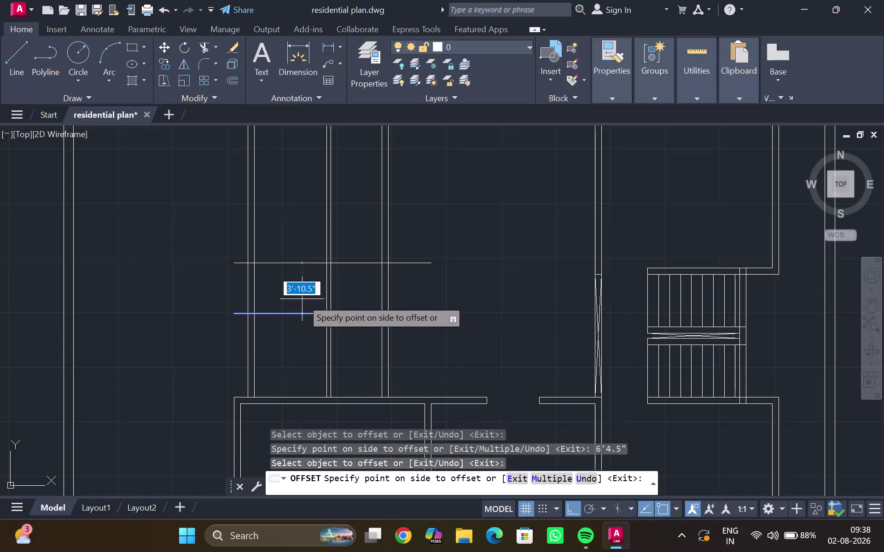
Create a copy of the horizontal line offset 4 inches across the wall, then begin TRIM.
text(4")
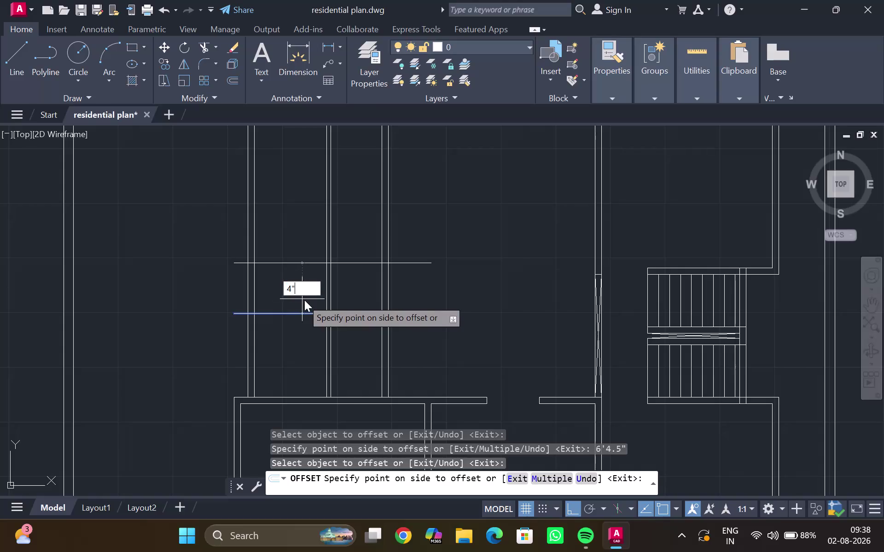
key(Return)
key(Escape)
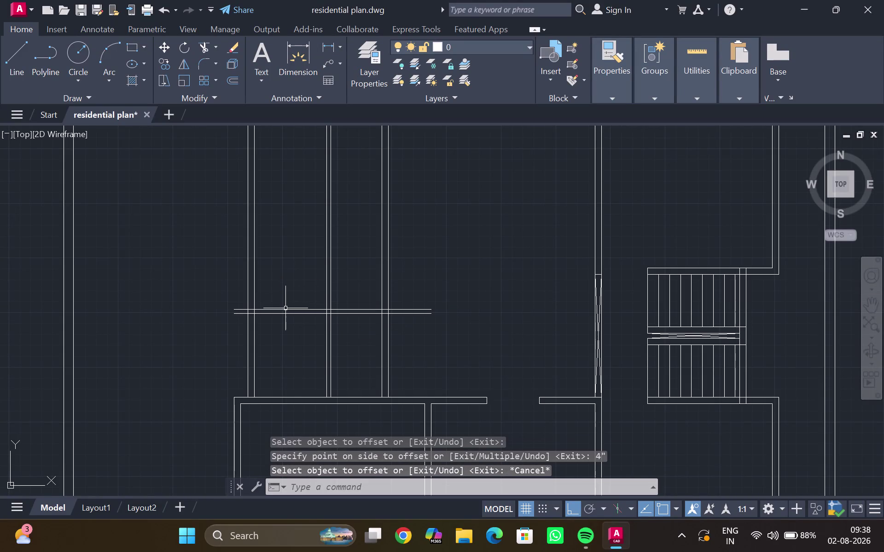
key(t)
key(r)
key(Return)
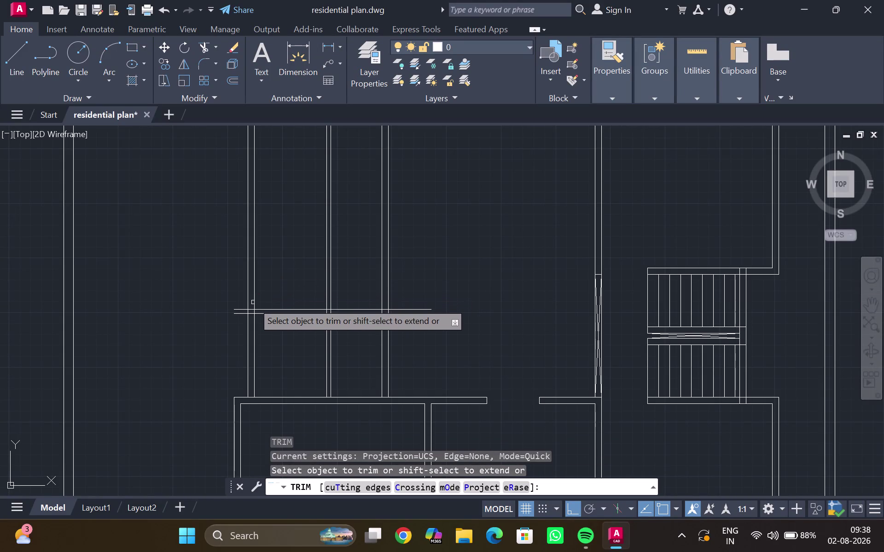
Fence-trim the overhanging ends of the 4-inch line pair back to the wall edges.
drag(243, 304, 237, 320)
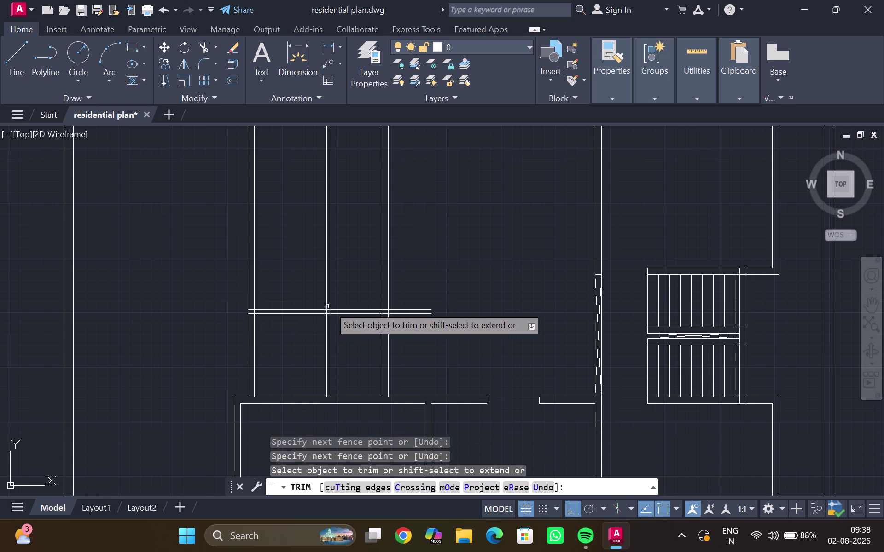
drag(403, 306, 403, 328)
scroll(up, 3)
middle_drag(396, 312, 394, 321)
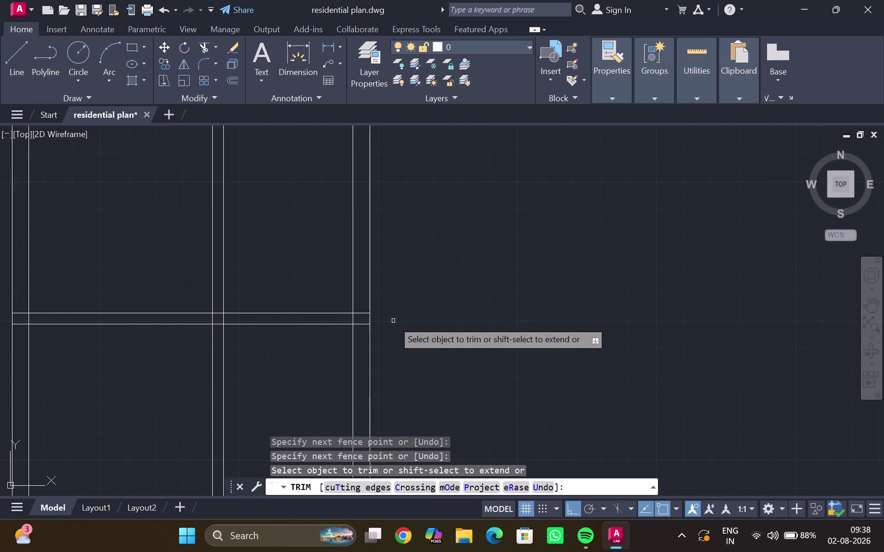
scroll(down, 3)
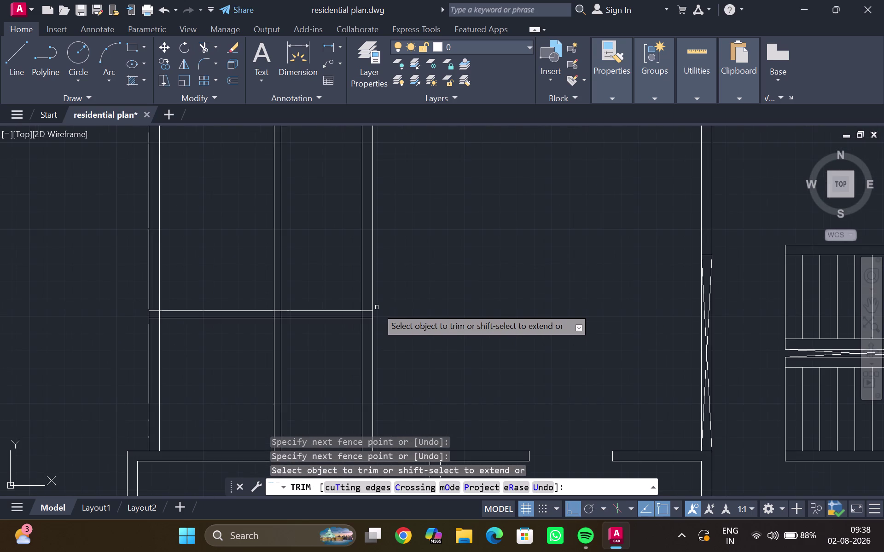
scroll(down, 3)
drag(335, 299, 332, 320)
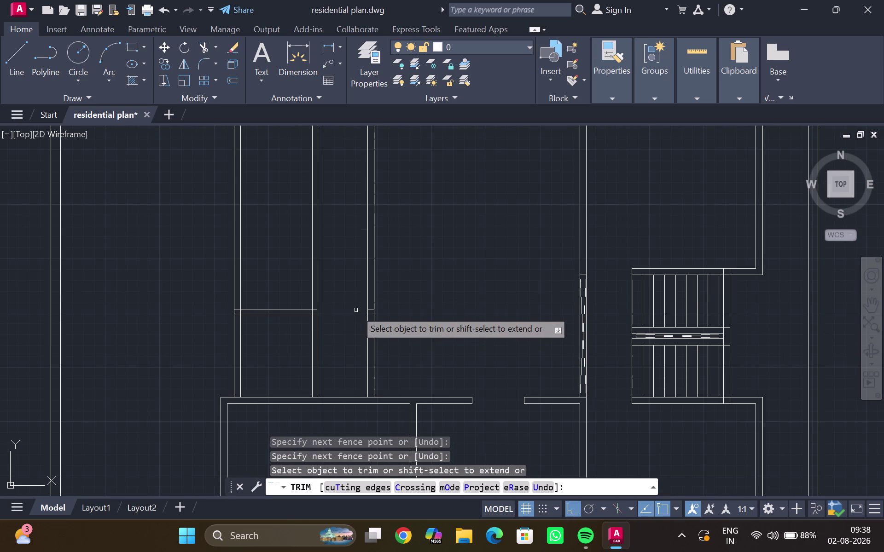
scroll(up, 3)
drag(375, 309, 375, 322)
Review the trimmed lines, undo the last two trims and exit the command.
middle_drag(326, 303, 335, 306)
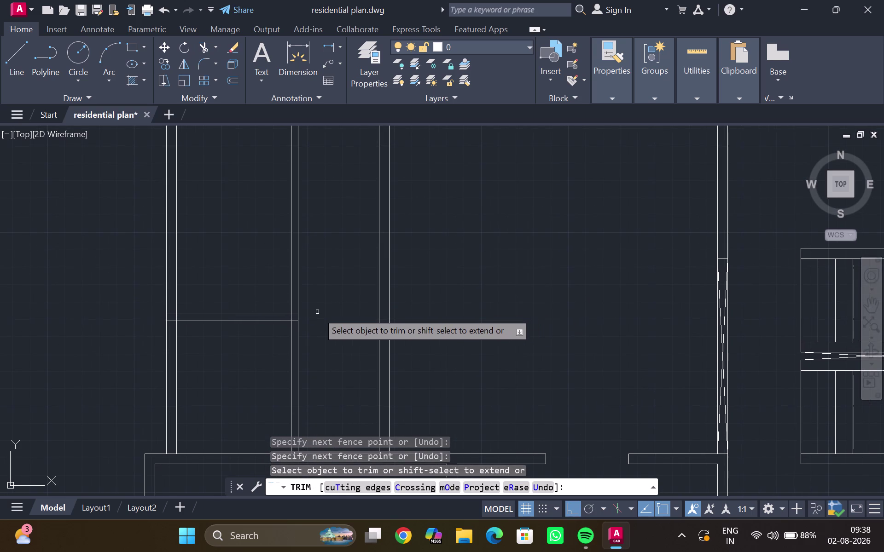
middle_drag(319, 315, 329, 322)
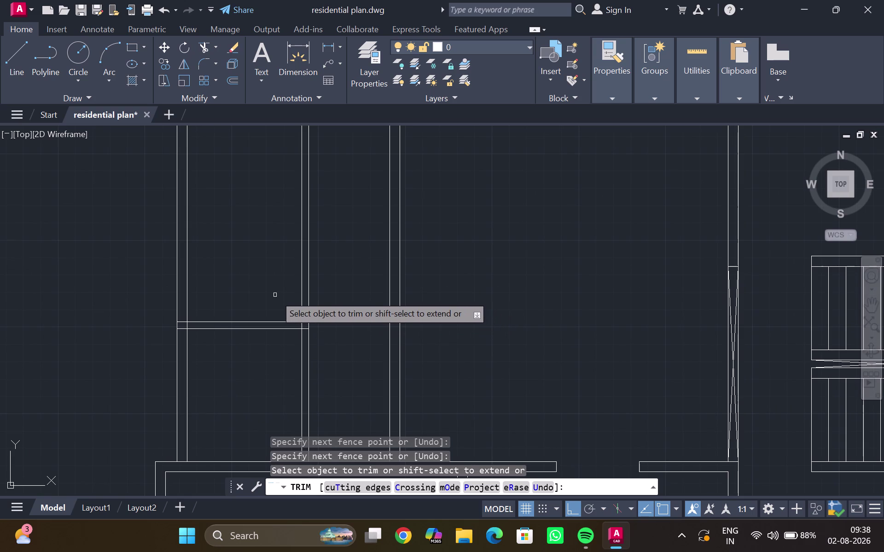
scroll(down, 3)
middle_drag(275, 296, 276, 304)
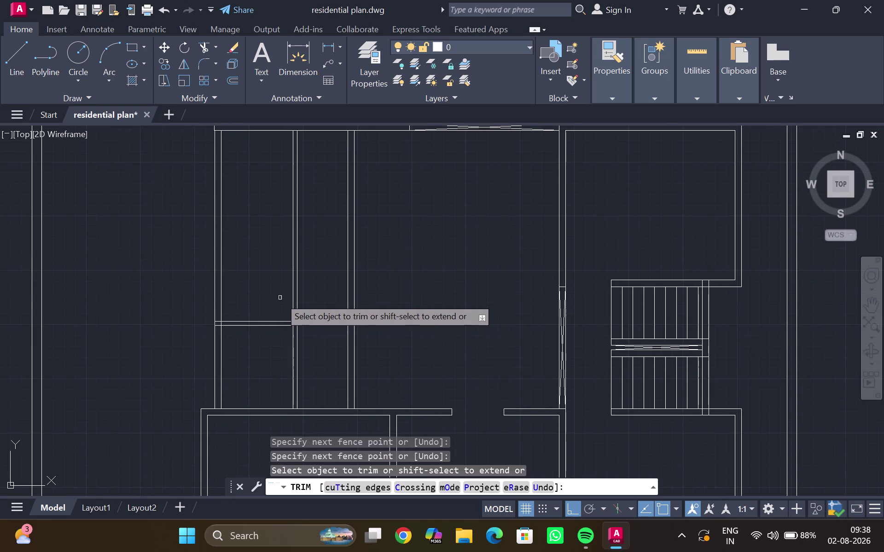
click(258, 320)
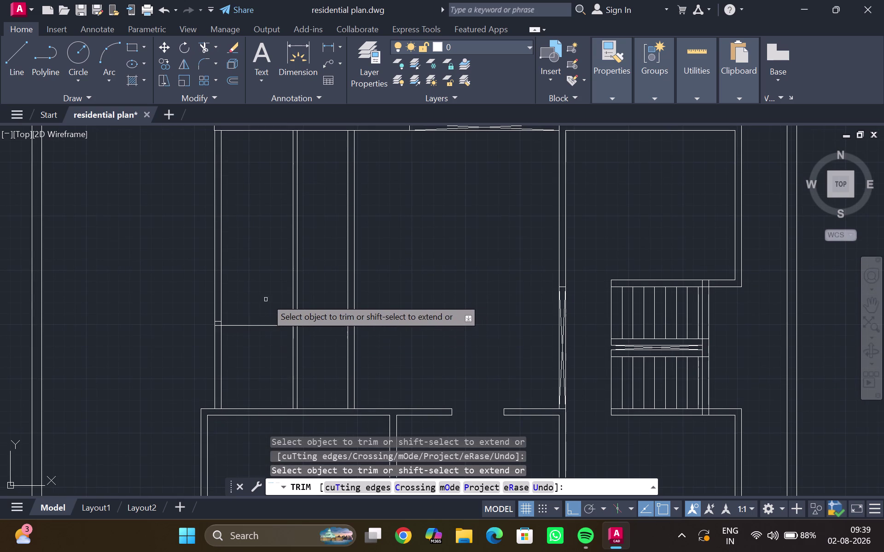
key(ctrl+z)
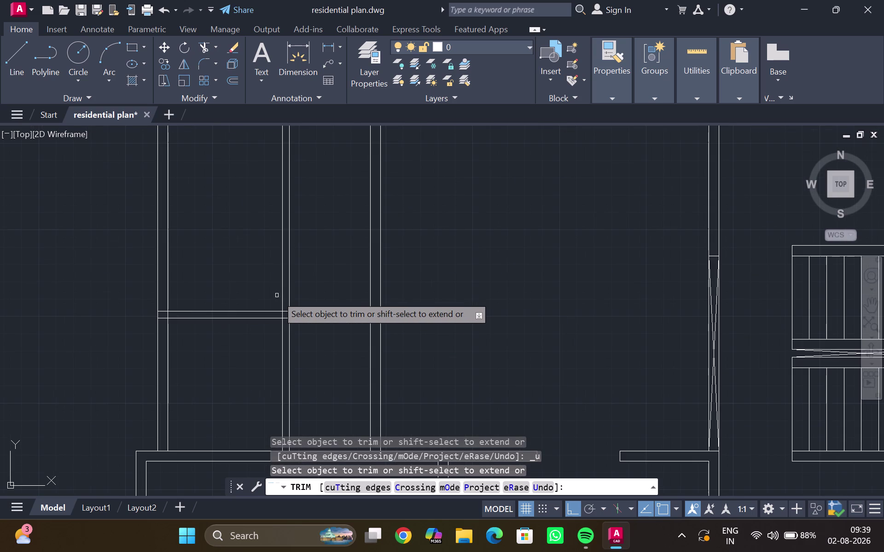
key(ctrl+z)
key(Escape)
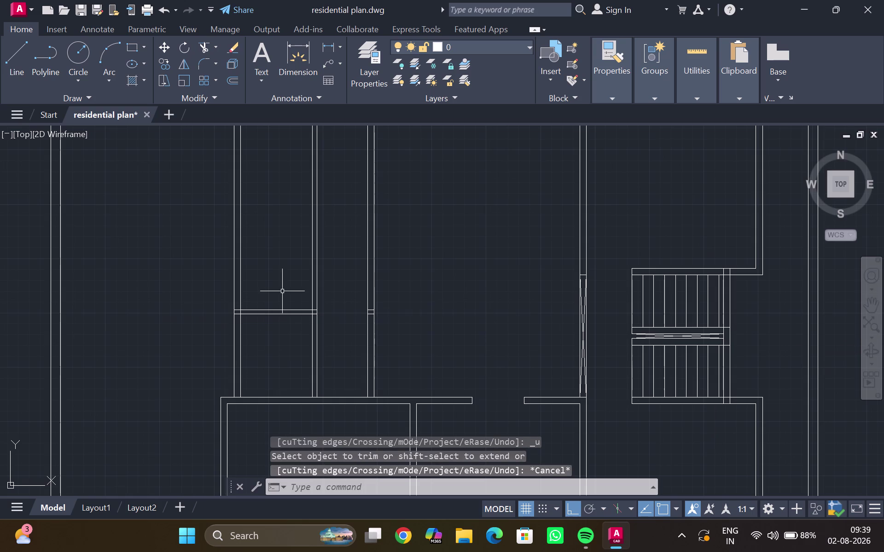
Trim the short line stub between the next pair of wall lines with a fence.
scroll(up, 3)
text(tr)
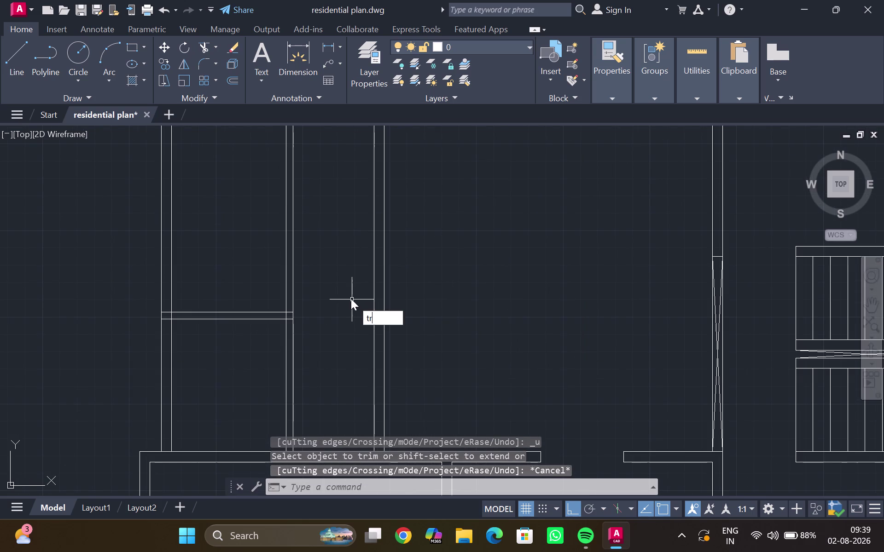
key(Return)
scroll(up, 3)
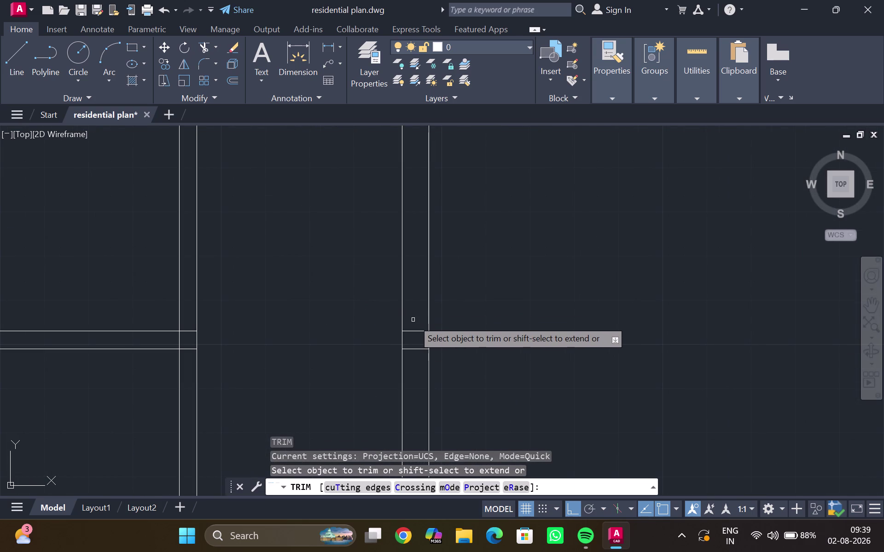
drag(413, 320, 413, 366)
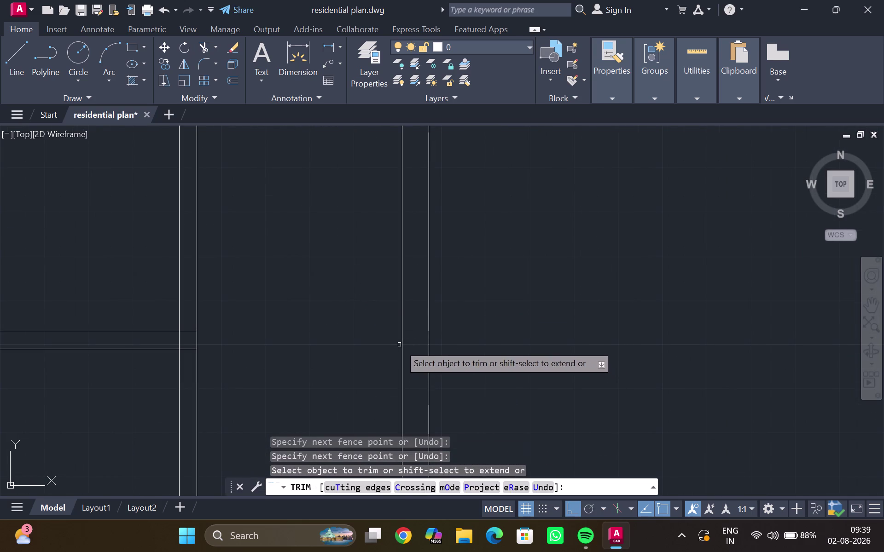
key(Escape)
Clear the accidental selection and start the OFFSET command.
scroll(down, 3)
click(204, 338)
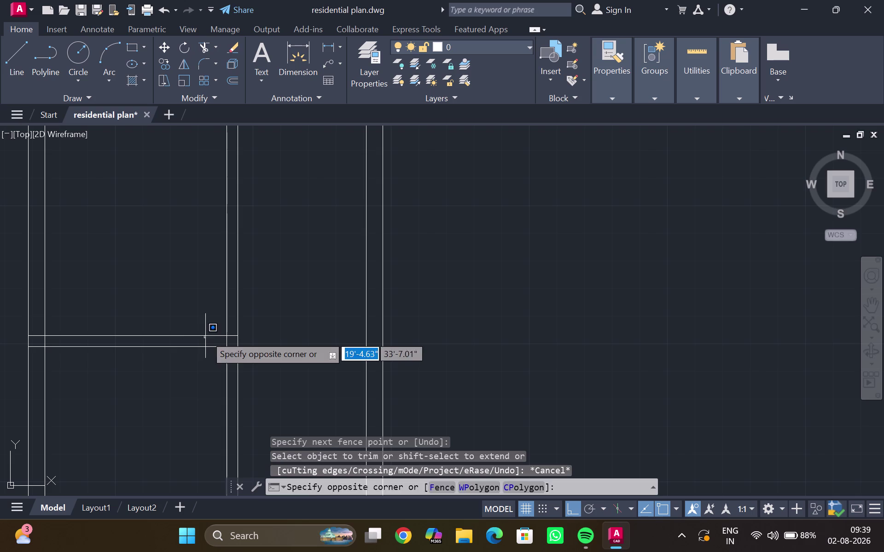
click(206, 334)
click(210, 336)
key(o)
key(Return)
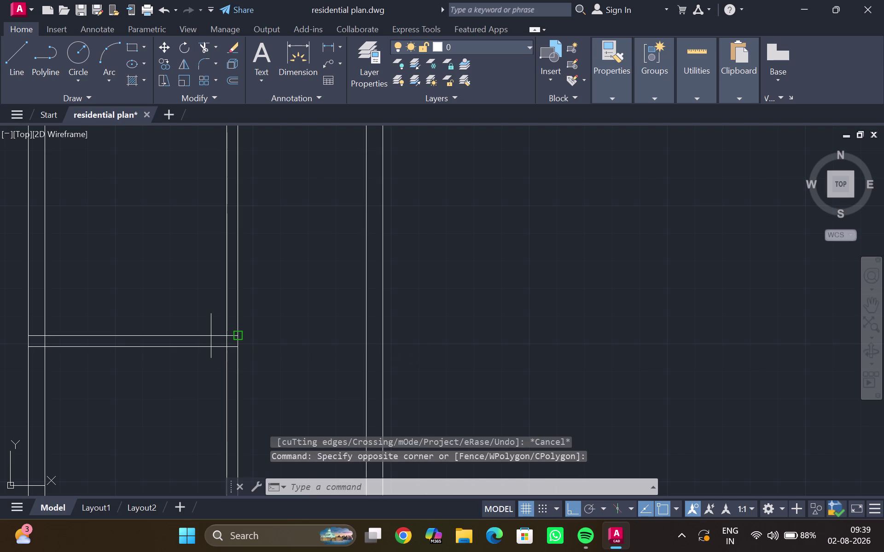
Offset the horizontal jamb line 3 feet upward.
key(3)
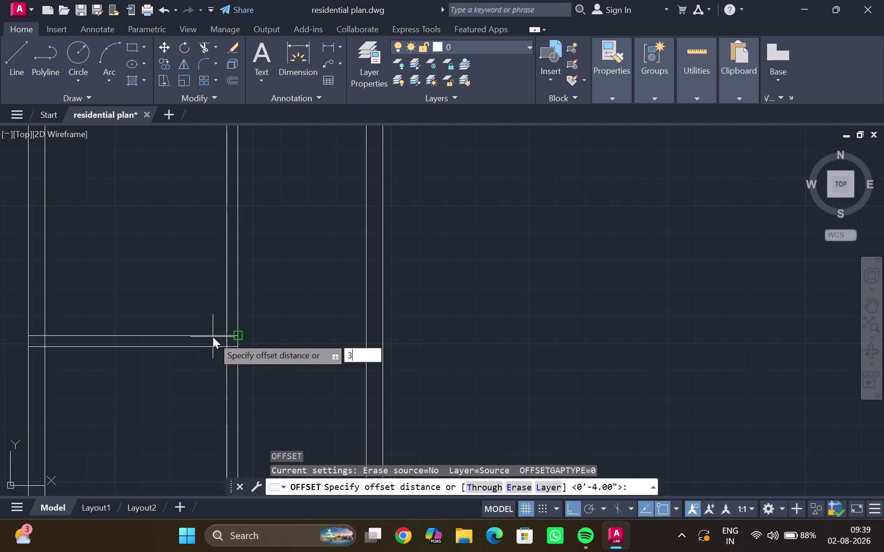
key(apostrophe)
key(Return)
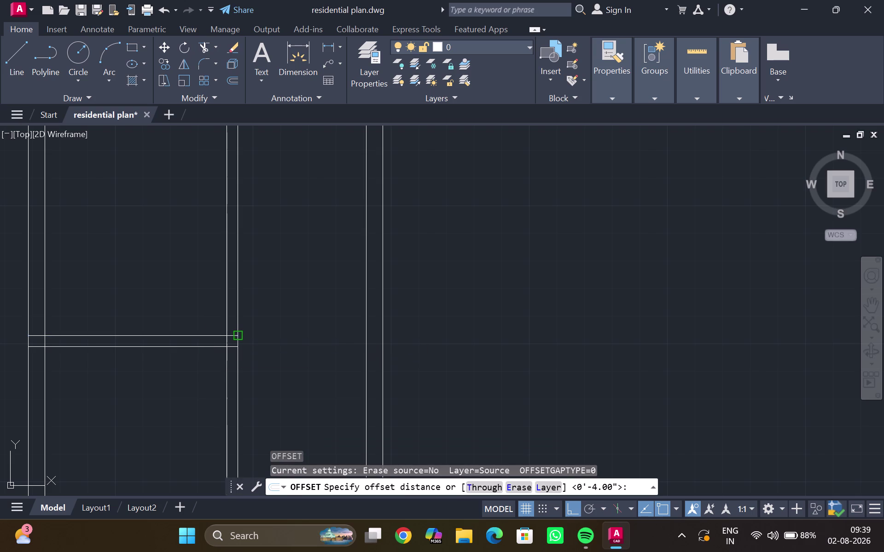
click(201, 227)
middle_drag(171, 266, 172, 307)
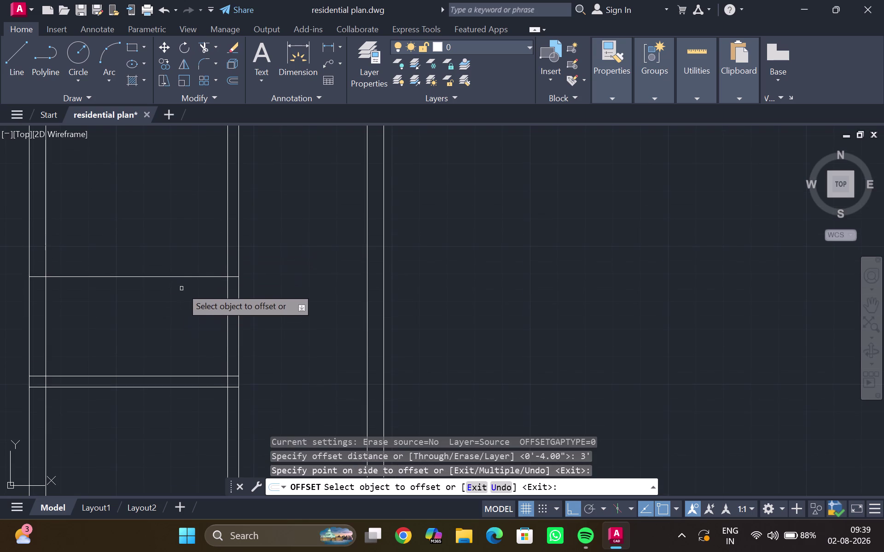
Offset the new line a further 6 inches upward and end OFFSET.
click(182, 277)
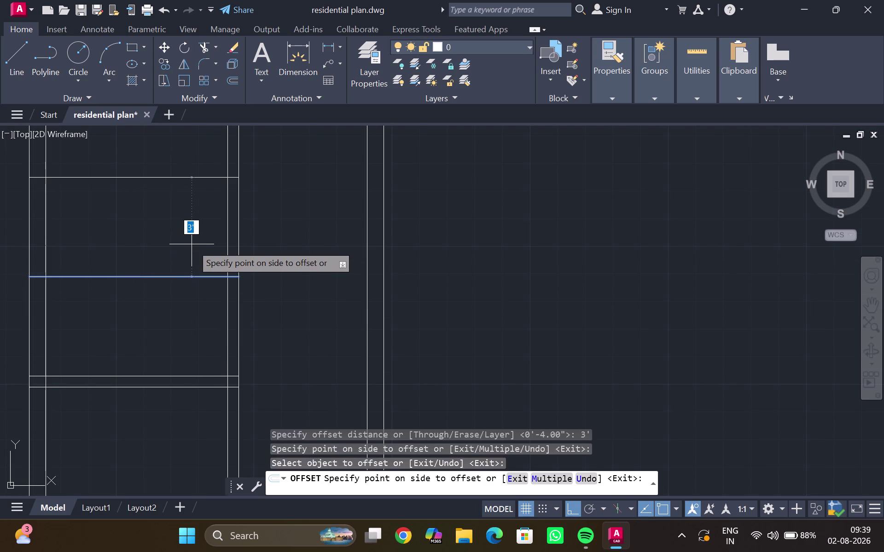
text(6")
key(Return)
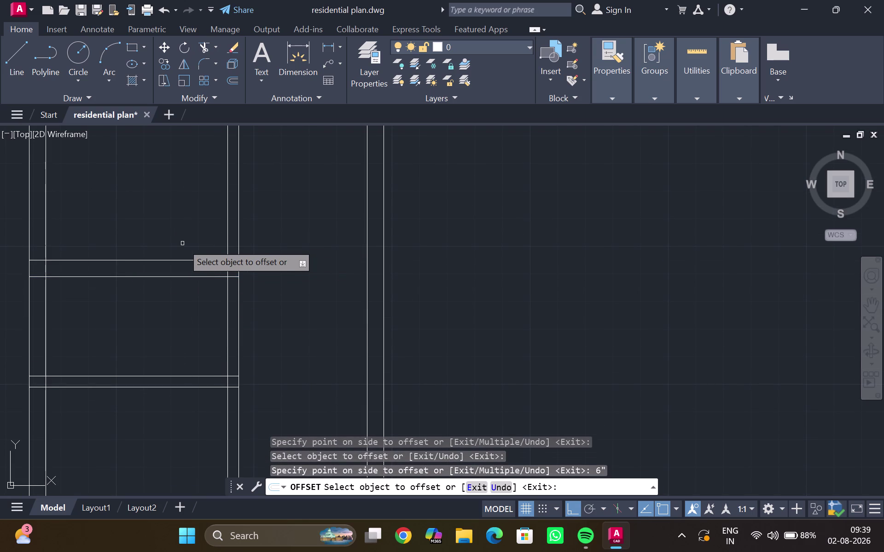
middle_drag(183, 244, 187, 269)
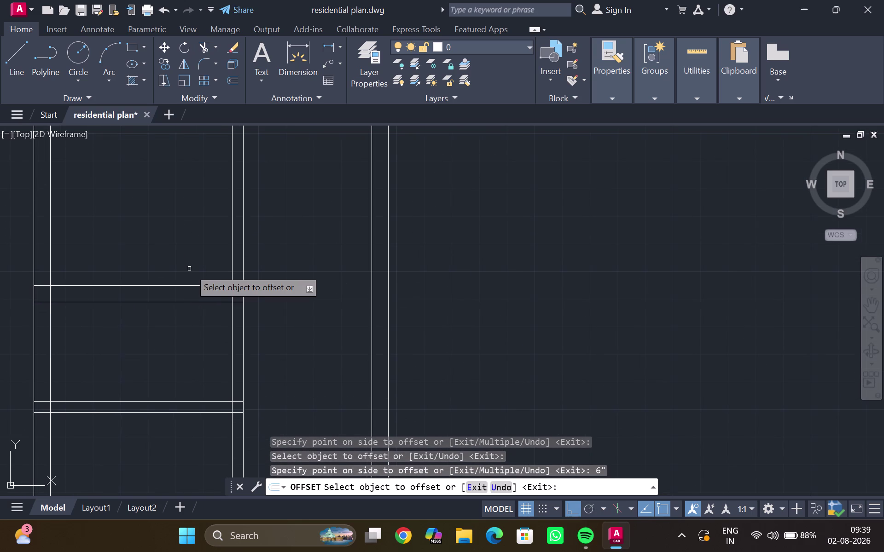
scroll(down, 3)
scroll(down, 3)
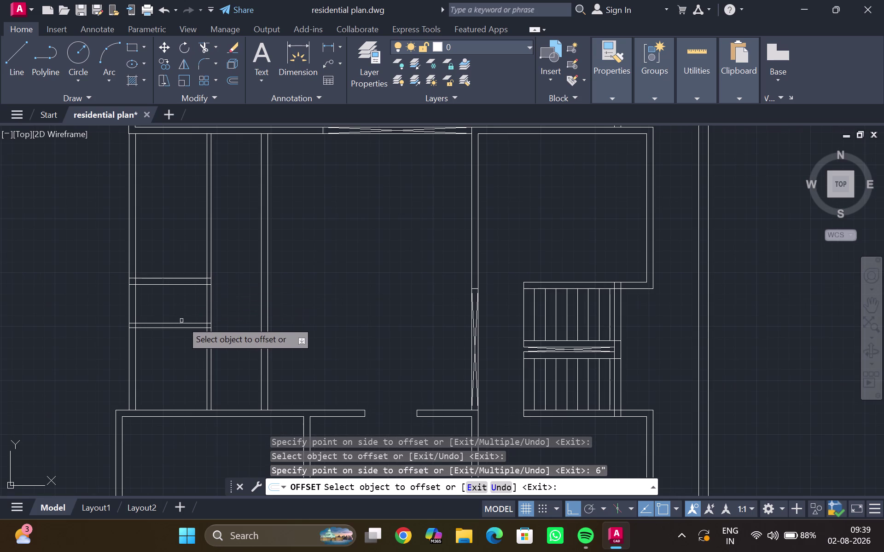
key(Escape)
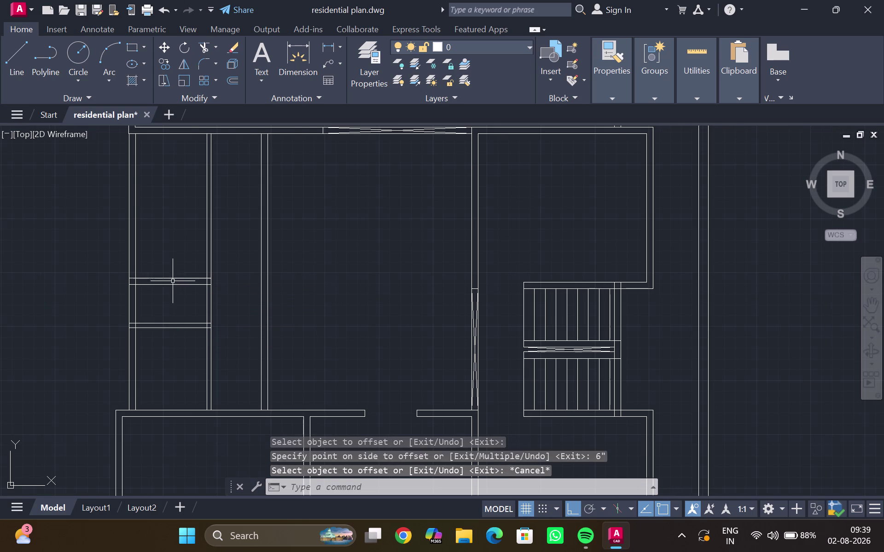
Place two horizontal construction lines through the door jambs with XLINE.
key(x)
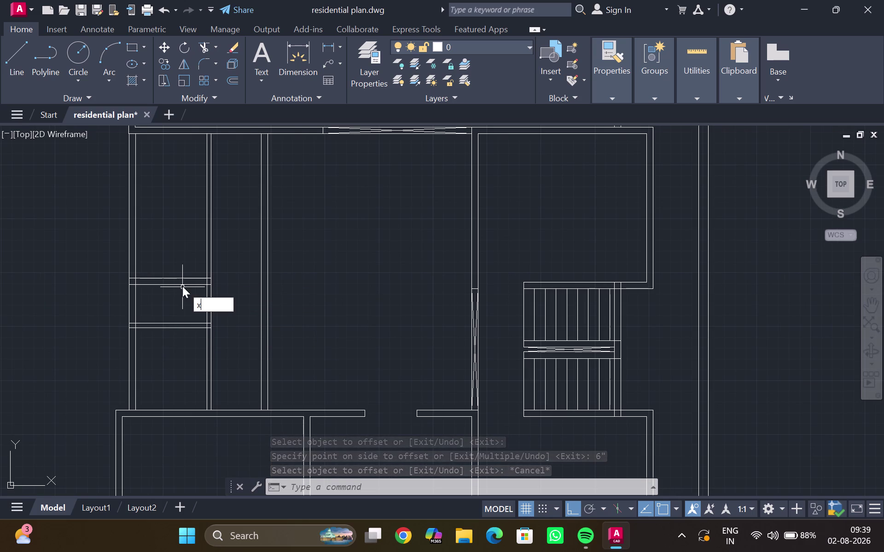
key(l)
key(Return)
scroll(up, 3)
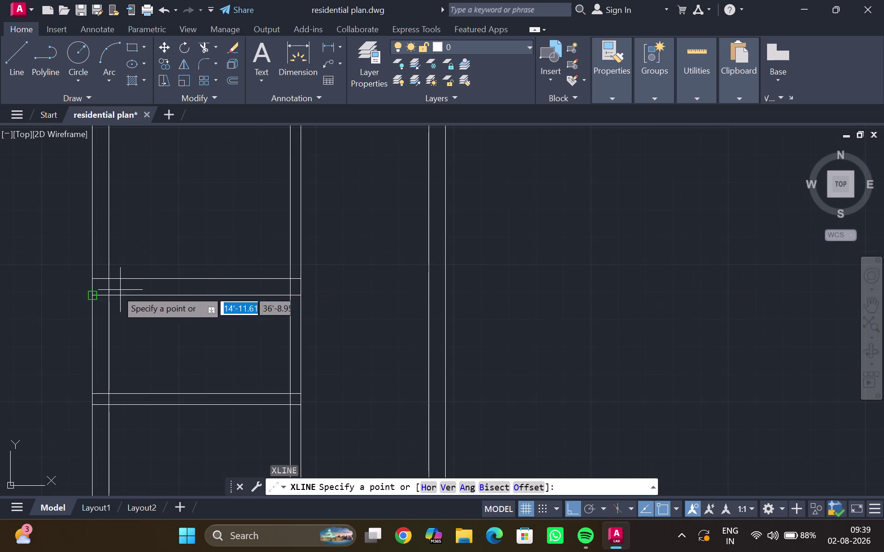
click(425, 484)
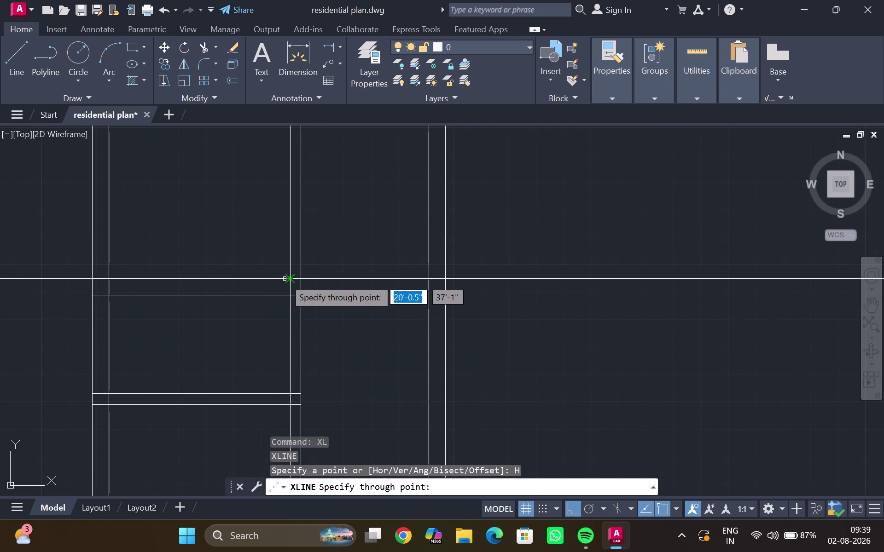
click(288, 279)
click(292, 294)
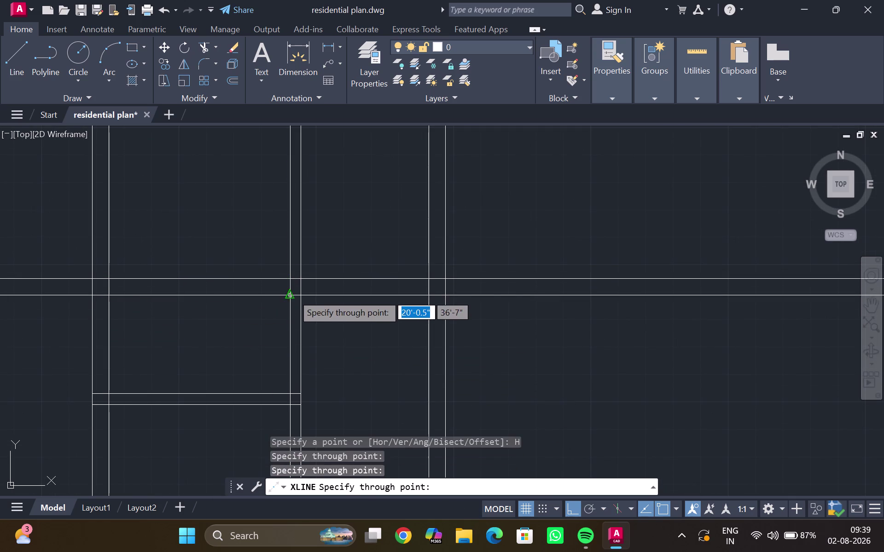
Undo the extra construction line, cancel XLINE and pan toward the left room walls.
scroll(down, 3)
key(super+p)
scroll(down, 3)
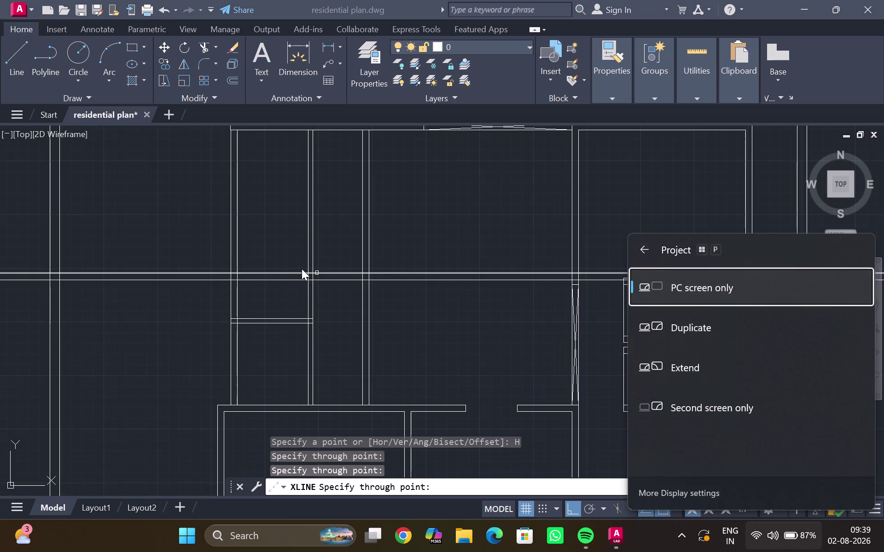
key(ctrl+z)
key(Escape)
key(ctrl+z)
scroll(up, 3)
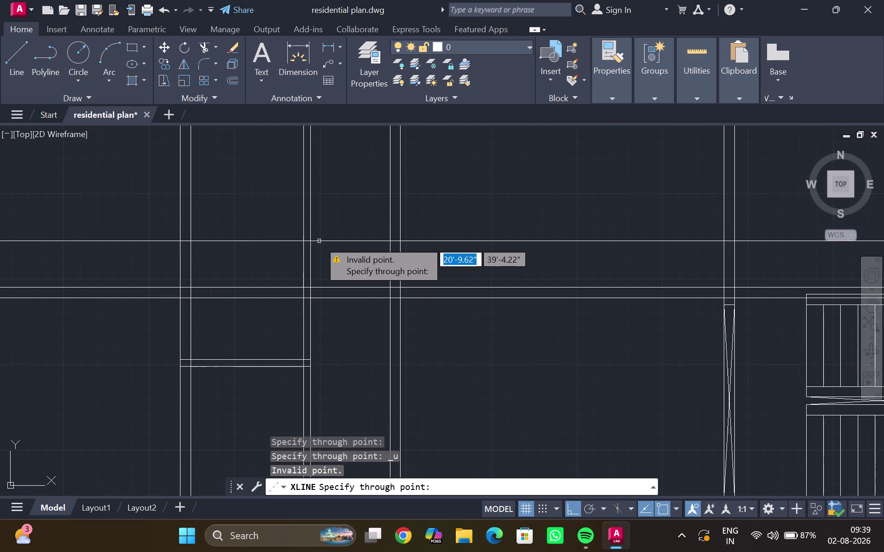
key(Escape)
scroll(down, 3)
middle_drag(319, 241, 334, 272)
scroll(up, 3)
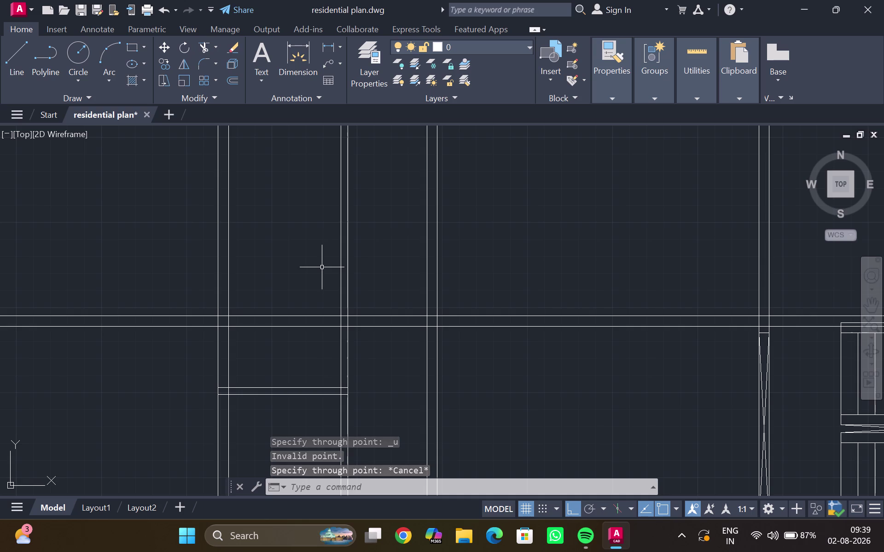
Fence-trim the wall line pieces above the construction lines and on the left wall.
text(tr)
key(Return)
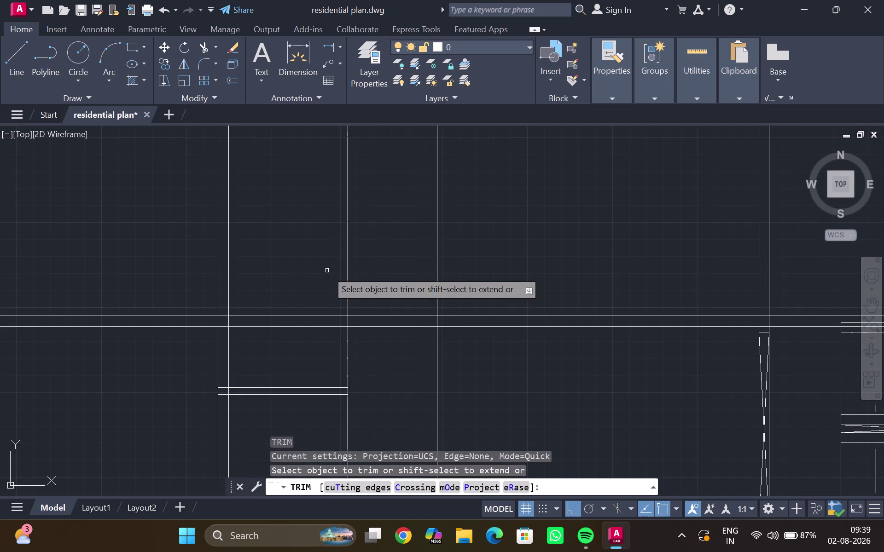
drag(311, 266, 197, 268)
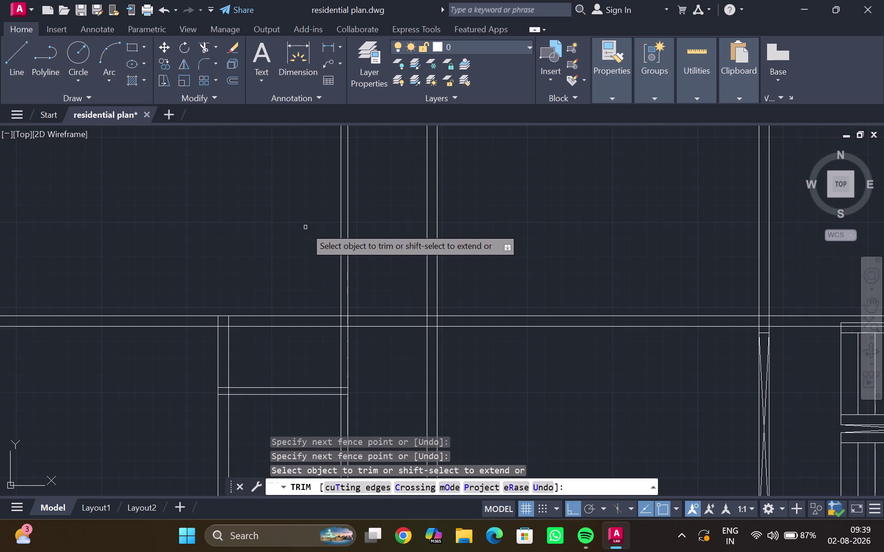
drag(306, 228, 307, 228)
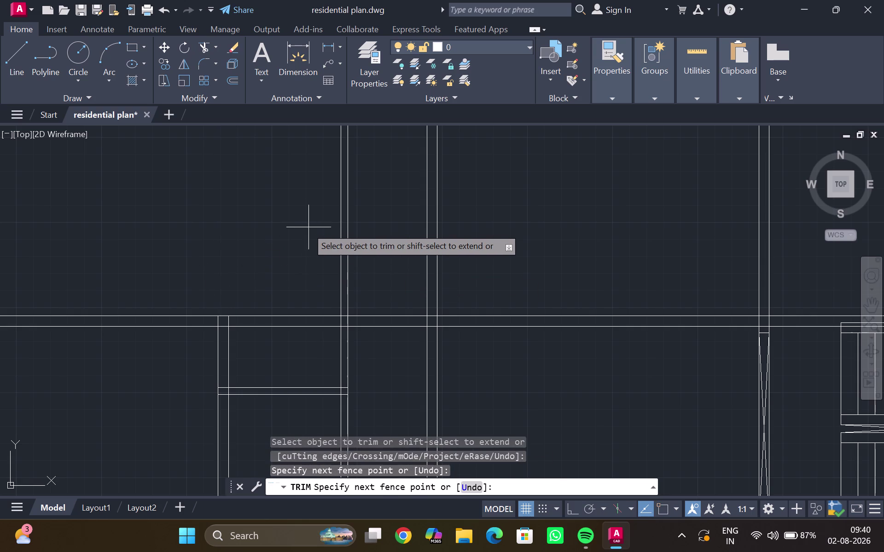
drag(307, 228, 356, 235)
scroll(down, 3)
middle_drag(325, 264, 328, 280)
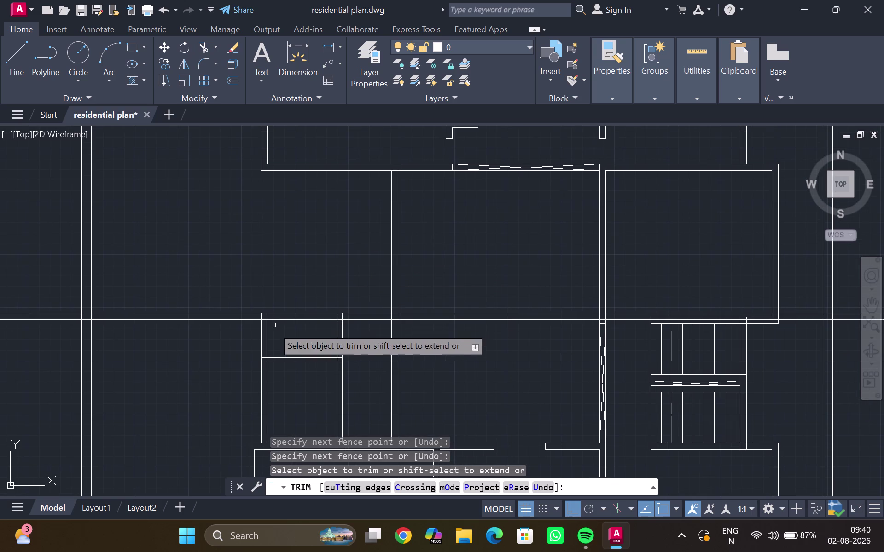
drag(245, 343, 360, 341)
Trim the remaining wall line pieces beyond the construction lines and finish trimming.
scroll(up, 3)
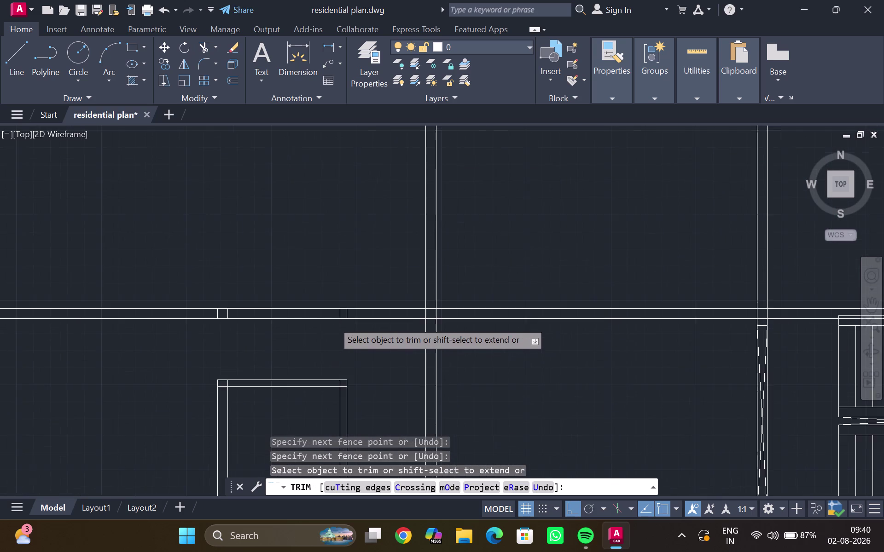
scroll(up, 3)
drag(373, 308, 318, 306)
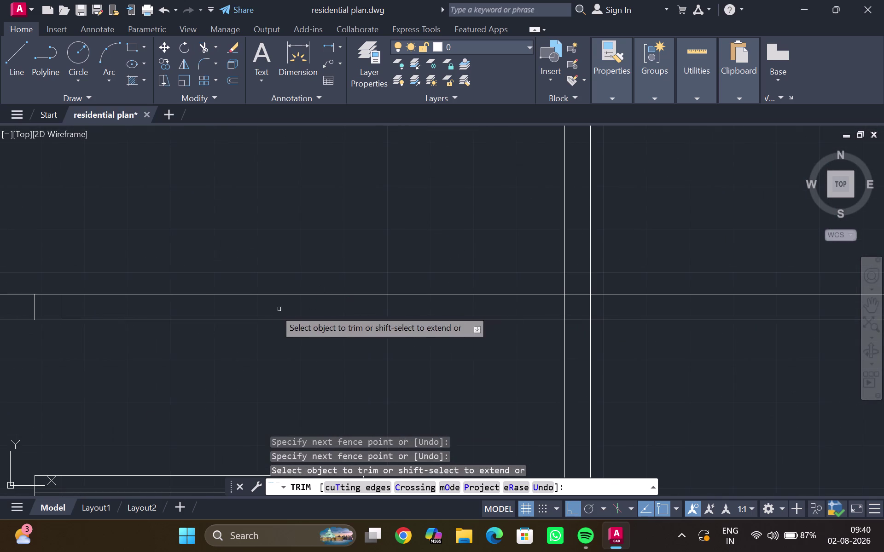
scroll(down, 3)
middle_drag(252, 308, 265, 314)
middle_drag(289, 316, 309, 318)
scroll(up, 3)
middle_drag(228, 314, 228, 314)
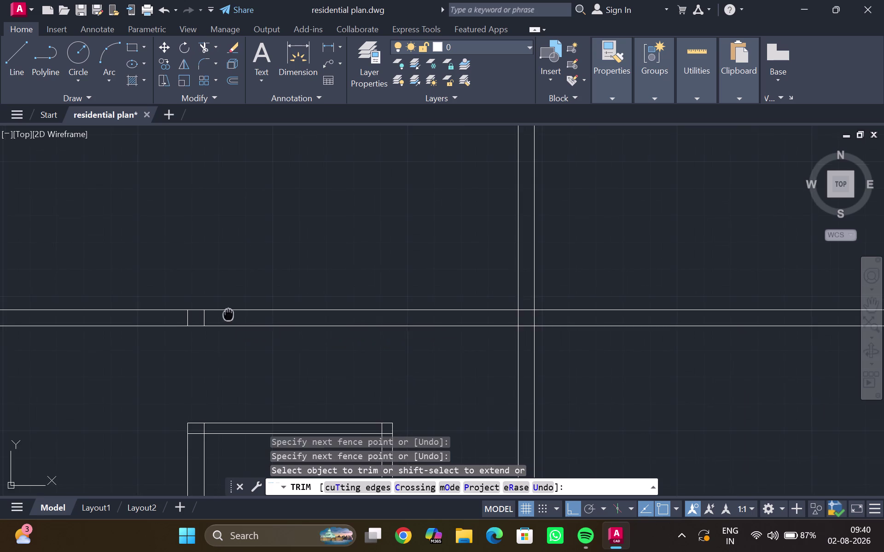
middle_drag(228, 314, 262, 344)
scroll(up, 3)
drag(237, 349, 190, 347)
scroll(down, 3)
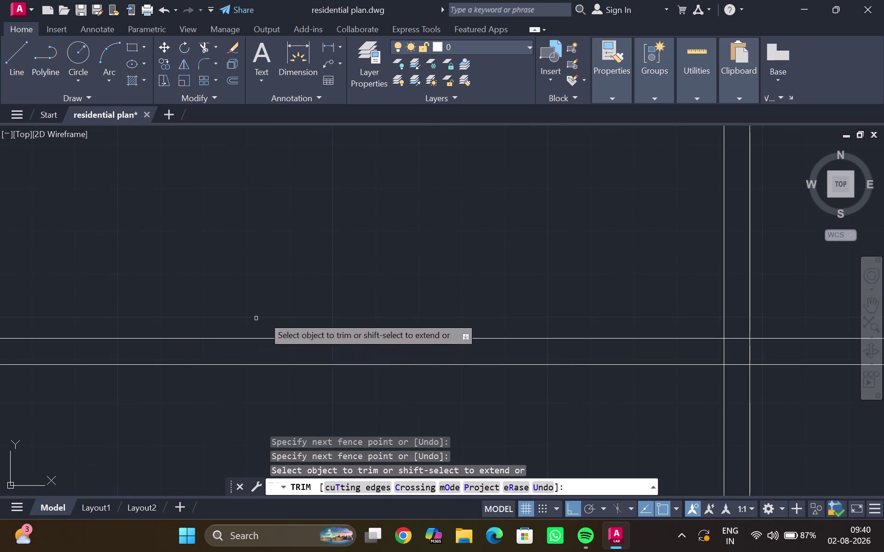
scroll(down, 3)
scroll(down, 3)
middle_drag(310, 295, 301, 314)
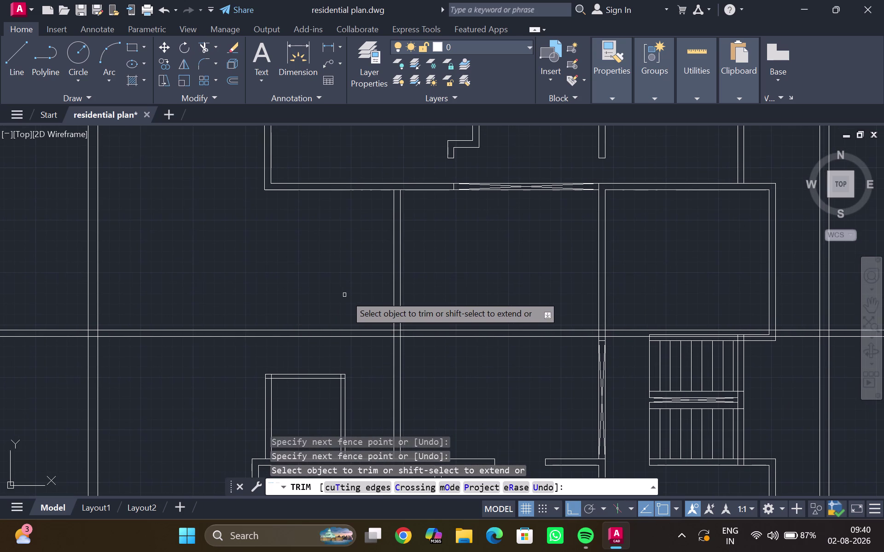
key(Escape)
Select the interior wall line and recover from a mistyped 12'3" command entry.
click(392, 290)
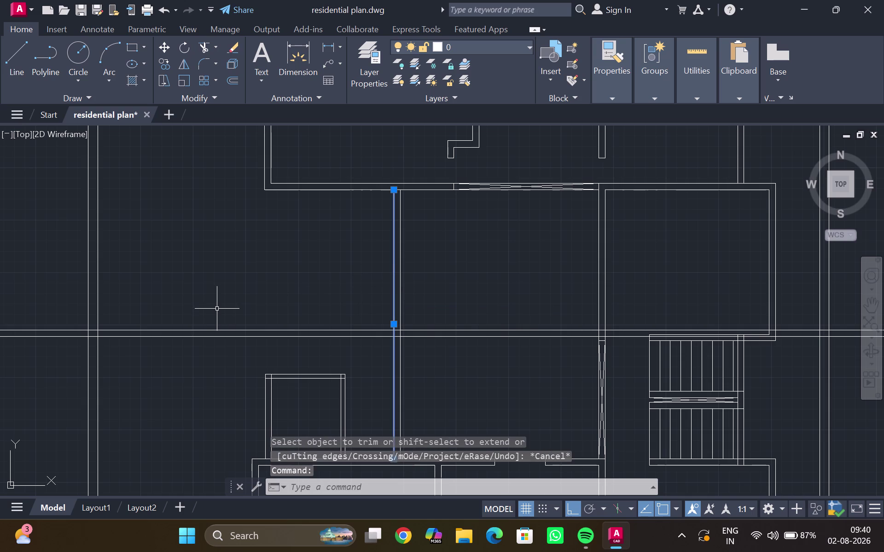
text(12)
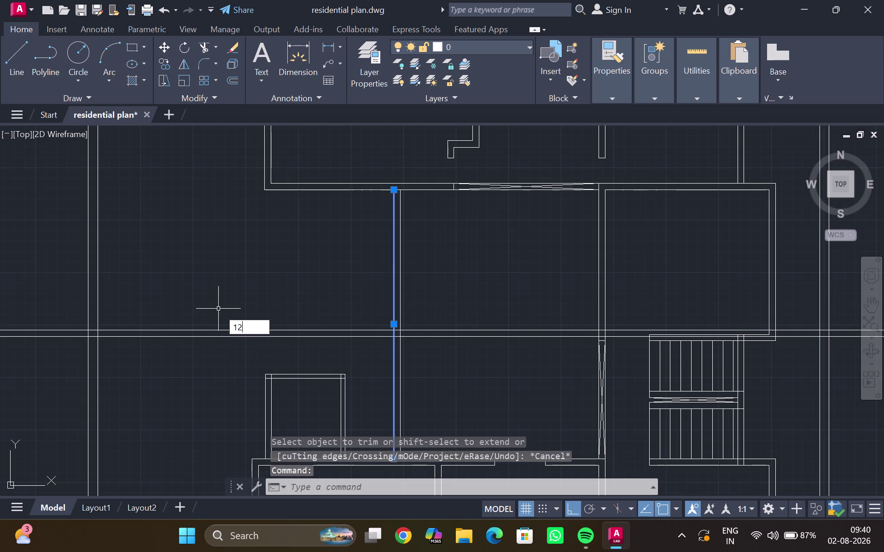
key(apostrophe)
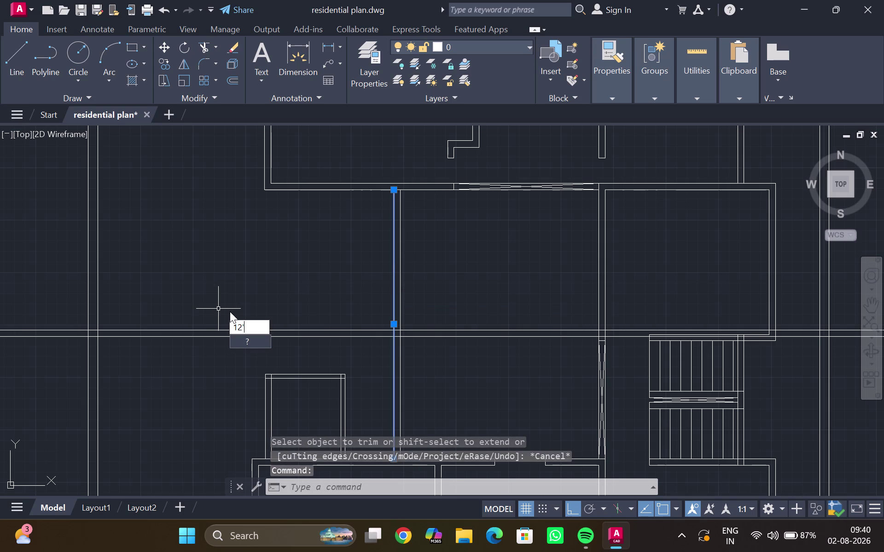
key(3)
key(shift+quotedbl)
key(Return)
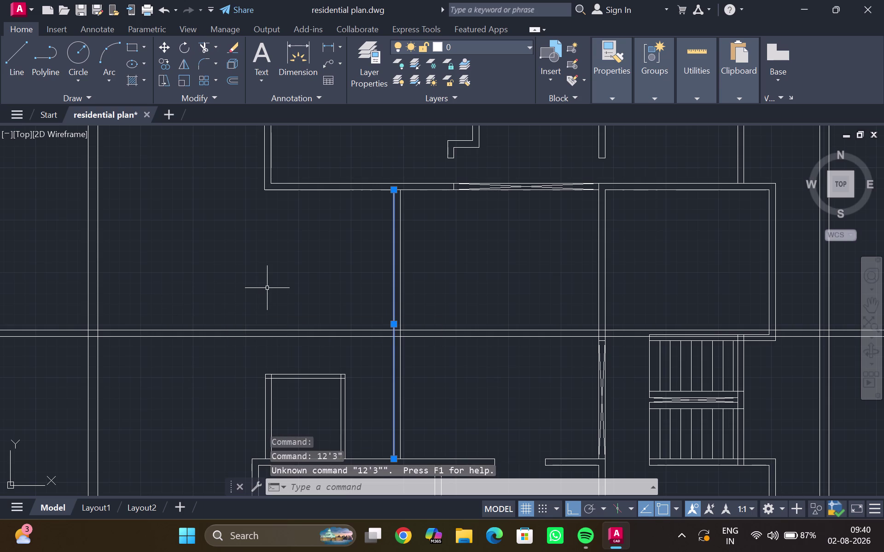
key(o)
key(Return)
Offset the interior wall line 12'3" to the left, then the new line 6" further left.
text(12)
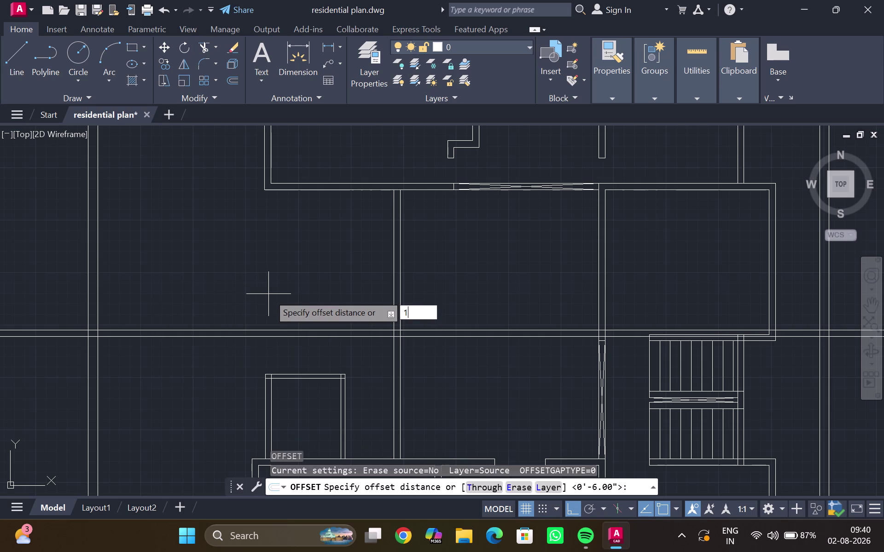
key(apostrophe)
key(3)
key(shift+quotedbl)
key(Return)
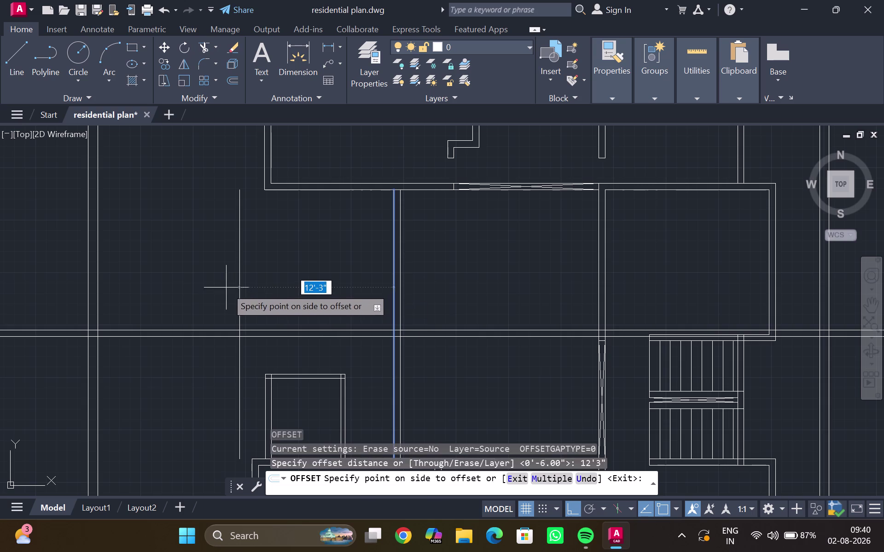
click(241, 292)
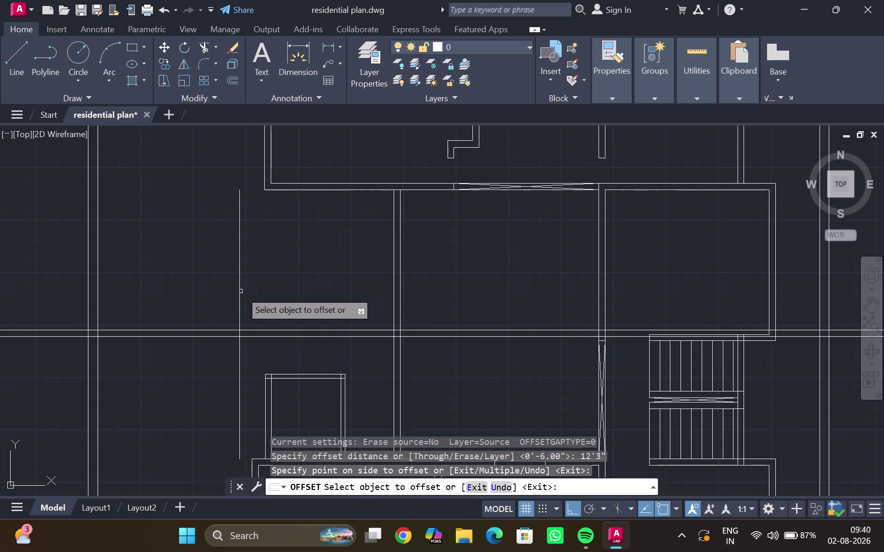
click(240, 290)
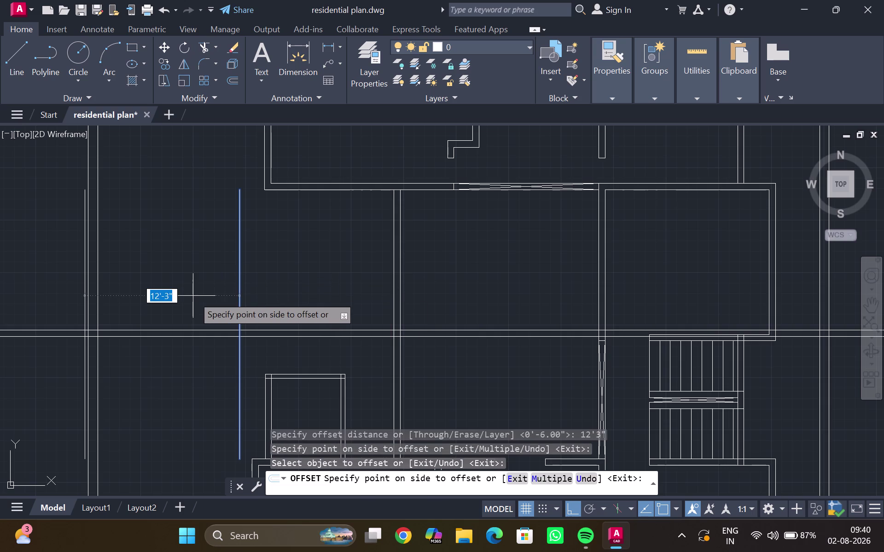
text(6")
key(Return)
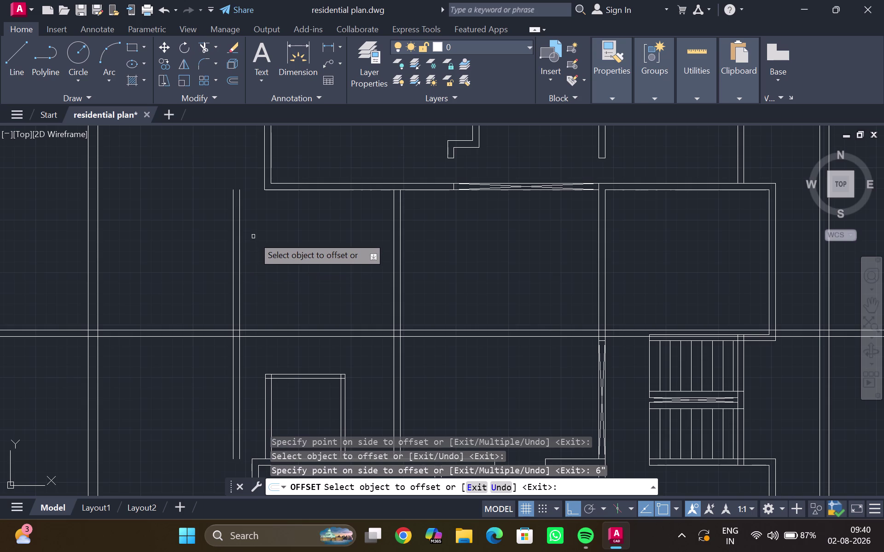
Pan along the new wall lines to the top wall and end OFFSET.
middle_drag(253, 236, 255, 281)
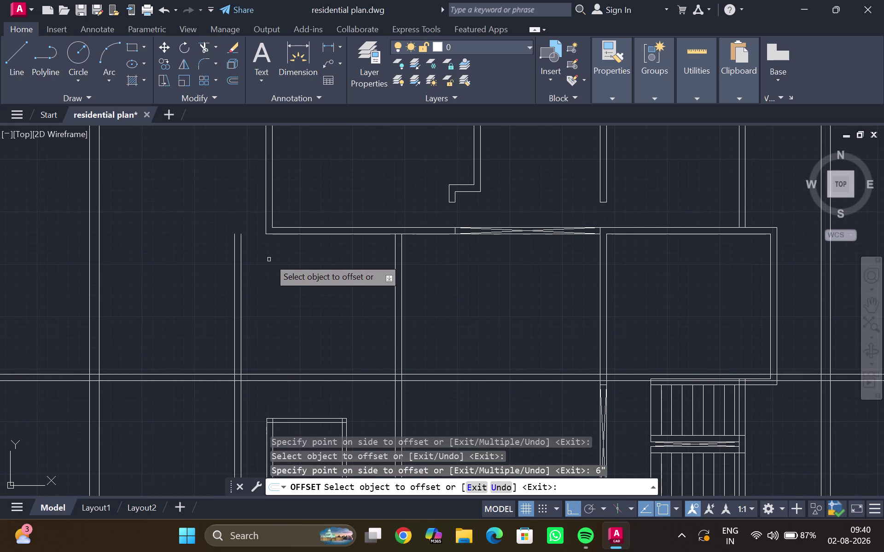
scroll(up, 3)
middle_drag(273, 258, 276, 286)
scroll(up, 3)
middle_drag(268, 272, 265, 292)
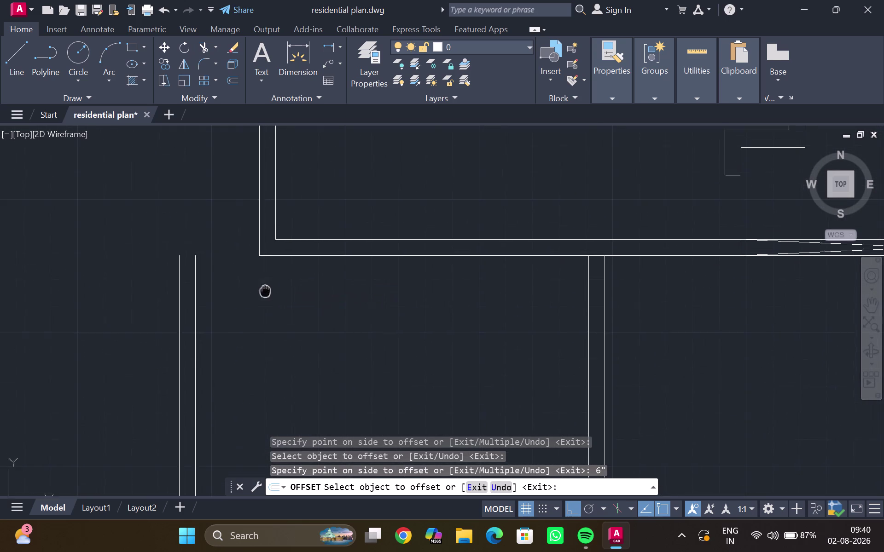
middle_drag(265, 292, 265, 293)
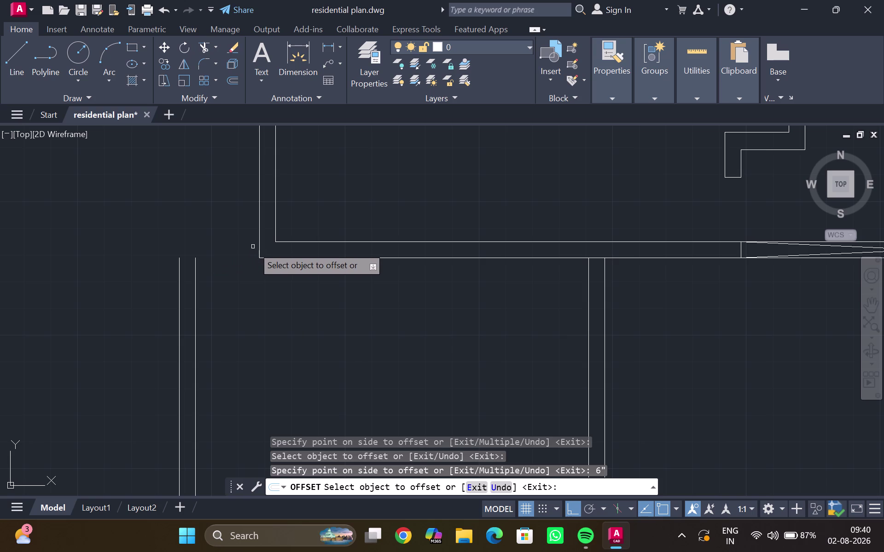
scroll(down, 3)
scroll(down, 3)
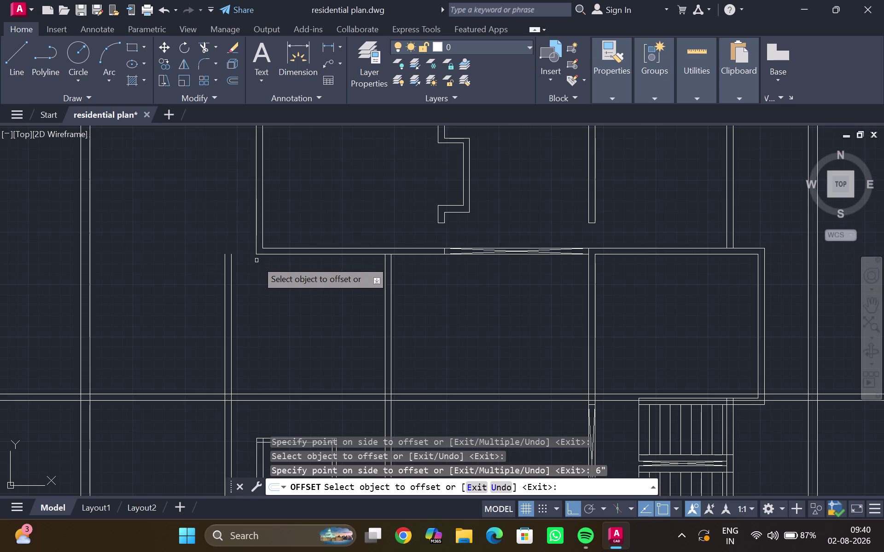
middle_drag(259, 296, 256, 293)
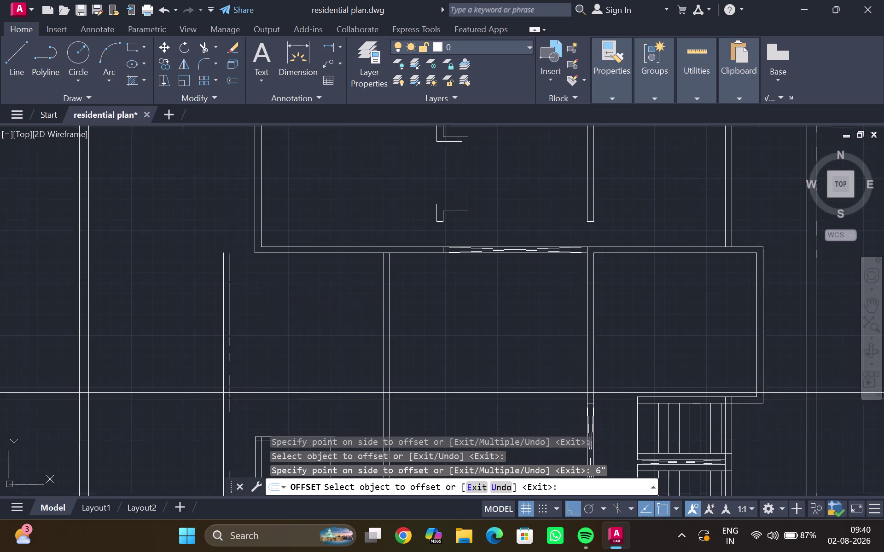
middle_drag(257, 293, 250, 276)
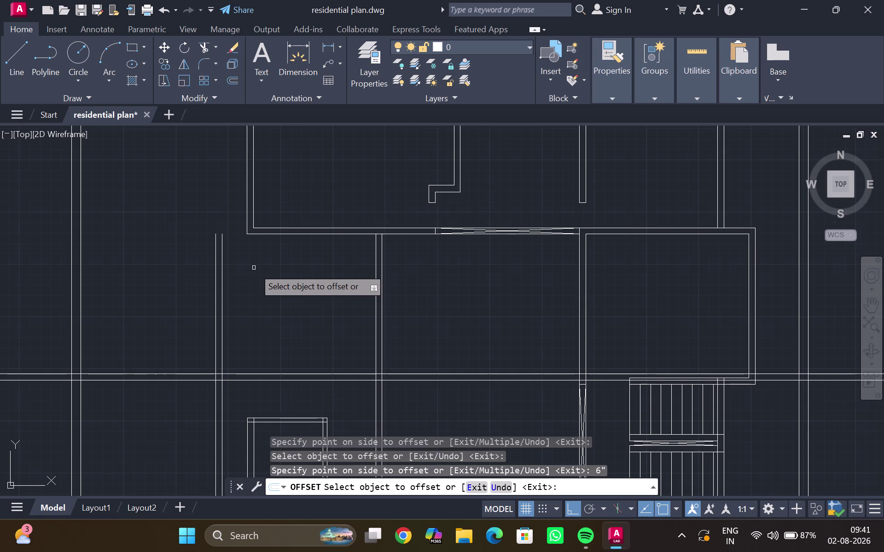
key(Escape)
scroll(up, 3)
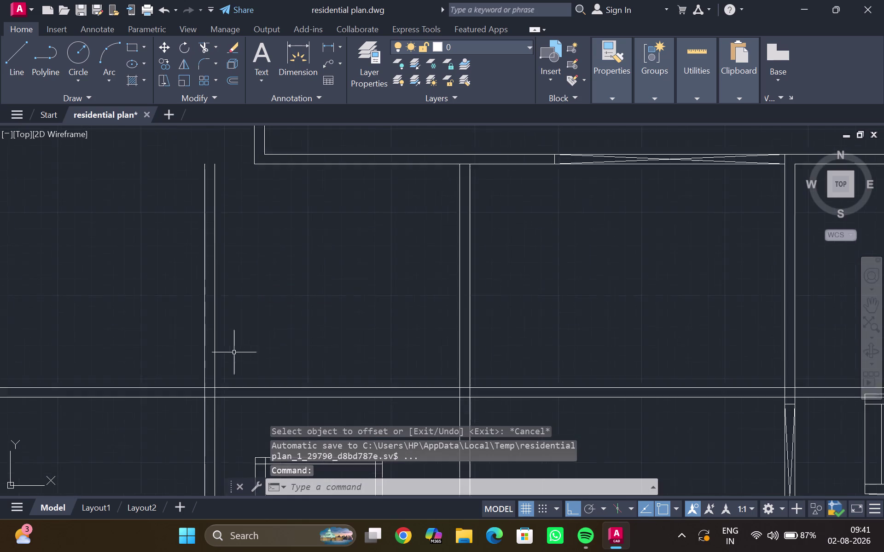
scroll(up, 3)
click(331, 49)
scroll(down, 3)
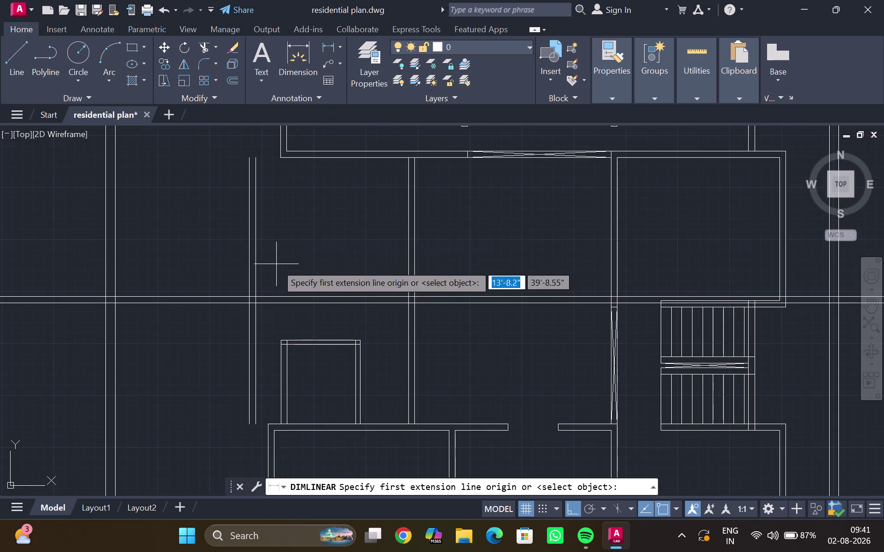
middle_drag(251, 212, 251, 221)
scroll(up, 3)
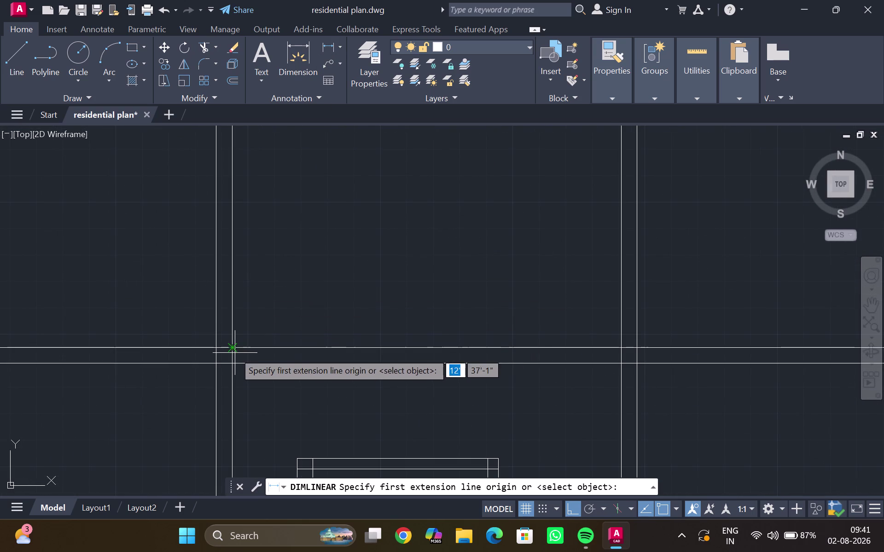
click(232, 345)
click(623, 344)
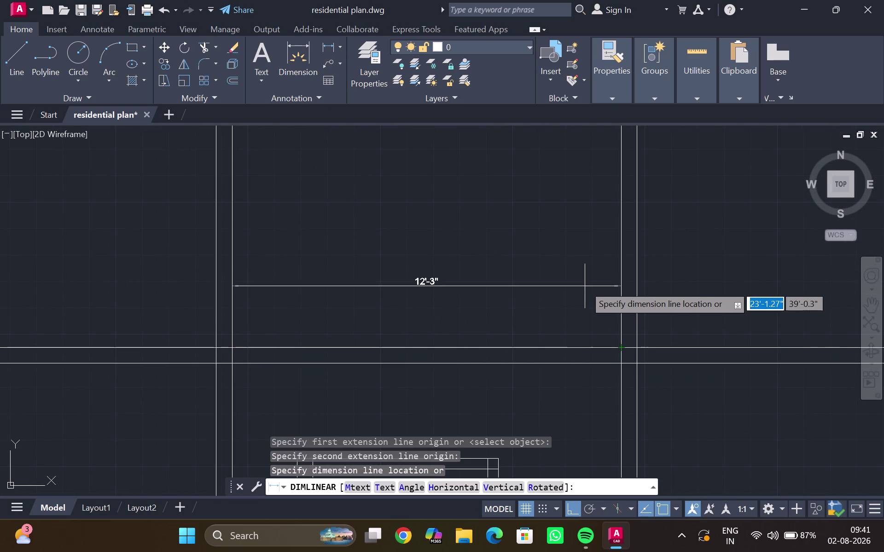
key(Escape)
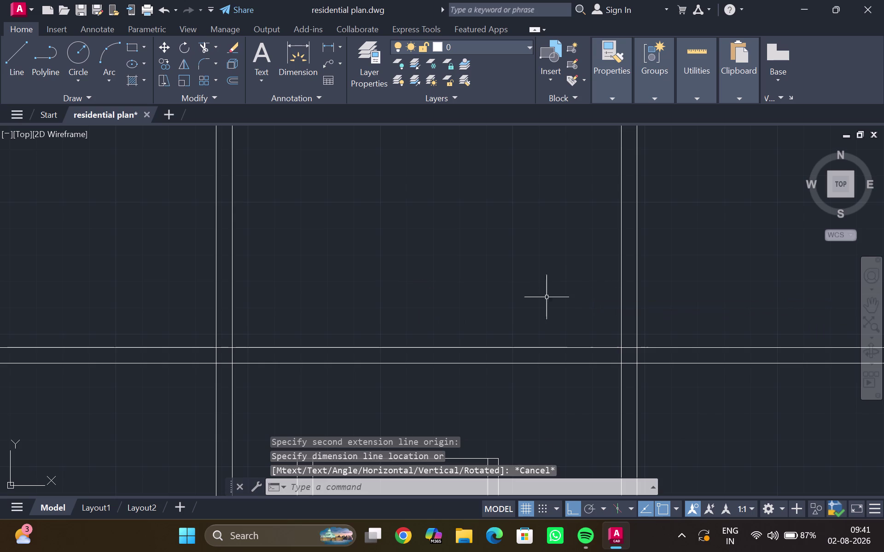
scroll(down, 3)
middle_drag(500, 294, 480, 346)
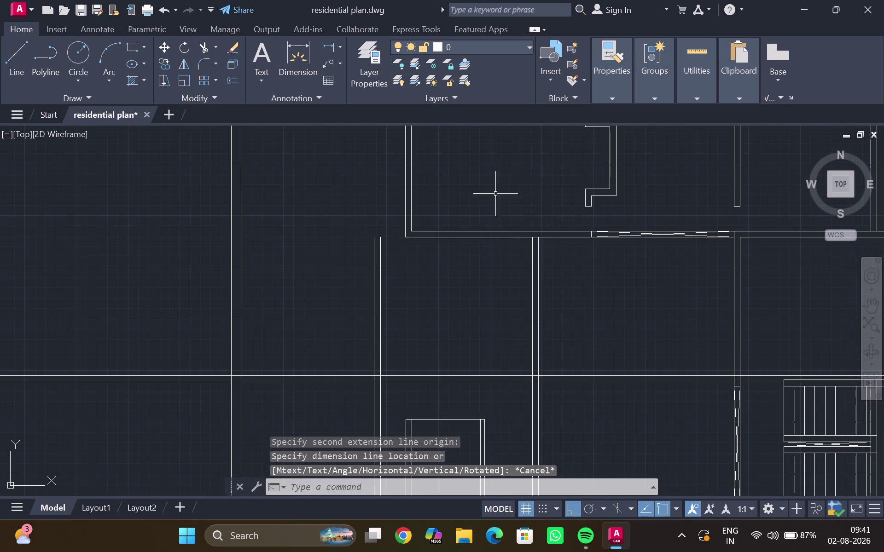
key(Return)
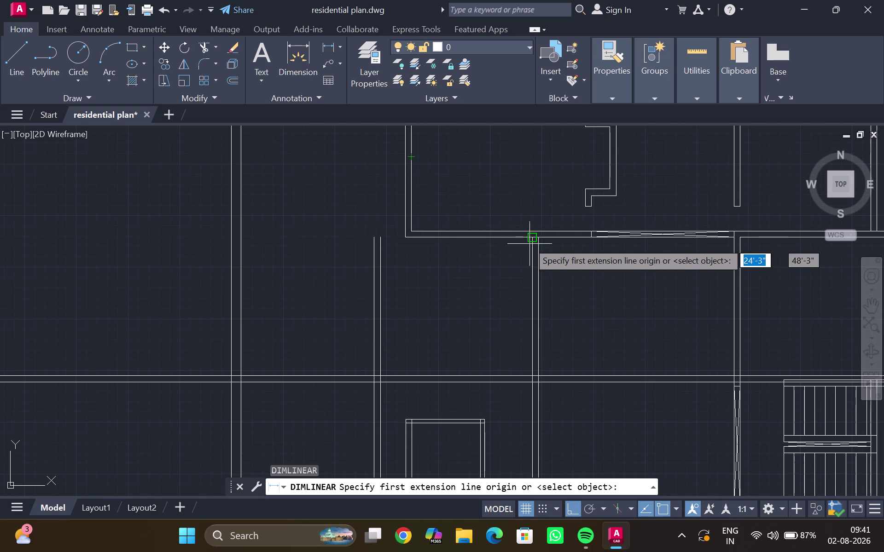
click(532, 238)
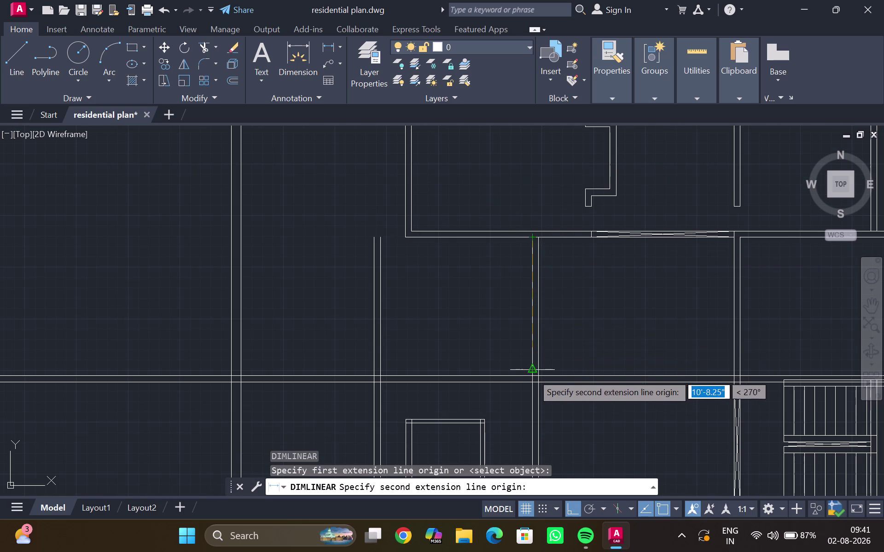
click(533, 378)
scroll(up, 3)
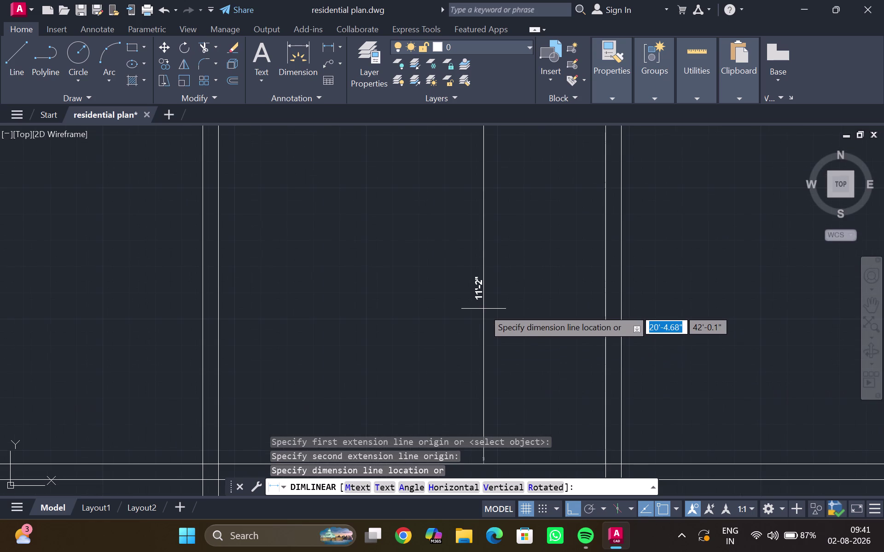
scroll(down, 3)
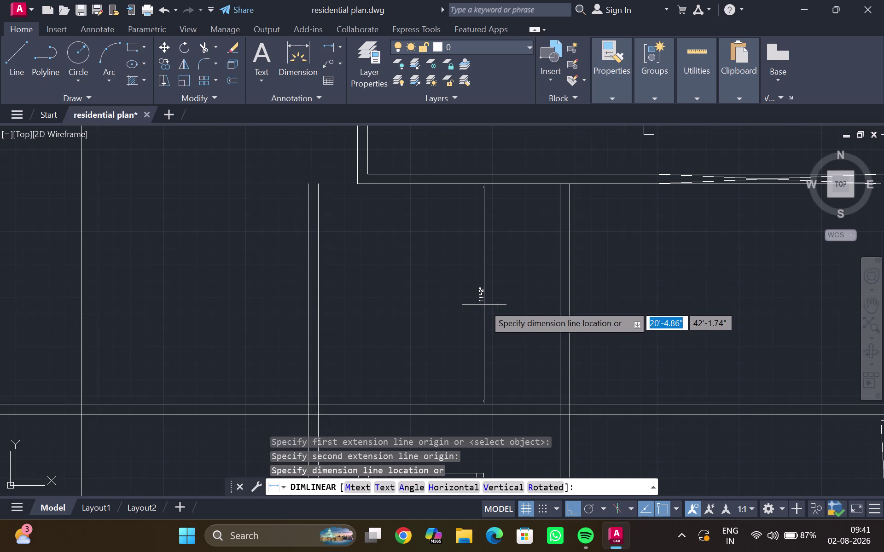
middle_click(484, 305)
scroll(down, 3)
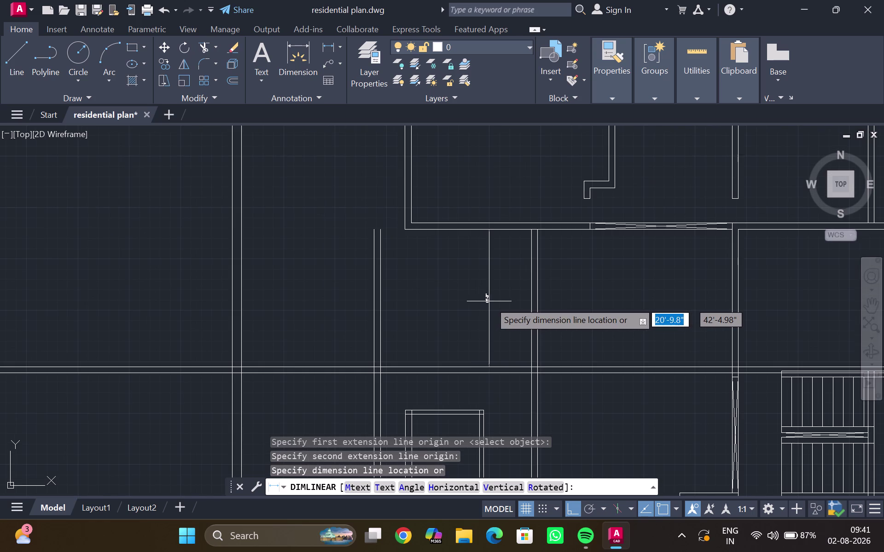
key(Escape)
scroll(down, 3)
scroll(up, 3)
middle_drag(432, 288, 429, 336)
scroll(up, 3)
scroll(down, 3)
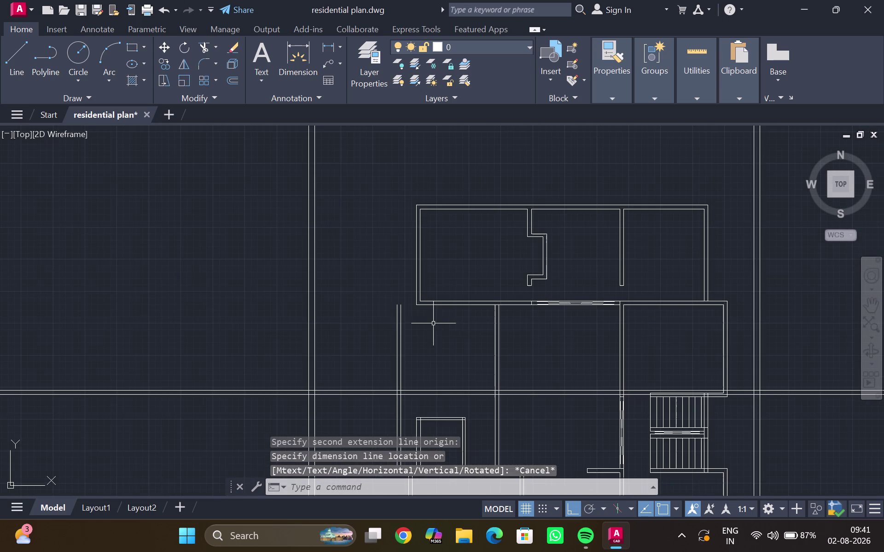
middle_drag(437, 335, 437, 285)
click(437, 285)
Trim the overhanging wall line ends at the upper wall intersections.
text(tr)
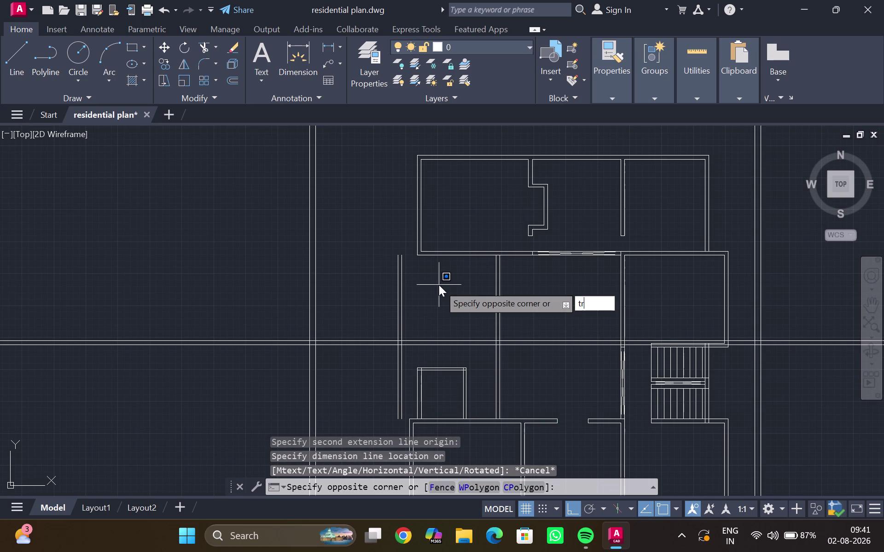
key(Return)
scroll(down, 3)
middle_drag(446, 292, 446, 279)
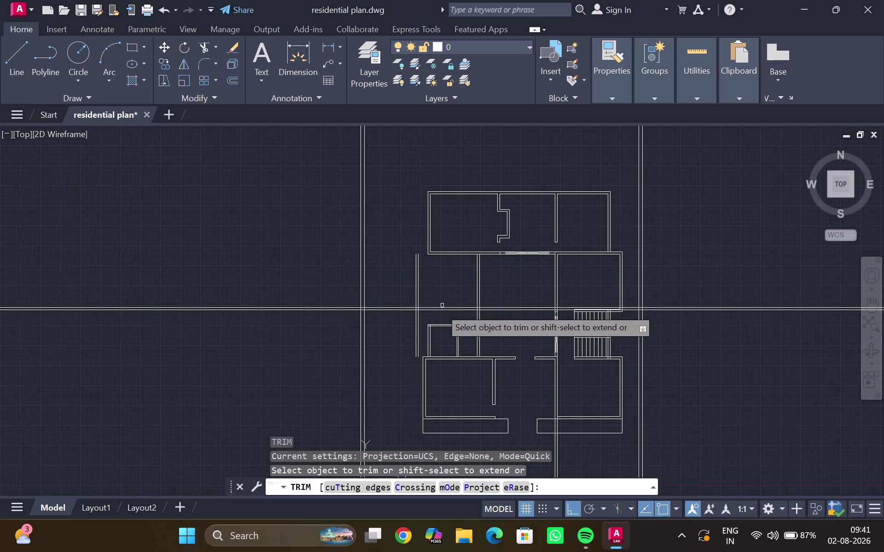
drag(425, 315, 403, 327)
scroll(up, 3)
middle_drag(413, 306, 411, 315)
drag(431, 317, 422, 317)
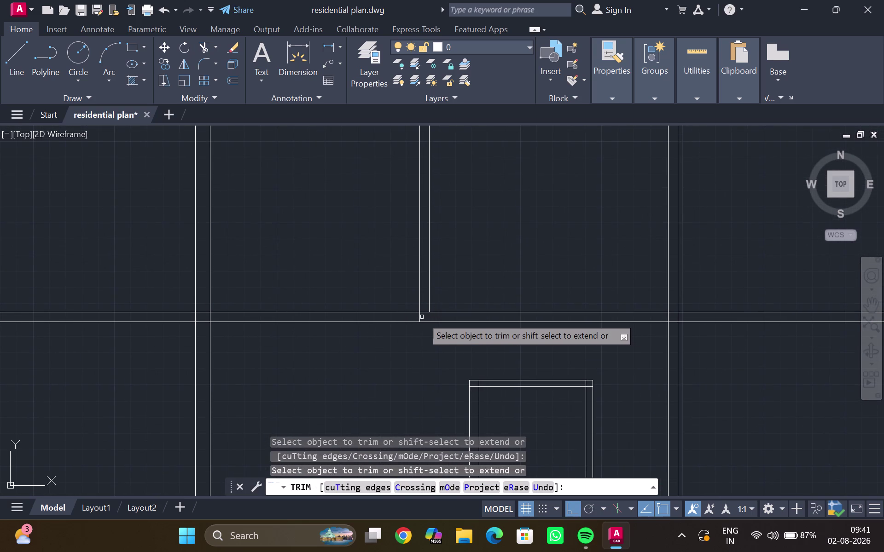
drag(422, 317, 412, 317)
drag(418, 319, 428, 319)
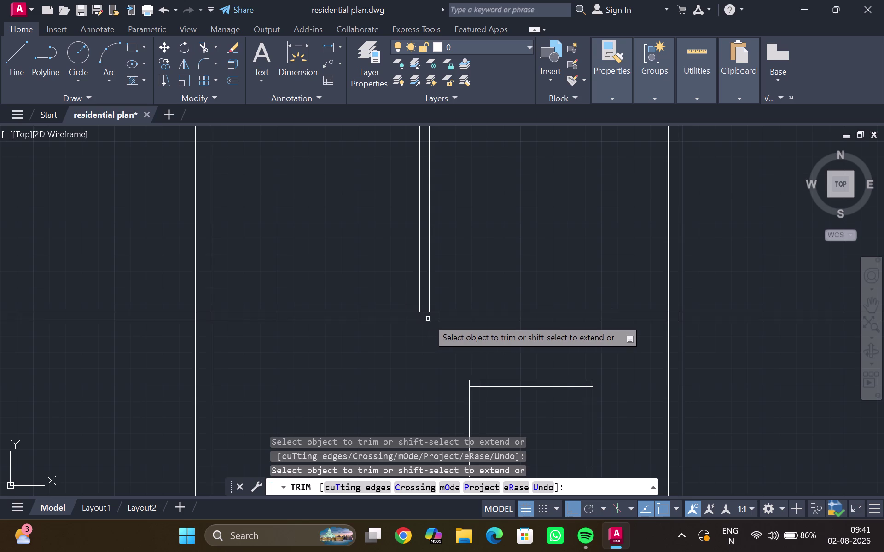
scroll(down, 3)
middle_drag(457, 282, 436, 353)
key(Escape)
Extend the horizontal wall lines to their boundary walls using fence selections.
key(e)
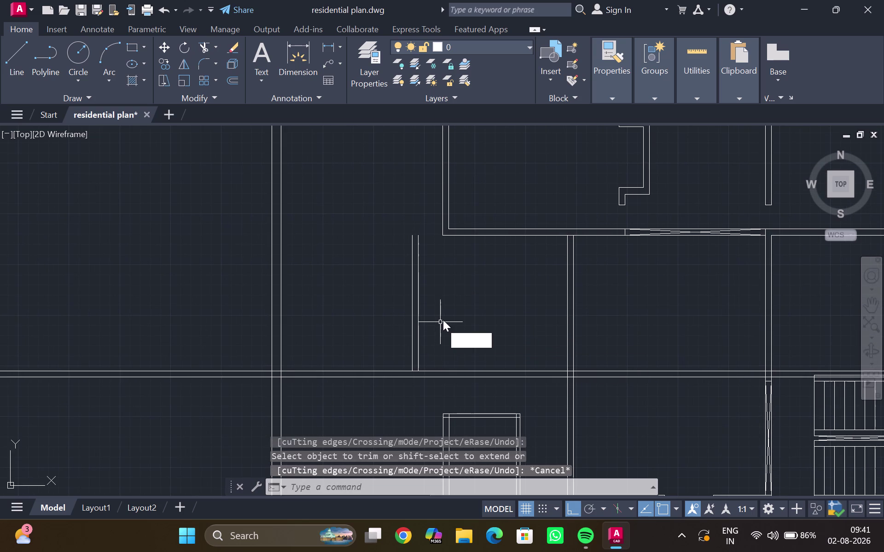
key(x)
key(Return)
click(464, 238)
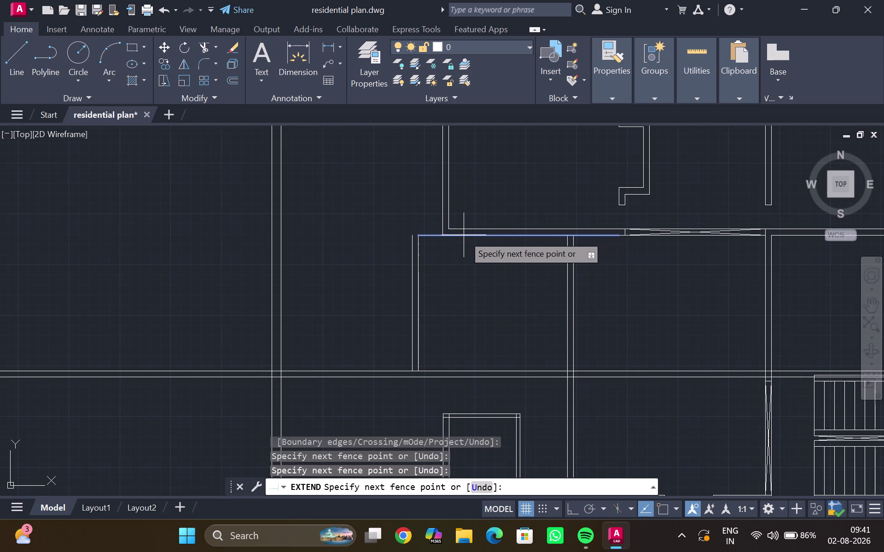
click(464, 236)
drag(468, 223, 472, 244)
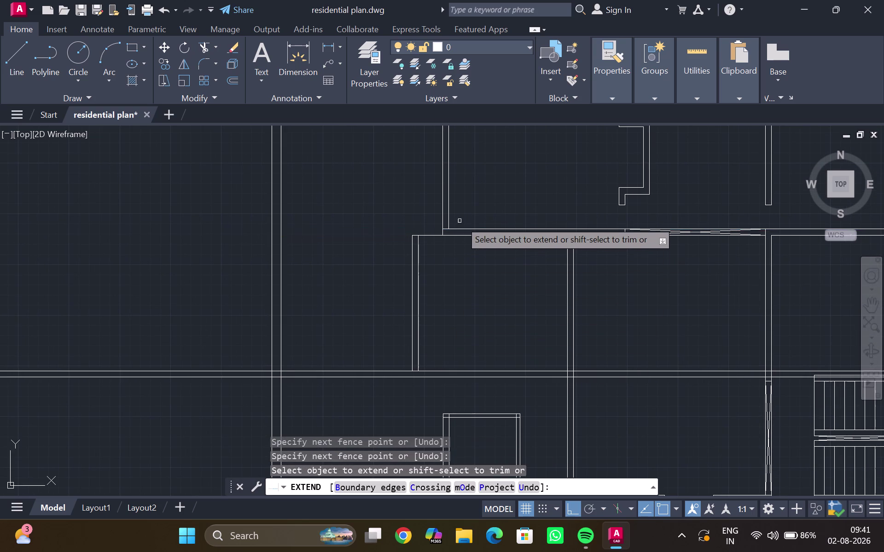
drag(461, 229, 463, 237)
drag(407, 264, 414, 267)
drag(414, 267, 422, 265)
key(Escape)
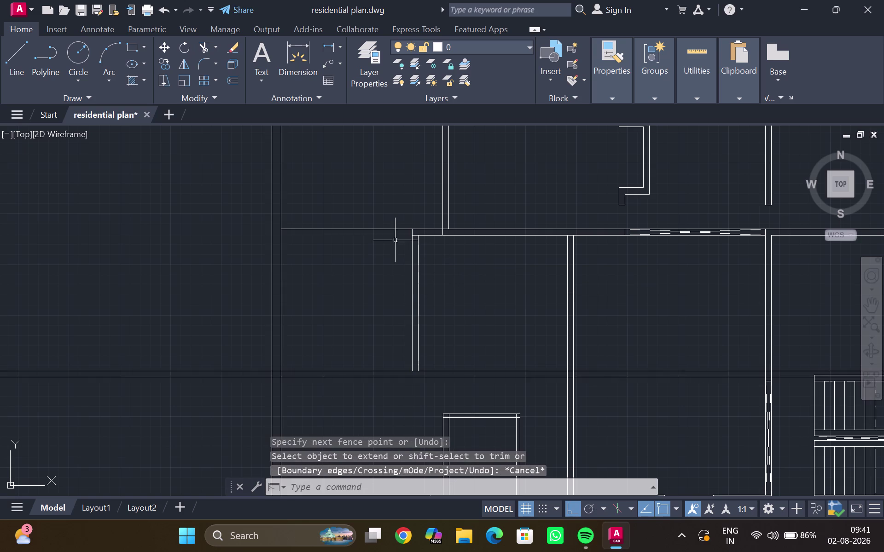
Trim the remaining corner overhangs and leftover line segments, then zoom out.
text(tr)
key(Return)
drag(361, 203, 364, 242)
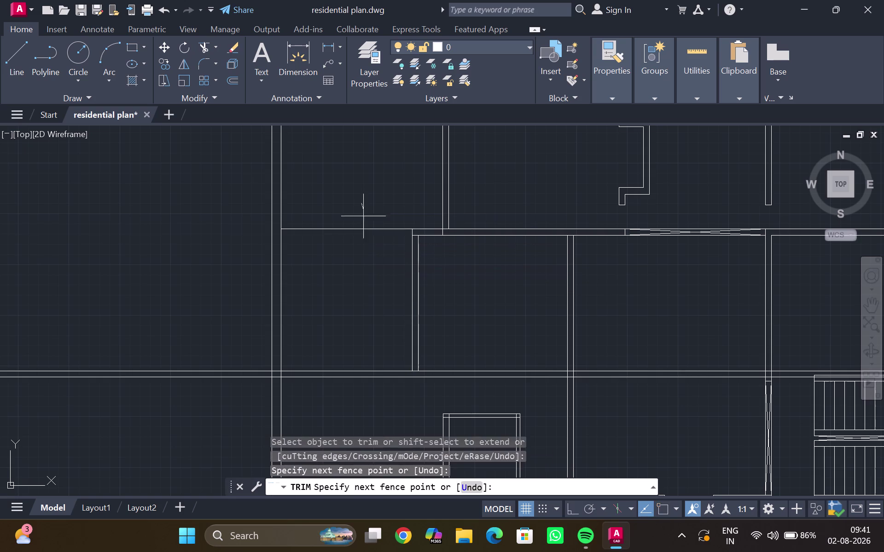
drag(365, 241, 366, 265)
scroll(up, 3)
drag(429, 231, 433, 243)
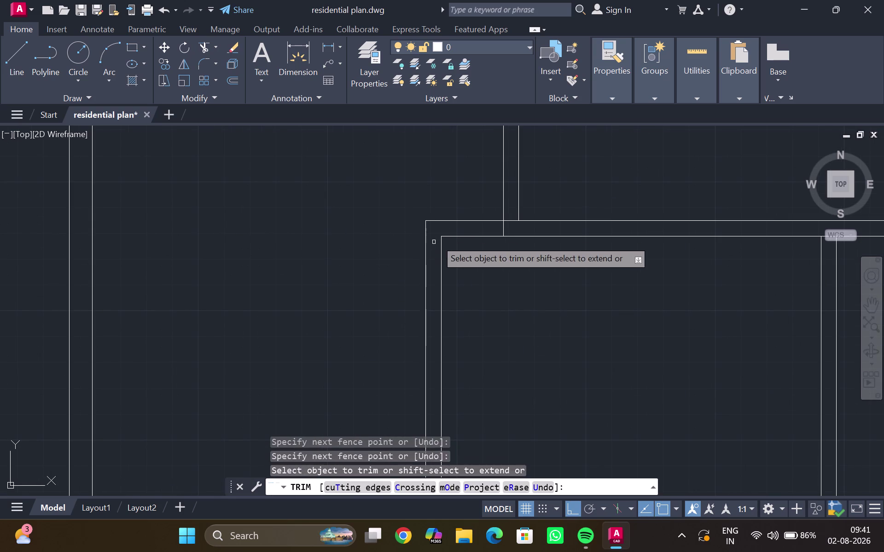
drag(479, 230, 512, 212)
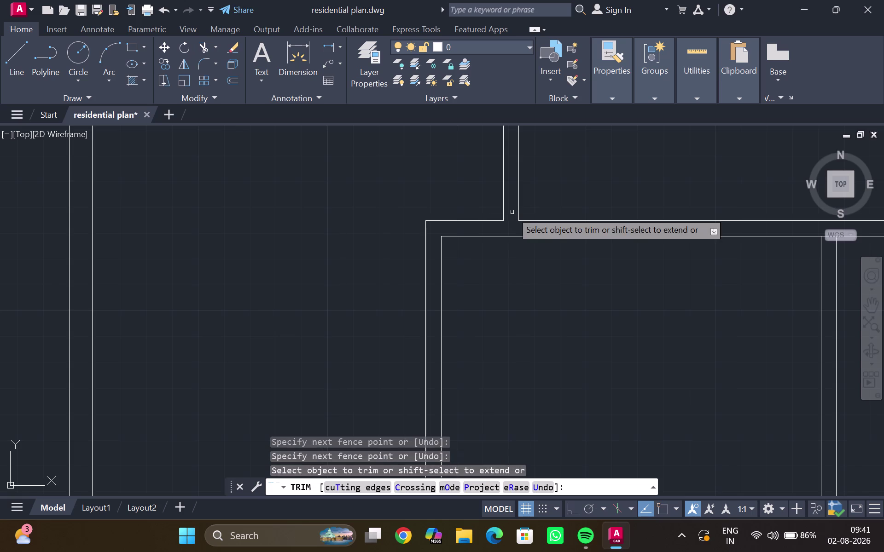
scroll(down, 3)
middle_drag(505, 258, 457, 241)
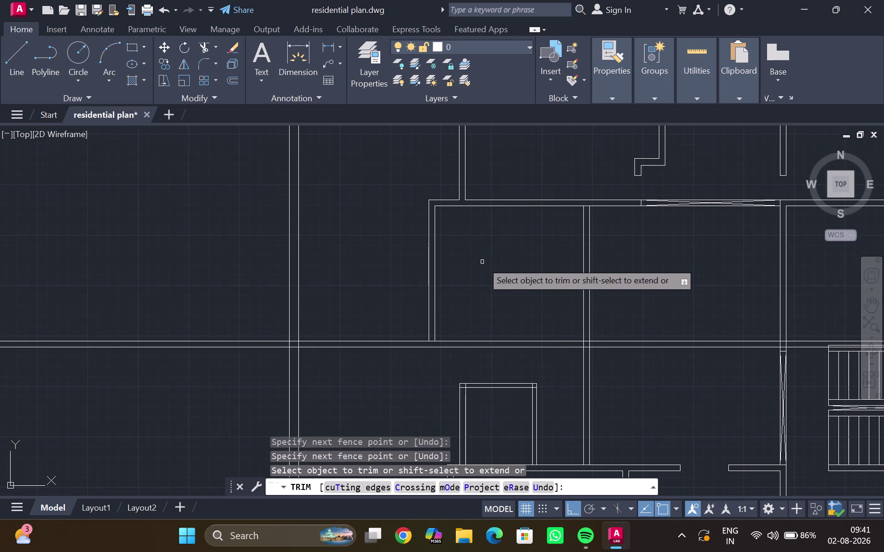
scroll(down, 3)
middle_drag(483, 272, 438, 238)
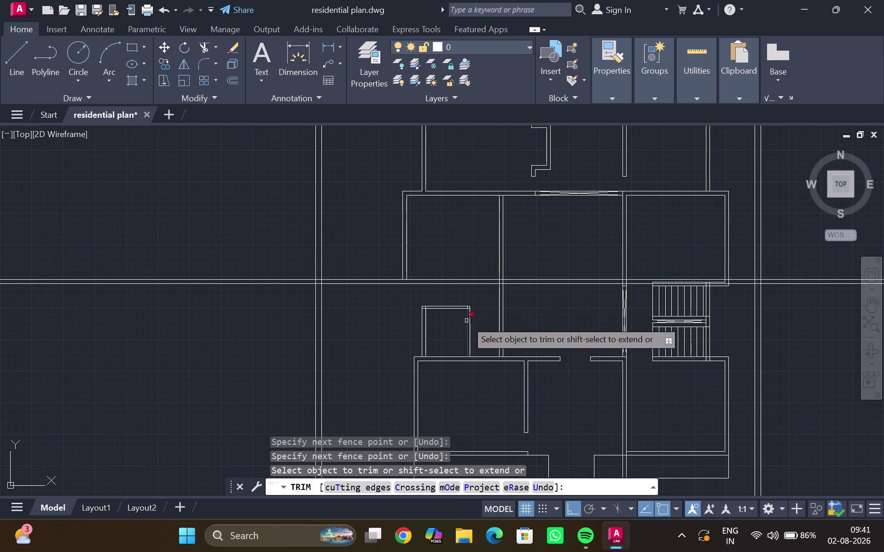
key(Escape)
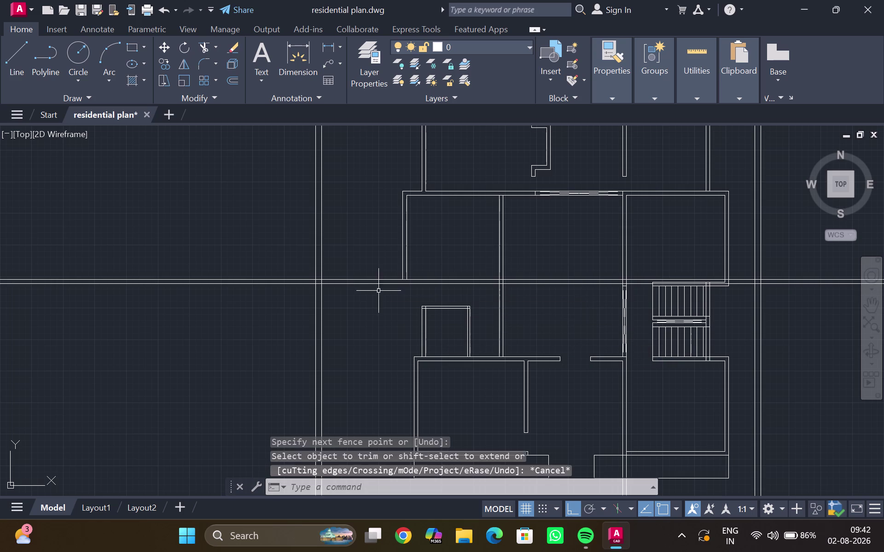
Delete the short stray wall lines.
drag(381, 287, 385, 264)
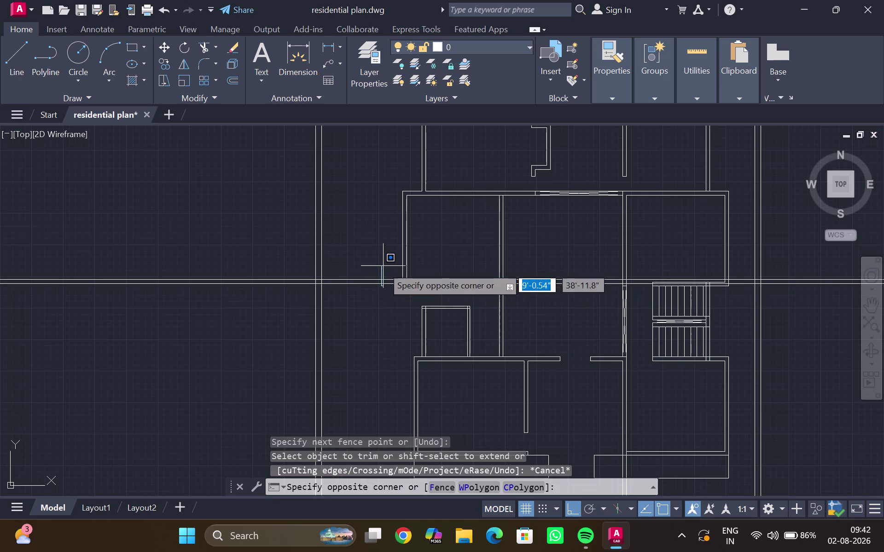
click(367, 272)
key(Delete)
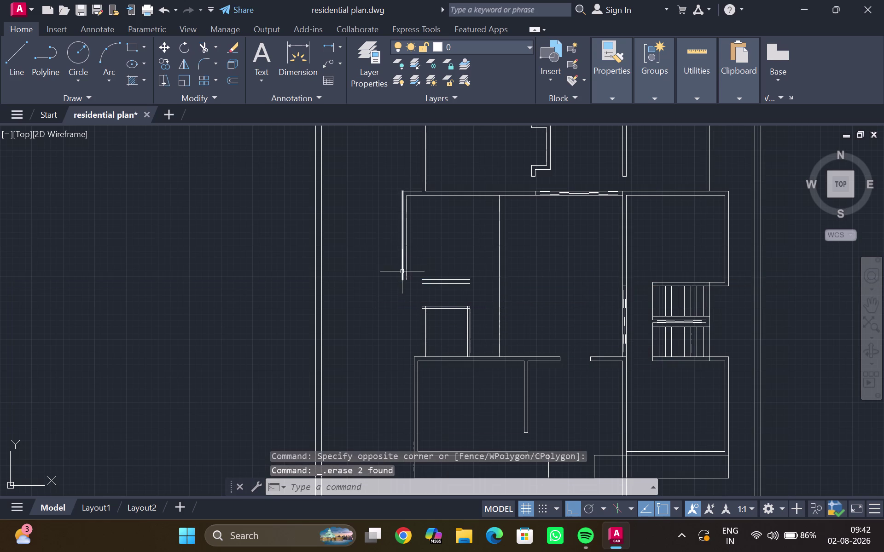
scroll(down, 3)
scroll(up, 3)
scroll(up, 3)
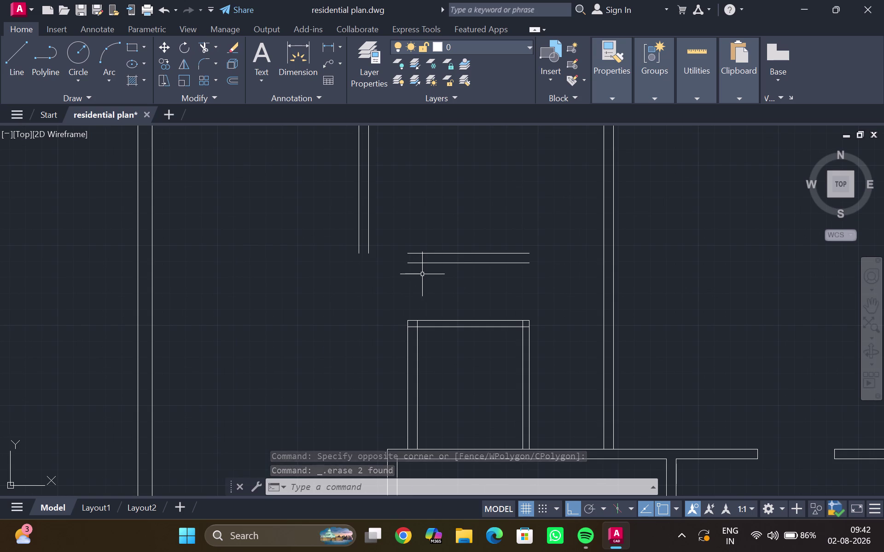
Extend the lower wall lines across to meet the walls.
text(ex)
key(Return)
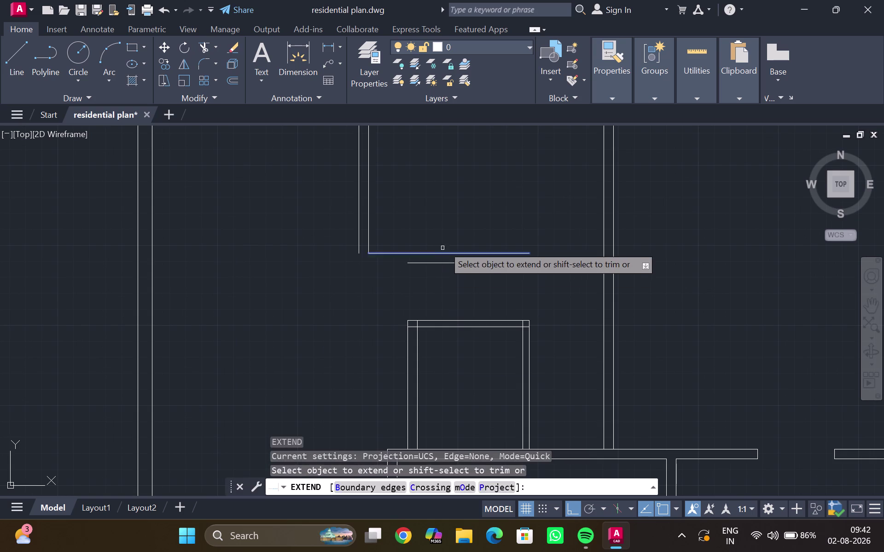
drag(444, 237, 420, 281)
drag(506, 221, 513, 280)
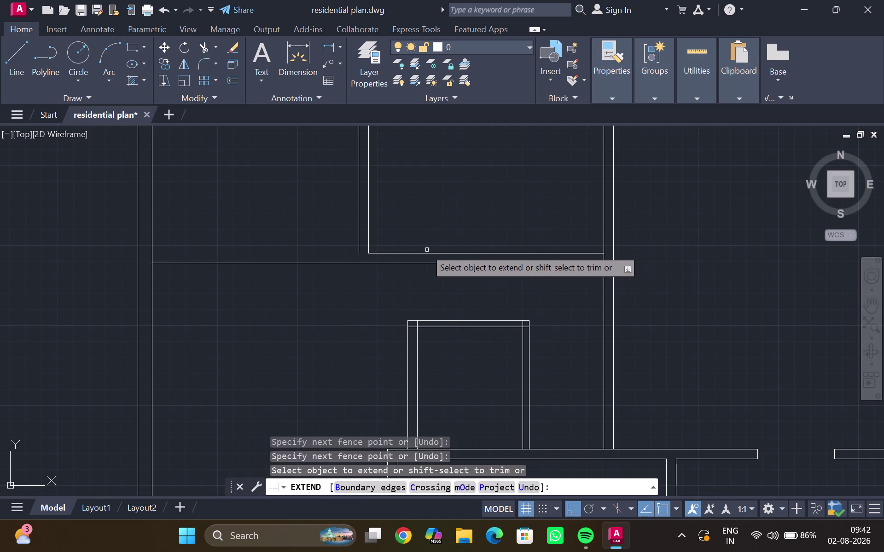
drag(347, 241, 381, 240)
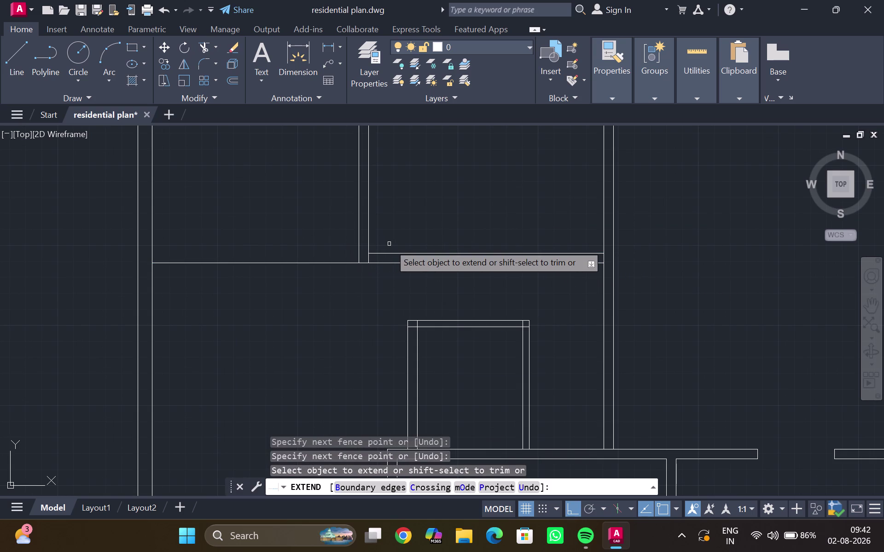
key(Escape)
Trim the line overhang and short overhanging segment past the wall.
scroll(down, 3)
text(tr)
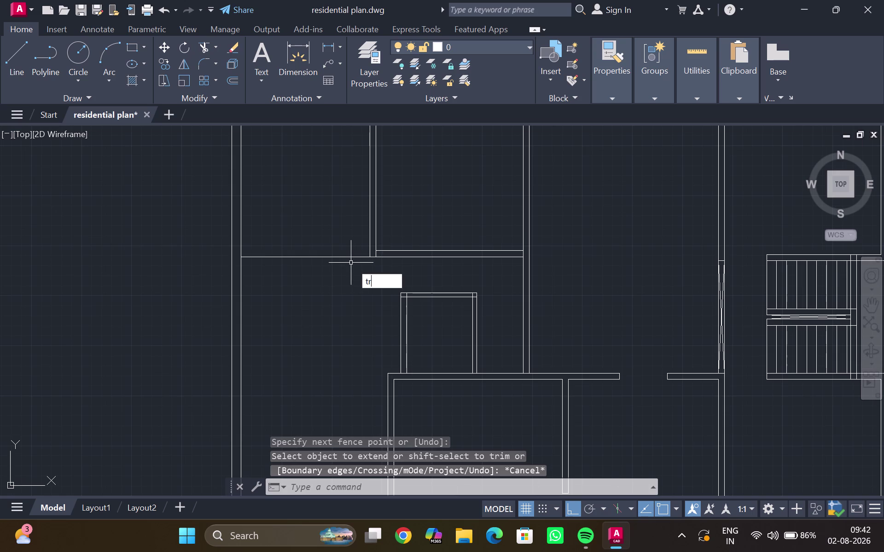
key(Return)
drag(333, 238, 343, 281)
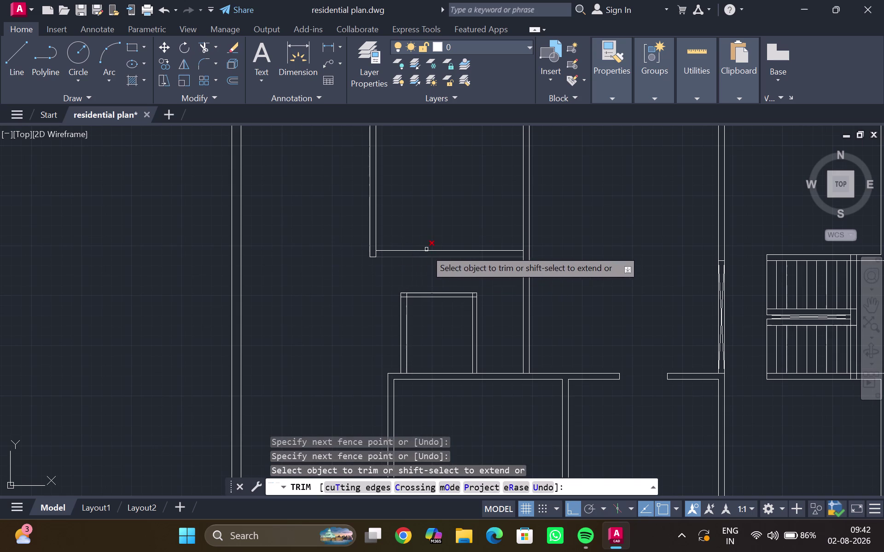
scroll(up, 3)
drag(367, 252, 377, 253)
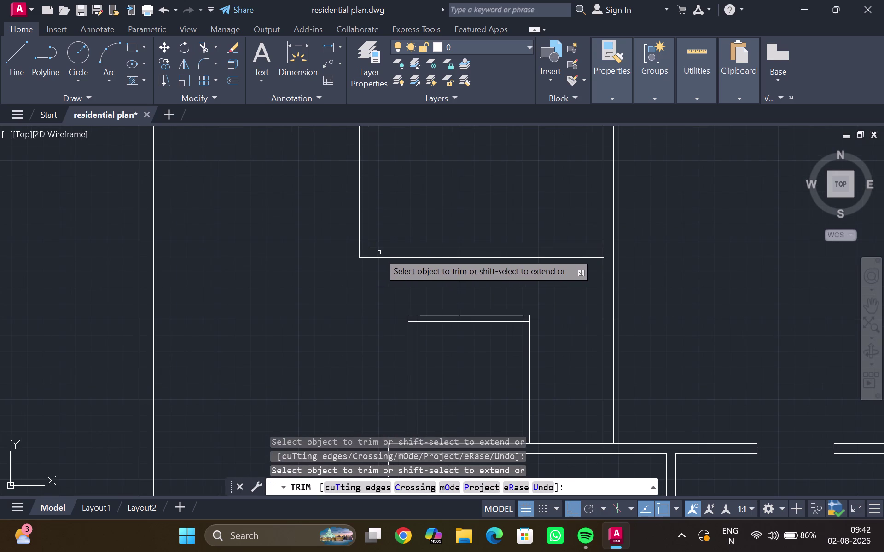
scroll(down, 3)
scroll(down, 3)
middle_drag(477, 266, 464, 269)
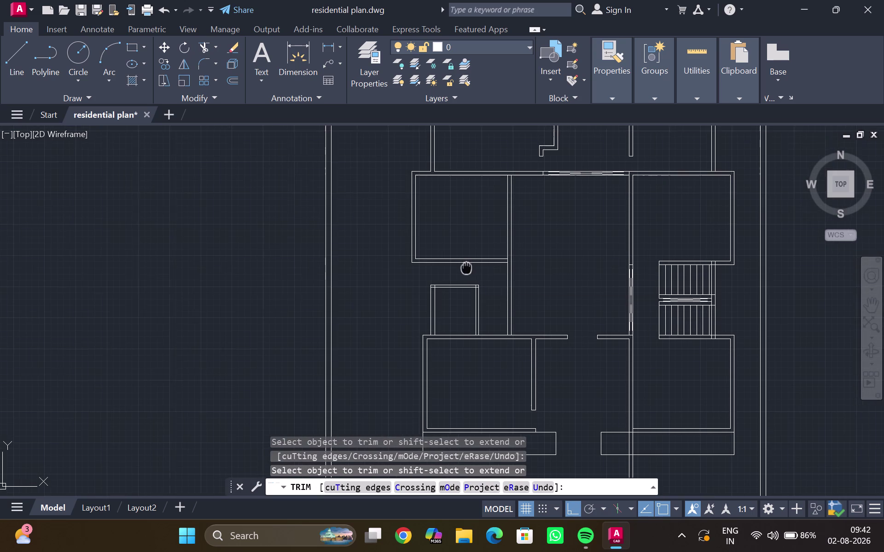
middle_drag(464, 269, 444, 276)
scroll(down, 3)
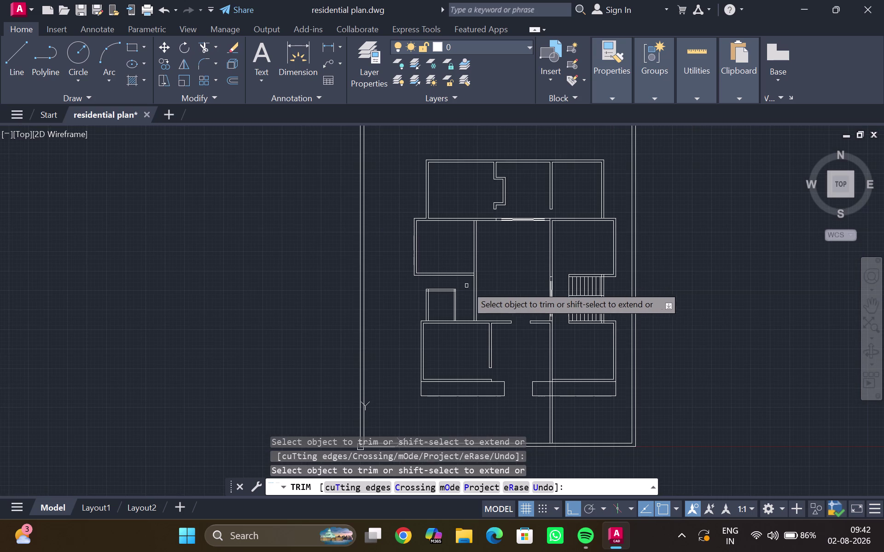
key(Escape)
Fence-trim the overlapping line ends at the small room's bottom and top corners.
scroll(down, 3)
middle_drag(495, 282, 438, 304)
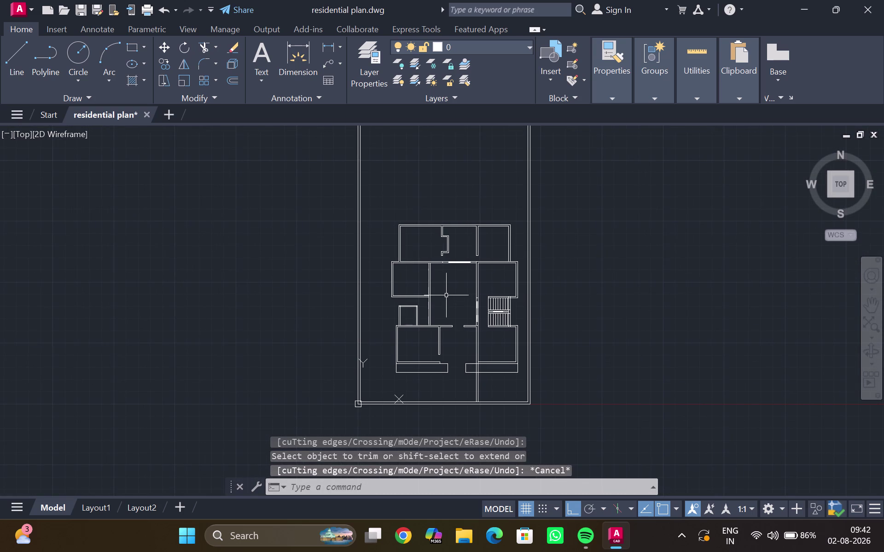
scroll(up, 3)
middle_drag(444, 290, 447, 299)
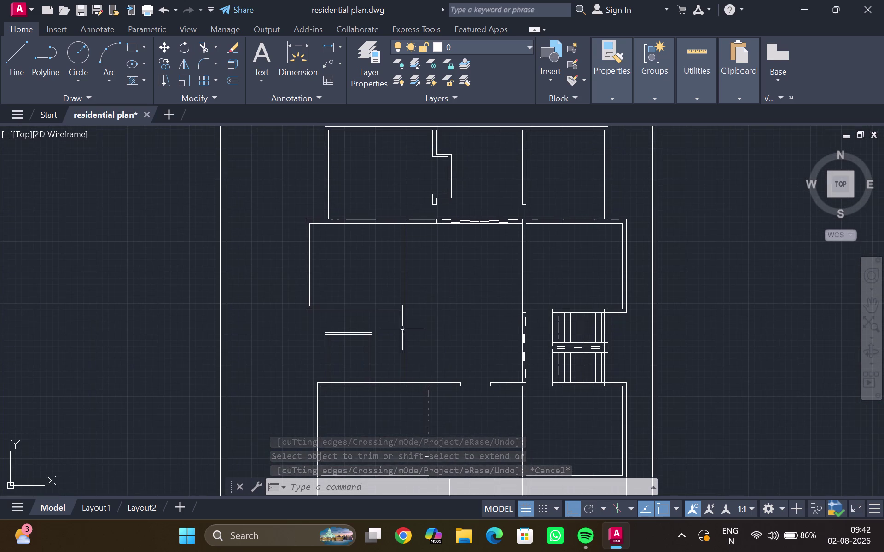
scroll(up, 3)
middle_drag(382, 326, 388, 333)
key(t)
key(r)
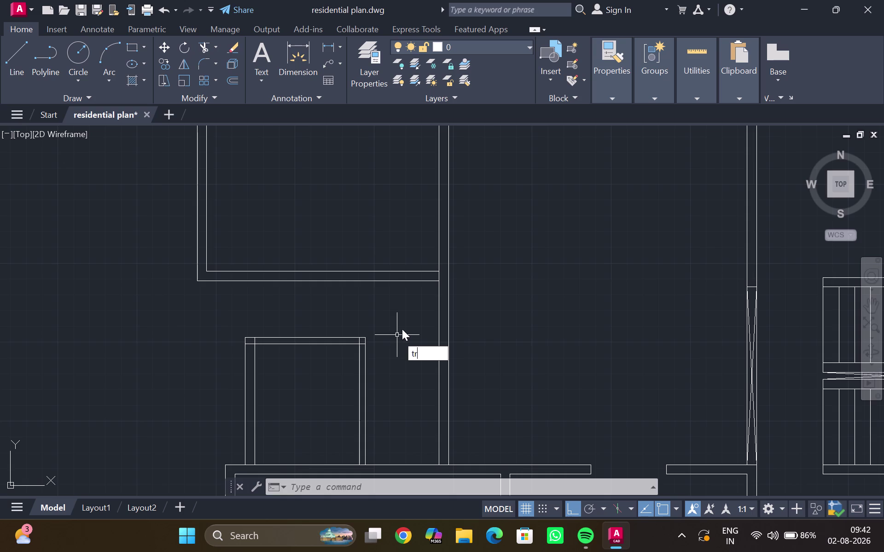
key(Return)
scroll(up, 3)
drag(326, 358, 325, 337)
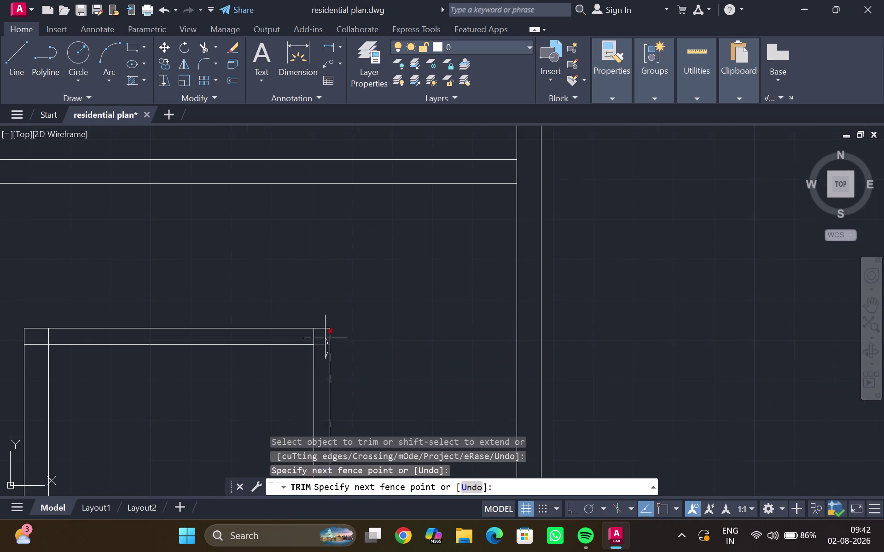
drag(325, 337, 294, 334)
scroll(down, 3)
middle_drag(294, 334, 454, 304)
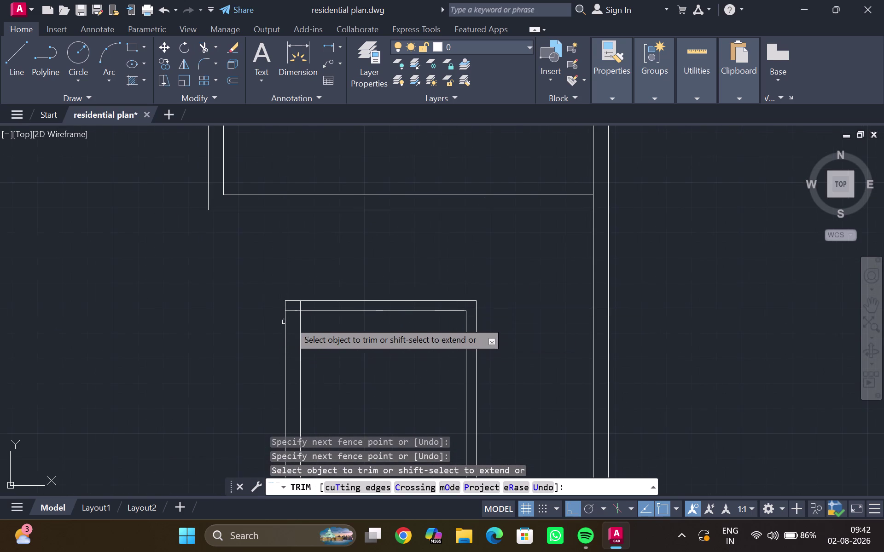
drag(291, 323, 306, 305)
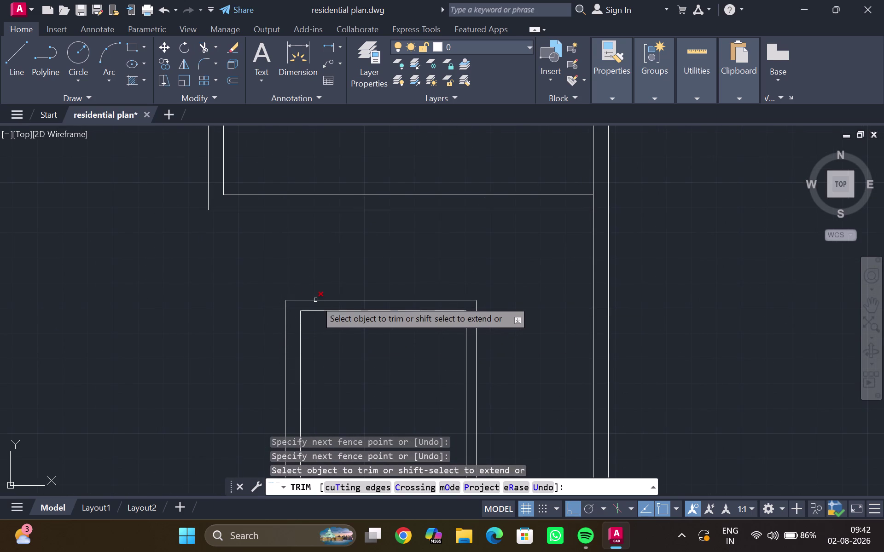
scroll(down, 3)
key(Escape)
Pan and zoom out to frame the whole floor plan.
scroll(down, 3)
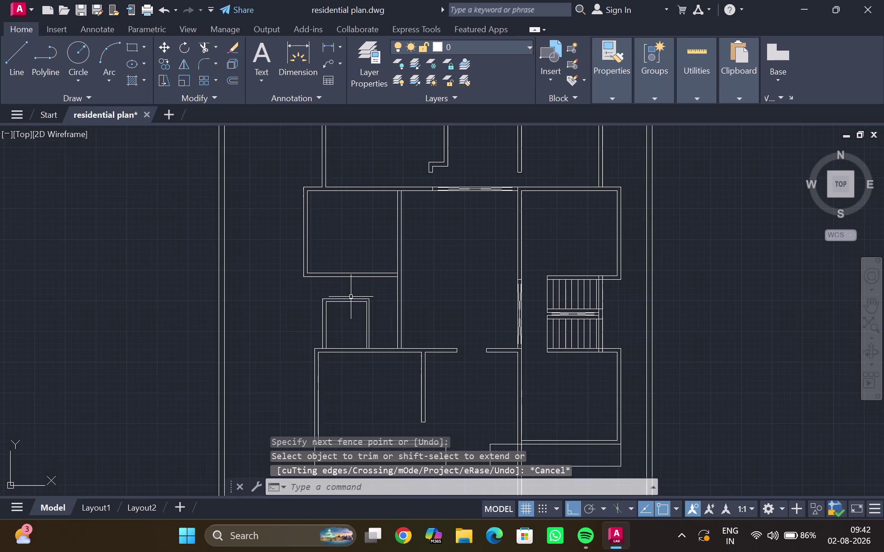
middle_drag(336, 292, 303, 298)
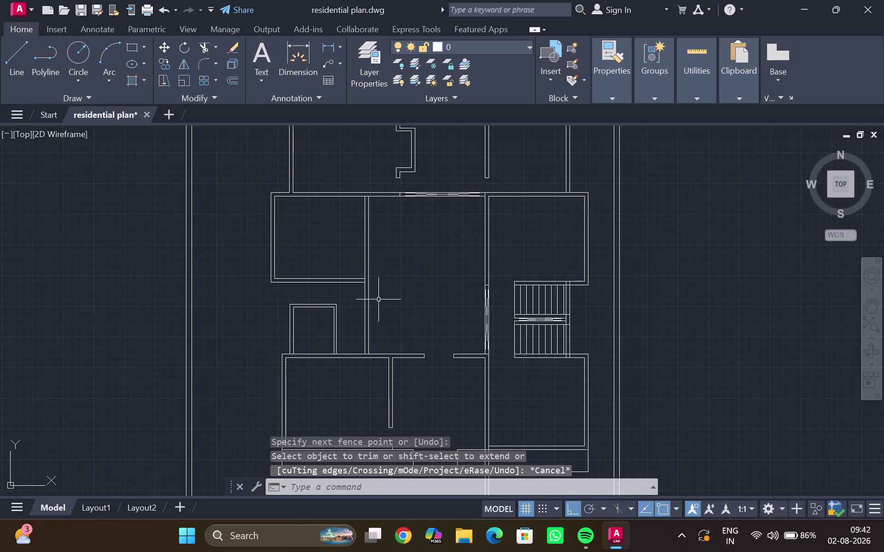
scroll(up, 3)
middle_drag(340, 287, 339, 249)
scroll(down, 3)
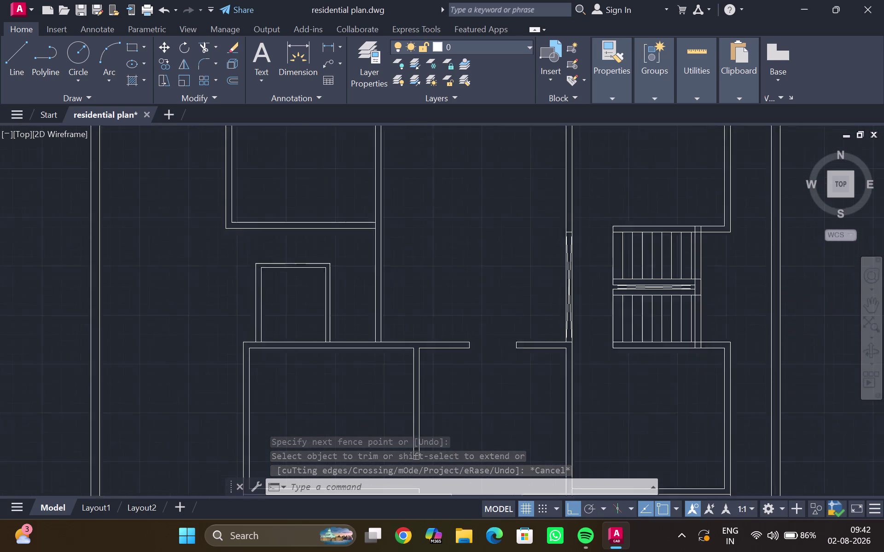
scroll(down, 3)
scroll(down, 3)
scroll(up, 3)
middle_drag(429, 258, 413, 283)
scroll(up, 3)
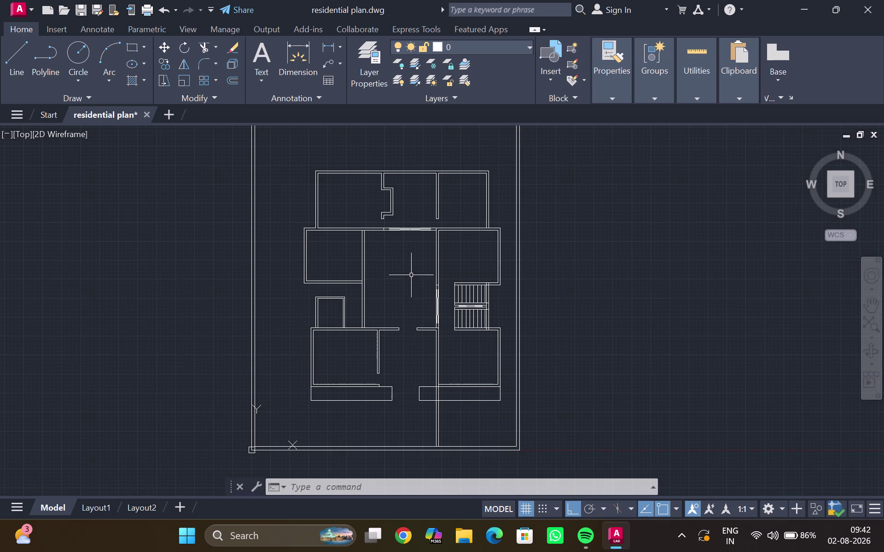
middle_drag(412, 275, 407, 287)
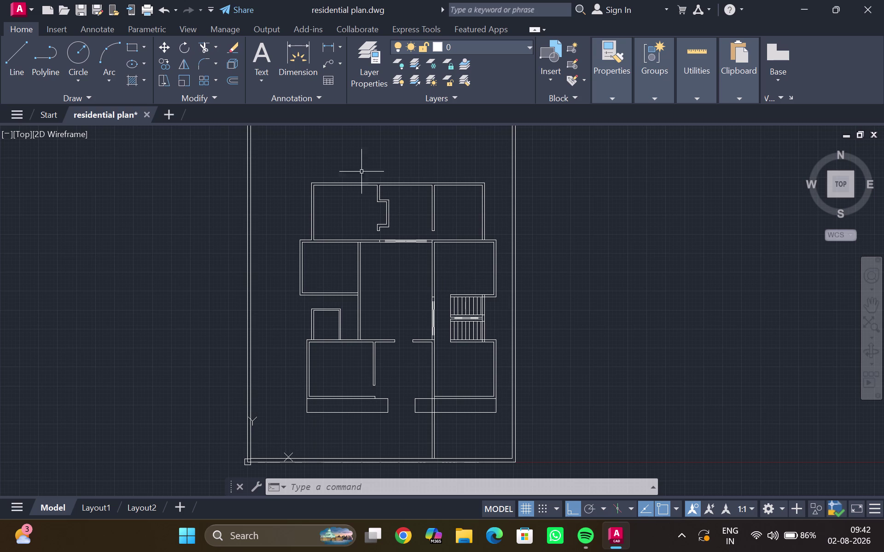
click(497, 44)
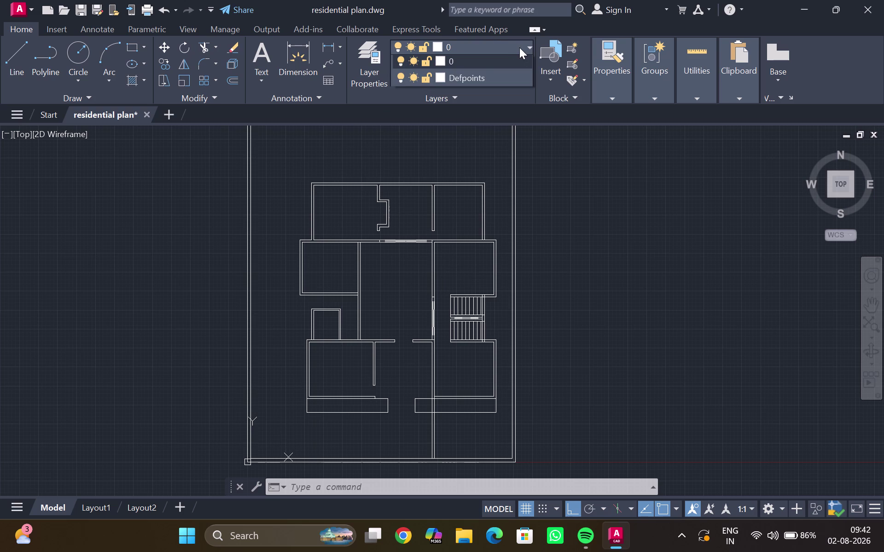
click(465, 63)
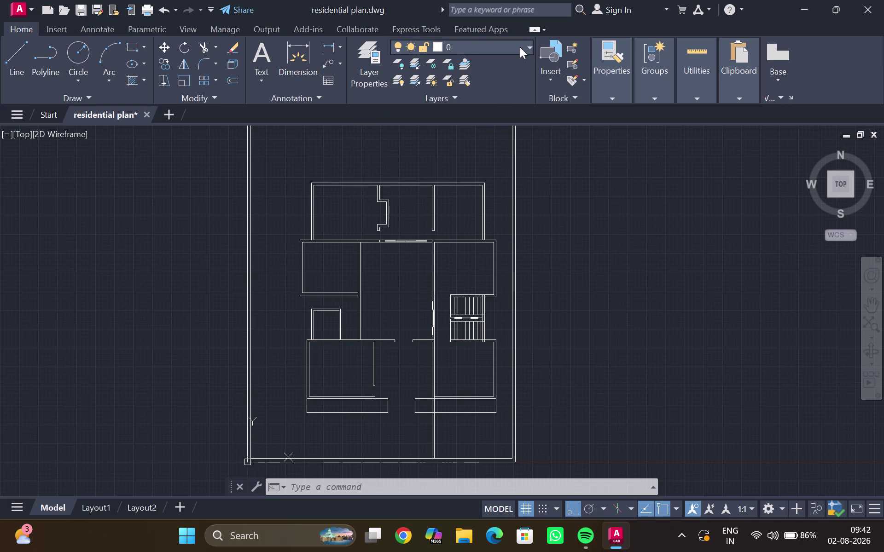
click(530, 44)
click(438, 82)
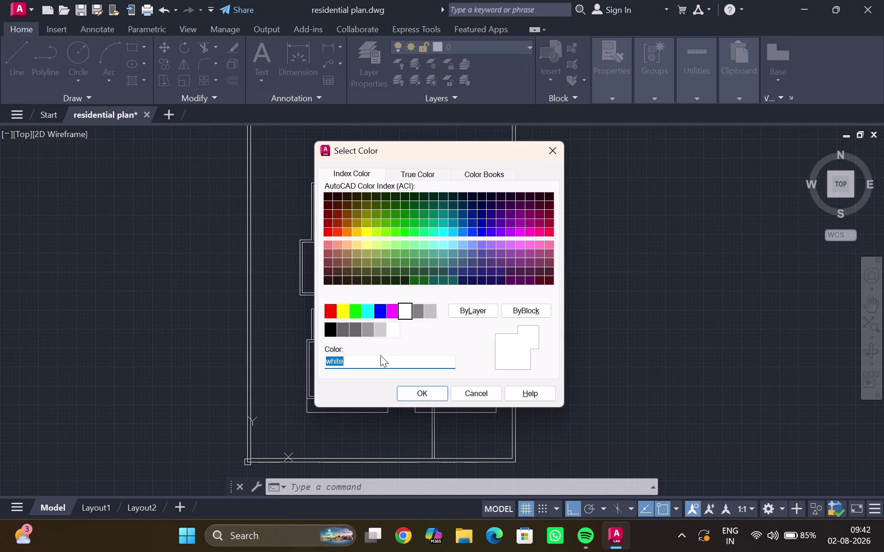
key(BackSpace)
key(BackSpace)
click(555, 147)
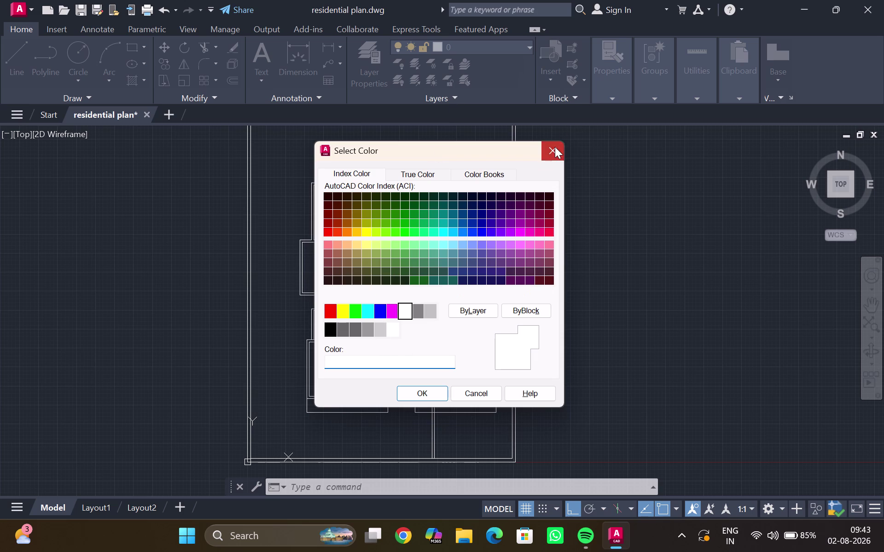
click(484, 305)
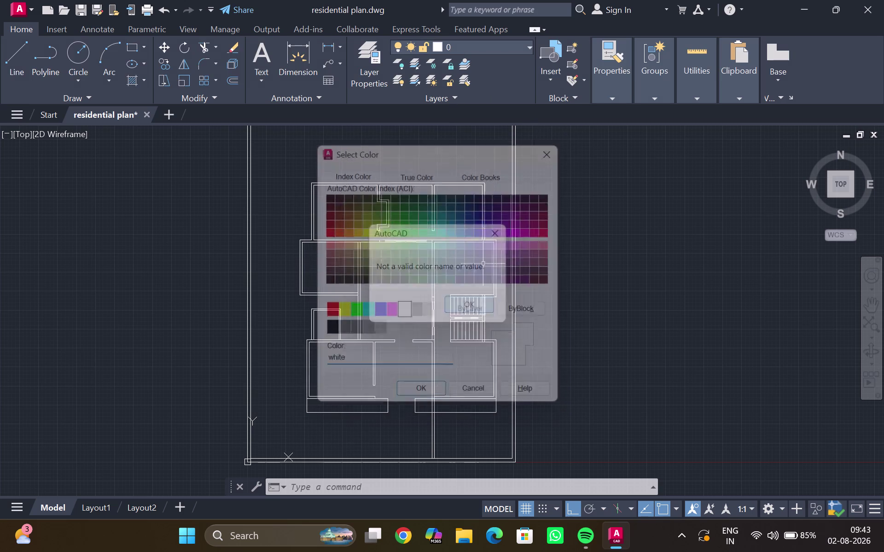
click(371, 66)
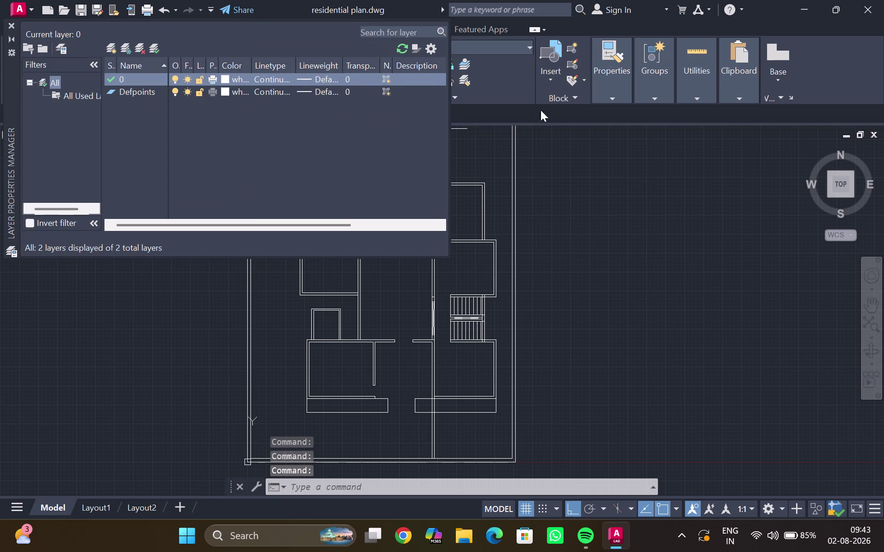
scroll(up, 3)
scroll(down, 3)
click(8, 21)
key(Escape)
scroll(down, 3)
scroll(down, 3)
middle_click(206, 250)
scroll(up, 3)
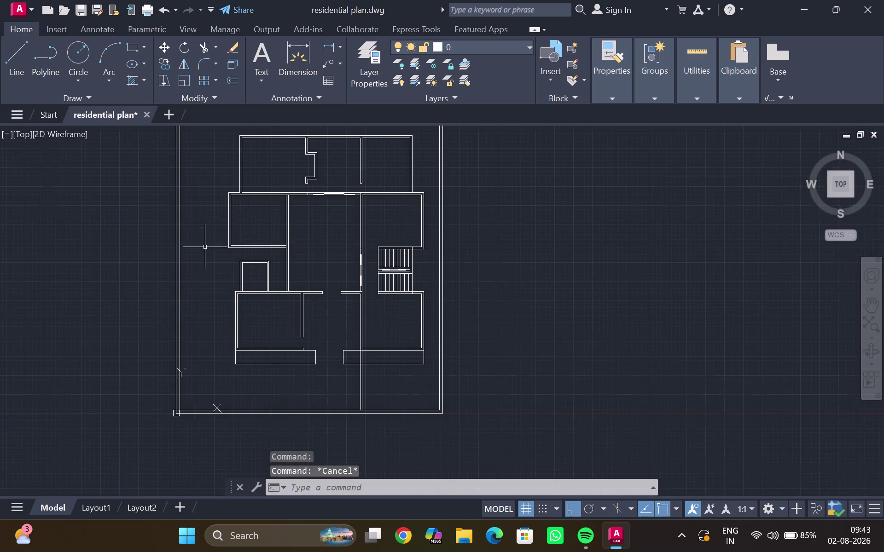
Extend the small room's inner top wall line to the corner.
middle_drag(242, 243, 154, 337)
middle_drag(155, 334, 155, 325)
scroll(up, 3)
middle_drag(162, 306, 181, 217)
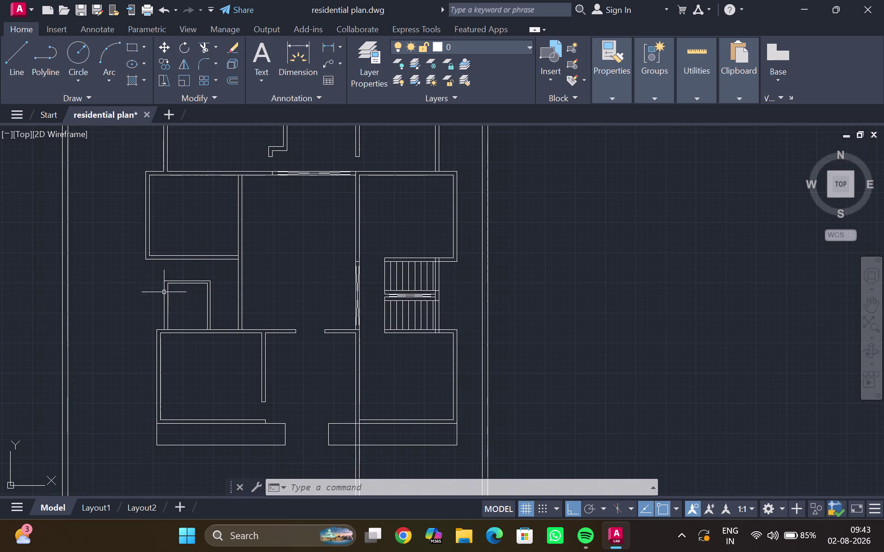
scroll(up, 3)
middle_drag(185, 305, 138, 312)
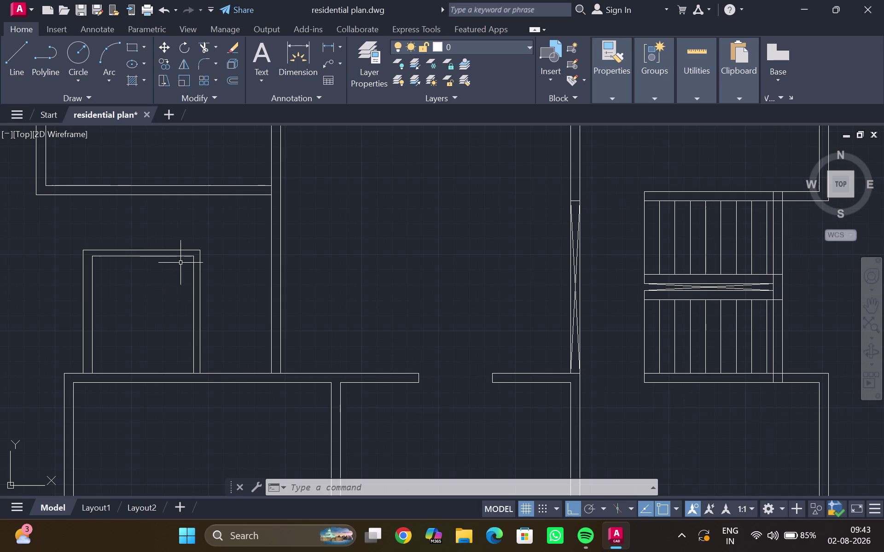
text(ex)
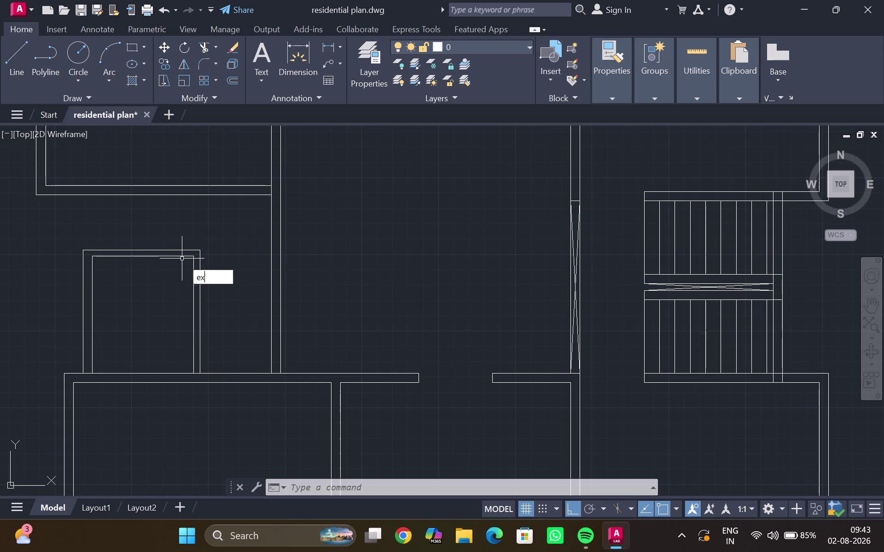
key(Return)
click(183, 258)
key(Escape)
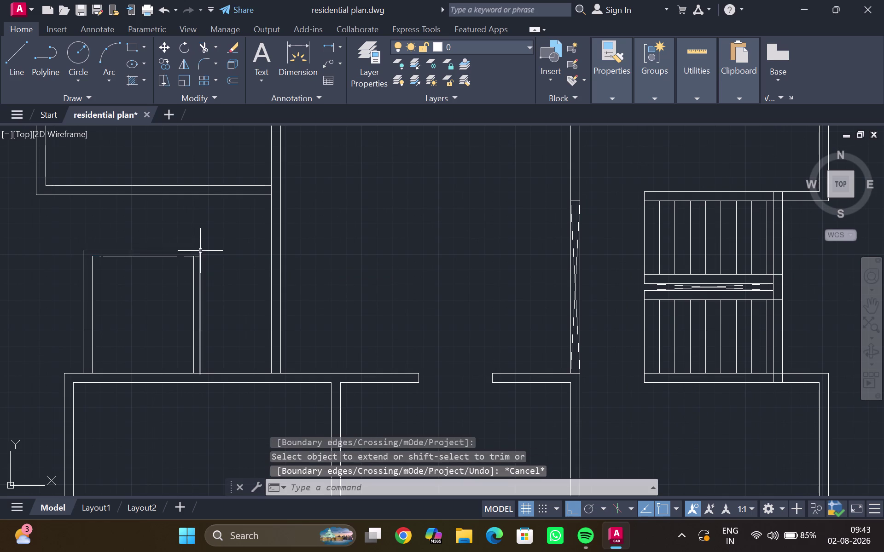
Offset the extended top line 2' downward to create a parallel line.
scroll(up, 3)
click(196, 255)
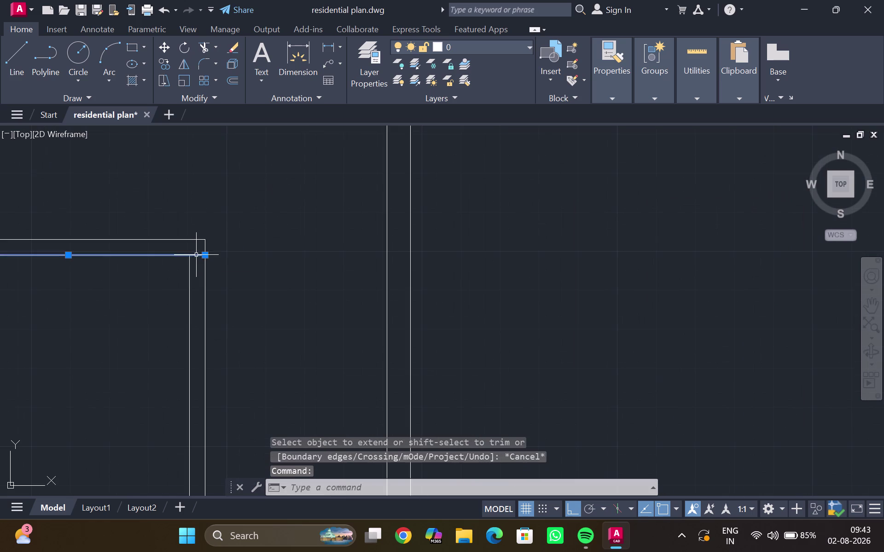
key(2)
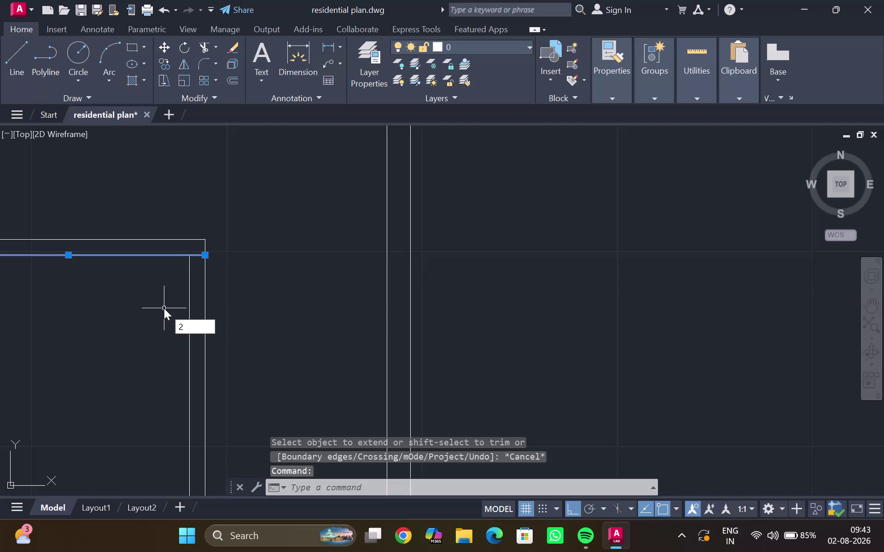
key(apostrophe)
key(Return)
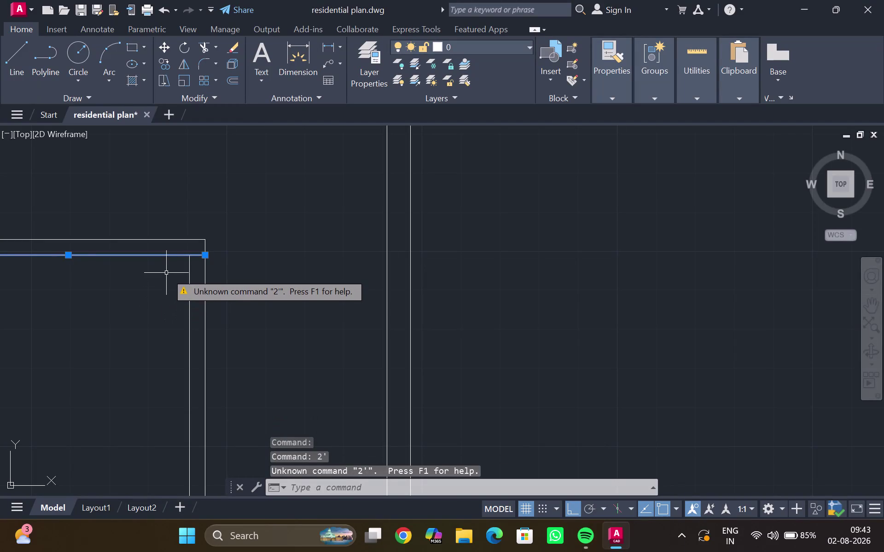
key(o)
key(Return)
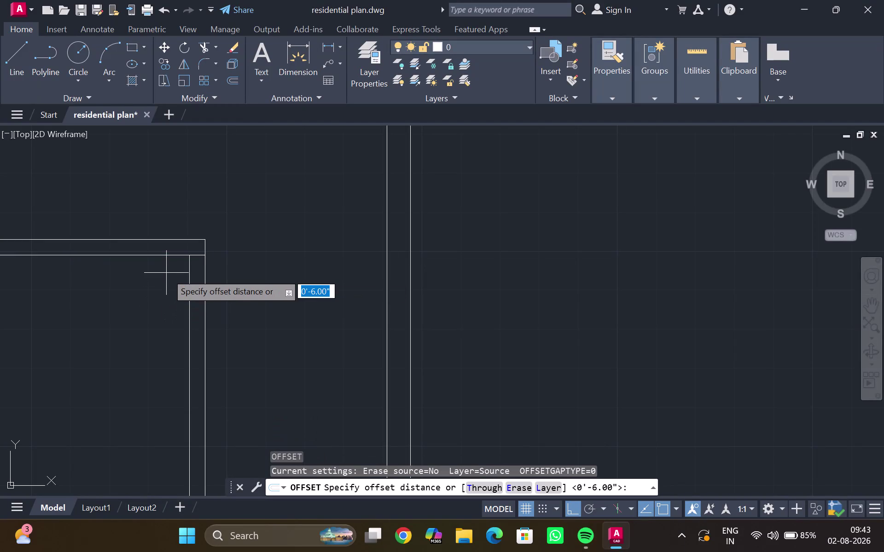
text(2')
key(Return)
click(167, 292)
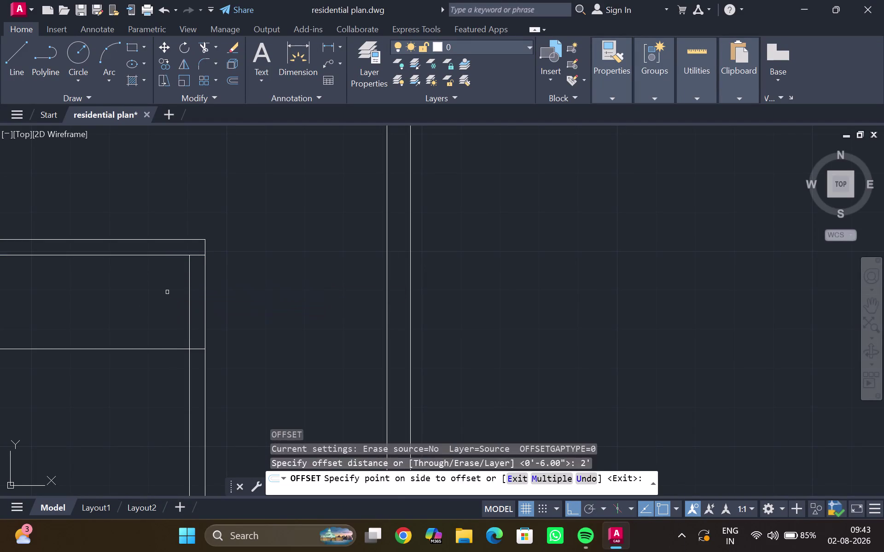
key(Escape)
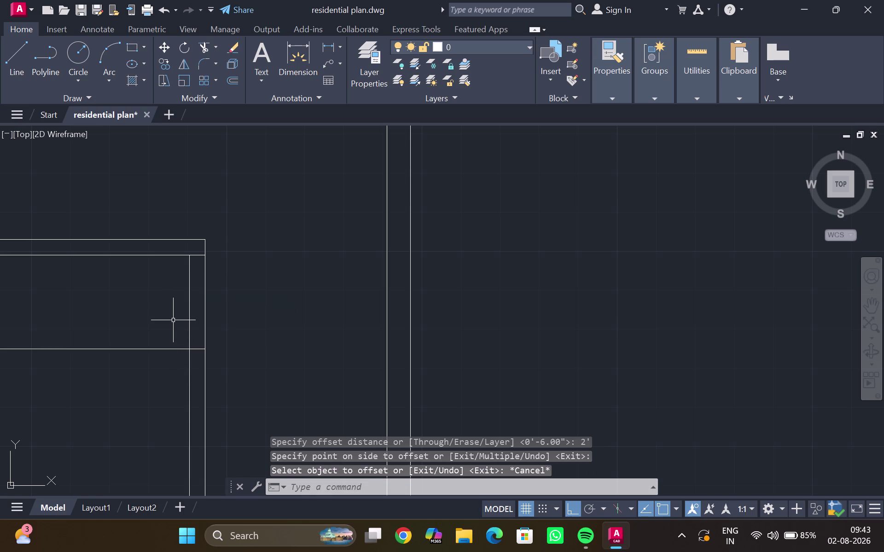
text(tr)
key(Return)
drag(173, 318, 260, 312)
scroll(down, 3)
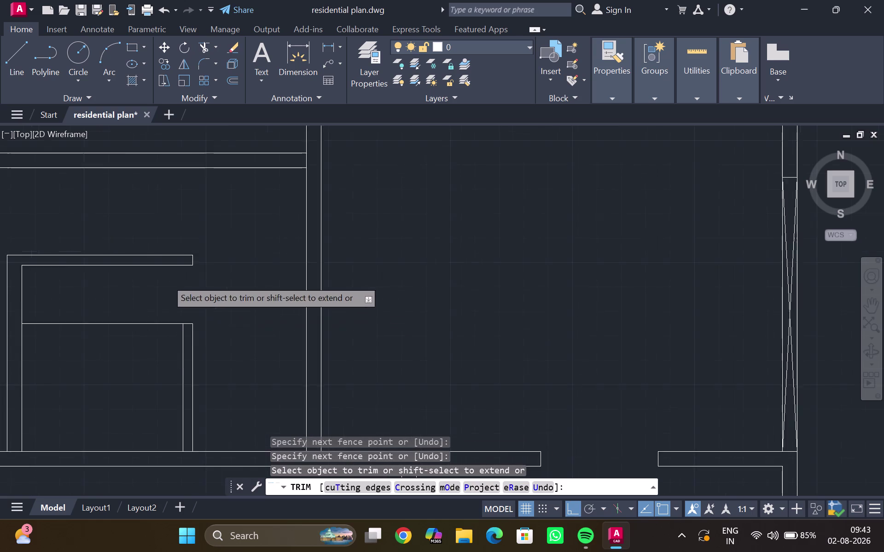
middle_drag(166, 280, 178, 285)
drag(149, 305, 143, 321)
scroll(up, 3)
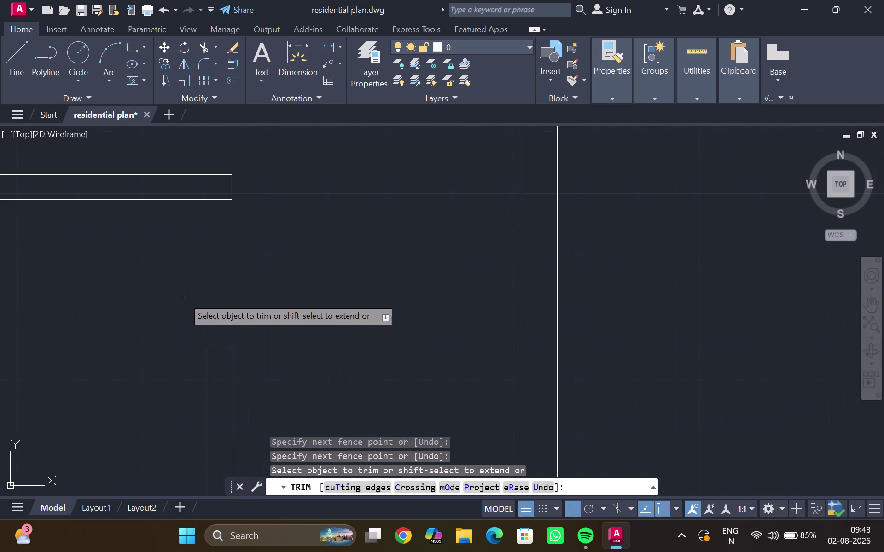
scroll(down, 3)
middle_drag(165, 299, 236, 301)
key(Escape)
scroll(down, 3)
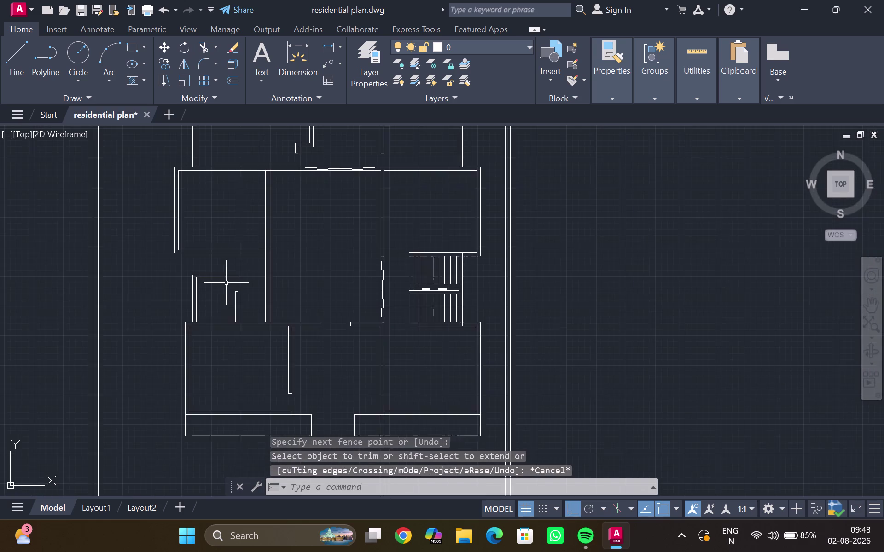
middle_drag(226, 287, 190, 303)
scroll(up, 3)
middle_drag(218, 276, 217, 287)
scroll(up, 3)
middle_drag(217, 287, 219, 303)
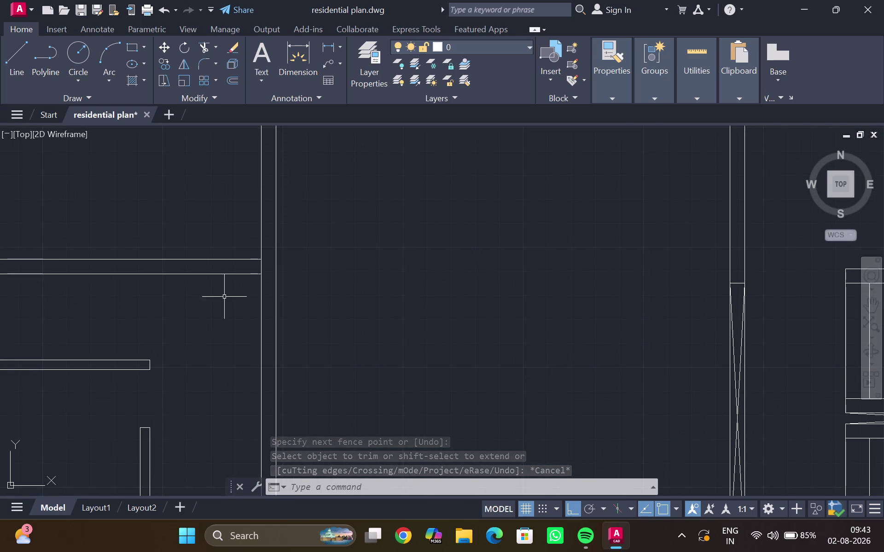
scroll(down, 3)
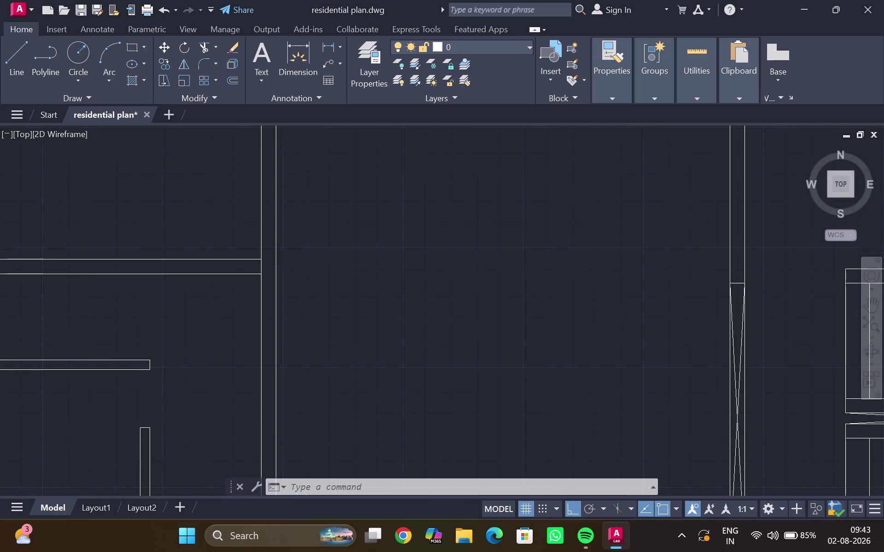
scroll(down, 3)
scroll(up, 3)
scroll(up, 3)
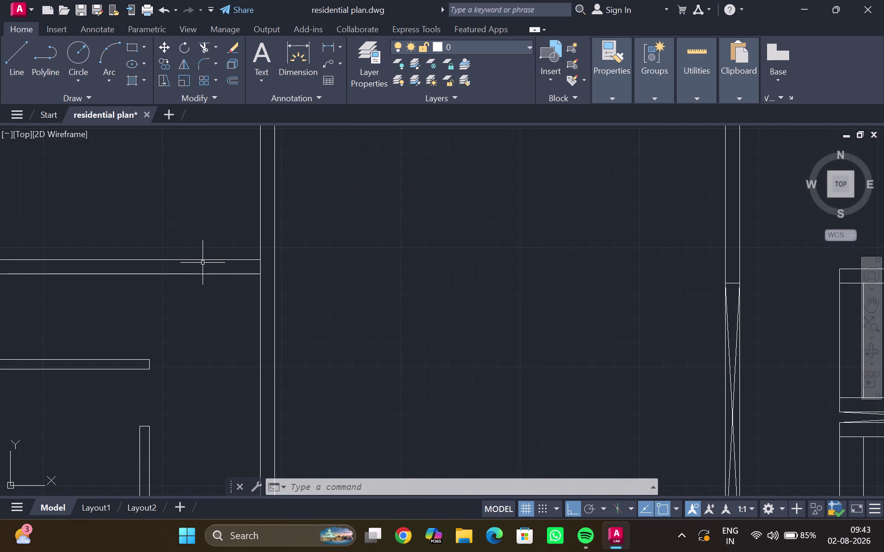
scroll(down, 3)
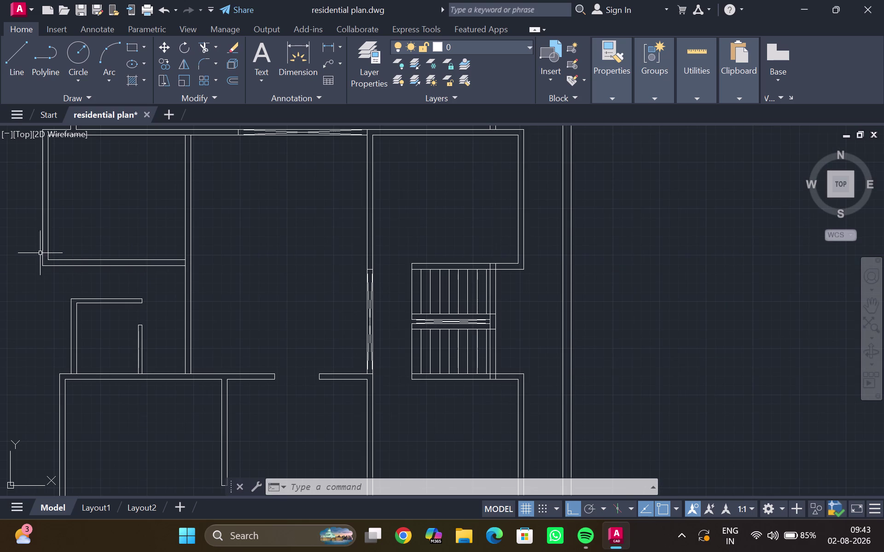
scroll(up, 3)
Extend the inner left wall line downward, then undo the extension.
key(e)
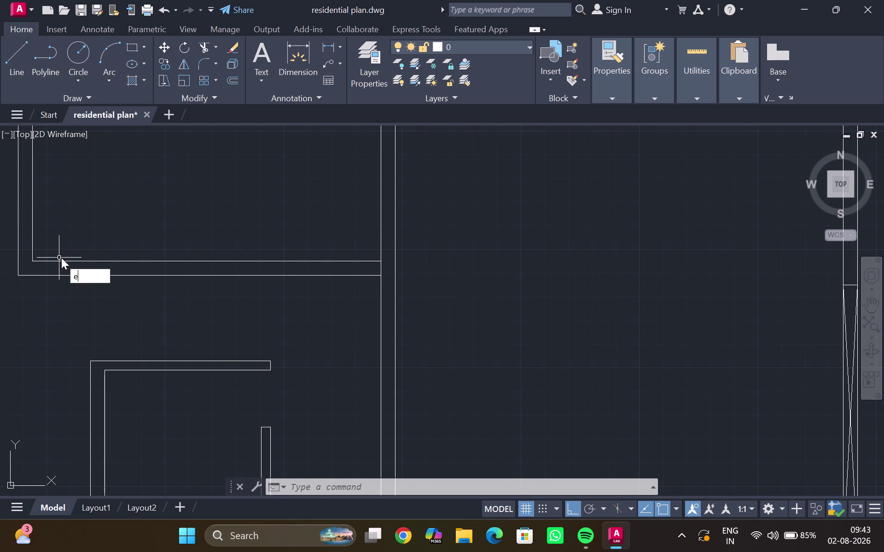
key(x)
key(Return)
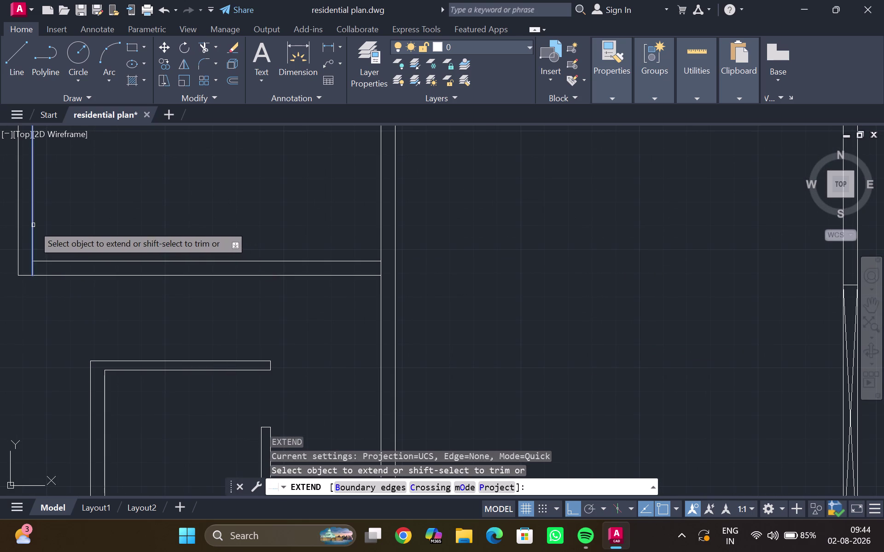
click(32, 225)
key(Escape)
click(32, 229)
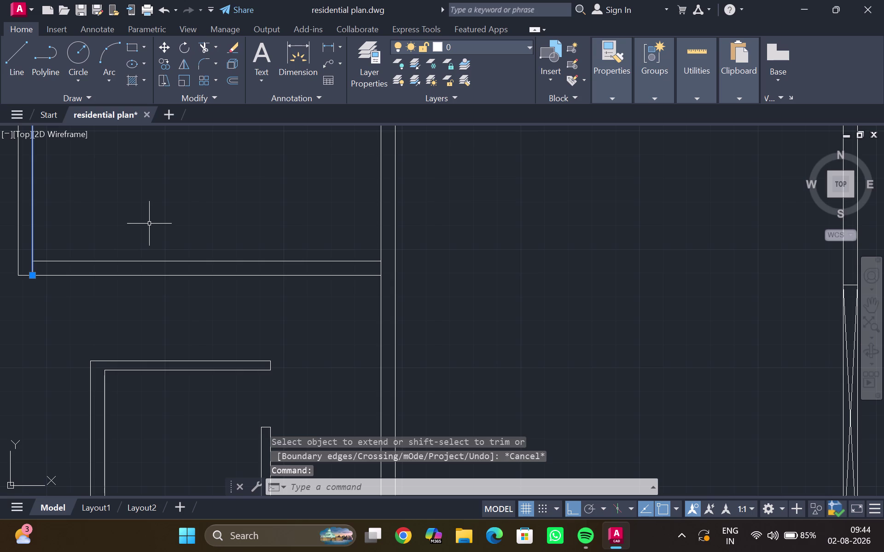
key(grave)
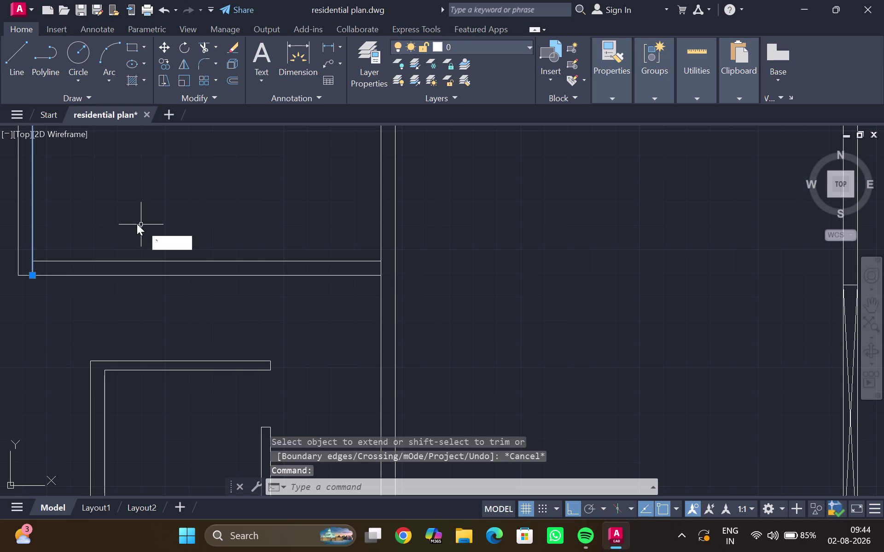
key(ctrl+z)
key(ctrl+z)
key(Escape)
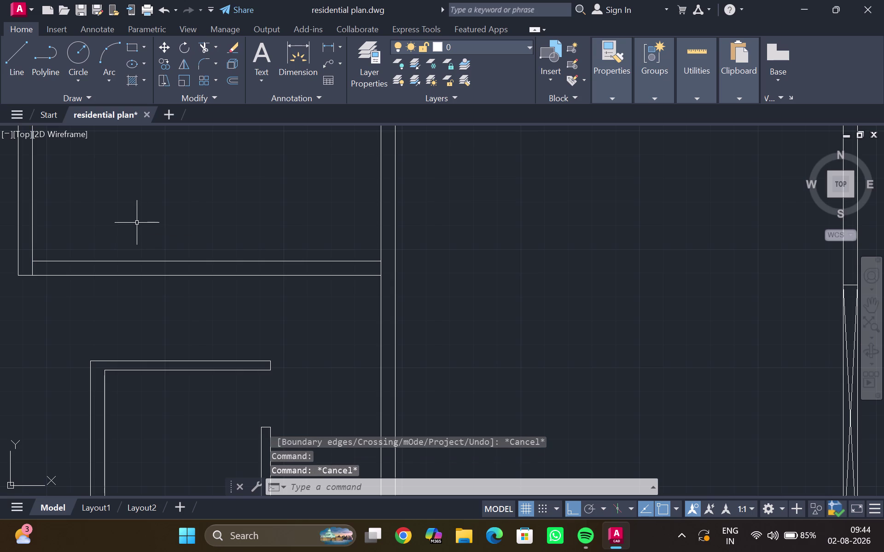
key(ctrl+z)
Offset the inner vertical wall line 3'6" to the left.
scroll(down, 3)
middle_drag(178, 238, 131, 239)
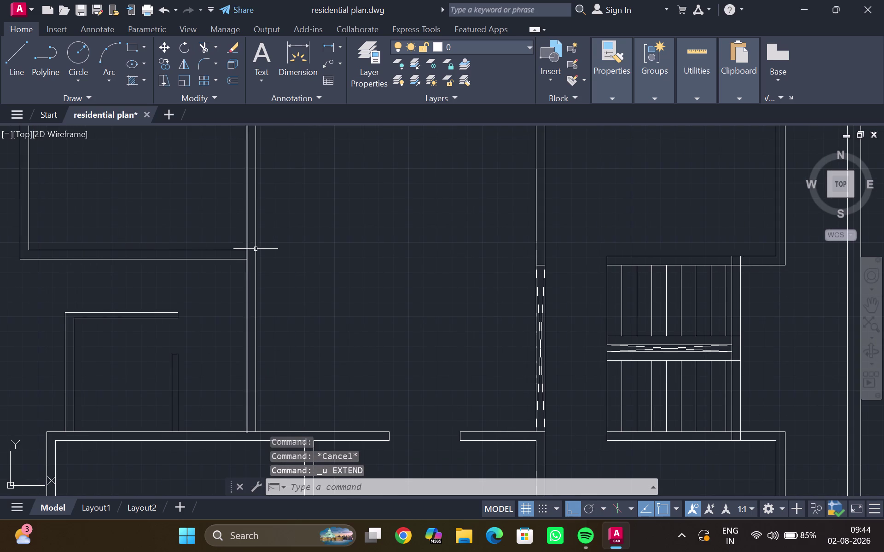
scroll(up, 3)
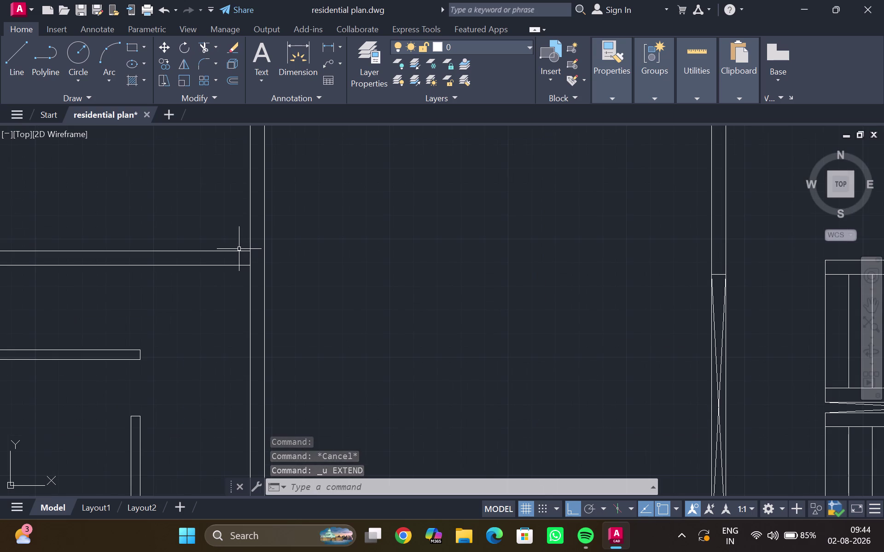
click(250, 246)
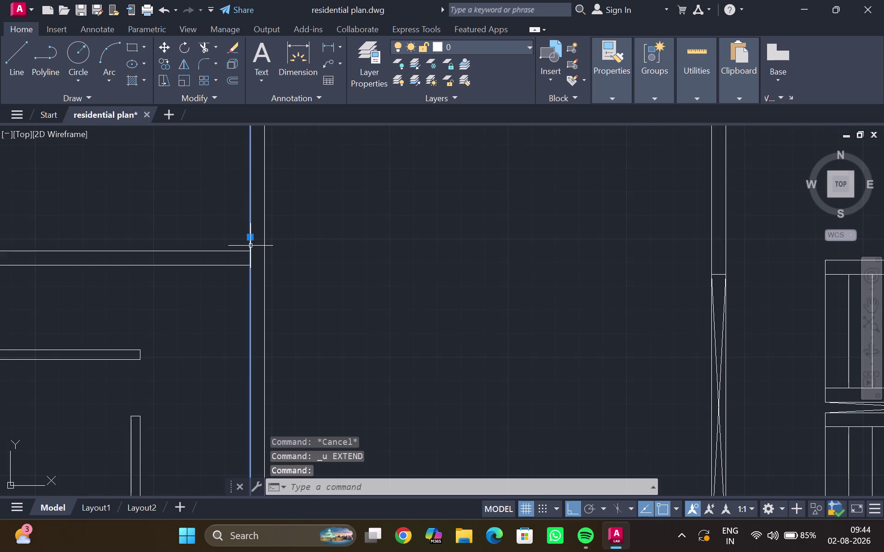
key(o)
key(Return)
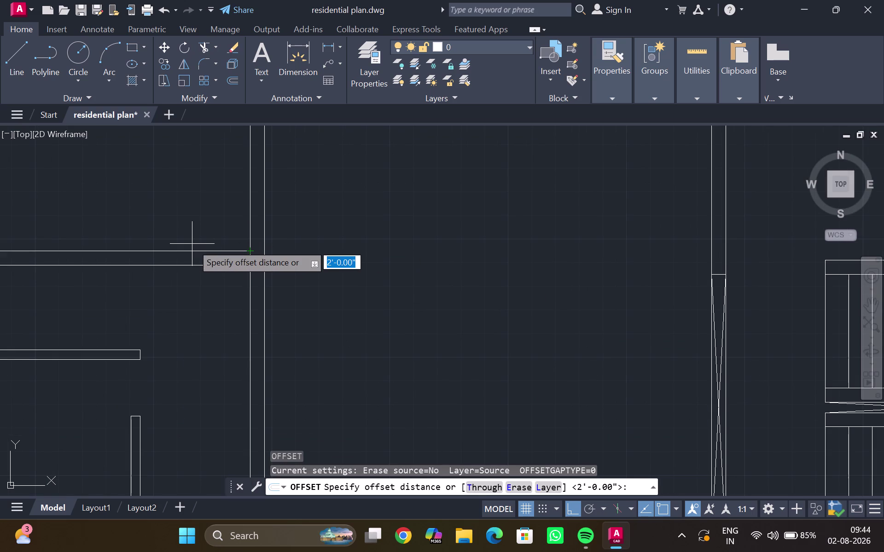
key(3)
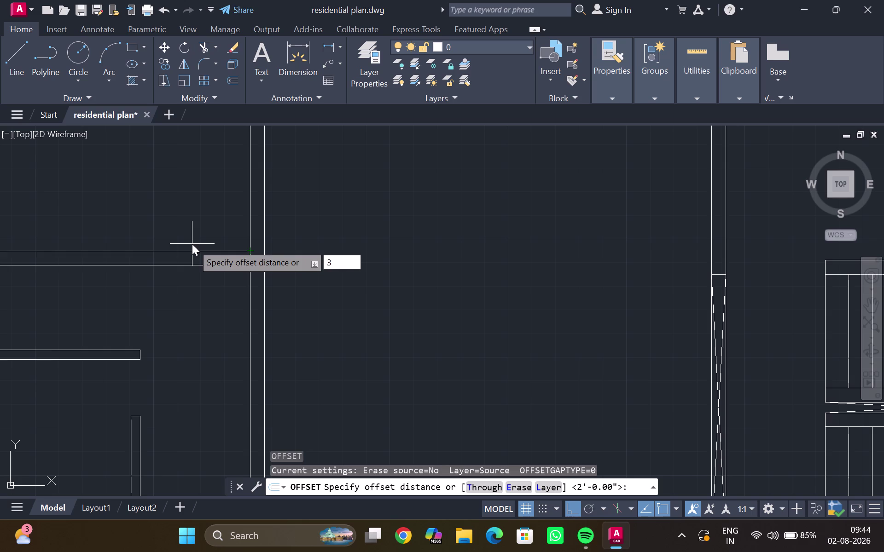
key(apostrophe)
text(6")
key(Return)
click(162, 243)
key(Escape)
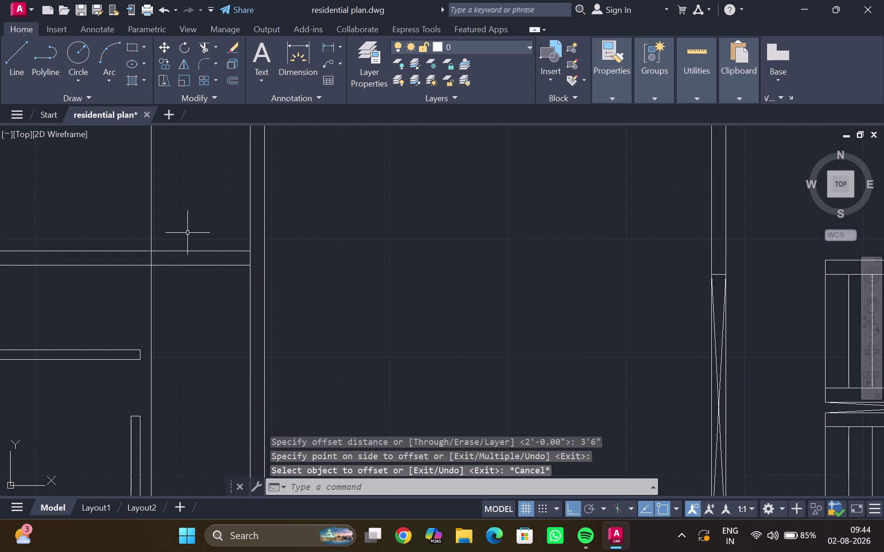
Fence-trim the bottom wall segment between the two vertical lines to open the doorway.
text(tr)
key(Return)
drag(187, 232, 128, 290)
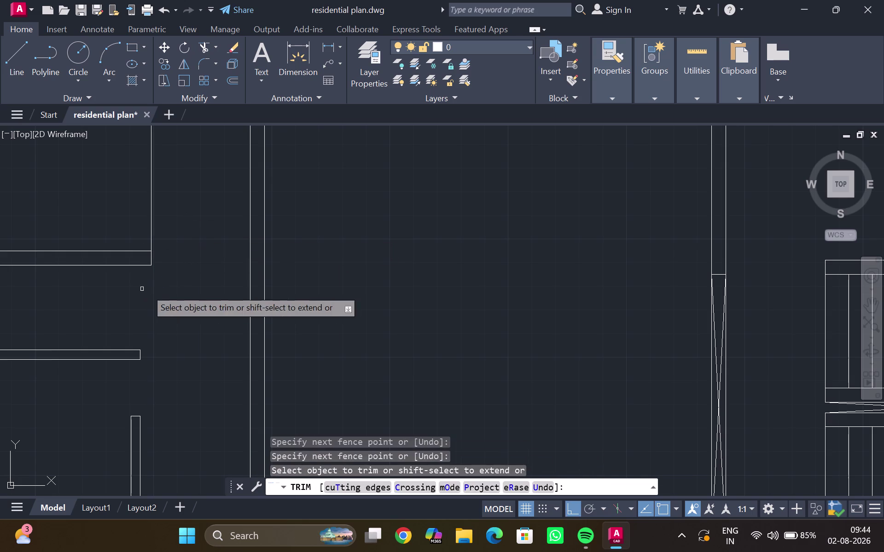
drag(189, 235, 125, 219)
scroll(down, 3)
middle_drag(148, 212, 192, 230)
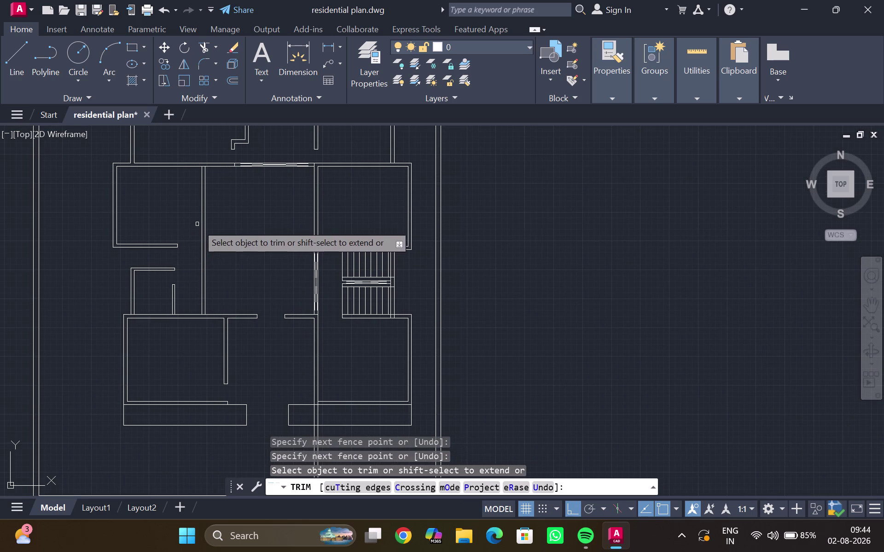
key(Escape)
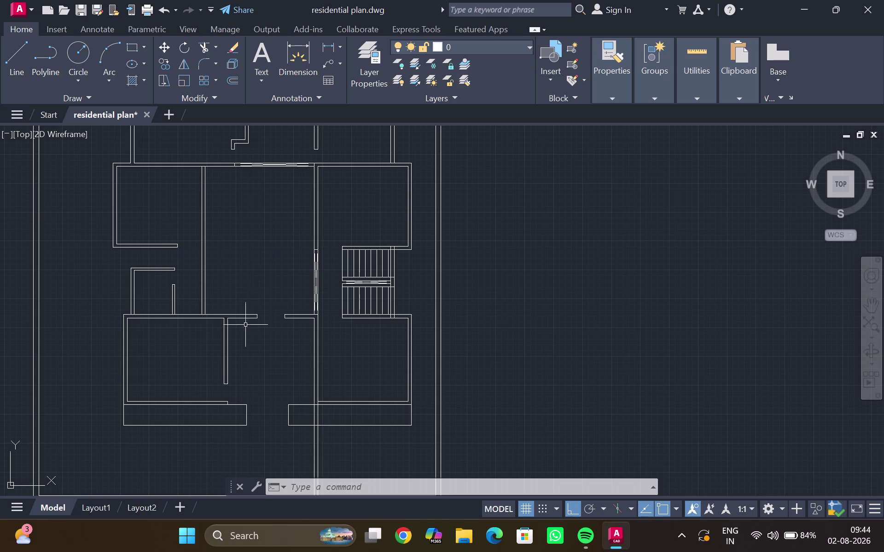
Draw a 4-foot jamb line from the wall corner, then undo it.
key(l)
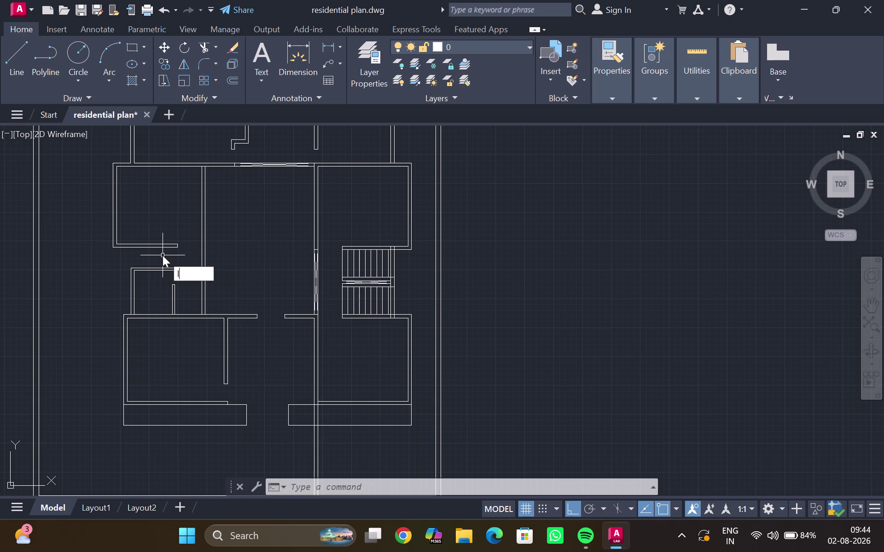
key(Return)
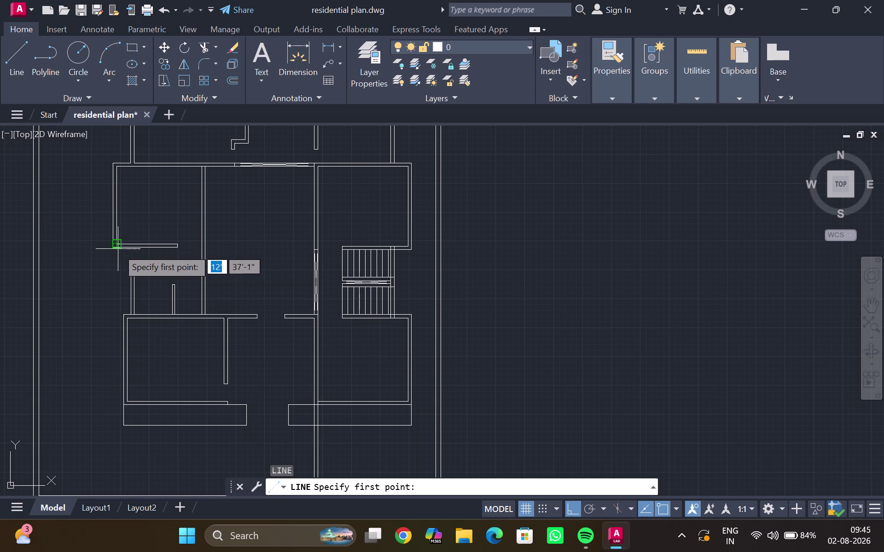
scroll(up, 3)
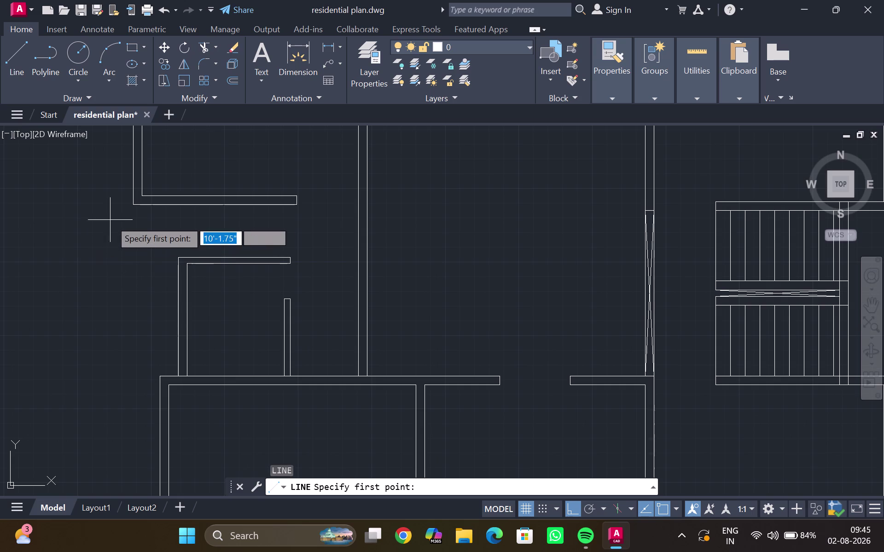
click(136, 206)
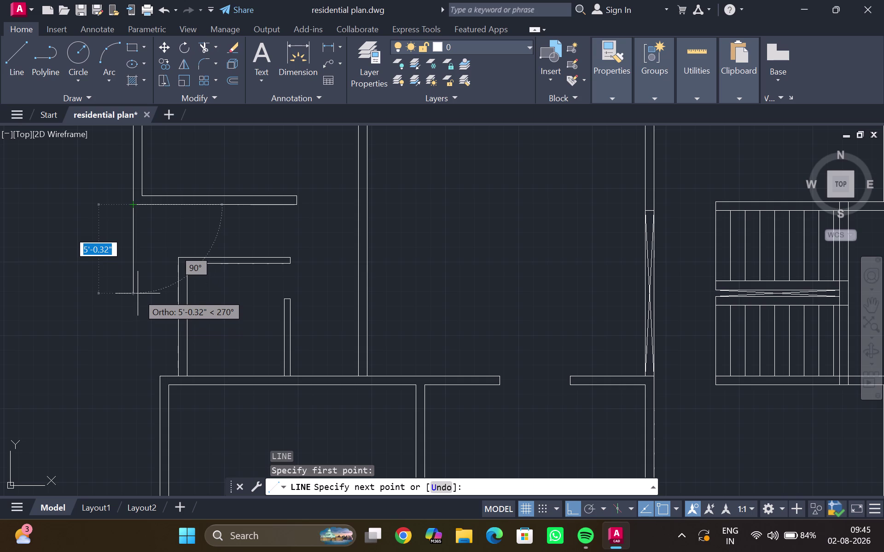
text(4')
key(Return)
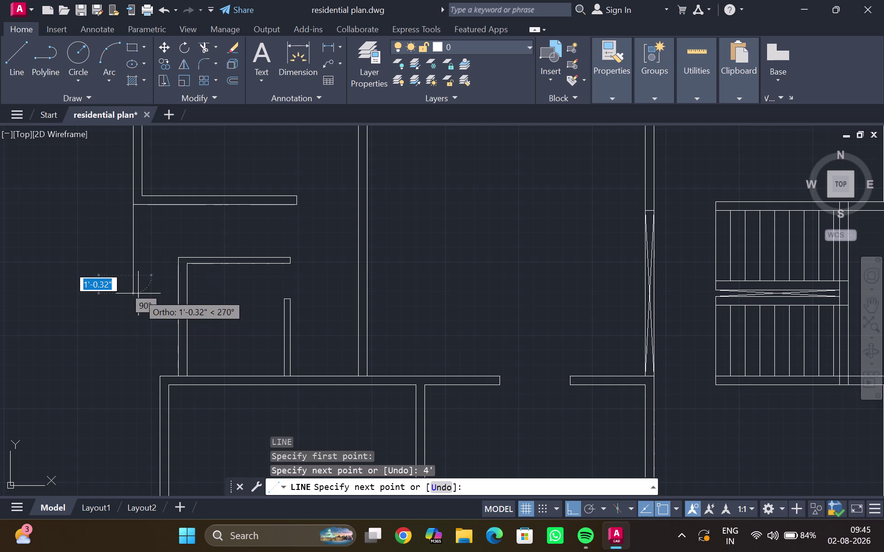
key(BackSpace)
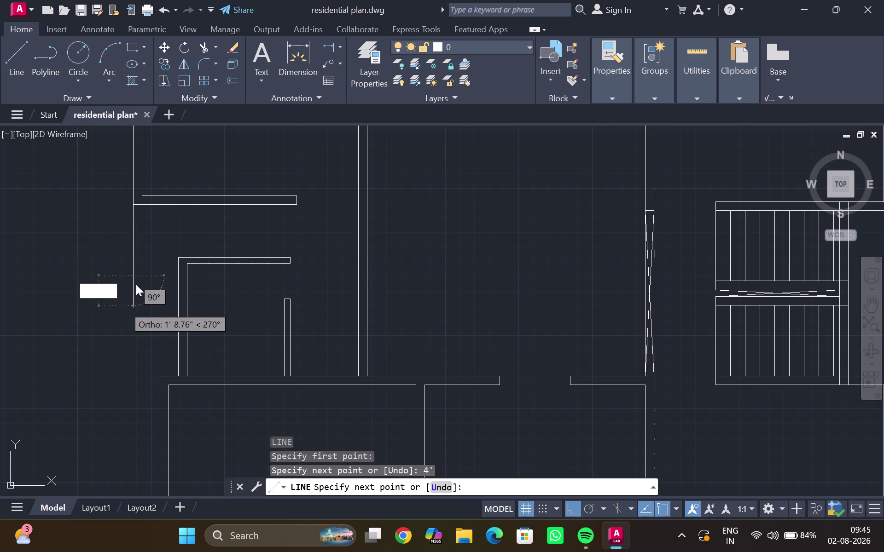
key(ctrl+z)
key(Escape)
key(ctrl+z)
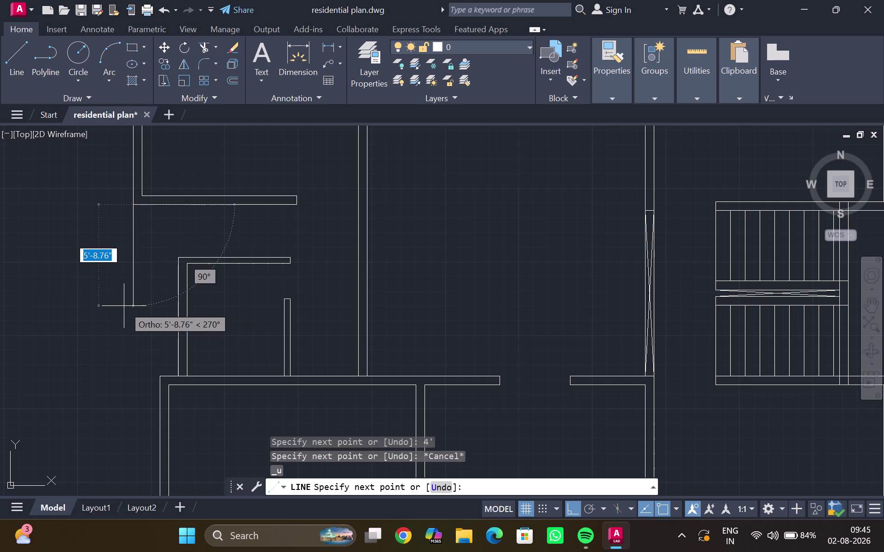
key(ctrl+z)
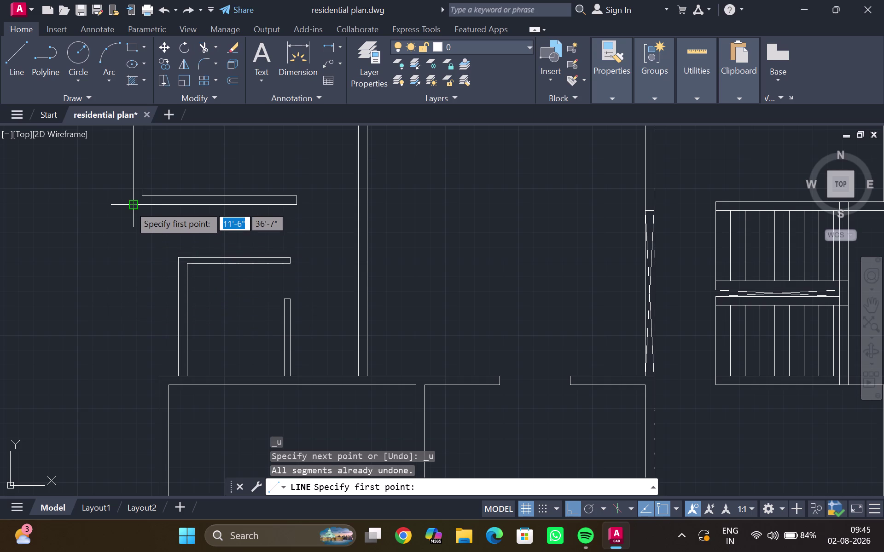
Redraw the jamb line from the wall corner with a 4.5-foot length.
key(l)
key(Return)
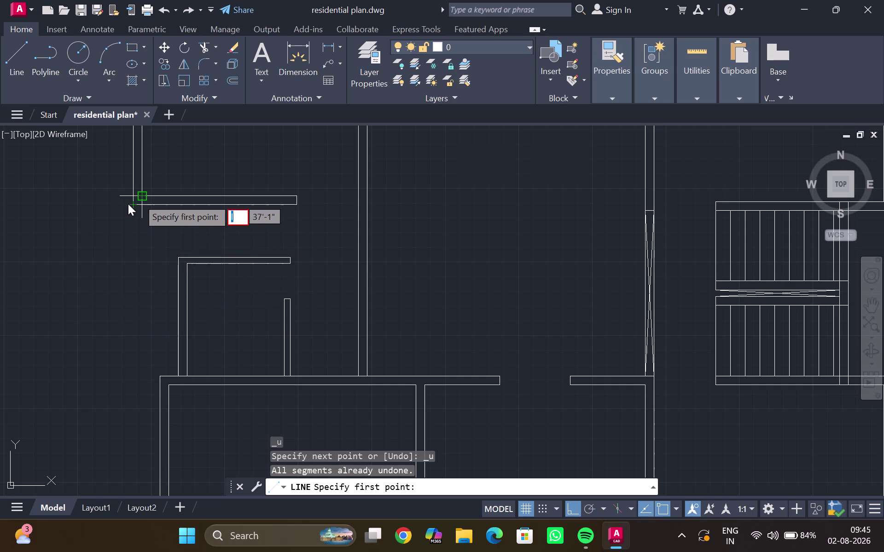
scroll(up, 3)
key(Escape)
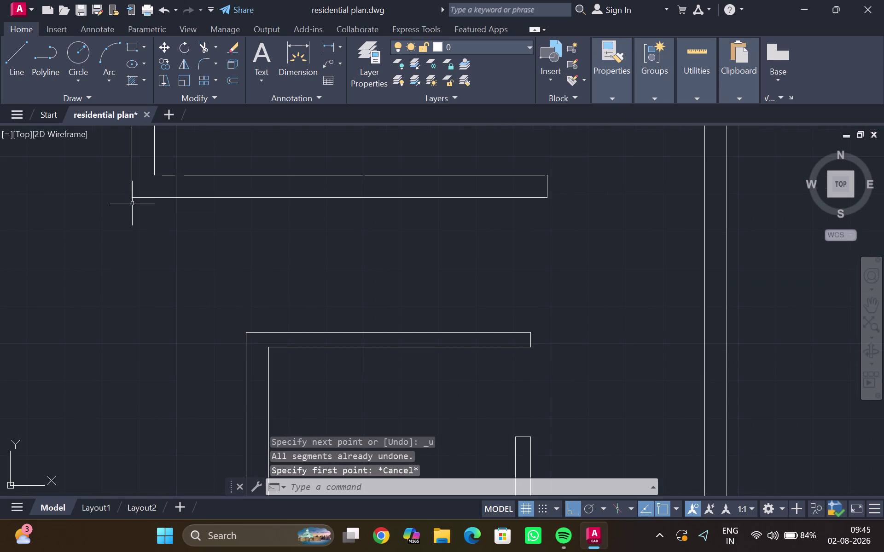
key(Escape)
key(l)
key(Return)
click(134, 197)
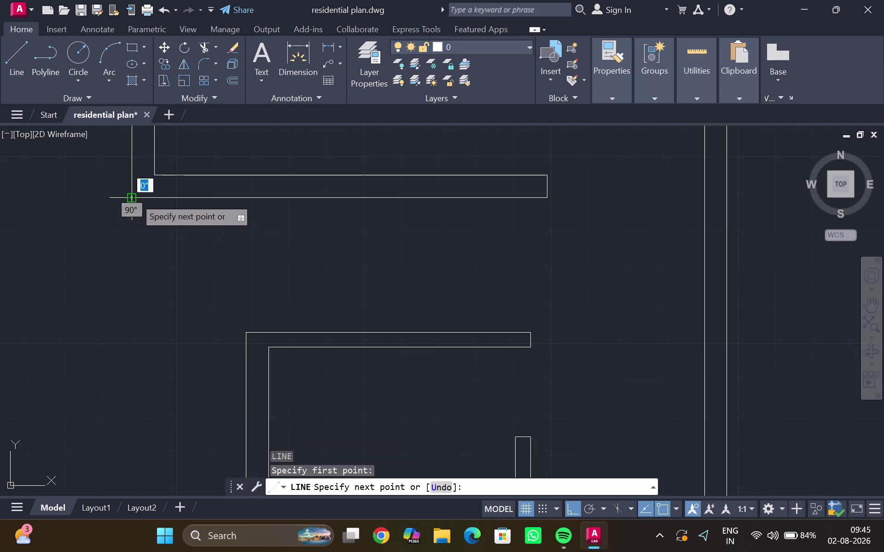
key(4)
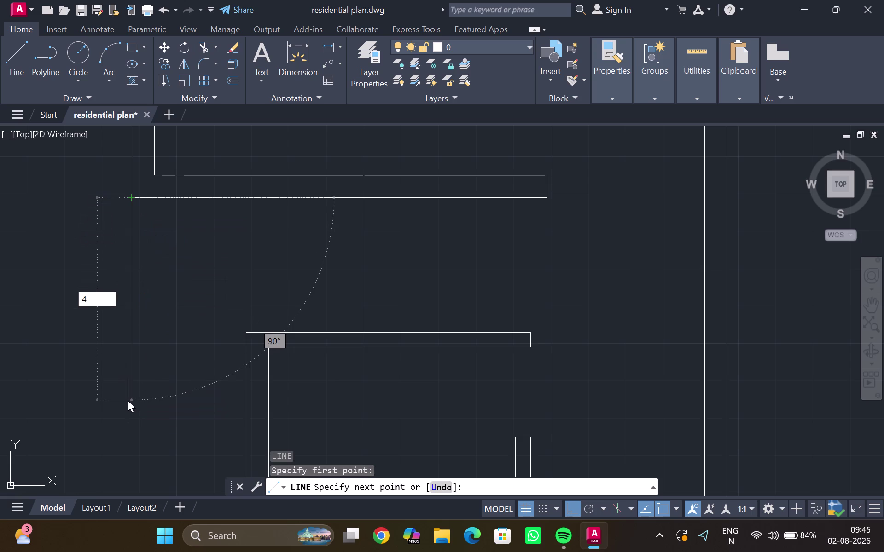
key(period)
key(5)
key(apostrophe)
key(Return)
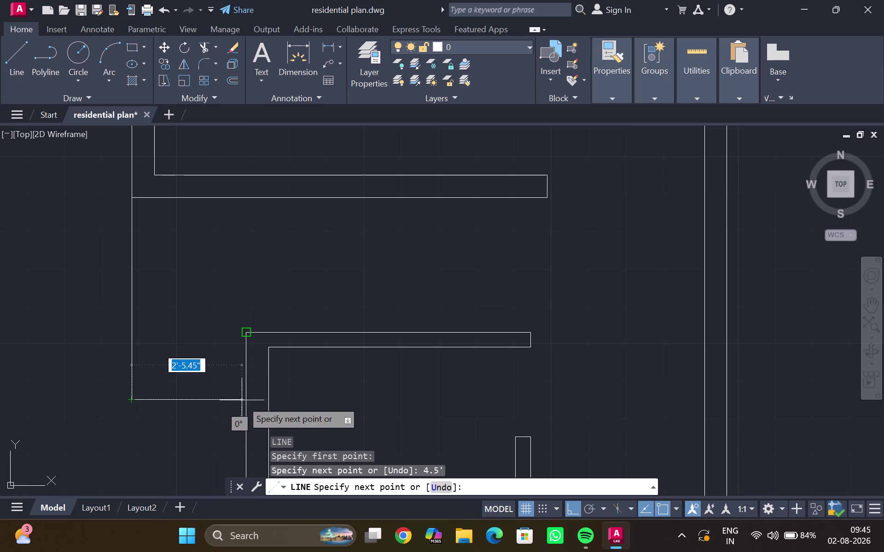
Run the line across to the adjoining wall, then start and cancel a fence trim.
scroll(up, 3)
click(264, 407)
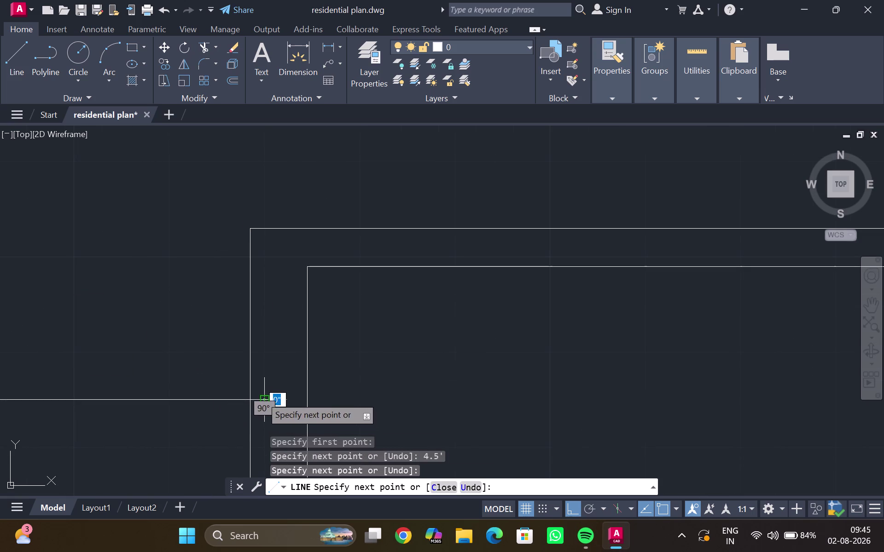
key(Escape)
text(tr)
key(Return)
drag(256, 387, 255, 409)
key(Escape)
scroll(down, 3)
middle_click(214, 387)
scroll(up, 3)
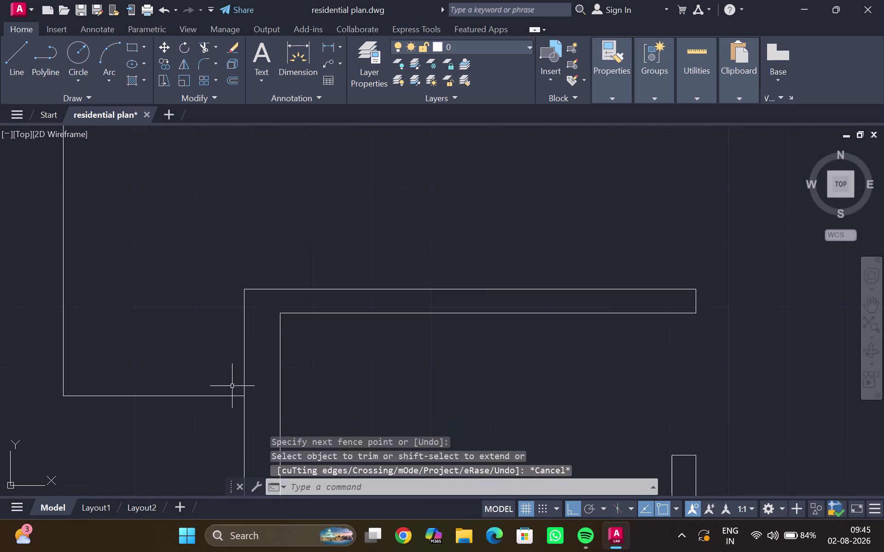
click(332, 46)
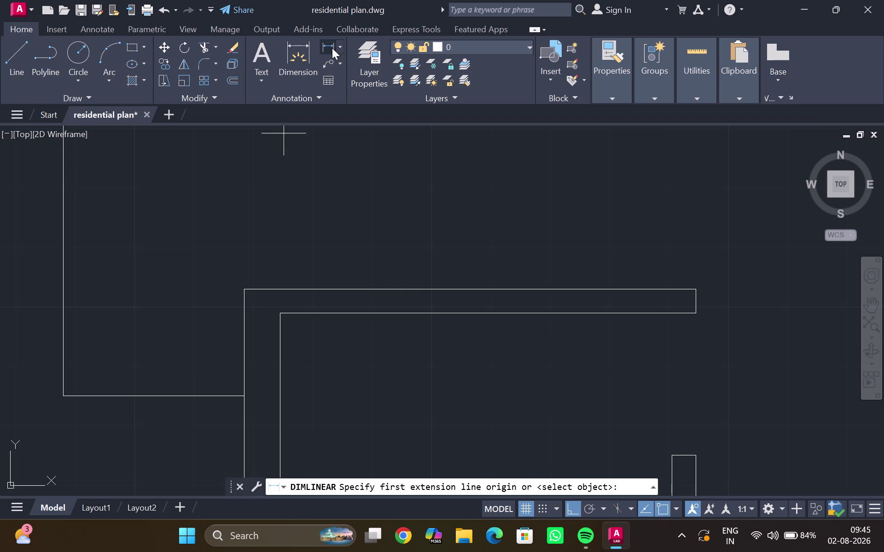
click(60, 394)
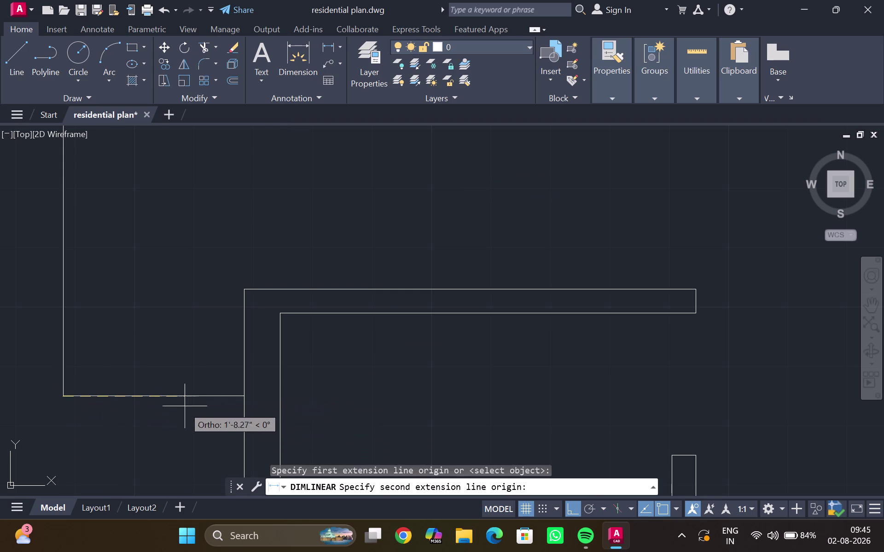
click(242, 397)
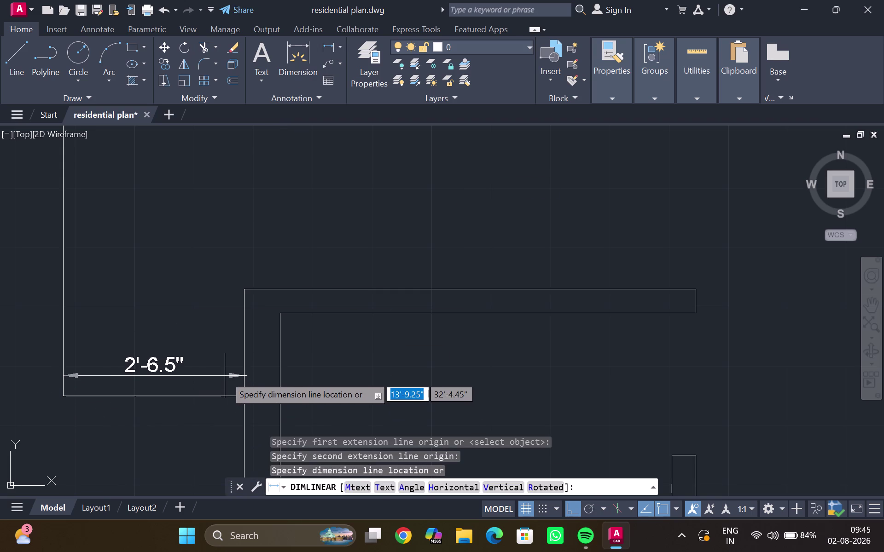
key(Escape)
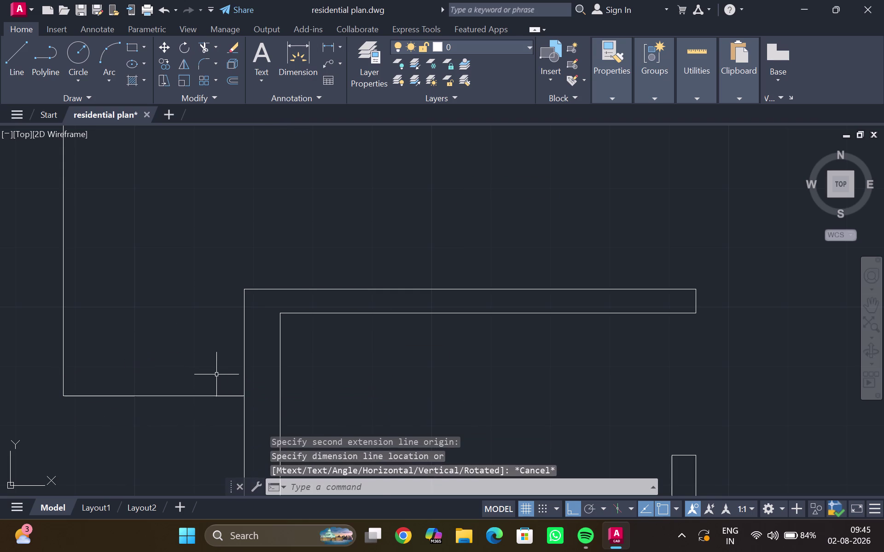
scroll(down, 3)
middle_drag(168, 369, 168, 374)
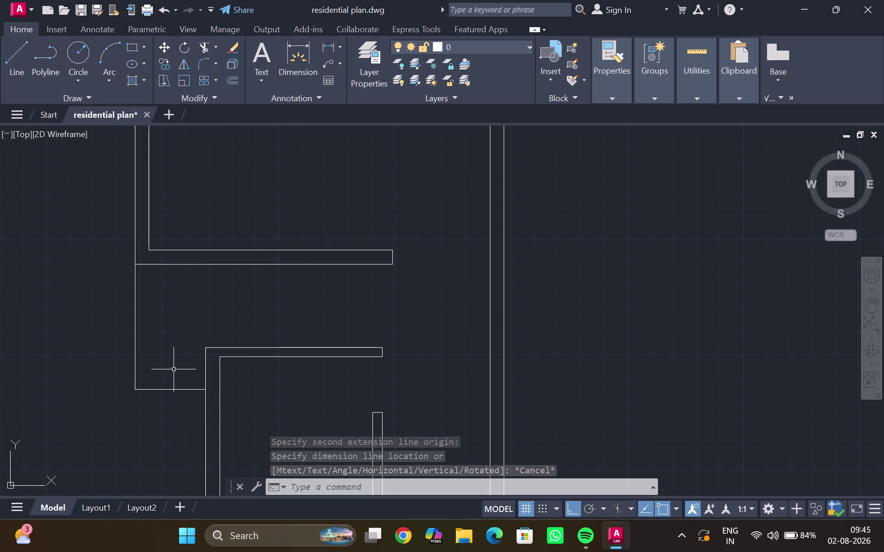
scroll(up, 3)
middle_click(194, 380)
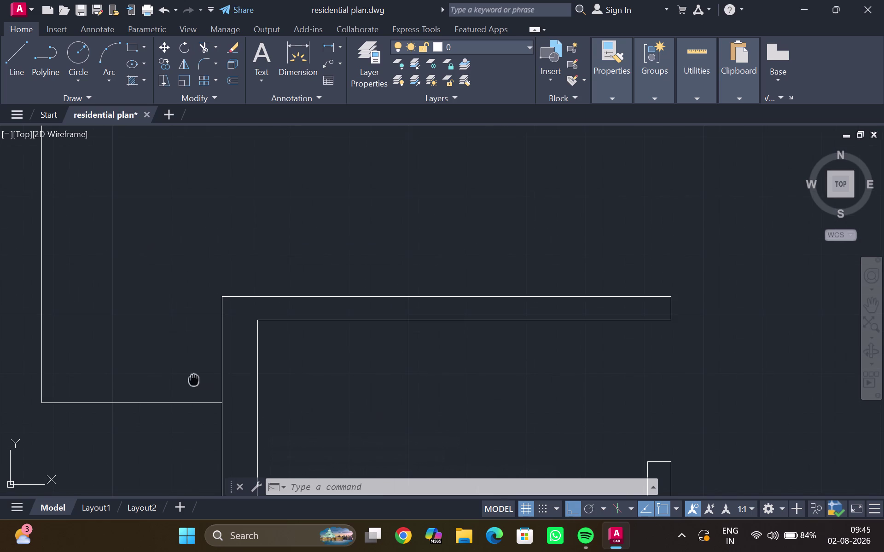
click(203, 404)
key(o)
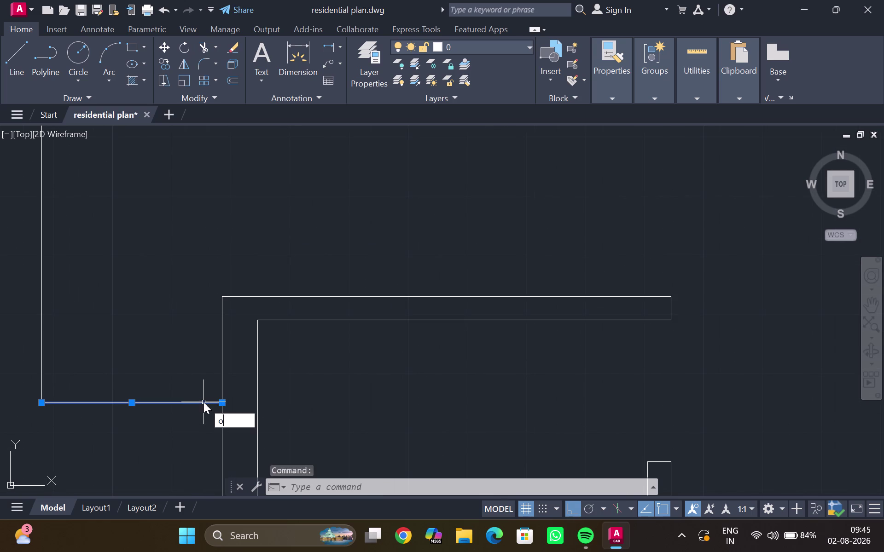
key(Return)
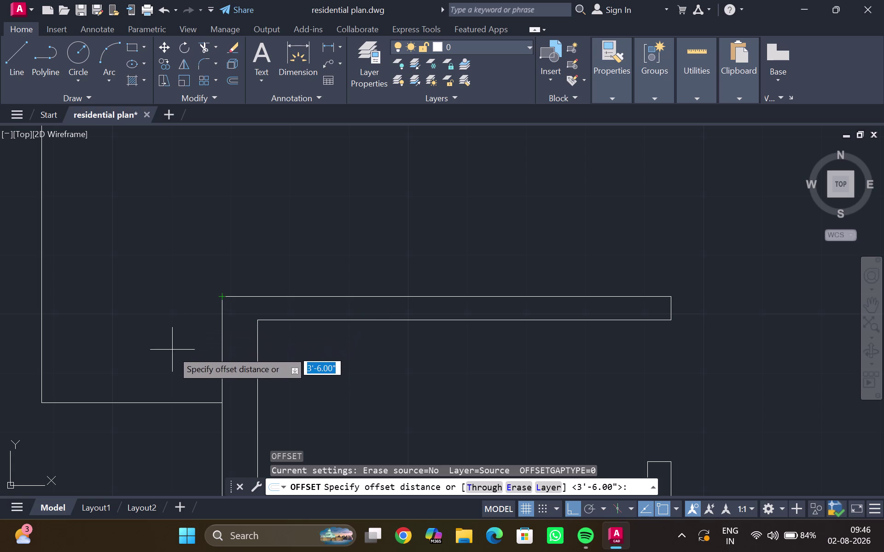
key(1)
key(apostrophe)
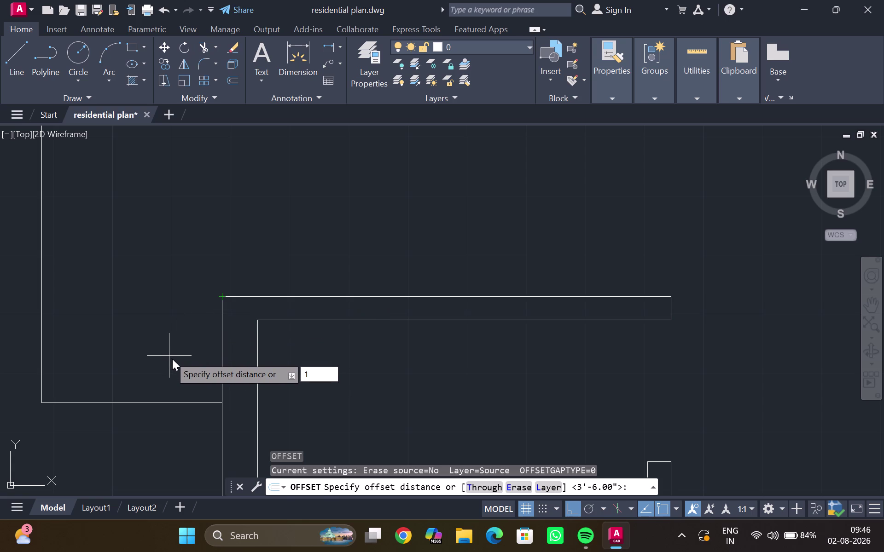
key(Return)
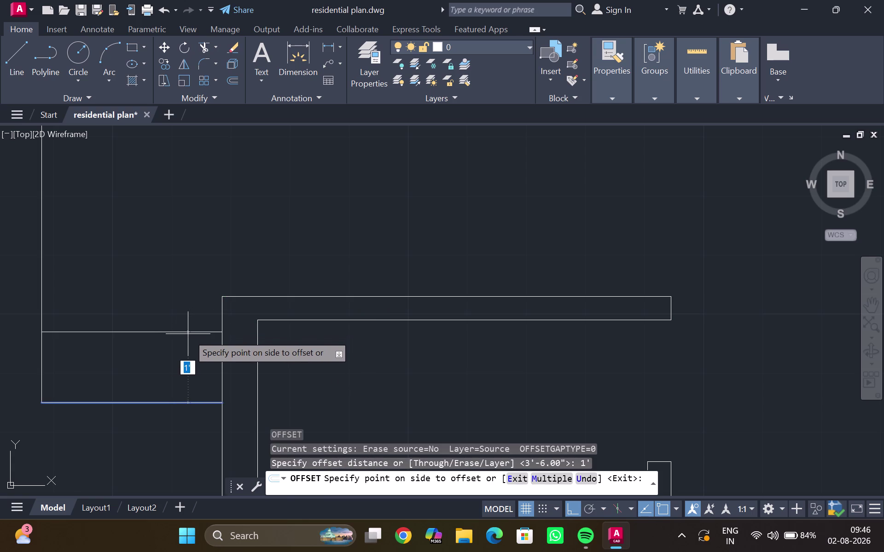
click(188, 333)
click(186, 325)
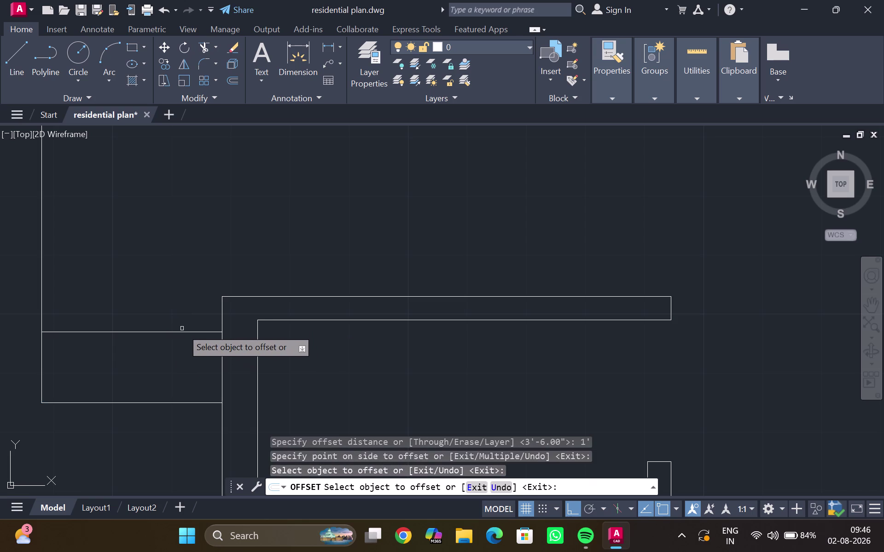
click(182, 329)
click(182, 332)
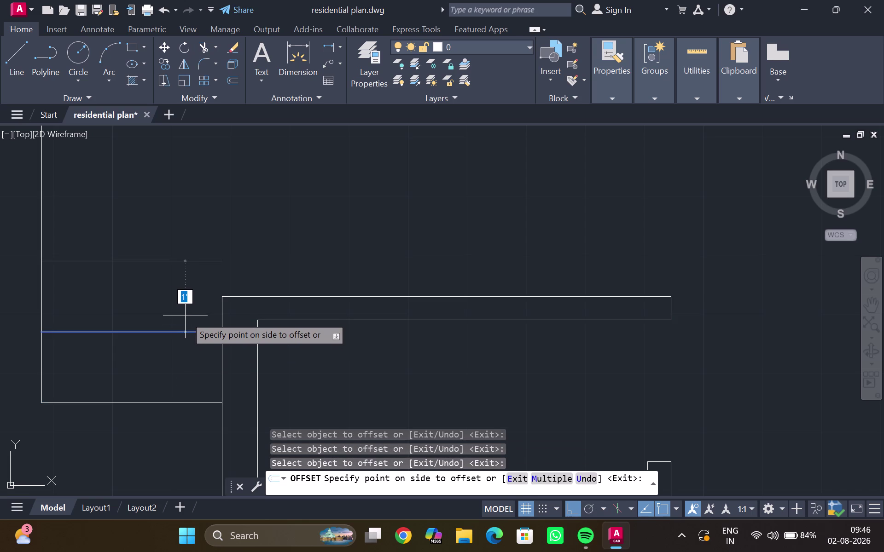
key(Escape)
click(179, 331)
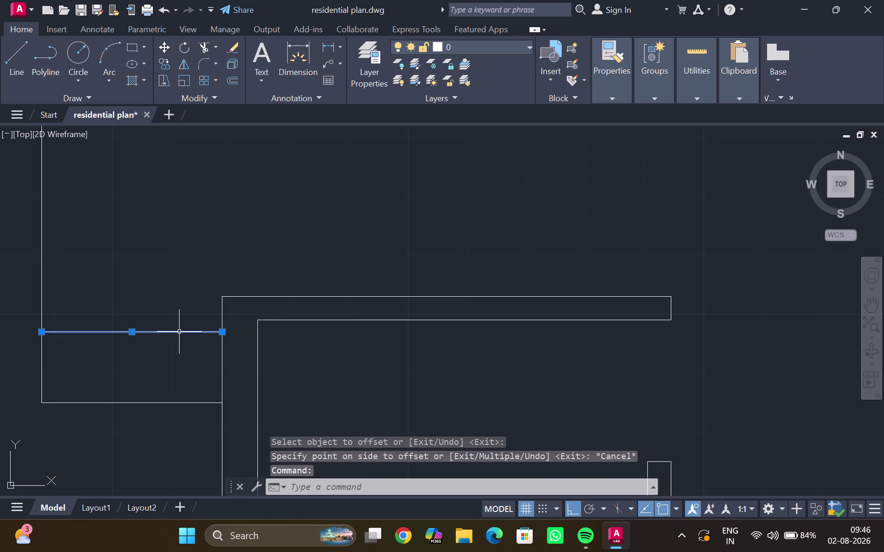
key(Delete)
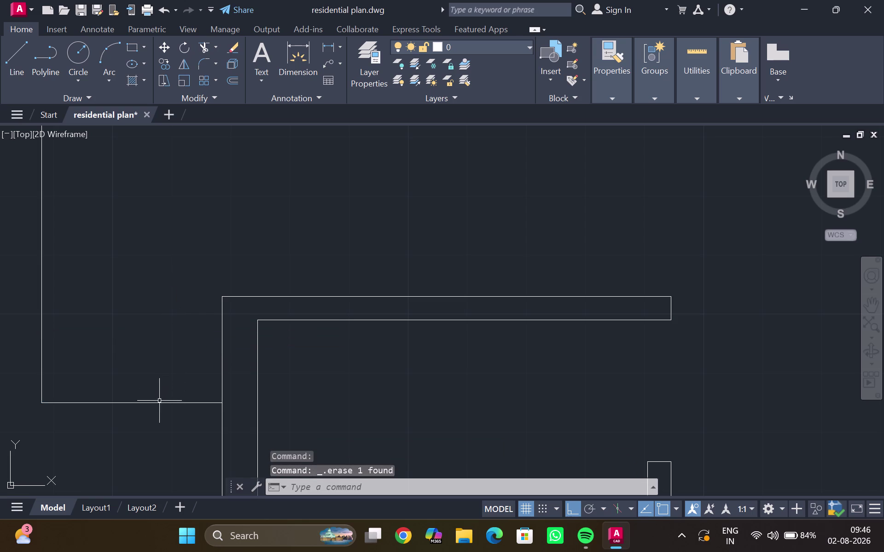
click(160, 402)
key(o)
key(Return)
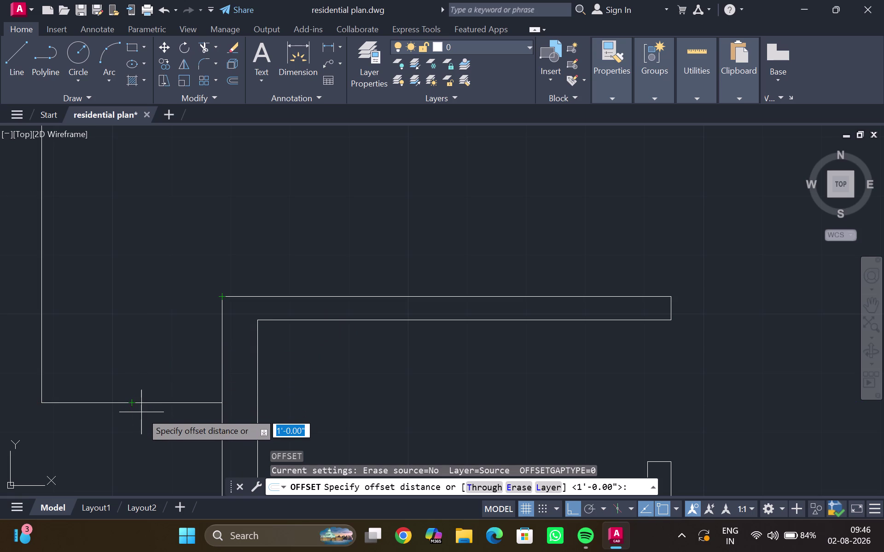
Set a 6-inch offset distance and copy the bottom line upward.
key(6)
key(shift+quotedbl)
key(Return)
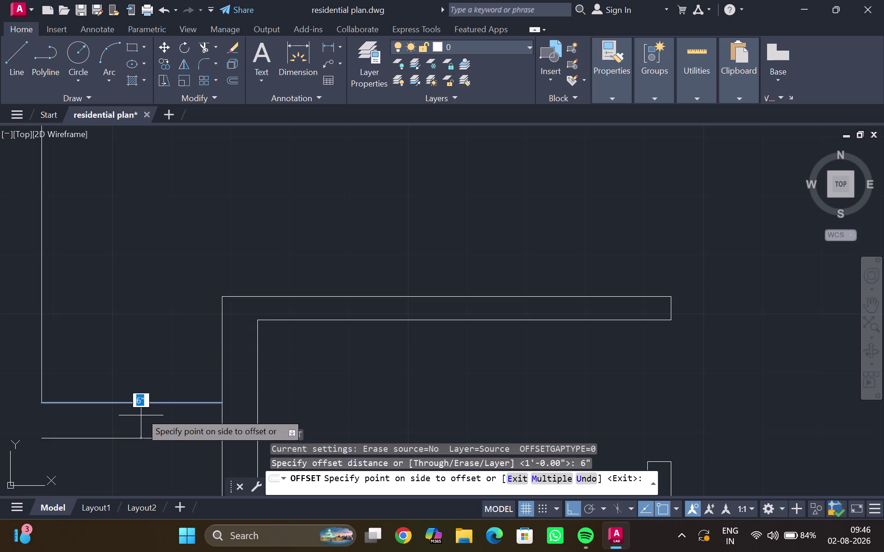
click(157, 370)
click(159, 333)
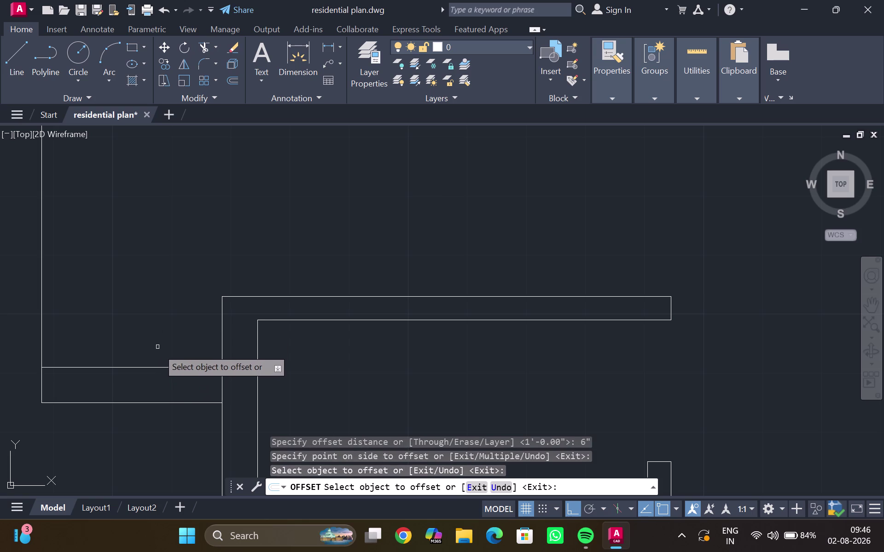
Offset each newest copy upward 6 inches twice more.
click(160, 366)
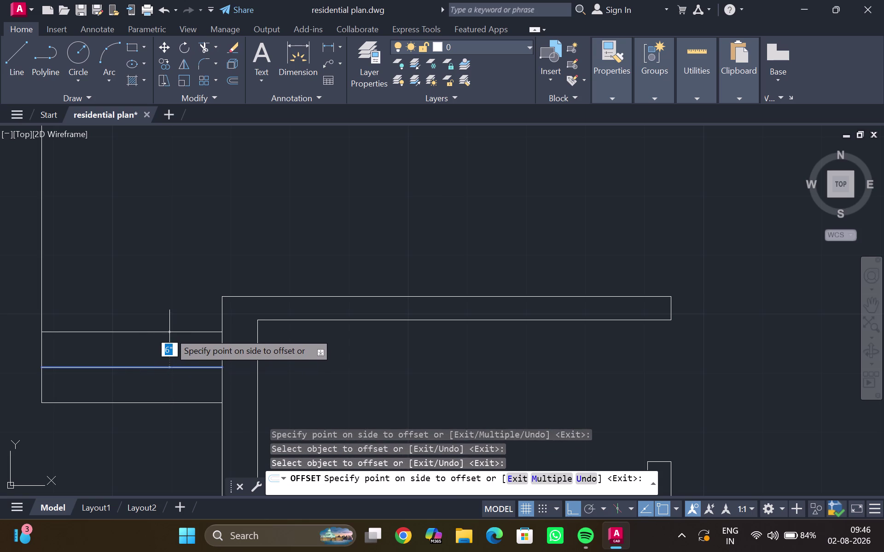
click(169, 332)
click(171, 331)
click(173, 325)
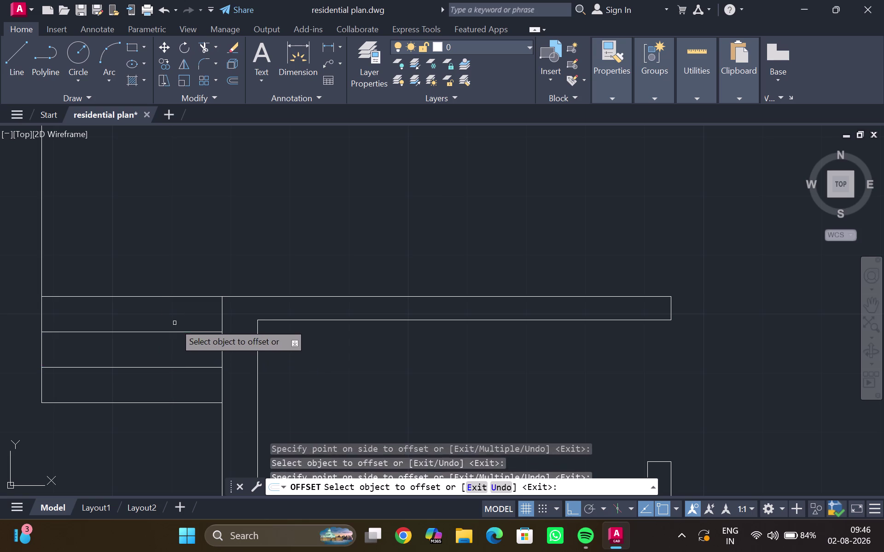
scroll(up, 3)
scroll(up, 3)
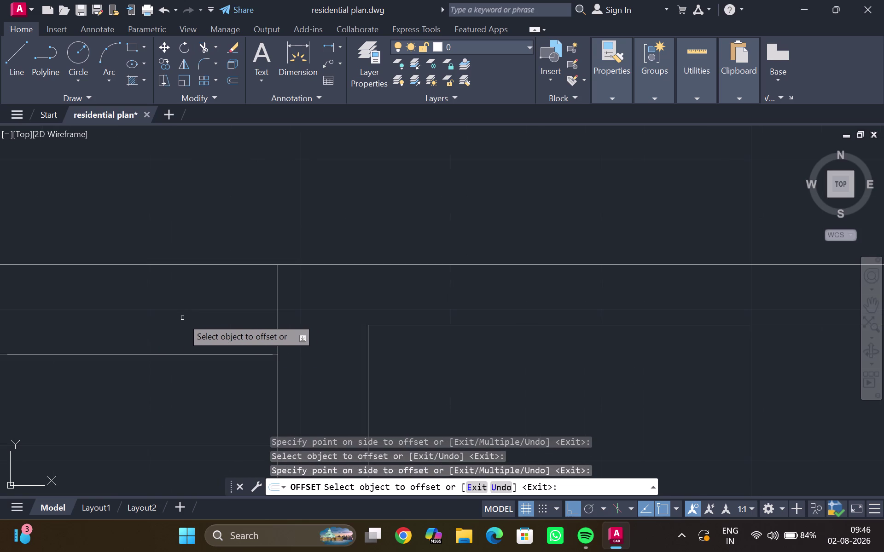
key(super+p)
scroll(down, 3)
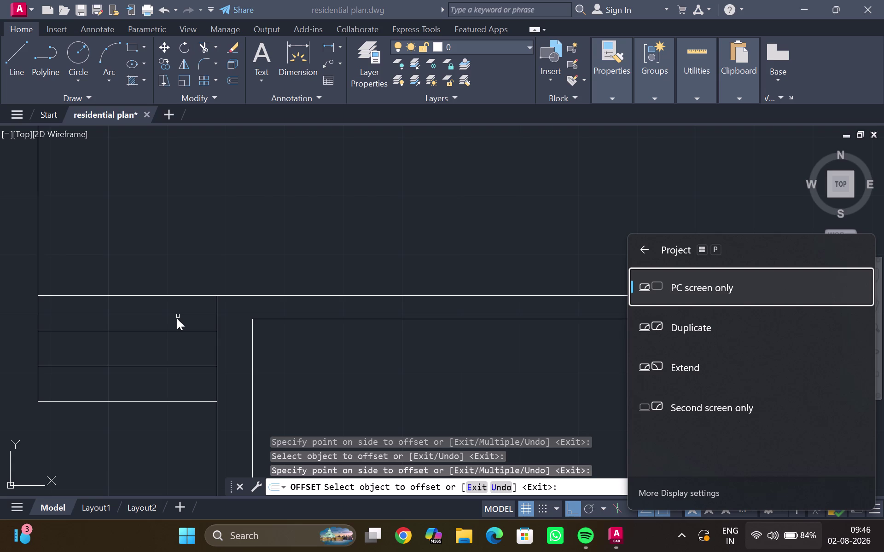
scroll(down, 3)
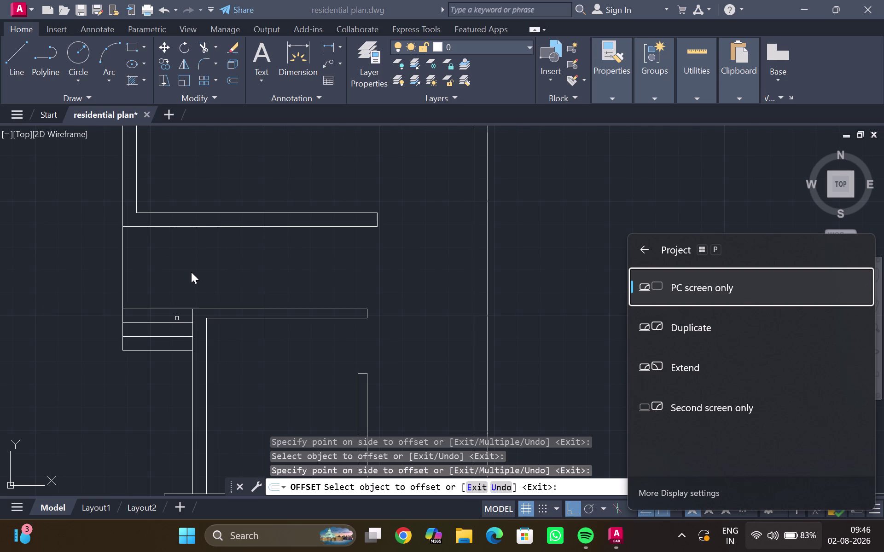
Pan and zoom around the floor plan to bring the staircase into view.
middle_drag(175, 279, 163, 295)
scroll(down, 3)
middle_drag(182, 269, 174, 285)
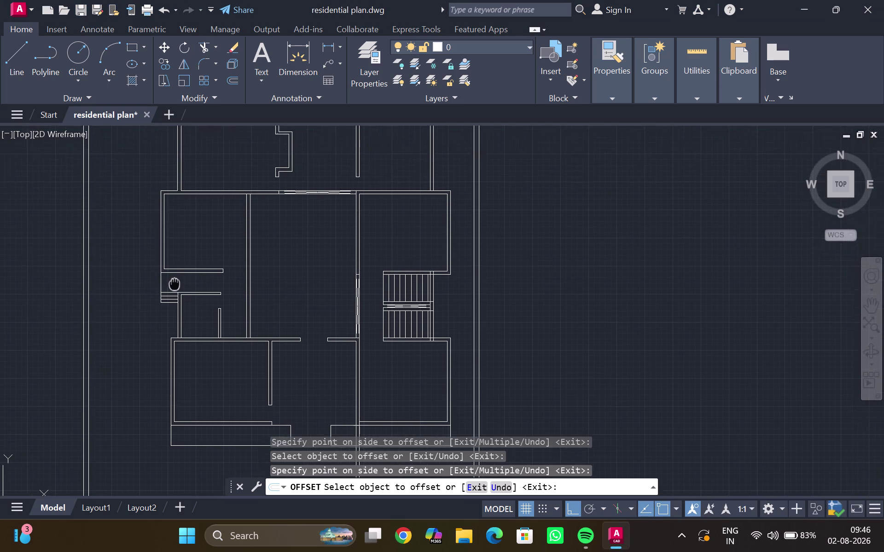
middle_drag(174, 285, 157, 308)
scroll(up, 3)
scroll(down, 3)
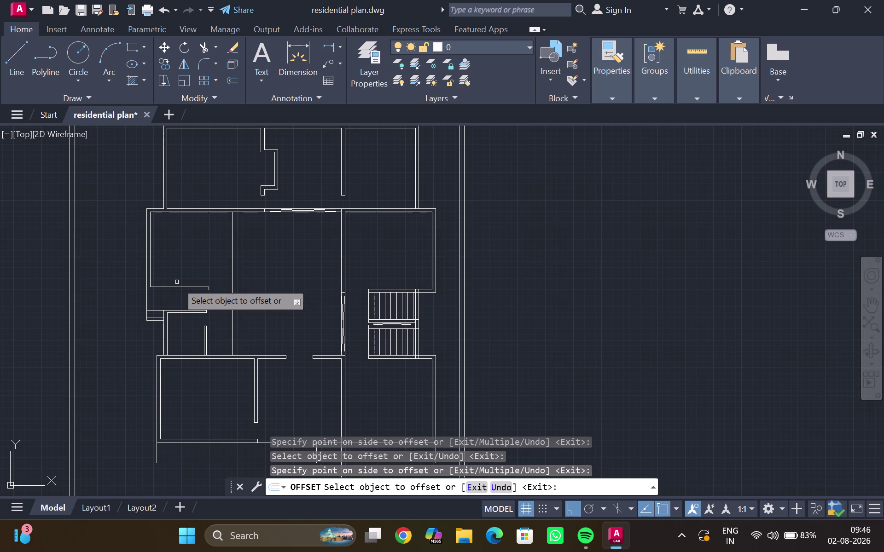
middle_drag(212, 256, 202, 316)
scroll(down, 3)
middle_drag(204, 286, 185, 325)
scroll(up, 3)
middle_drag(211, 288, 200, 261)
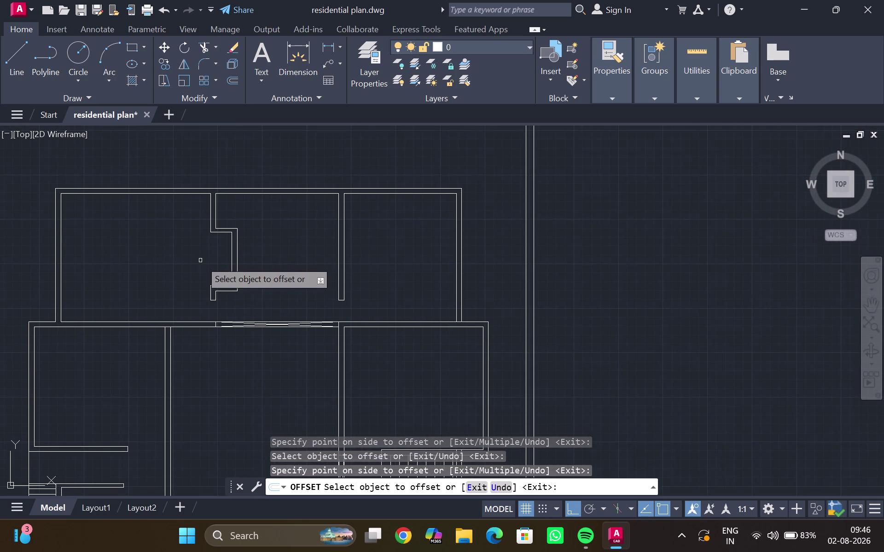
scroll(down, 3)
scroll(down, 3)
middle_drag(229, 304, 211, 279)
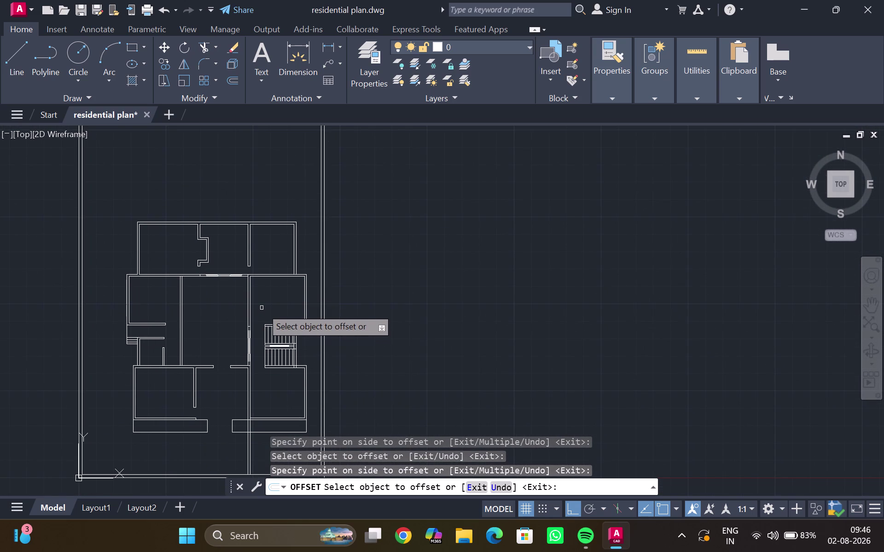
scroll(up, 3)
middle_drag(279, 372, 264, 379)
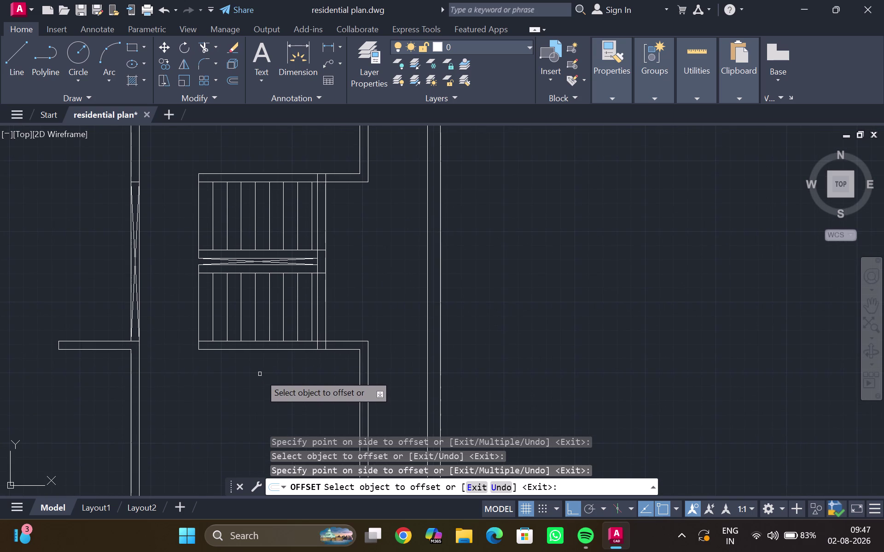
scroll(up, 3)
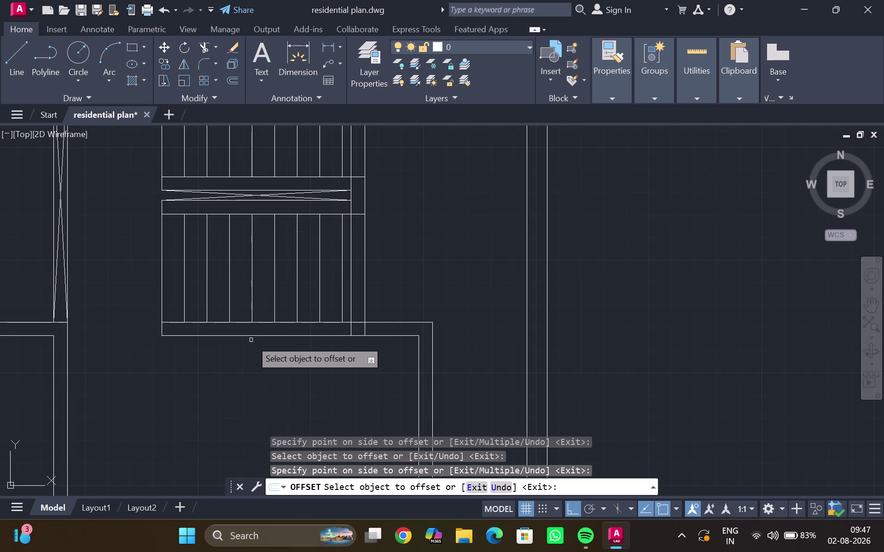
End the offset command and start a new LINE command.
key(Escape)
key(l)
key(Return)
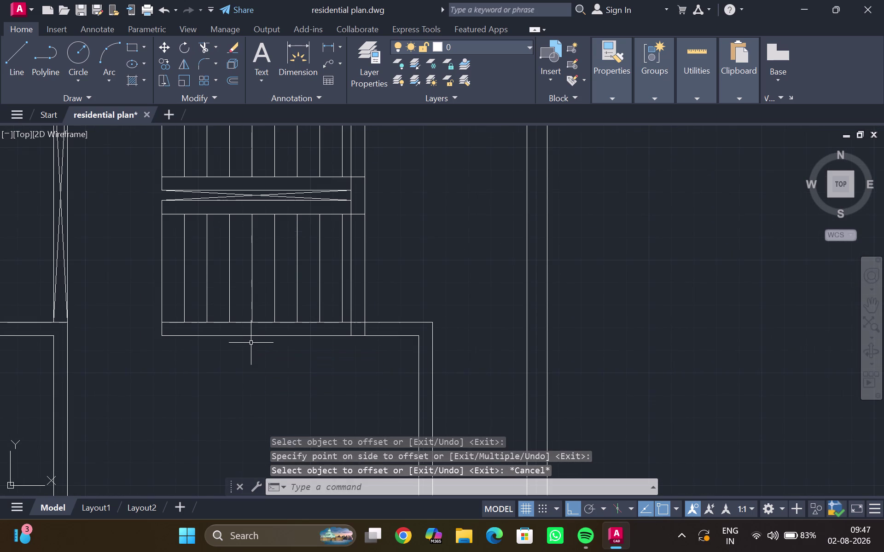
scroll(up, 3)
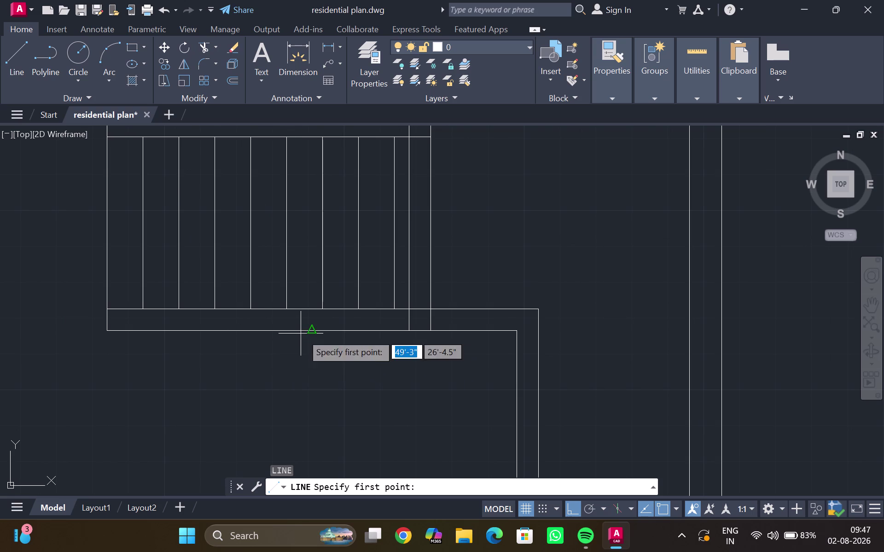
Draw jamb lines 1 foot down, 4 inches across and back up to the wall.
click(313, 330)
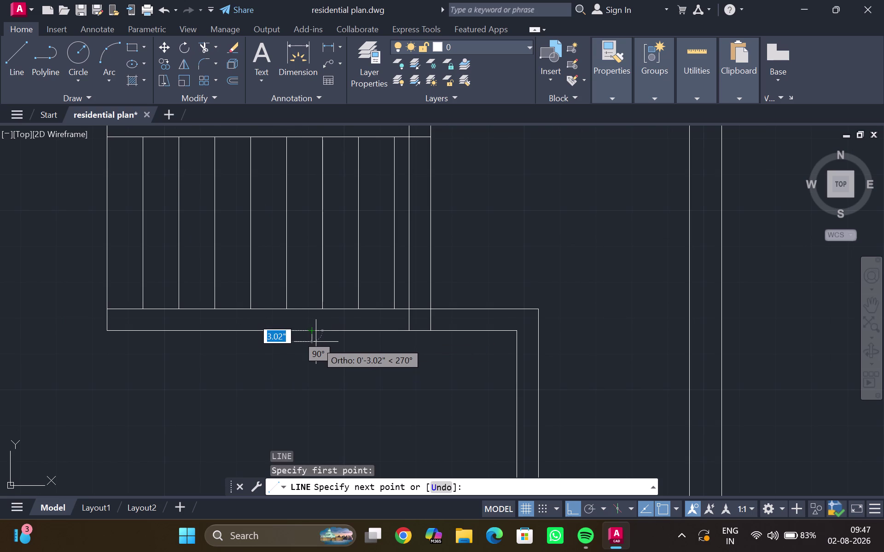
scroll(up, 3)
middle_drag(309, 348, 305, 359)
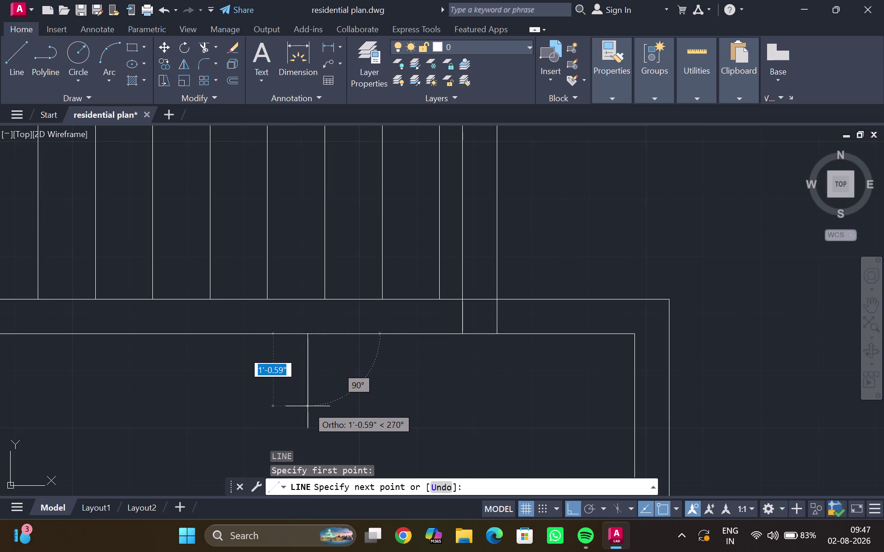
key(1)
key(apostrophe)
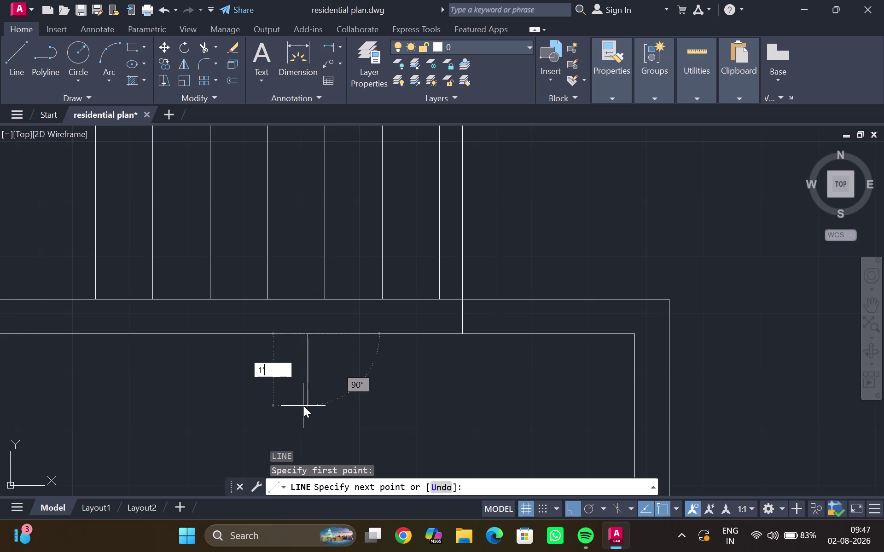
key(Return)
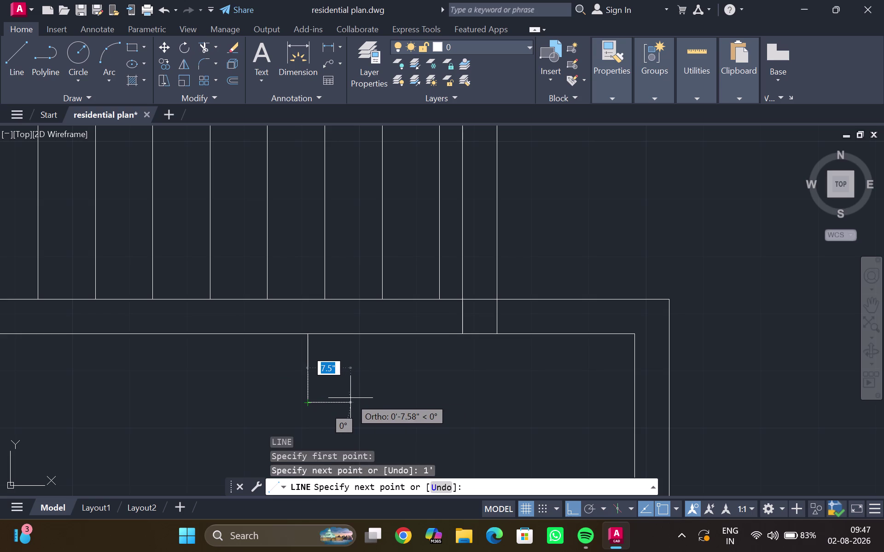
key(4)
key(shift+quotedbl)
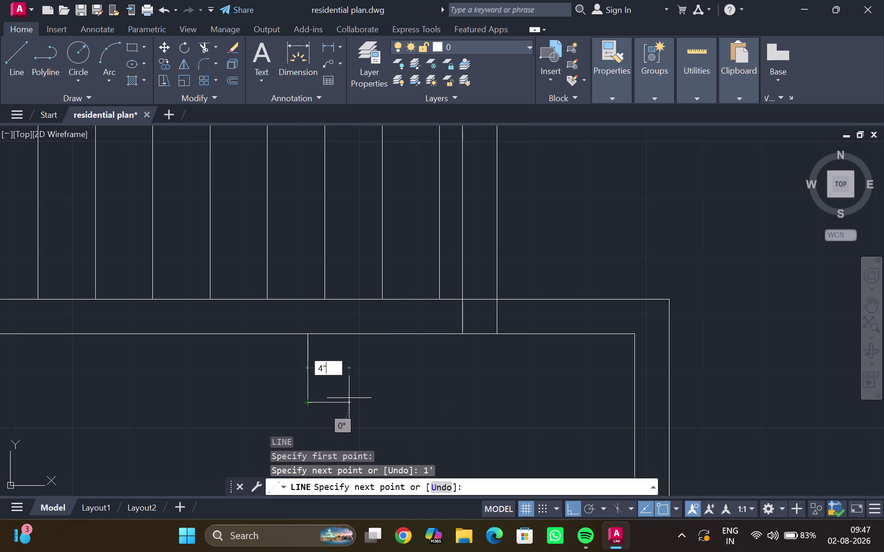
key(Return)
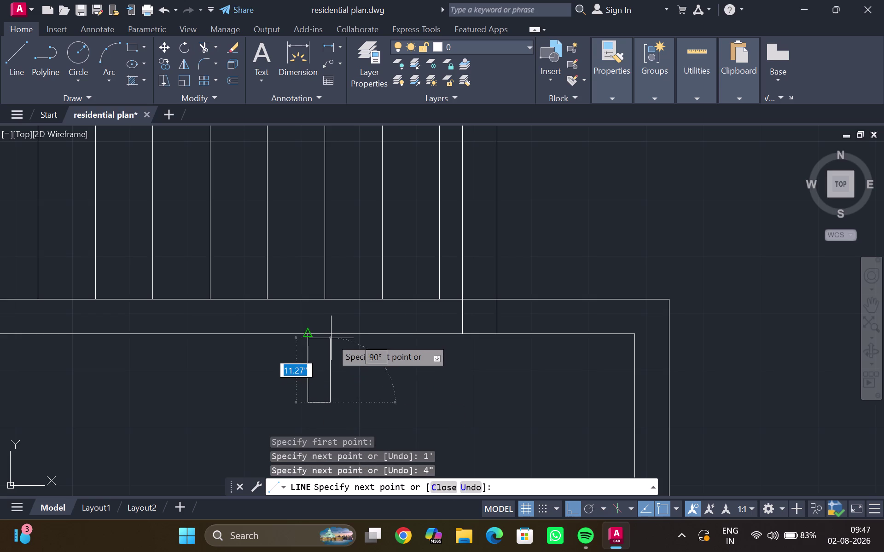
click(332, 324)
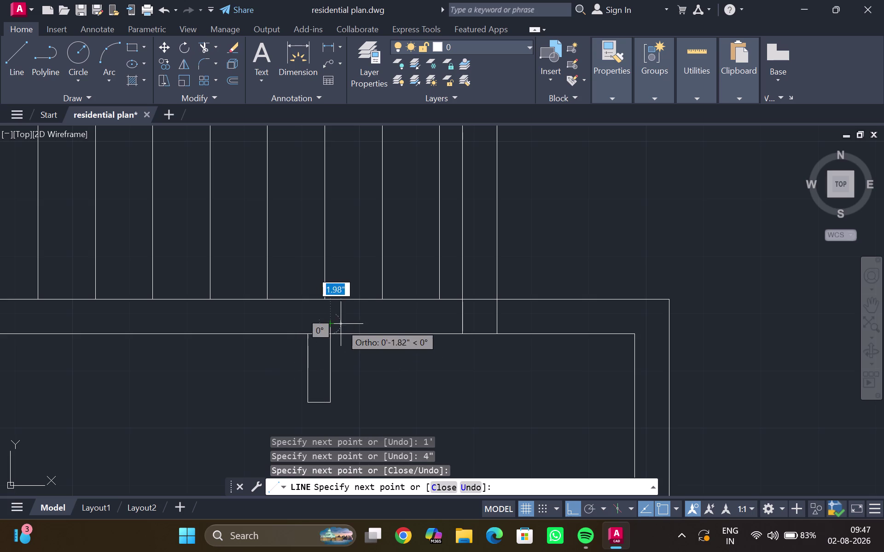
key(Escape)
Trim away the wall line between the jamb lines with a fence.
key(t)
key(r)
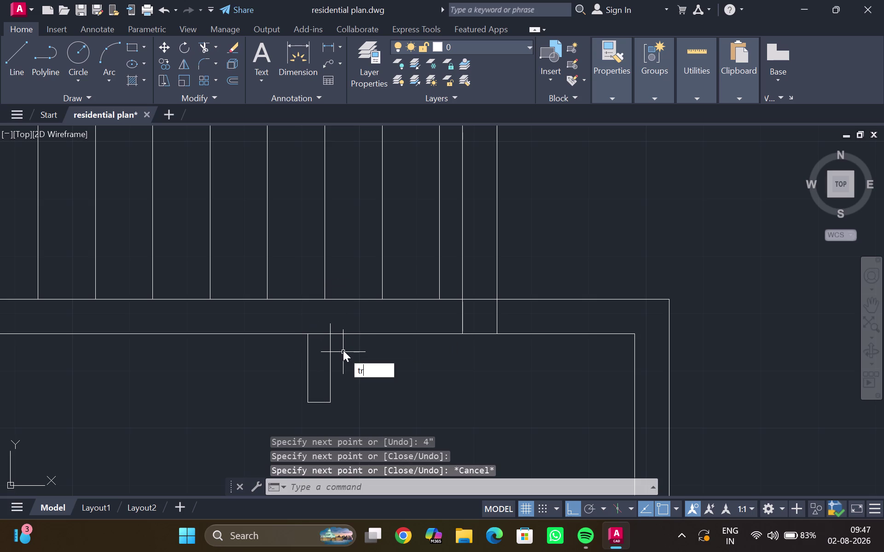
key(Return)
drag(344, 321, 316, 346)
scroll(down, 3)
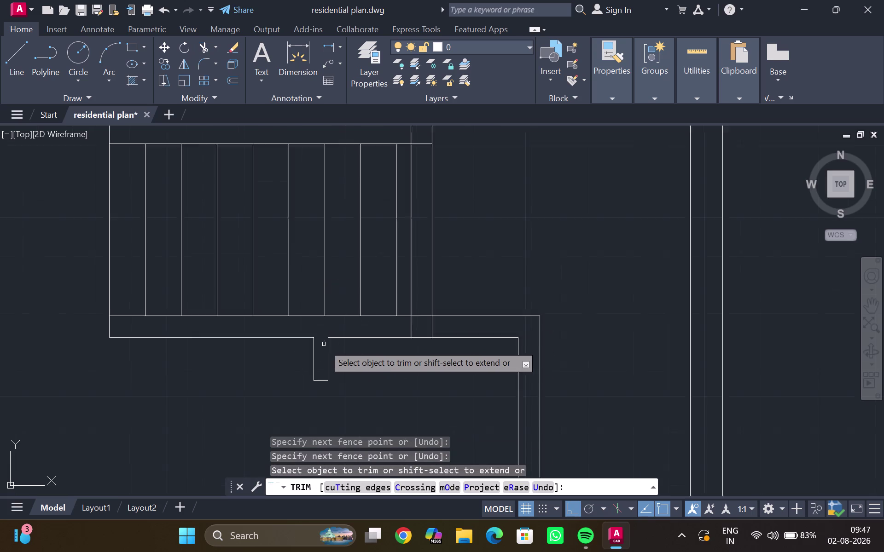
scroll(down, 3)
scroll(down, 3)
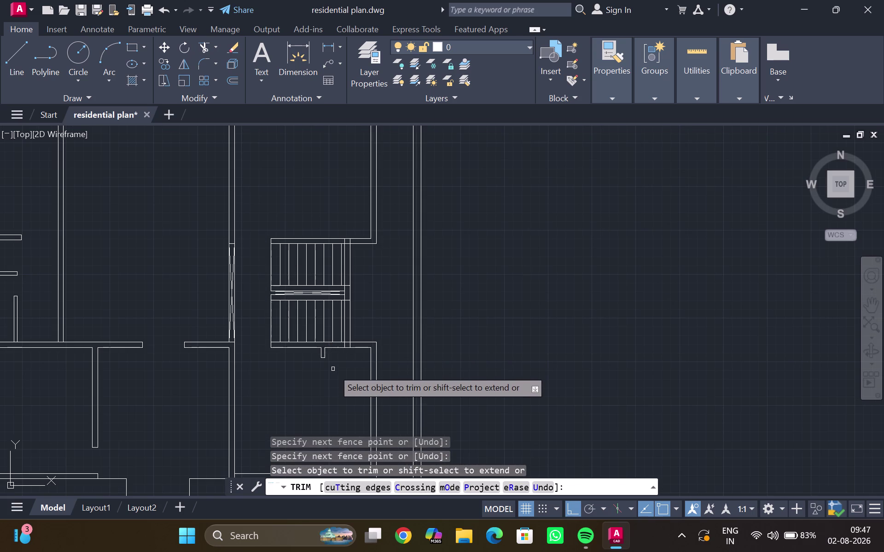
key(Escape)
middle_click(333, 368)
middle_drag(313, 325, 311, 466)
scroll(up, 3)
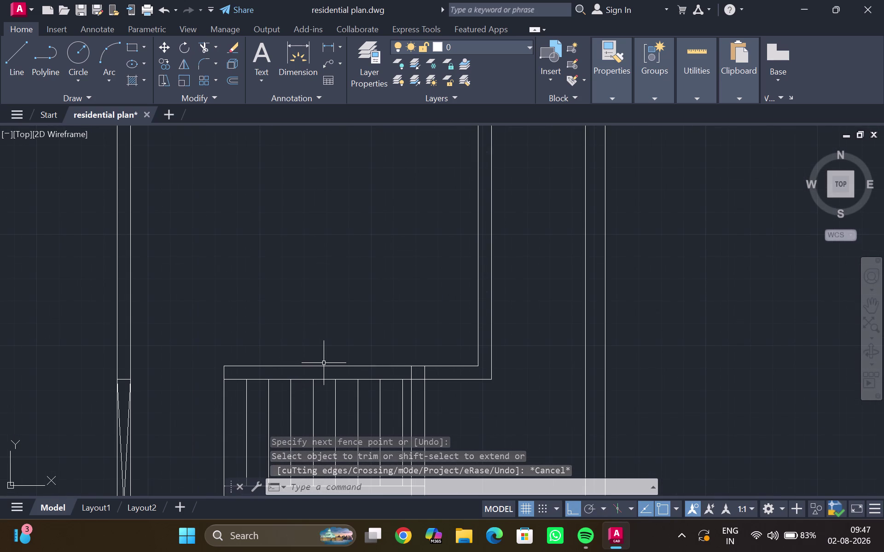
Draw jamb lines 1 foot up, 4 inches across and back to the wall.
key(l)
key(Return)
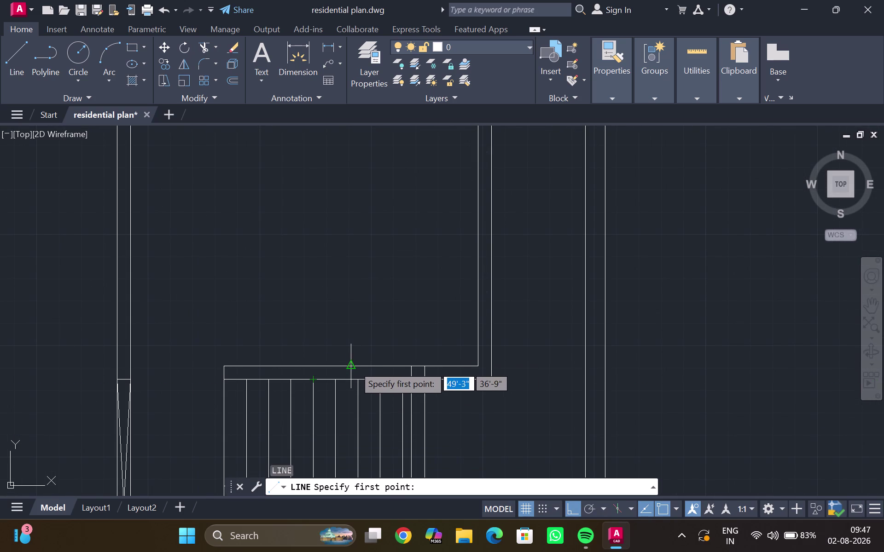
click(354, 366)
key(1)
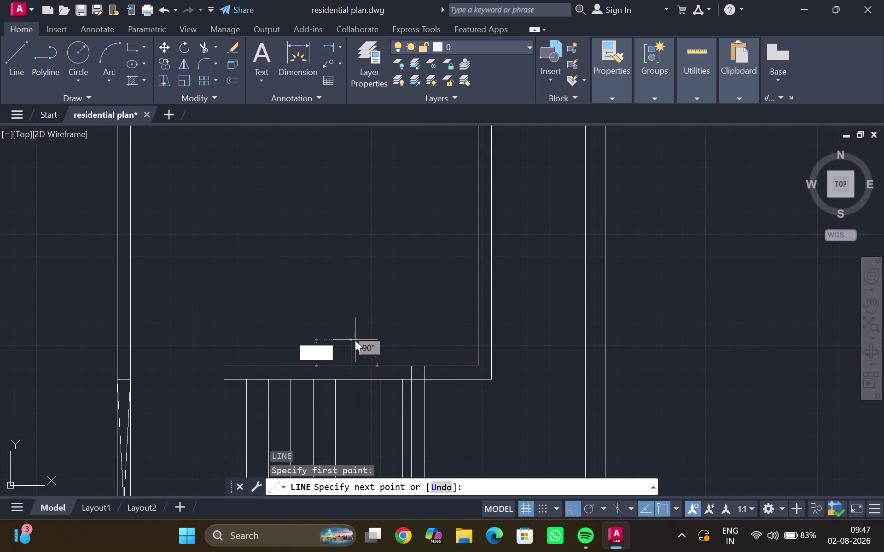
key(apostrophe)
key(Return)
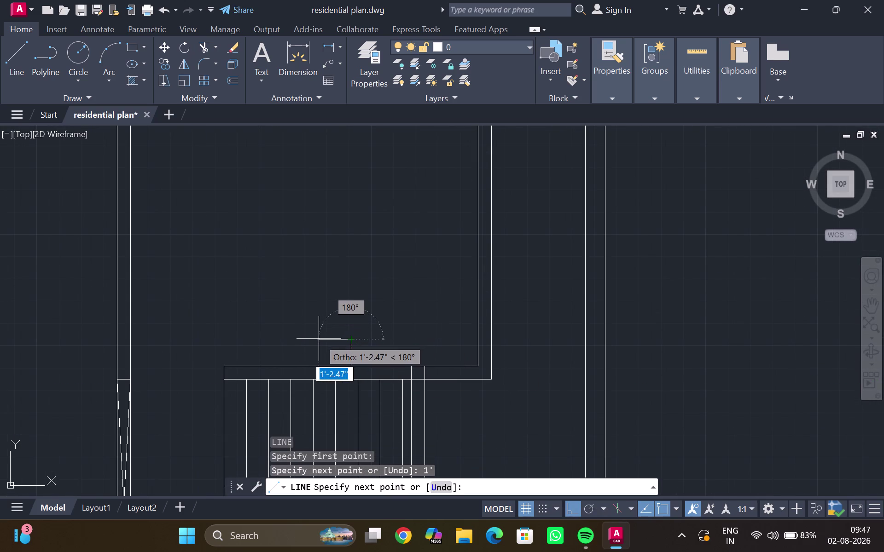
key(4)
key(shift+quotedbl)
key(Return)
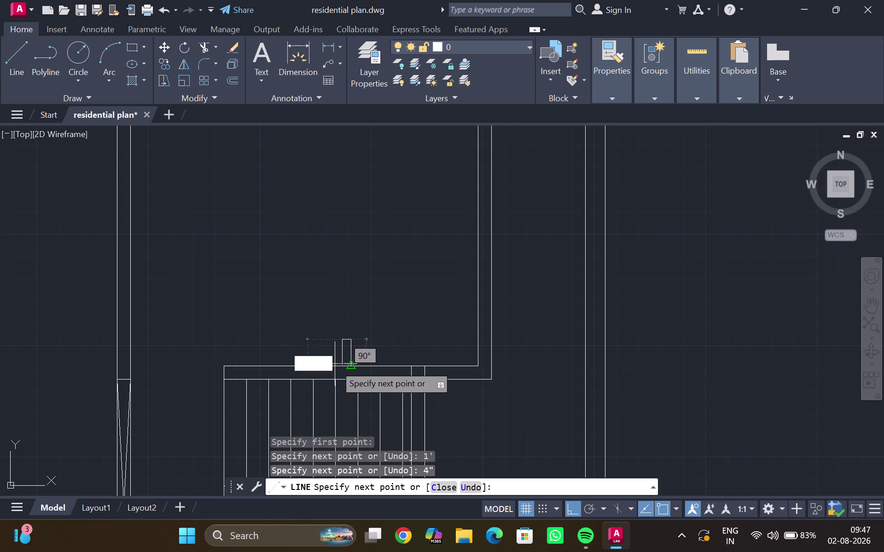
click(336, 369)
key(Escape)
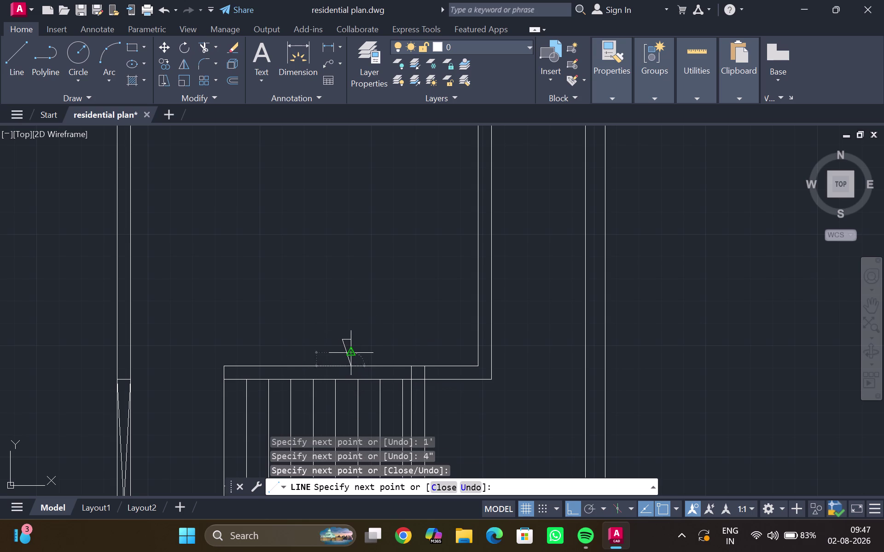
Delete the misplaced jamb line and redraw a 1-foot upward side.
click(347, 354)
key(Delete)
key(BackSpace)
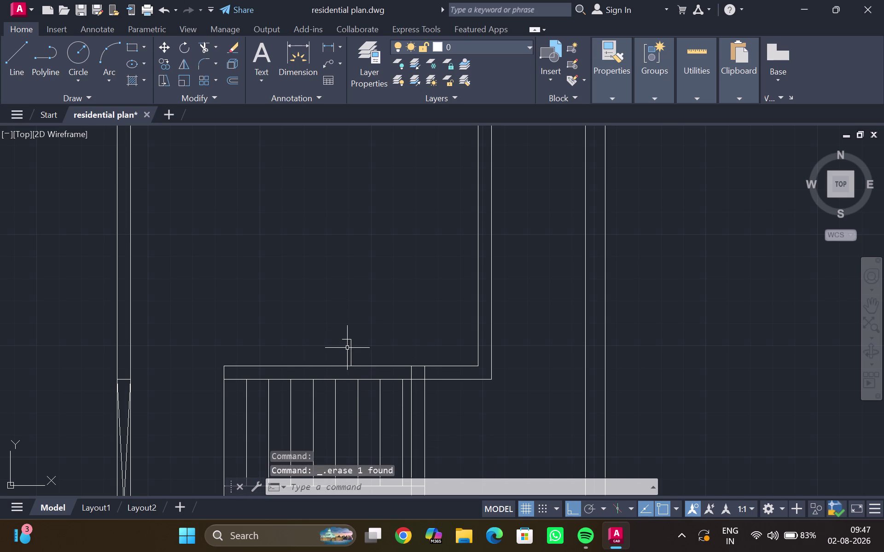
key(l)
key(Return)
click(342, 342)
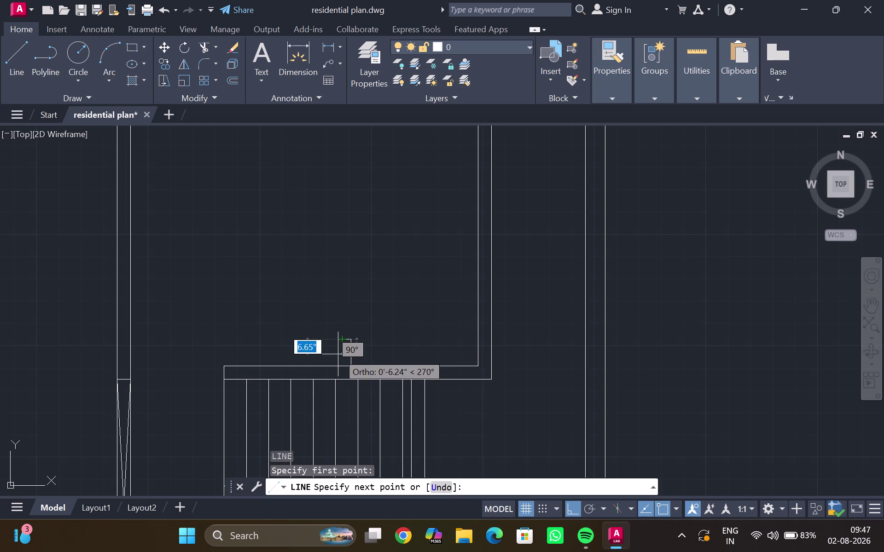
key(1)
key(apostrophe)
key(Return)
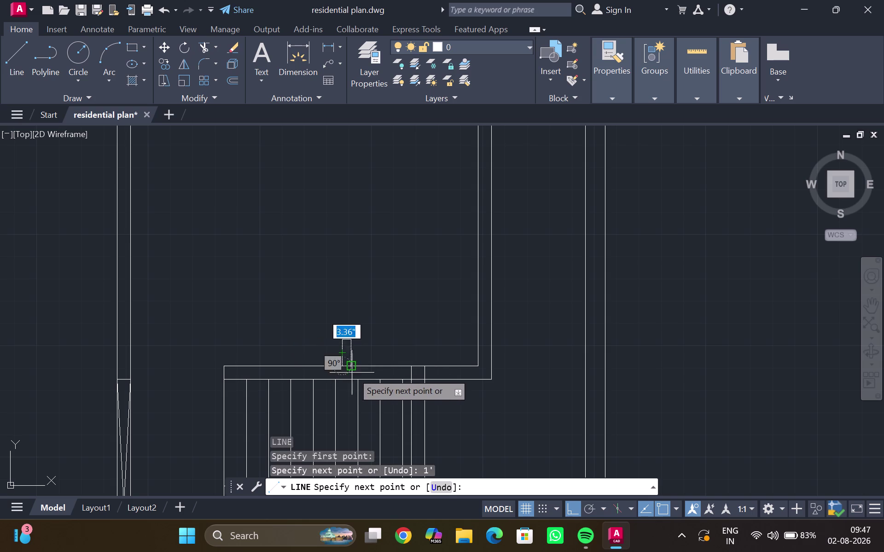
key(Escape)
Trim the wall line under the jamb and view the whole floor plan.
scroll(up, 3)
text(tr)
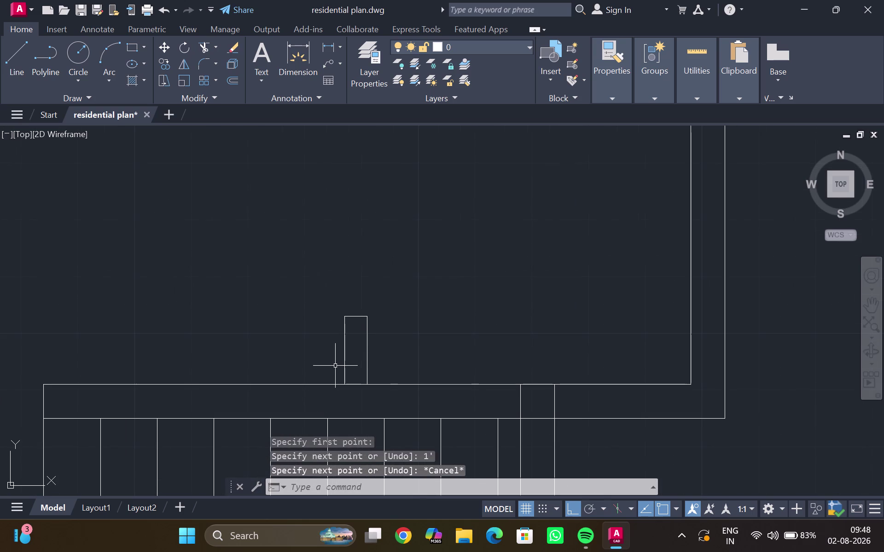
key(Return)
drag(356, 376, 358, 411)
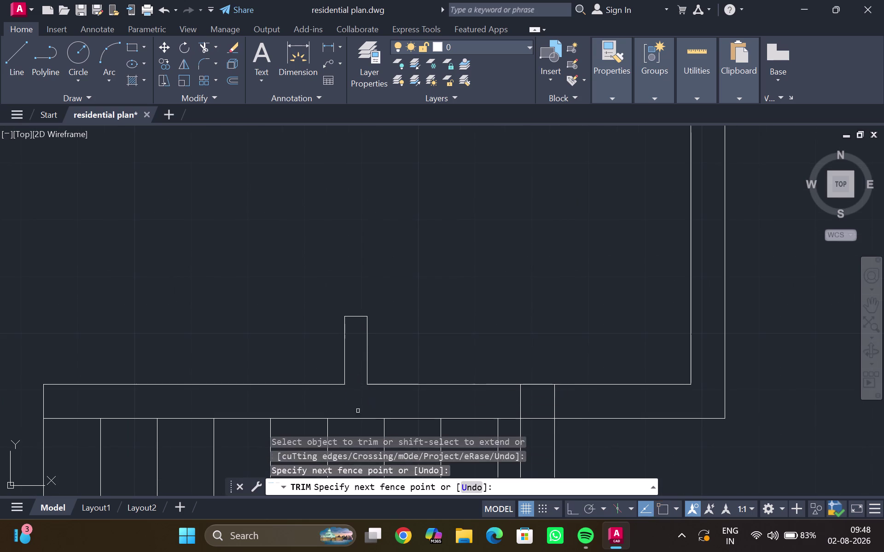
scroll(down, 3)
key(Escape)
scroll(down, 3)
middle_drag(302, 355, 331, 339)
scroll(up, 3)
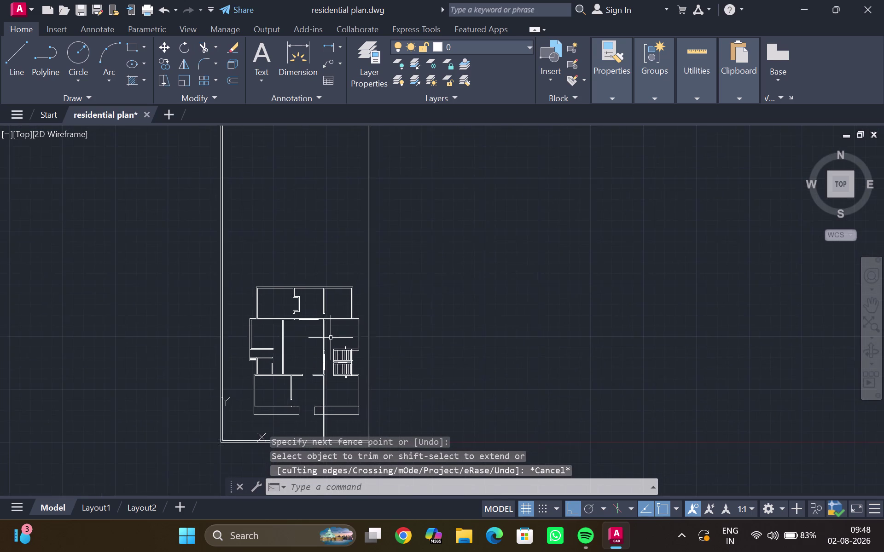
scroll(up, 3)
middle_drag(322, 353, 294, 346)
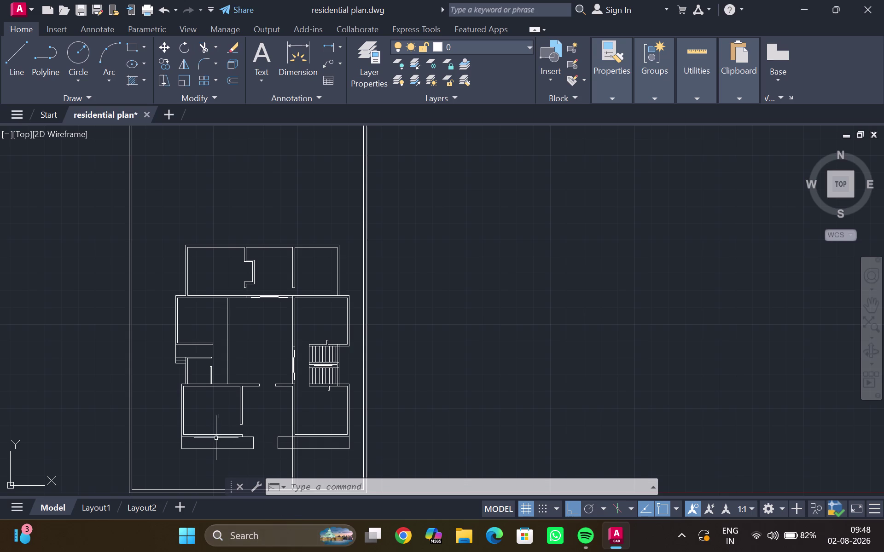
scroll(up, 3)
scroll(up, 3)
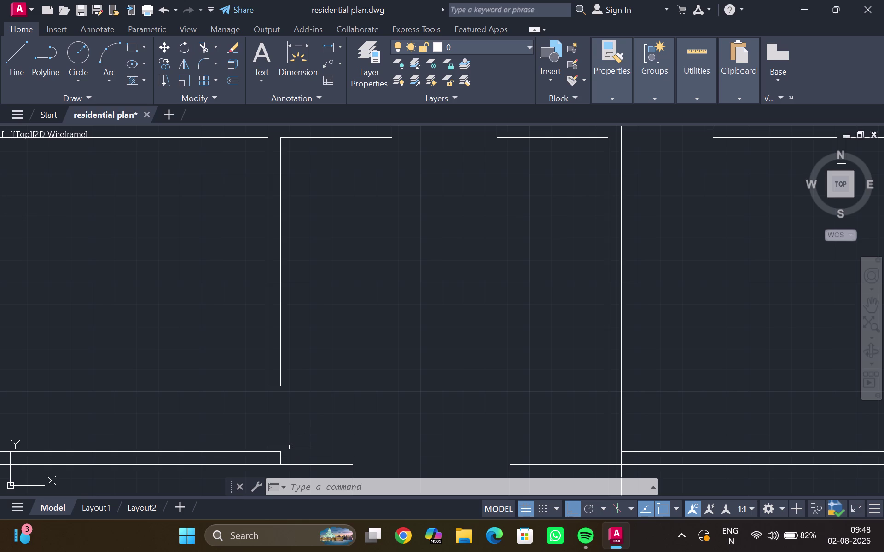
text(dli)
key(Return)
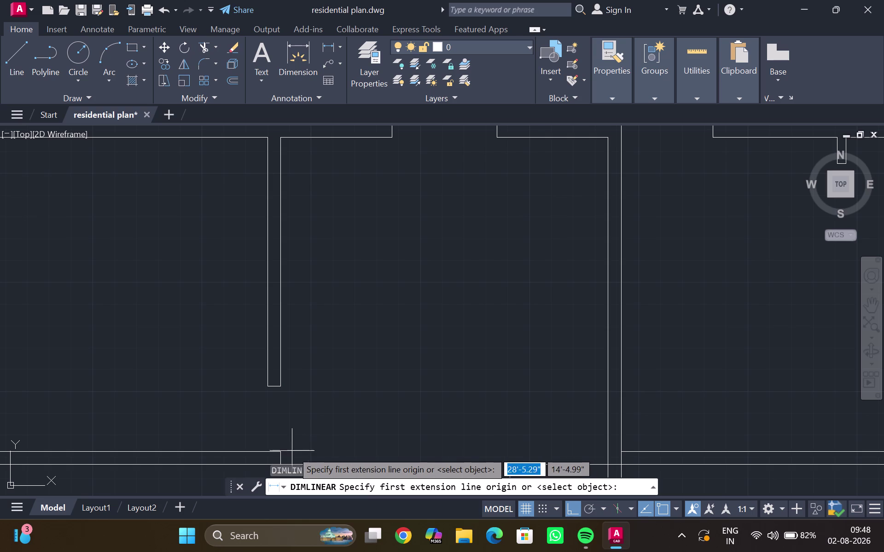
click(283, 452)
click(282, 387)
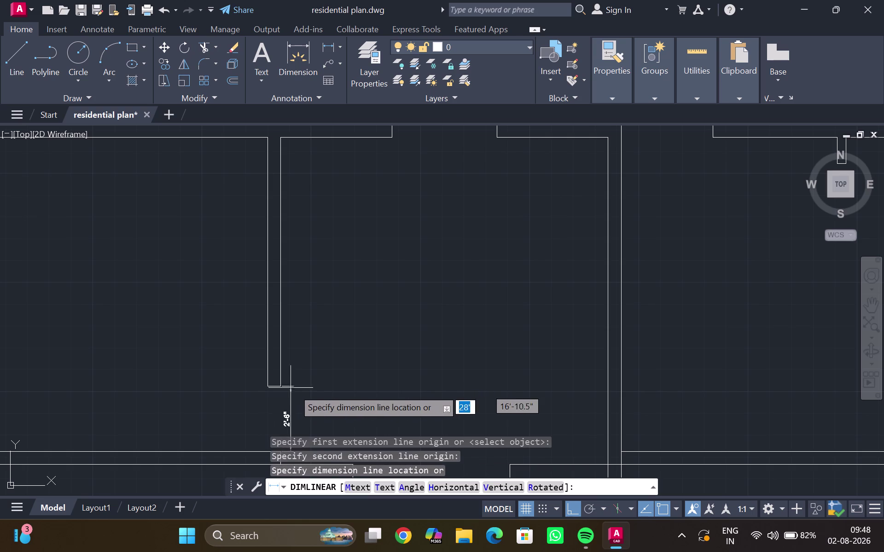
scroll(down, 3)
scroll(up, 3)
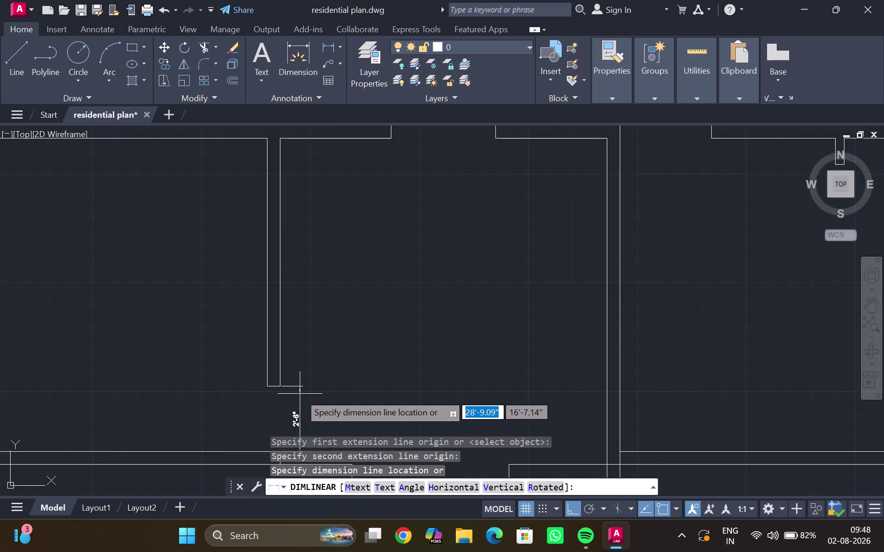
scroll(up, 3)
middle_drag(299, 394, 298, 385)
key(Escape)
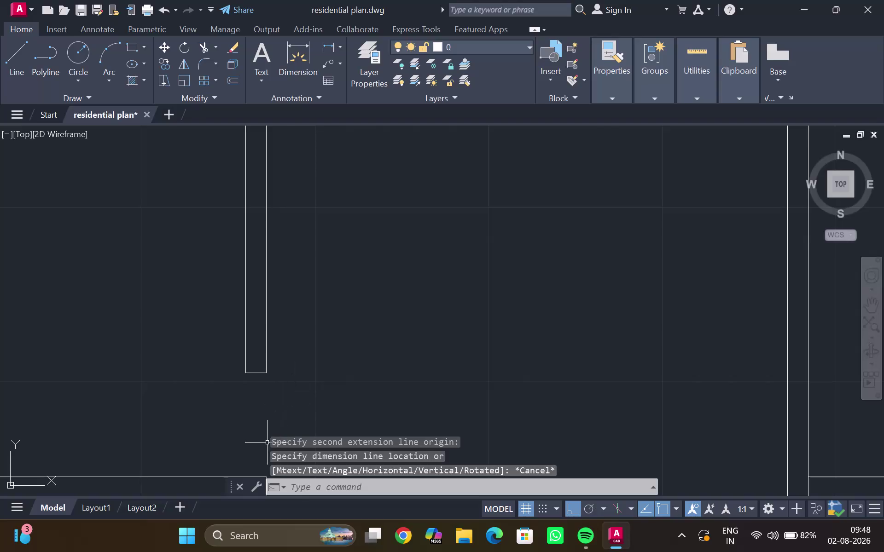
scroll(down, 3)
middle_drag(261, 436, 264, 414)
click(254, 433)
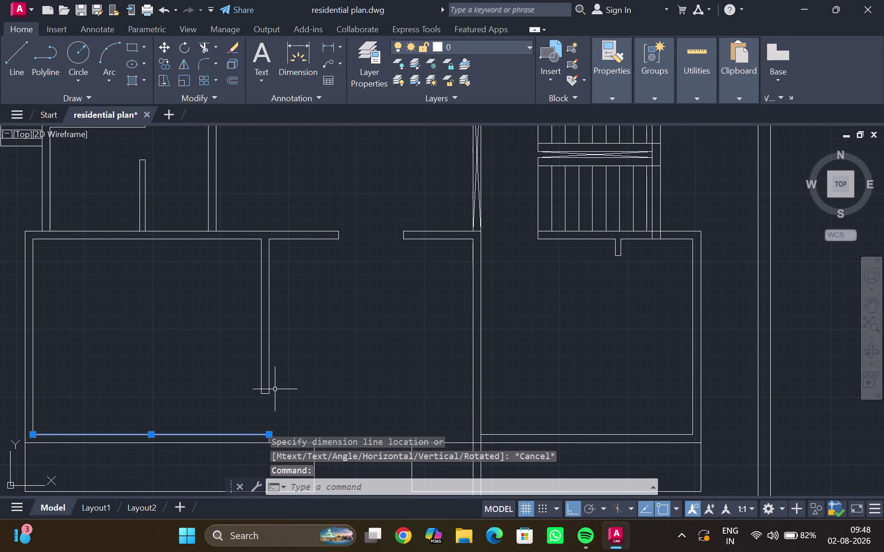
Offset the bottom inner wall line 3'6" upward after a misentered first distance.
key(3)
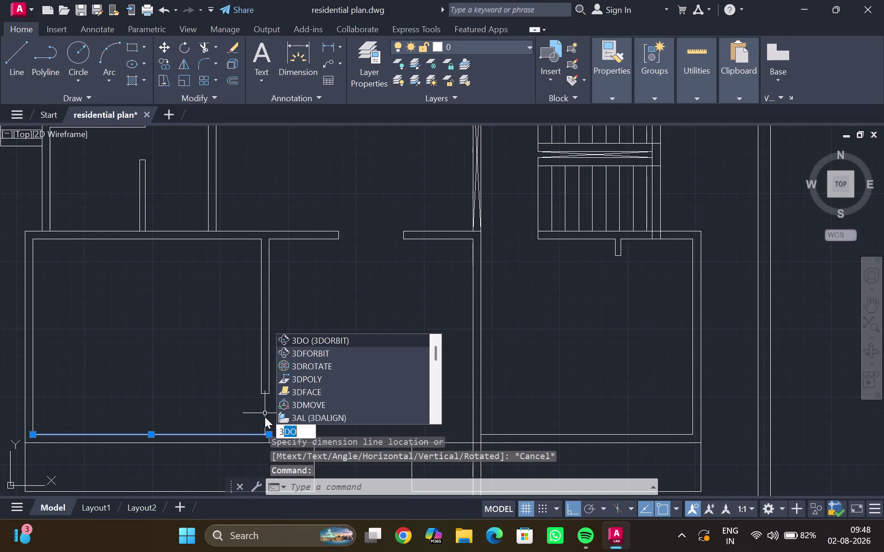
key(apostrophe)
text(6)
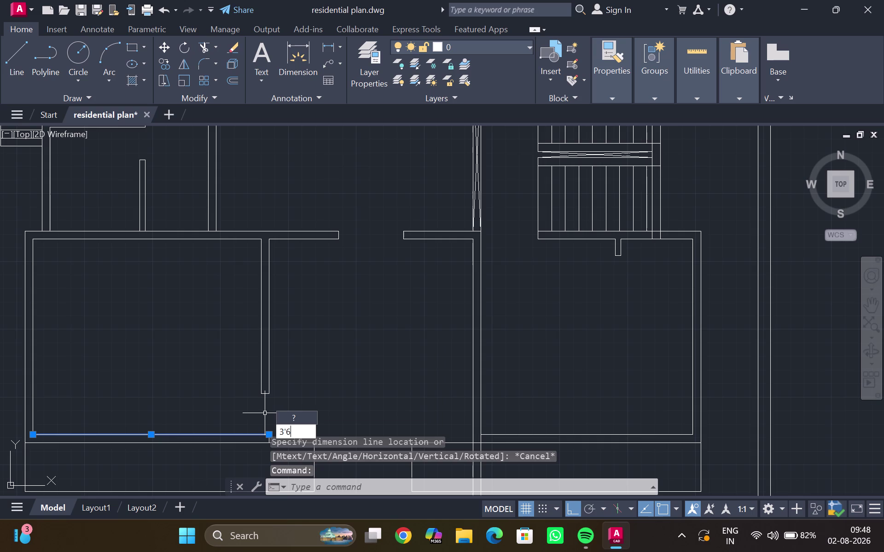
text(")
key(Return)
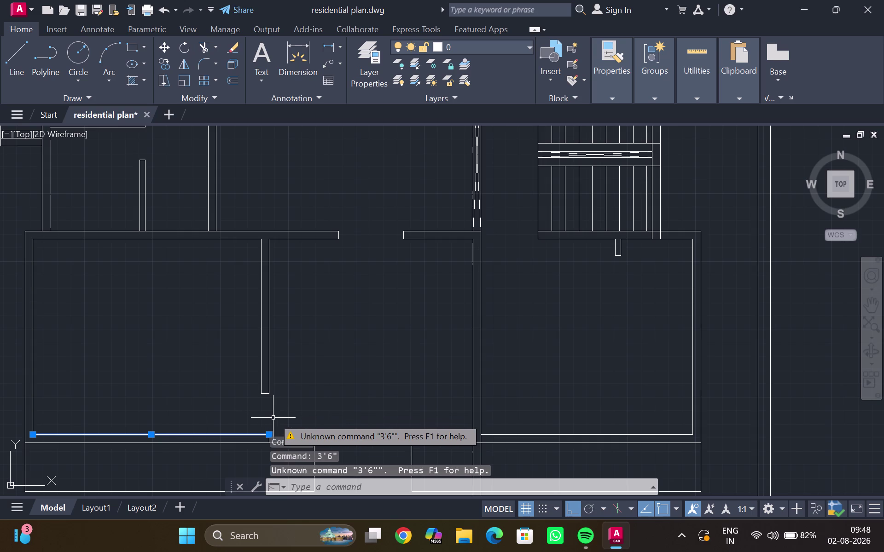
key(o)
key(Return)
text(3)
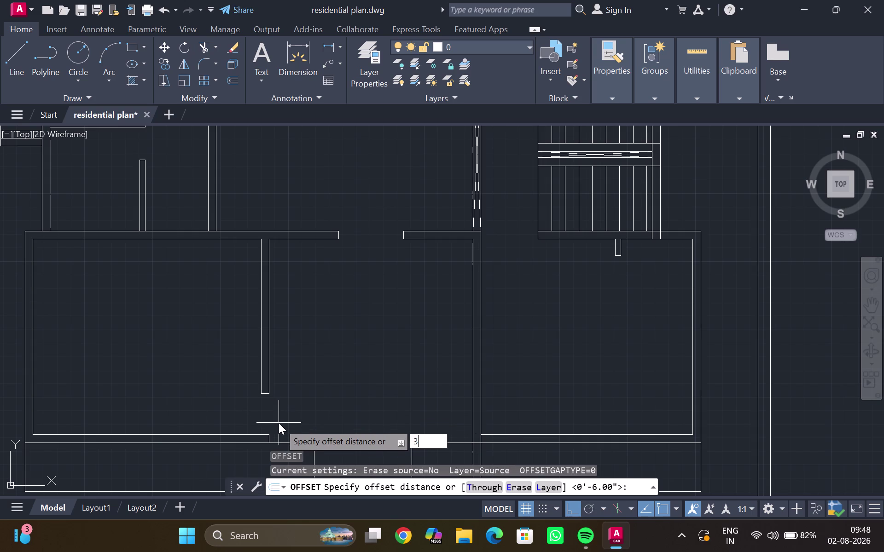
text(')
text(6")
key(Return)
click(248, 390)
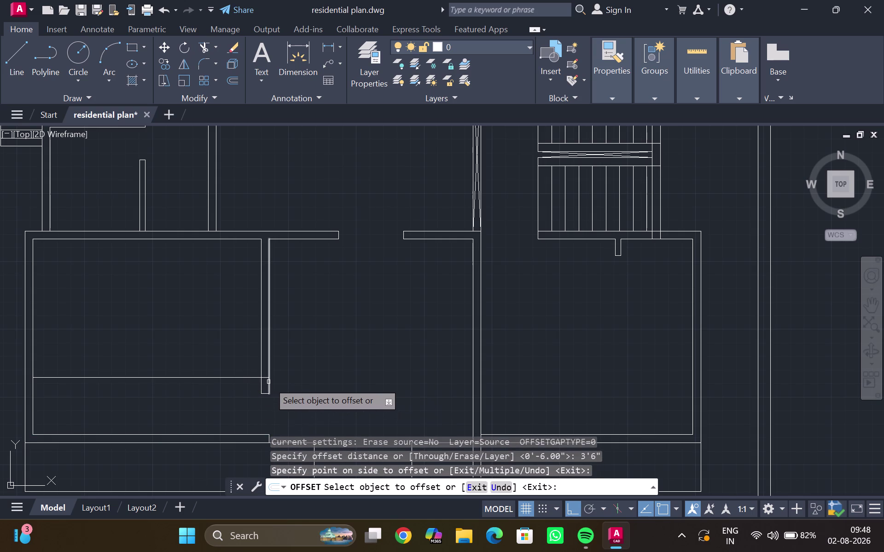
key(Escape)
Check the partition-end-to-bottom-wall distance with DIMLINEAR without placing the dimension.
scroll(up, 3)
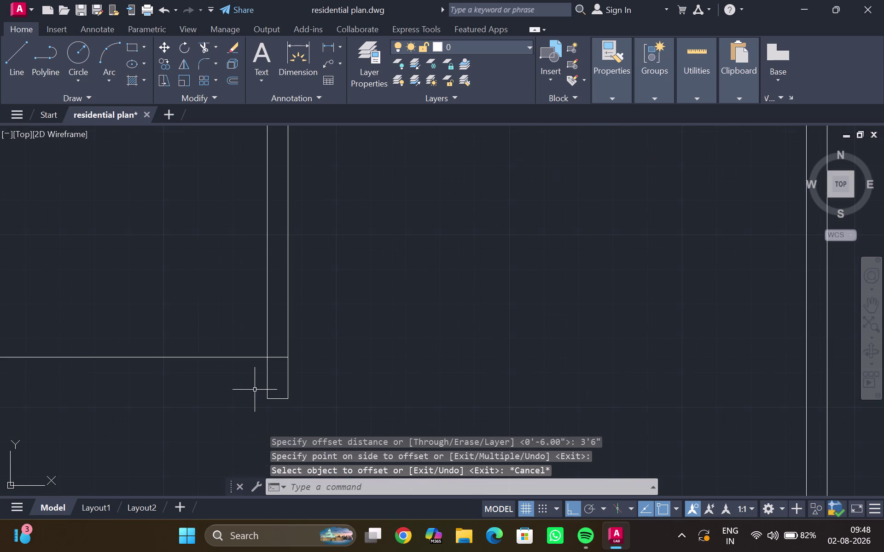
key(d)
key(l)
key(i)
key(Return)
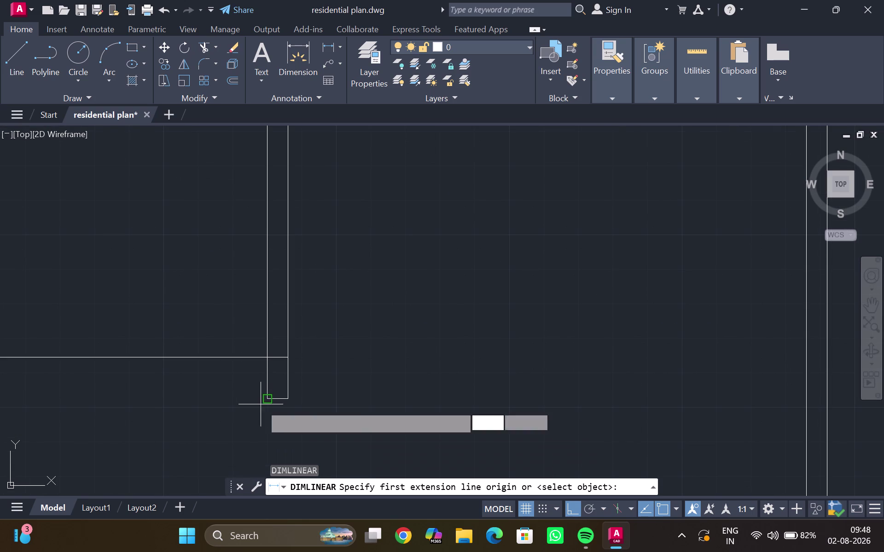
click(285, 363)
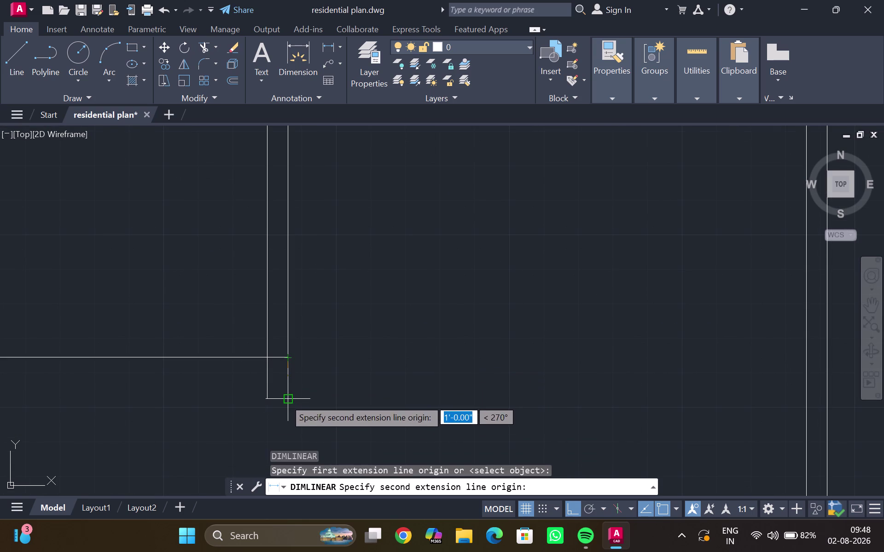
click(285, 401)
key(Escape)
Trim the partition below the offset line to leave the opening.
key(t)
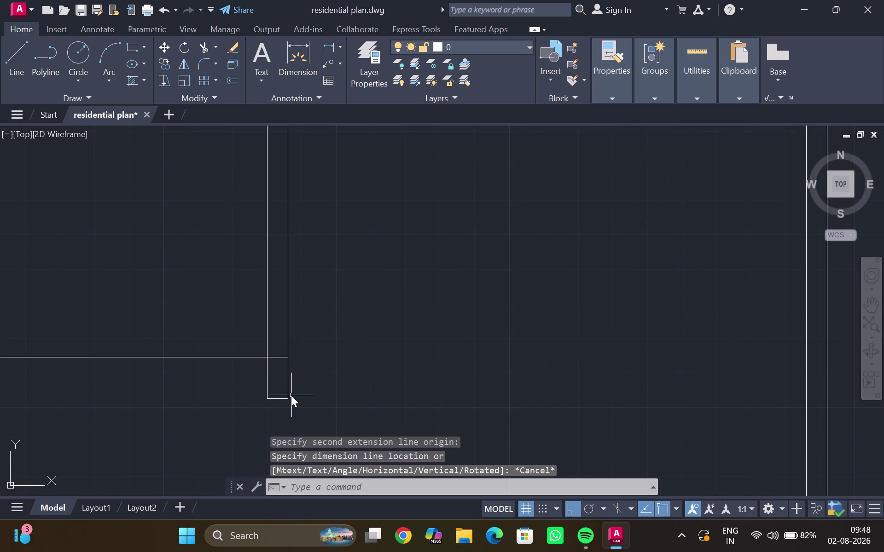
key(r)
key(Return)
drag(283, 393, 239, 334)
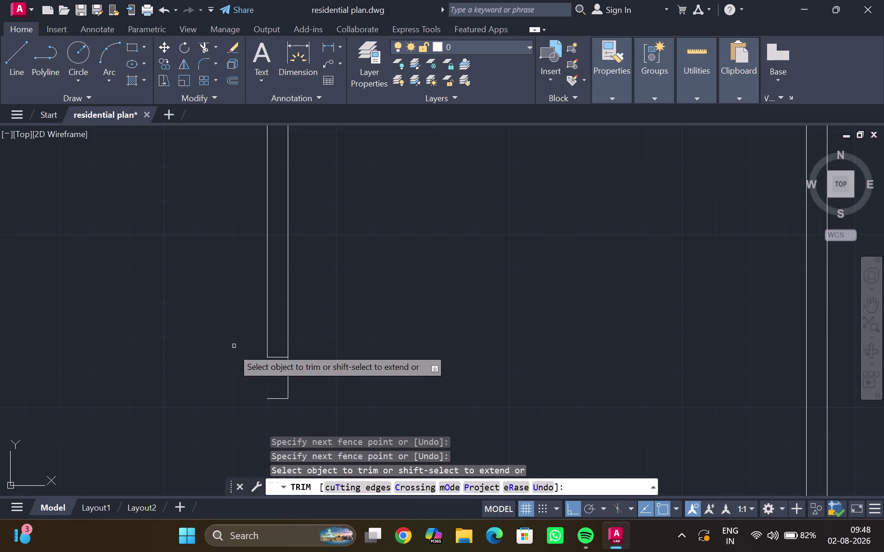
drag(230, 366, 258, 401)
key(Escape)
scroll(down, 3)
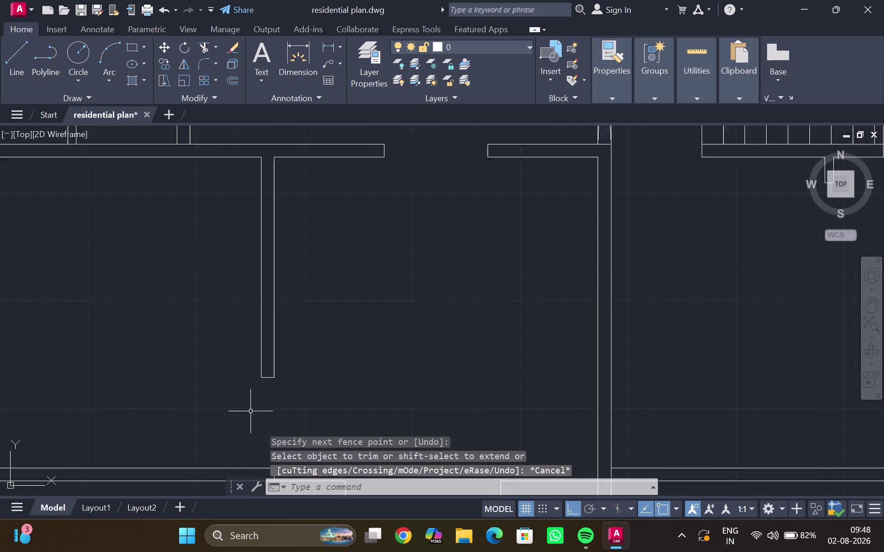
scroll(down, 3)
middle_drag(239, 410, 284, 373)
scroll(down, 3)
middle_drag(265, 374, 295, 384)
scroll(down, 3)
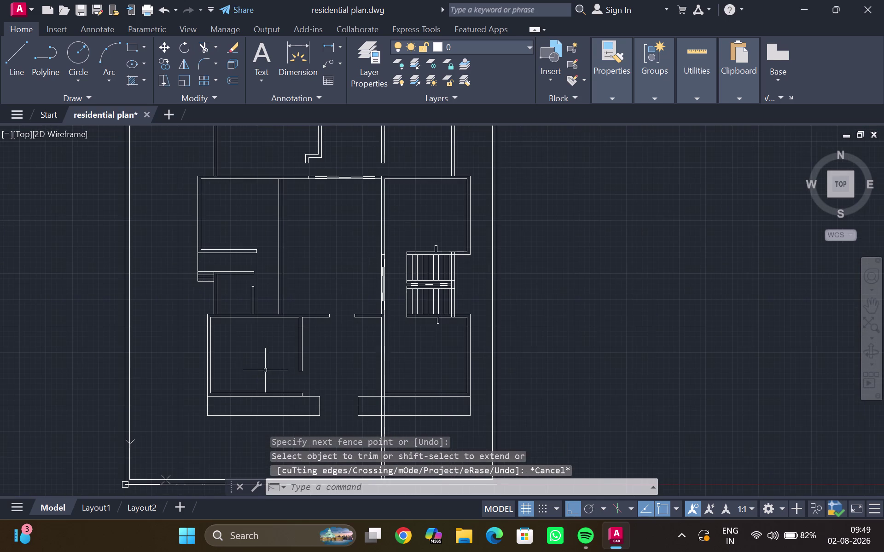
scroll(down, 3)
middle_drag(290, 356, 278, 384)
scroll(up, 3)
scroll(up, 3)
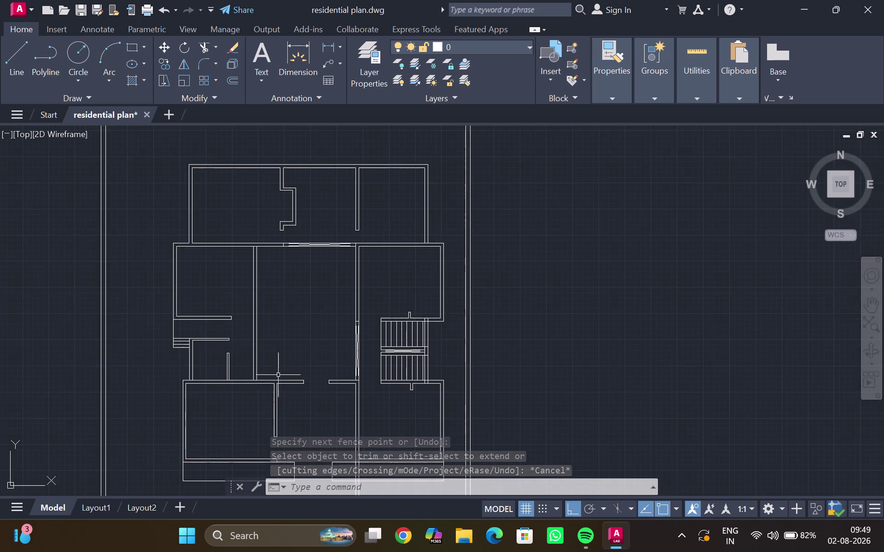
middle_drag(272, 388, 285, 365)
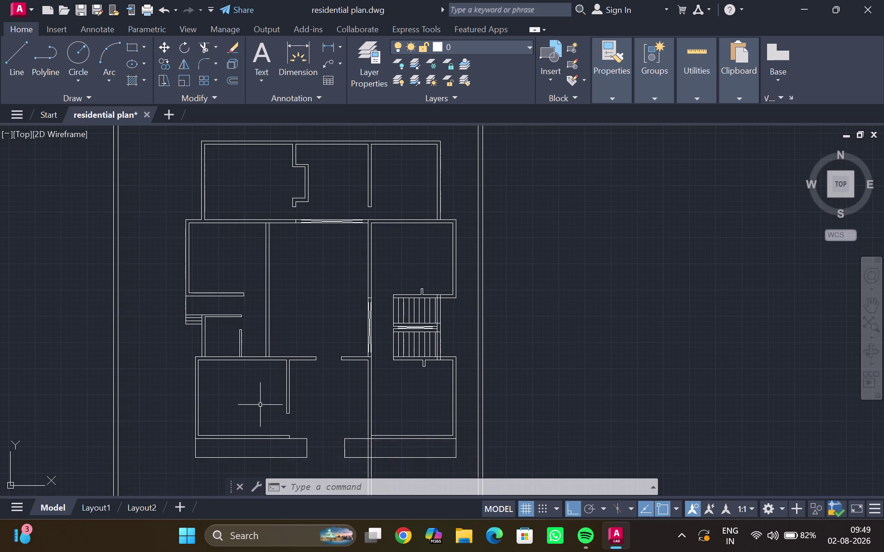
middle_drag(260, 405, 260, 420)
scroll(up, 3)
middle_drag(258, 415, 267, 376)
scroll(up, 3)
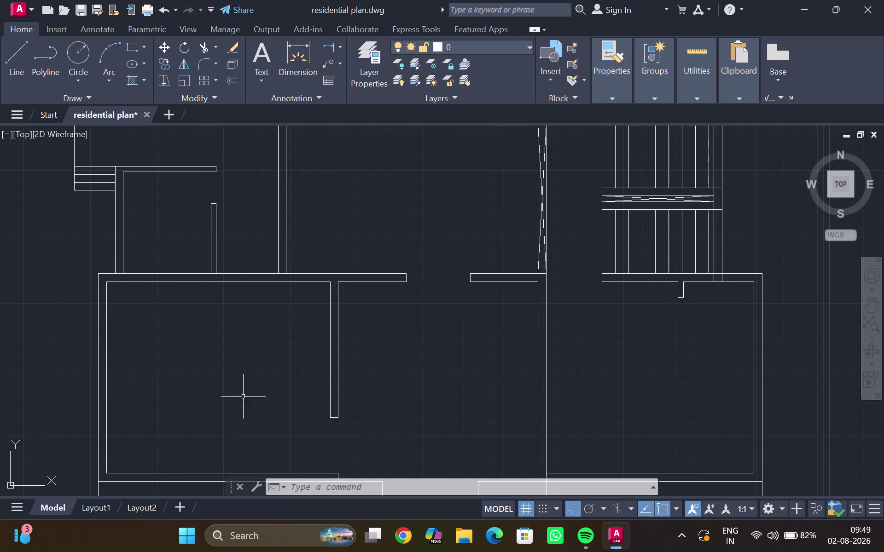
middle_drag(171, 453, 171, 401)
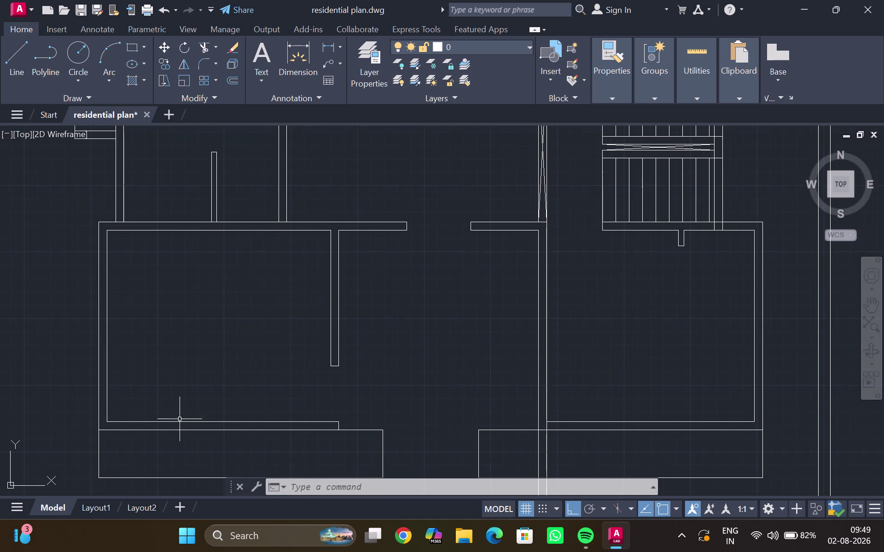
click(182, 422)
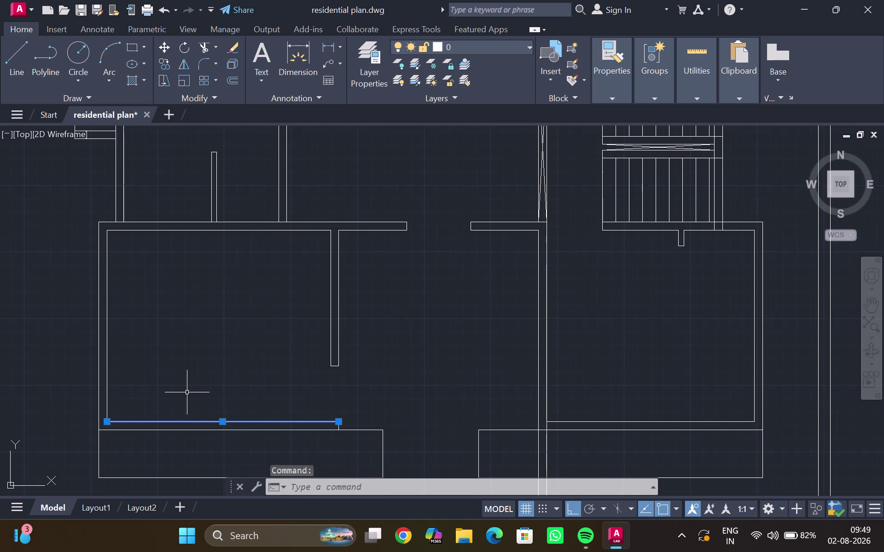
key(o)
key(Return)
Offset the bottom, left and top inner wall lines 3" into the room.
key(3)
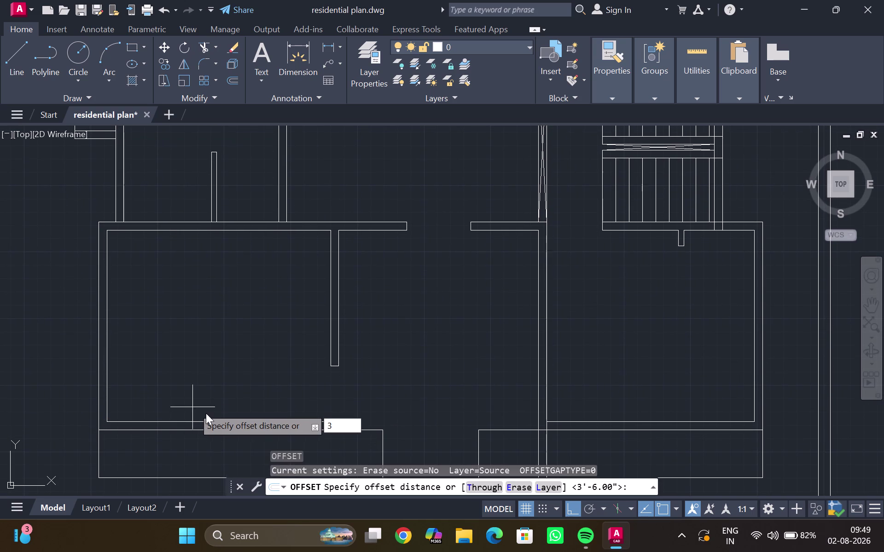
key(shift+quotedbl)
key(Return)
click(195, 385)
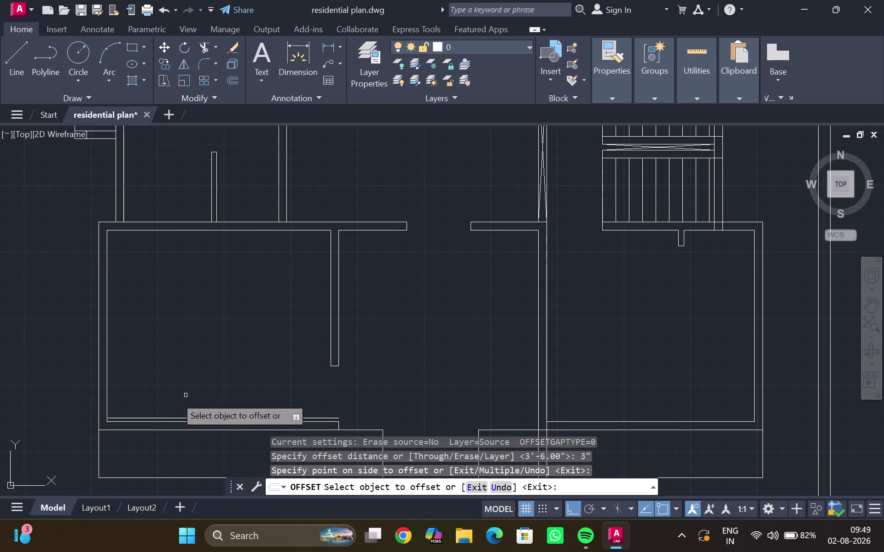
click(105, 379)
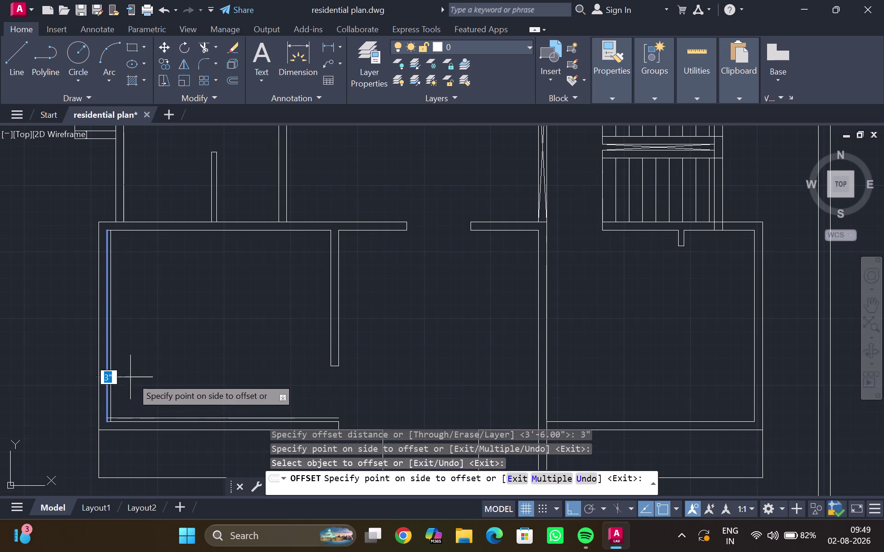
click(134, 377)
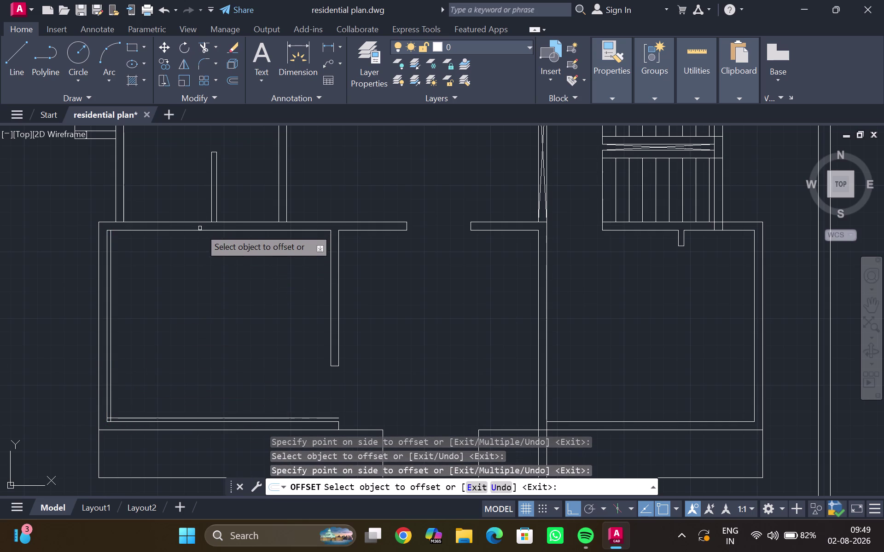
click(199, 228)
click(199, 250)
key(Escape)
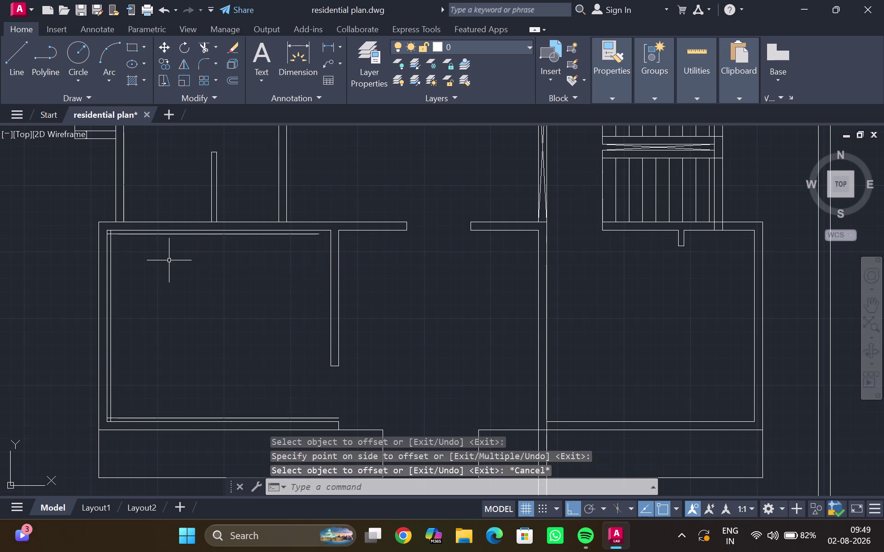
middle_drag(171, 267, 180, 331)
Fence-trim the overlapping offset line ends at the room's top-left corner.
key(t)
key(r)
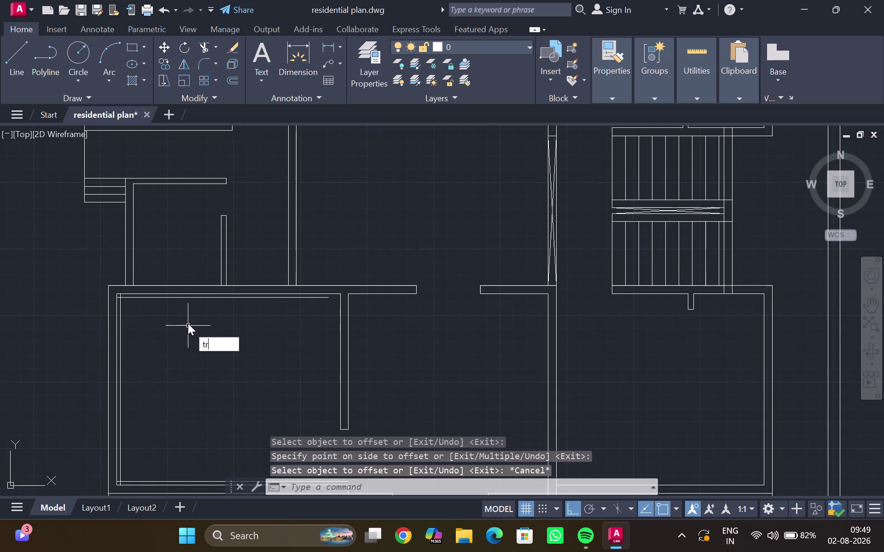
key(Return)
middle_drag(153, 320, 163, 372)
scroll(up, 3)
scroll(up, 3)
scroll(up, 3)
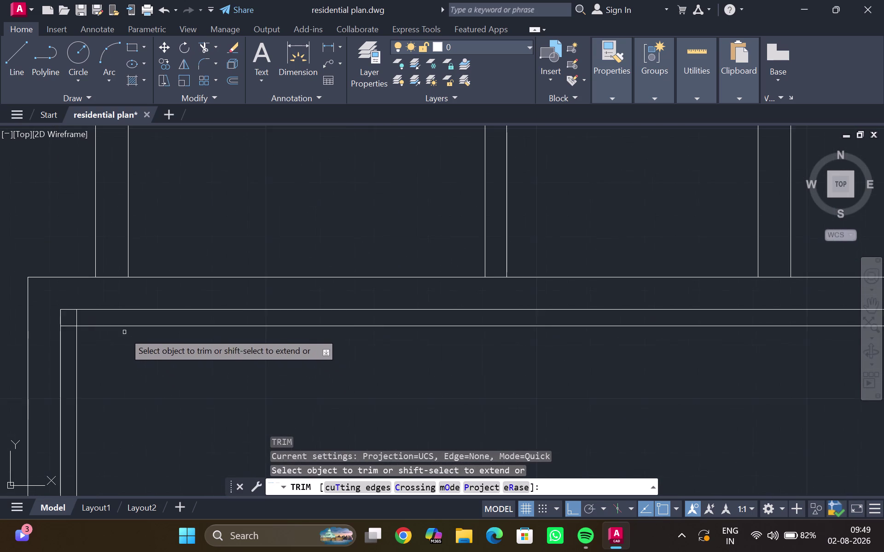
scroll(up, 3)
drag(70, 305, 35, 336)
scroll(down, 3)
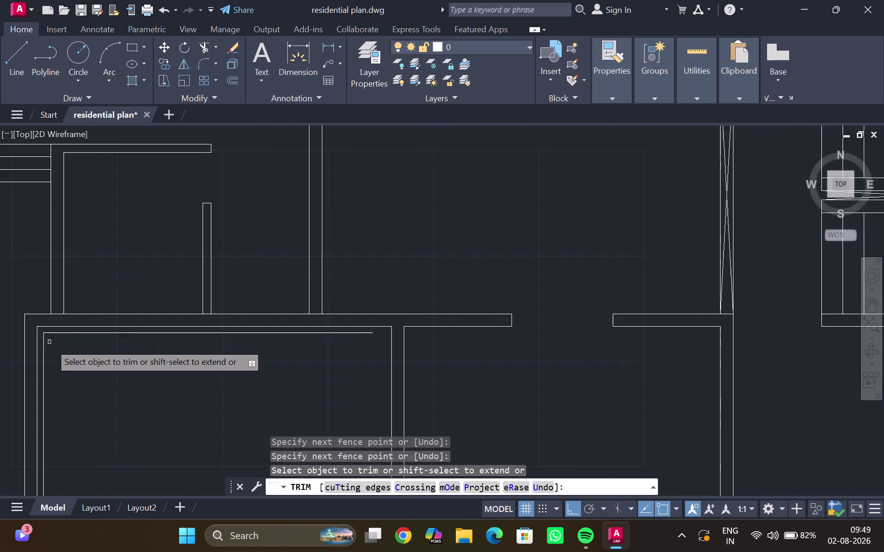
Fence-trim the overlapping offset line ends at the bottom-left corner.
middle_drag(56, 350, 138, 237)
middle_drag(101, 438, 125, 249)
scroll(up, 3)
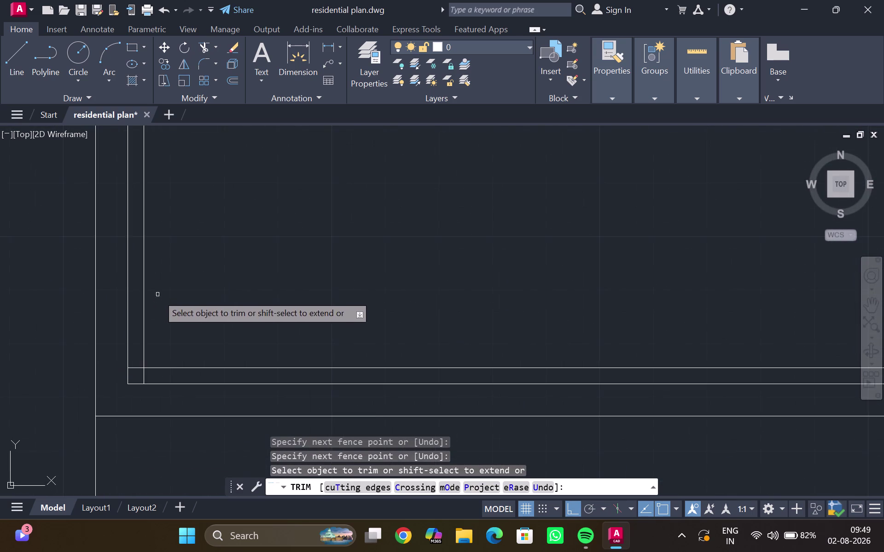
middle_drag(157, 295, 153, 237)
drag(131, 305, 135, 314)
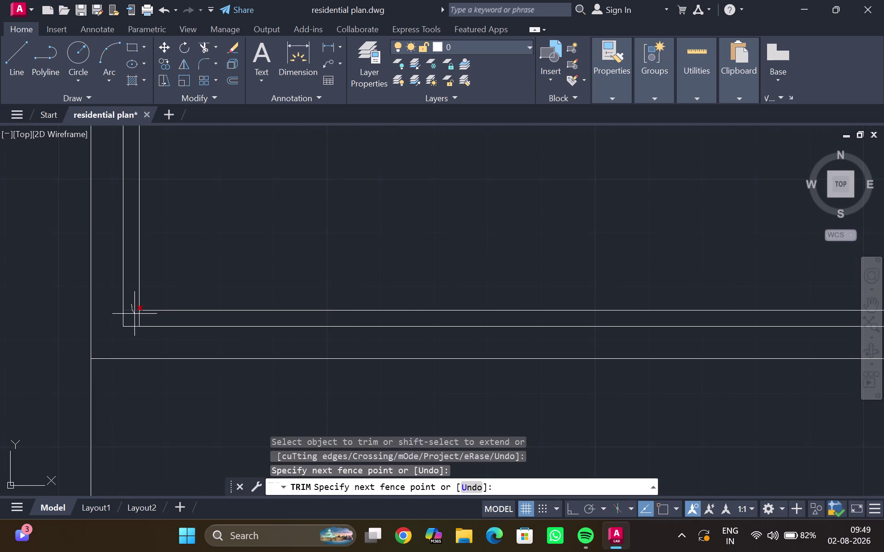
drag(135, 315, 145, 316)
scroll(down, 3)
middle_drag(277, 320, 93, 405)
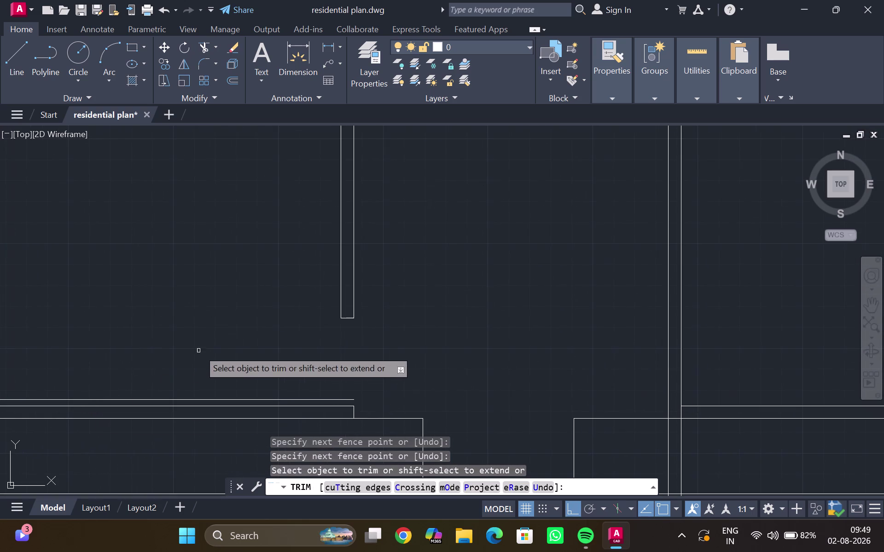
key(Escape)
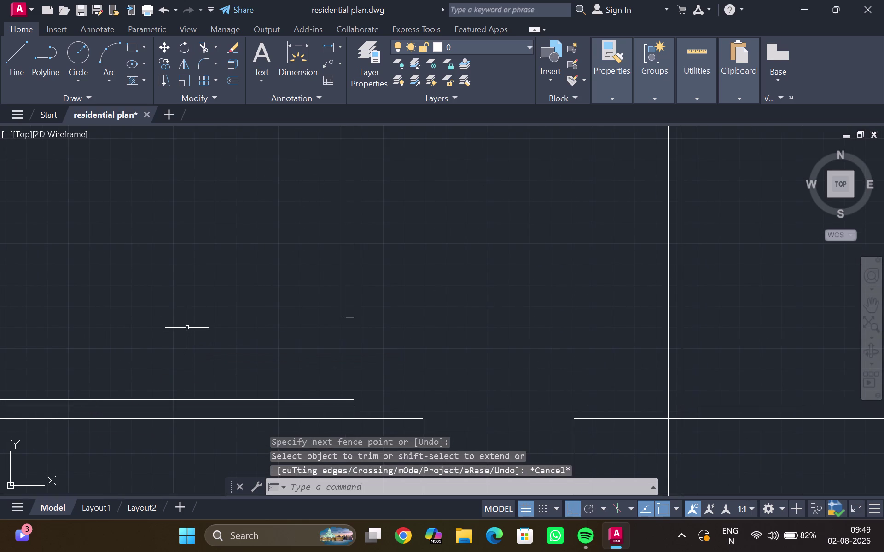
scroll(down, 3)
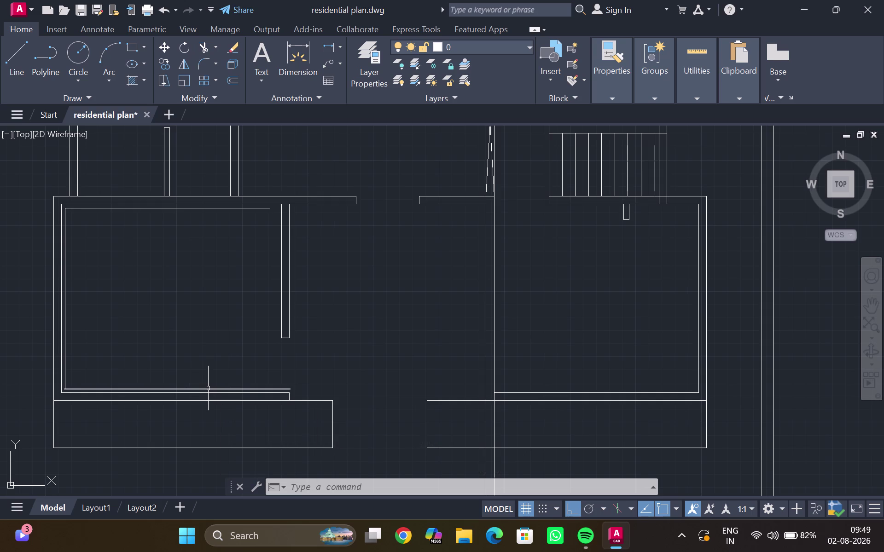
Draw a 3' vertical jamb line up from the bottom inner wall, then select it.
key(l)
key(Return)
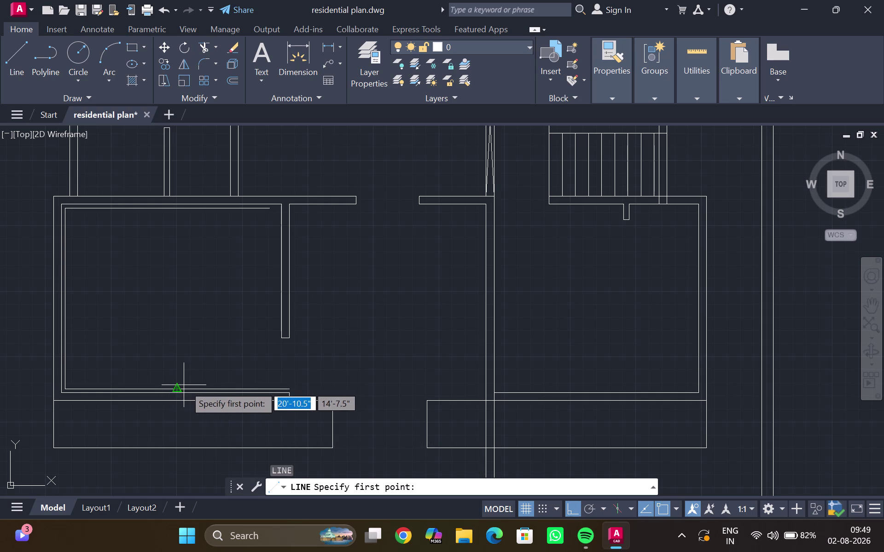
click(208, 386)
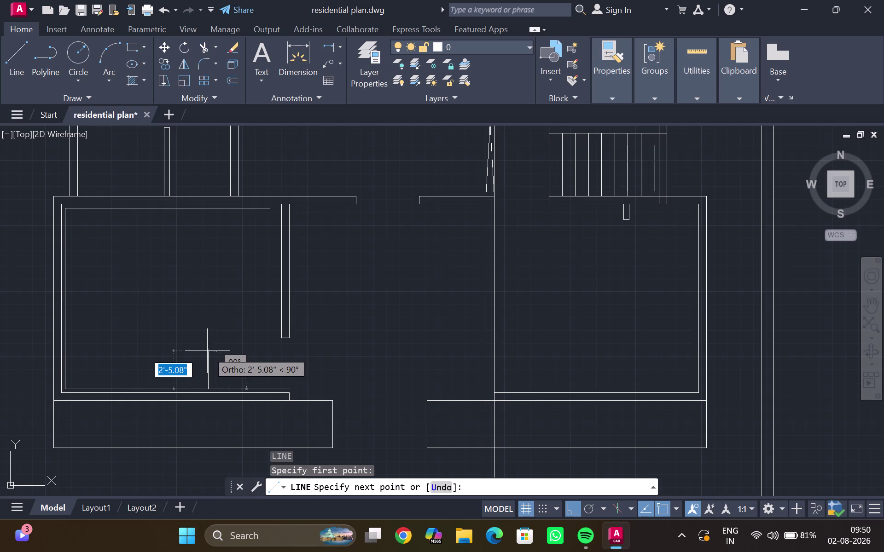
key(3)
text('\)
key(Return)
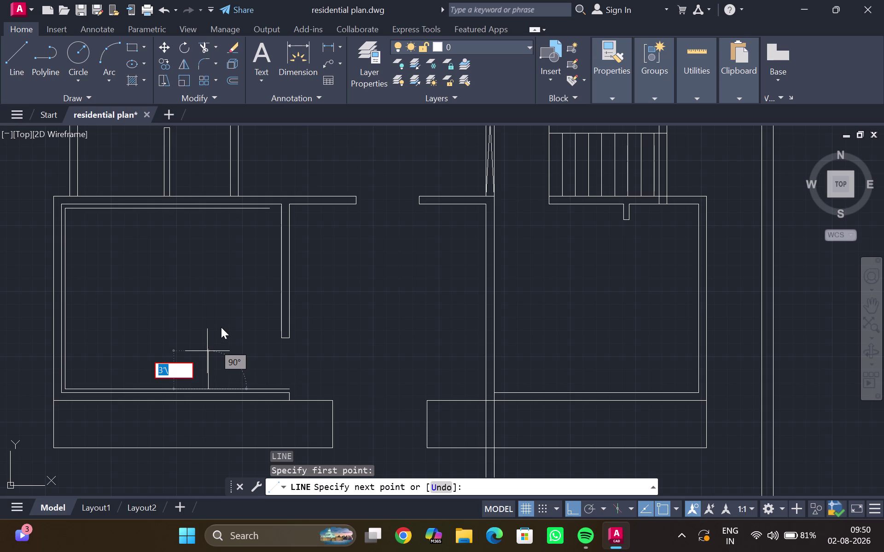
key(BackSpace)
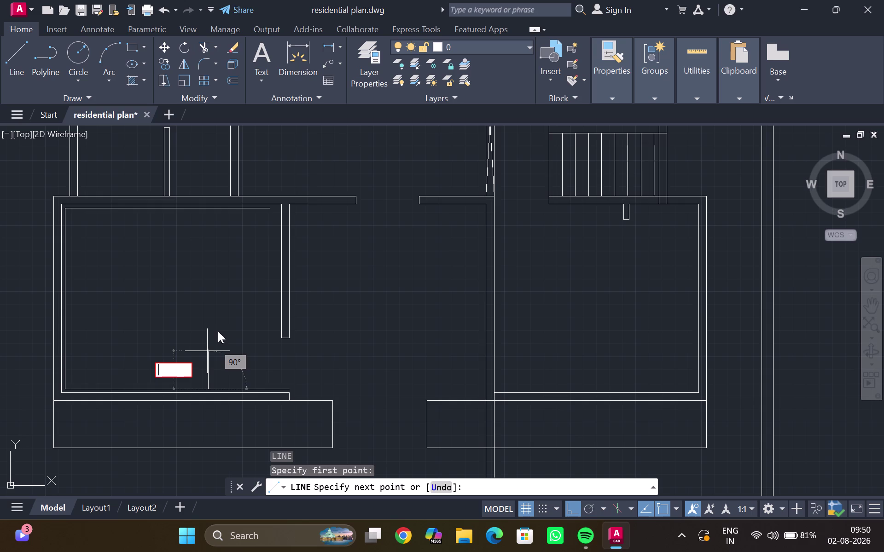
key(3)
key(apostrophe)
key(Return)
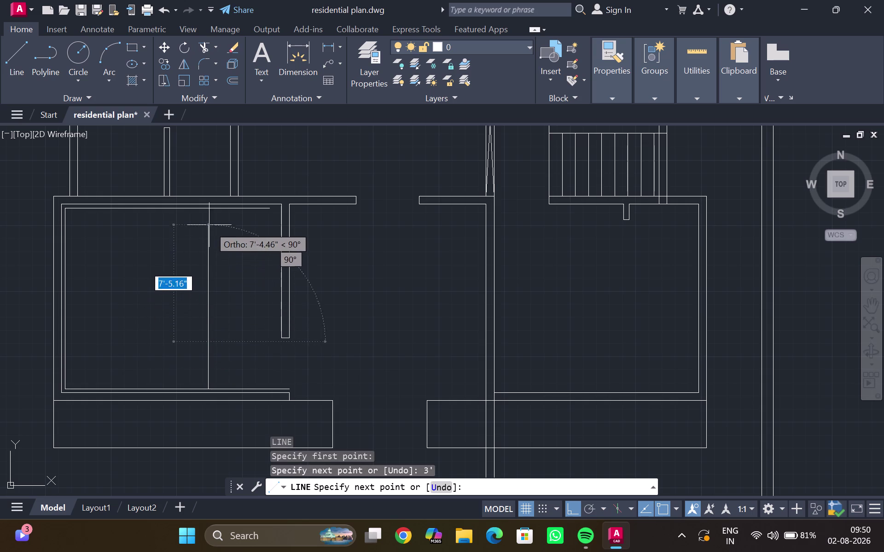
key(Escape)
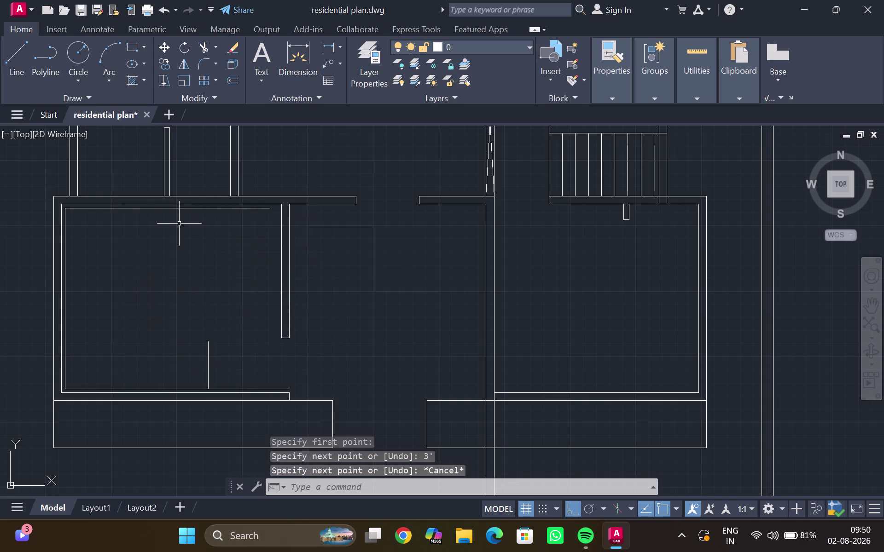
click(210, 367)
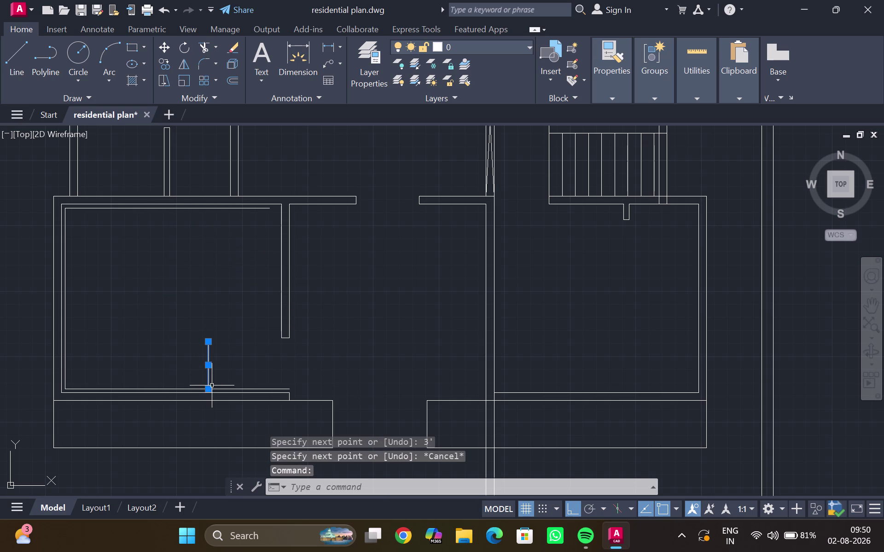
Copy the 3' jamb line from its top endpoint onto the top inner wall.
key(c)
key(o)
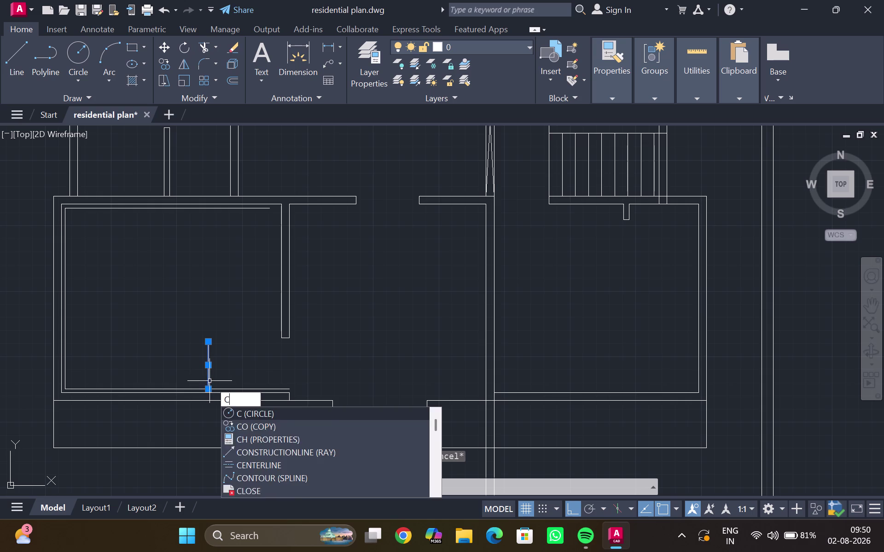
key(Return)
click(206, 343)
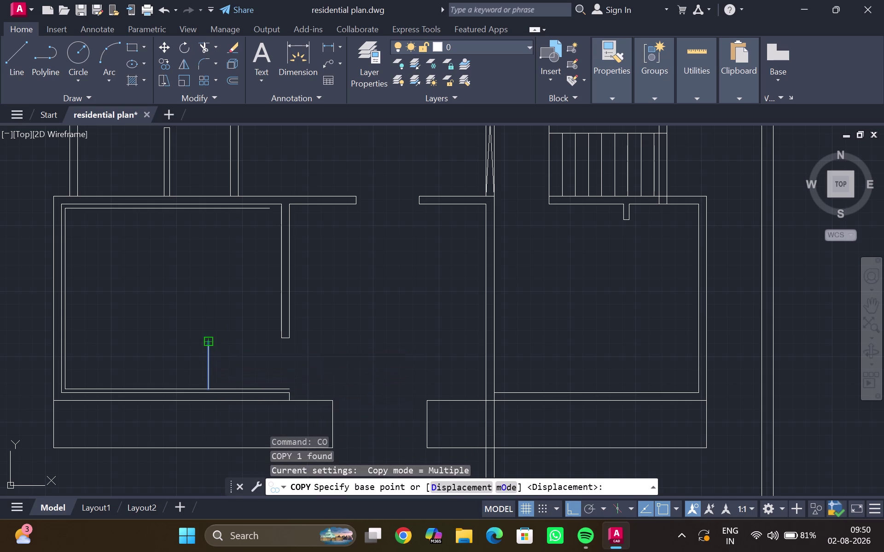
middle_drag(203, 248, 203, 323)
scroll(up, 3)
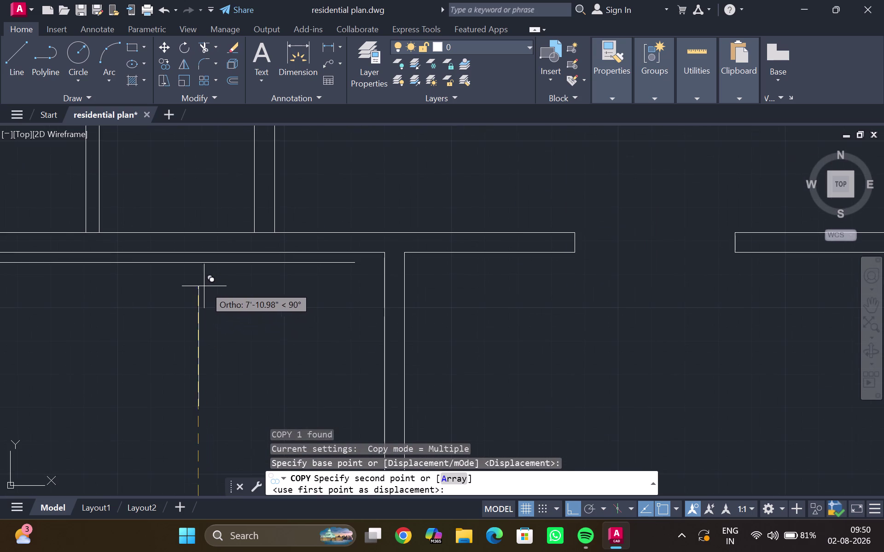
scroll(up, 3)
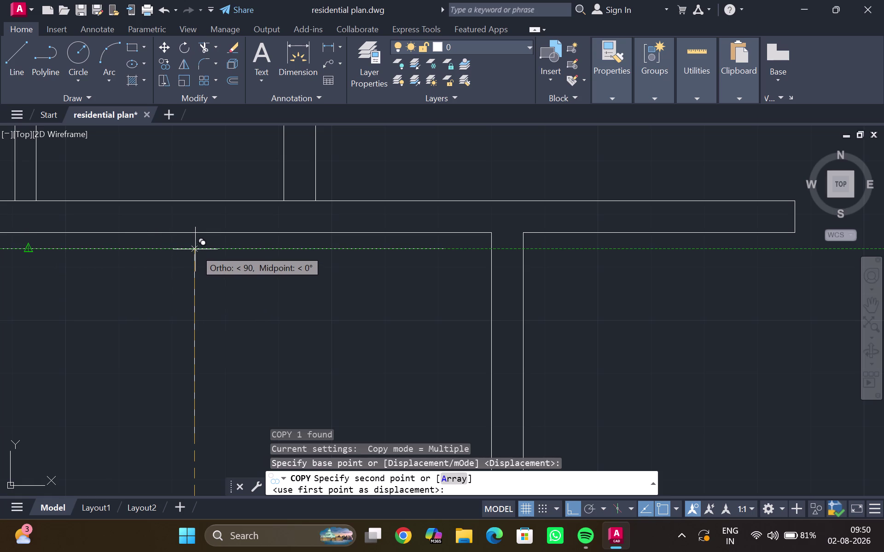
scroll(up, 3)
scroll(down, 3)
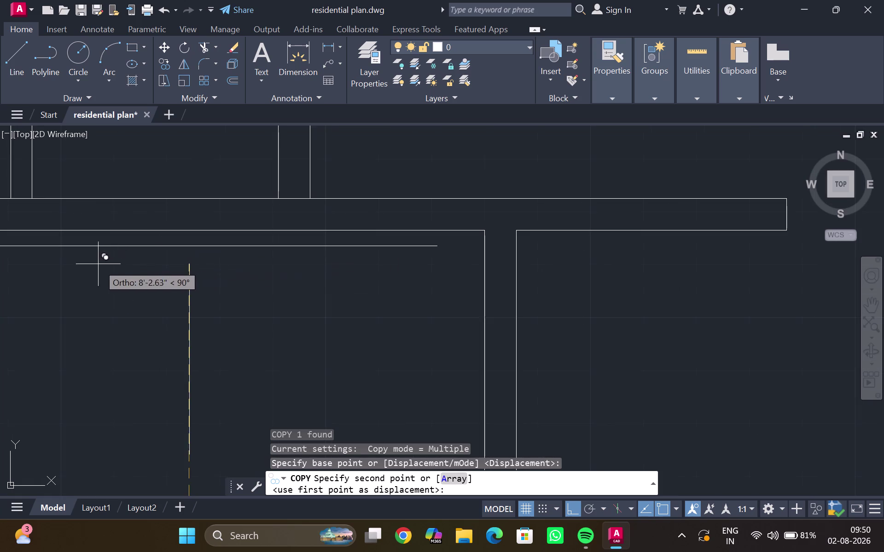
scroll(down, 3)
scroll(up, 3)
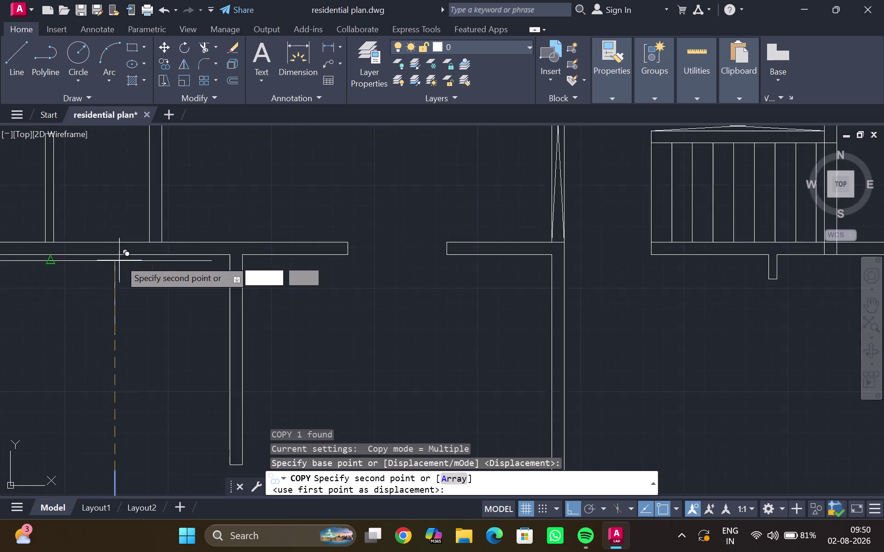
scroll(up, 3)
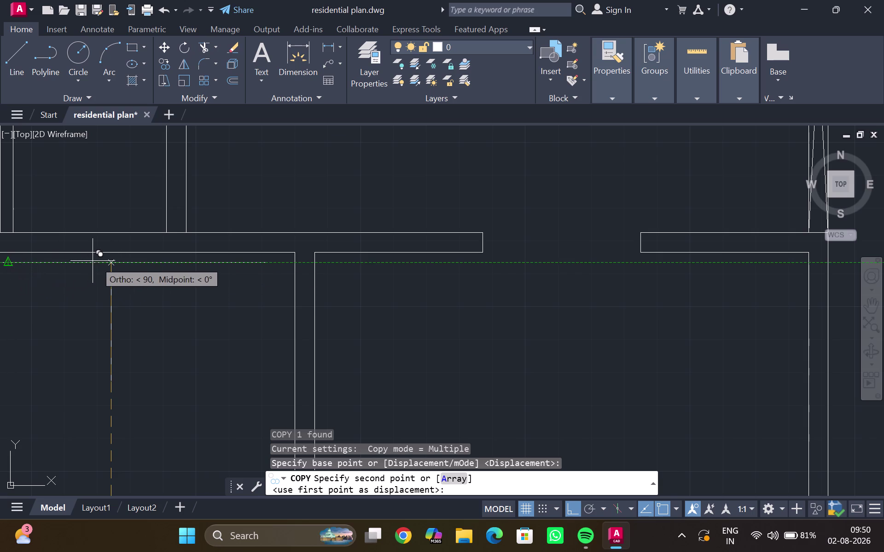
click(111, 263)
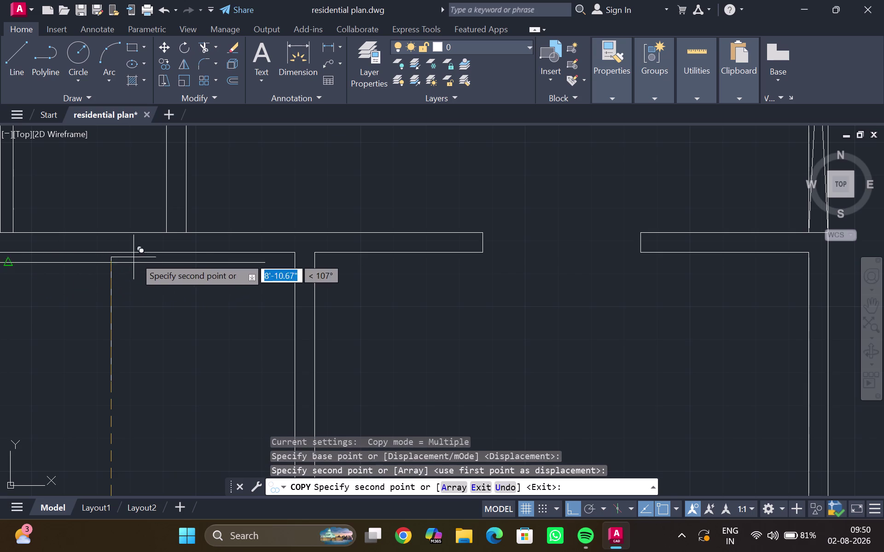
key(Escape)
Zoom out over the floor plan, then return the view to the left room.
scroll(down, 3)
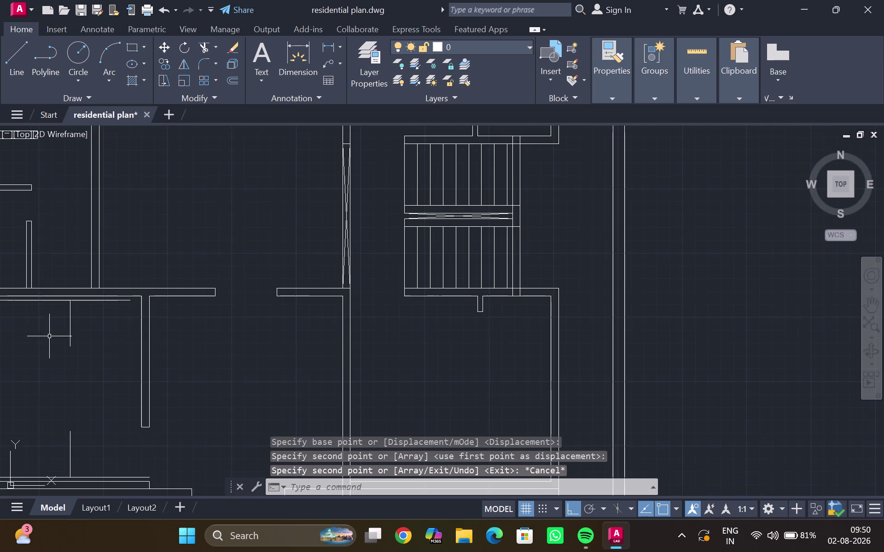
middle_drag(49, 336, 161, 308)
scroll(down, 3)
scroll(up, 3)
scroll(down, 3)
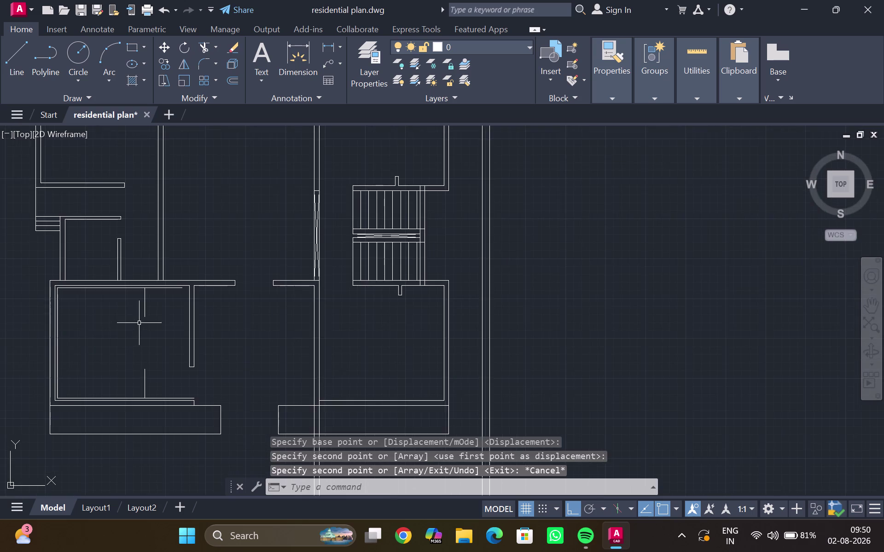
middle_drag(139, 323, 176, 310)
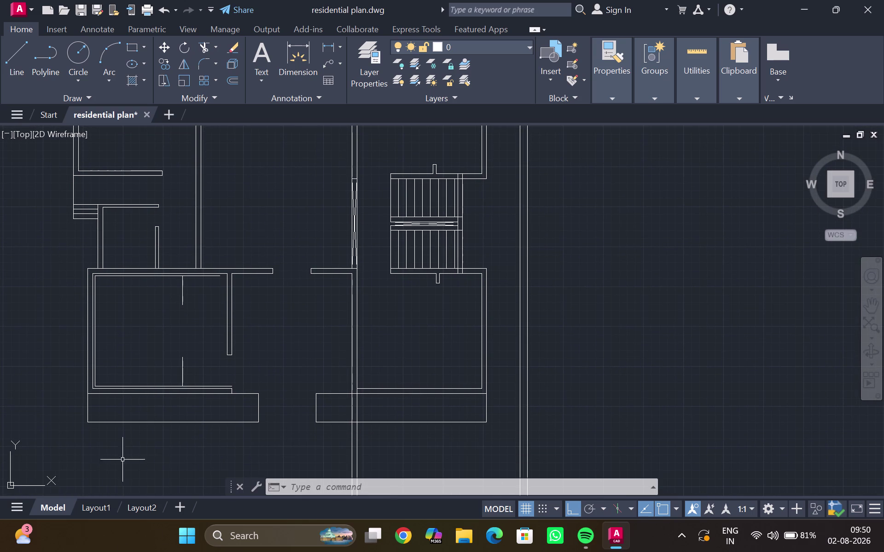
scroll(down, 3)
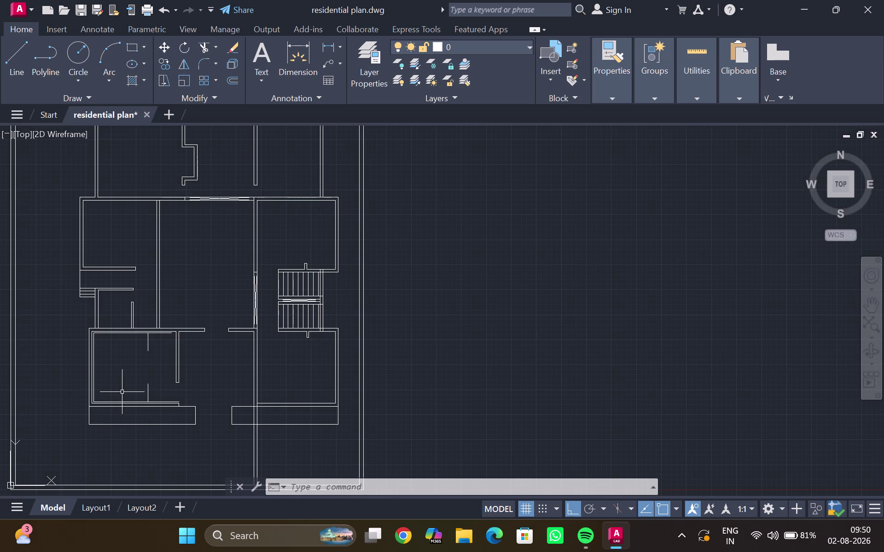
middle_drag(122, 390, 134, 371)
scroll(up, 3)
scroll(up, 3)
middle_drag(122, 356, 124, 377)
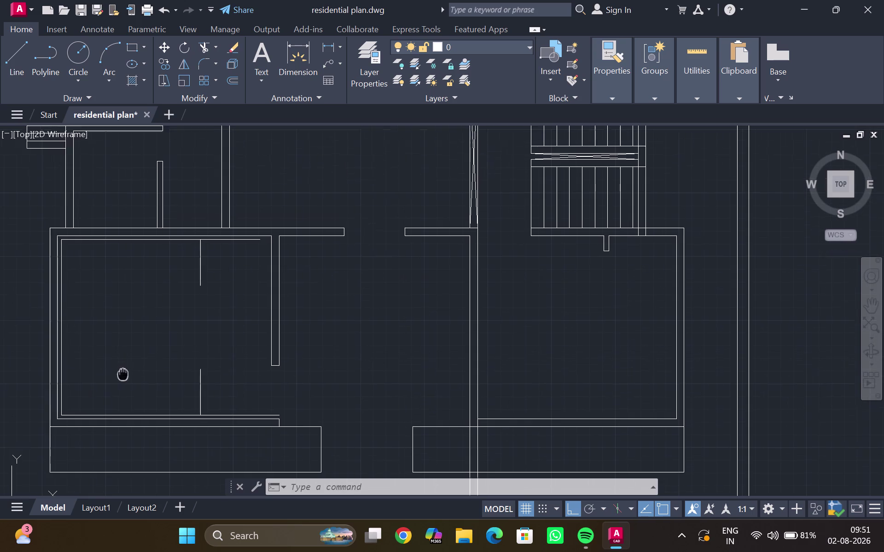
Start a line at the midpoint between two points on the left inner wall.
middle_drag(123, 377, 127, 396)
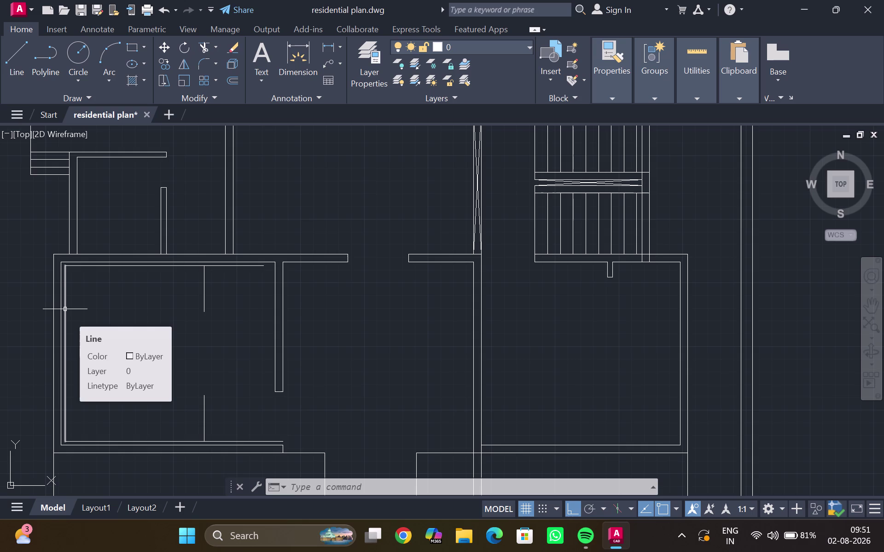
key(l)
key(Return)
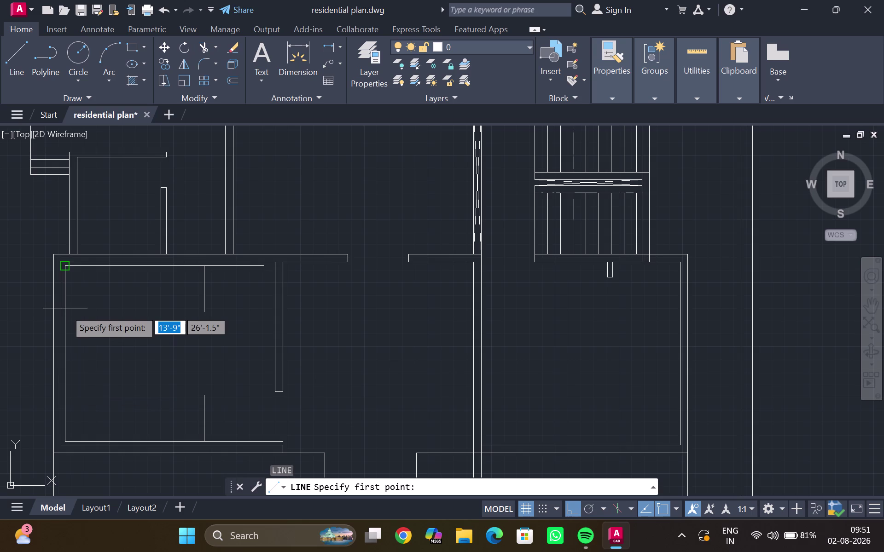
key(m)
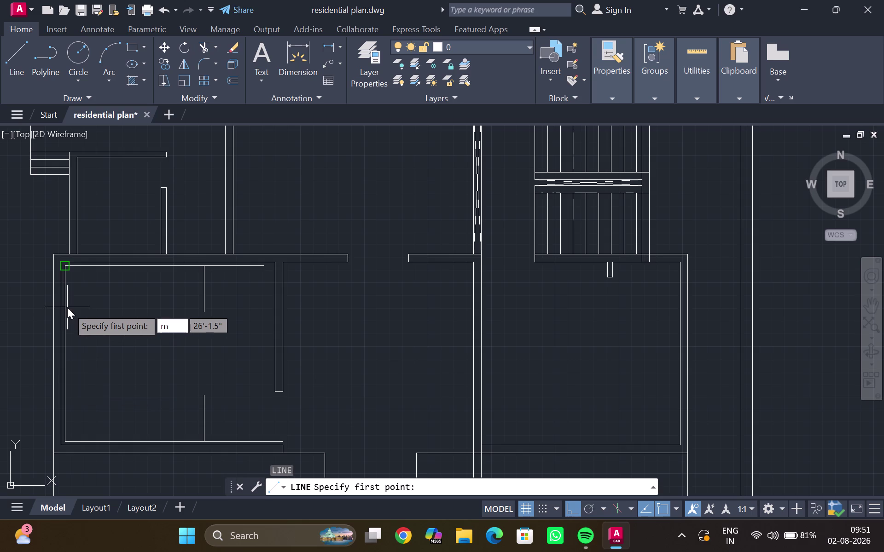
text(2p)
key(Return)
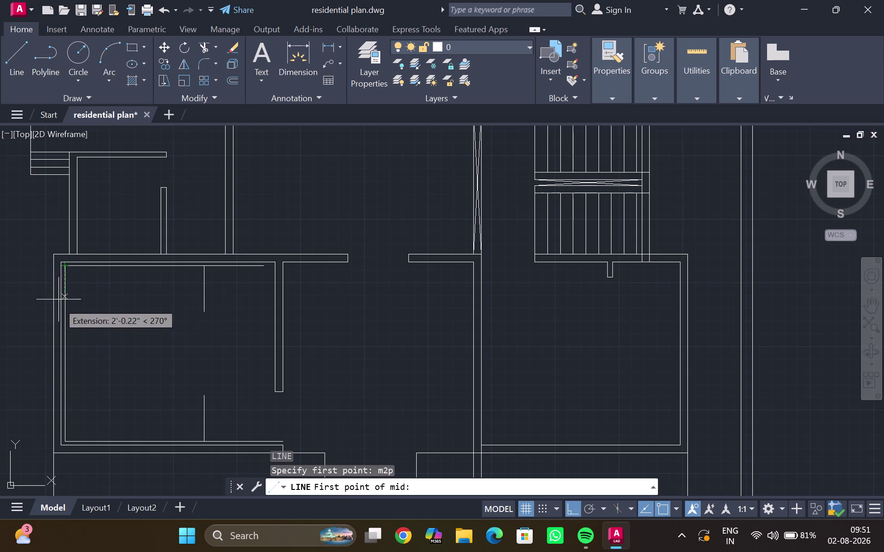
click(63, 355)
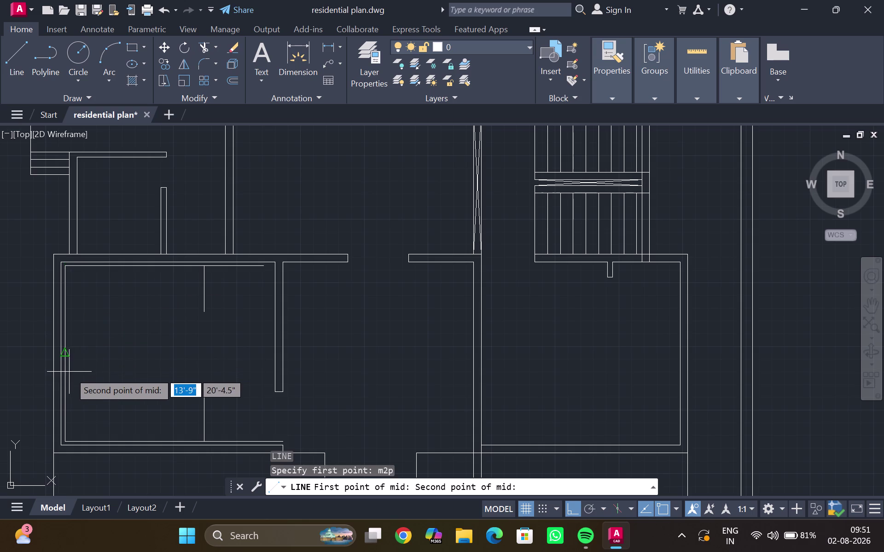
scroll(up, 3)
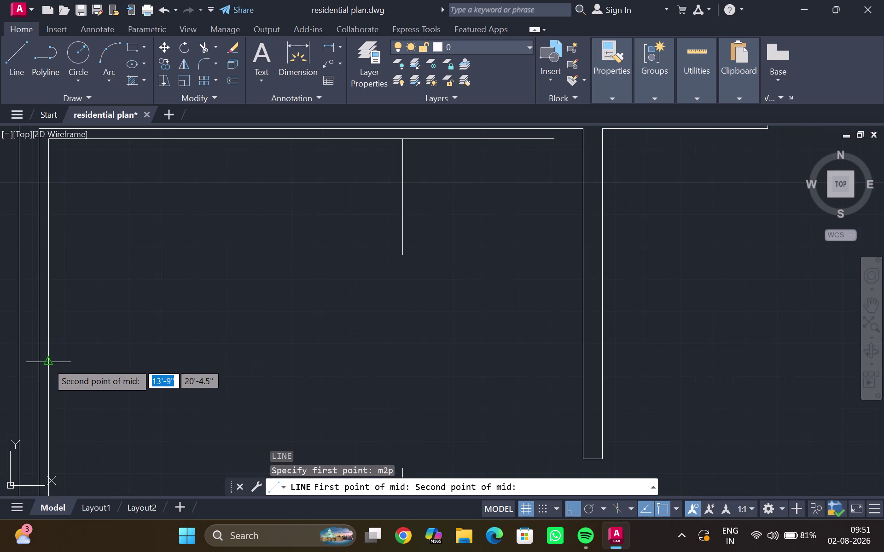
click(50, 363)
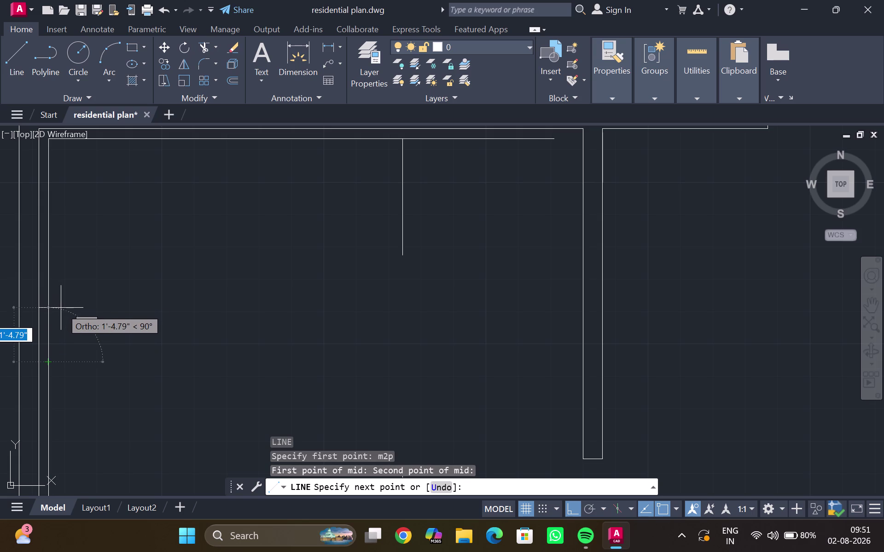
Extend the line with 1.5' segments, ending horizontally into the room.
key(1)
key(period)
text(5)
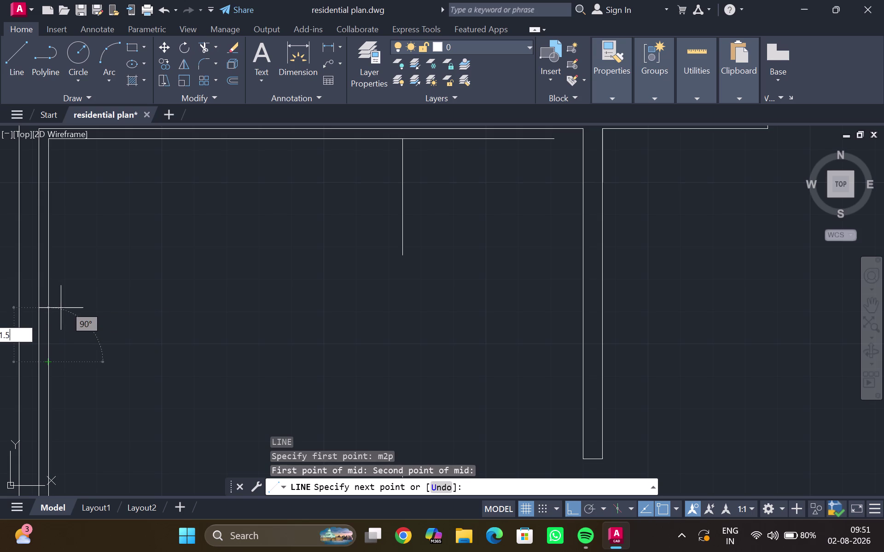
text(')
key(Return)
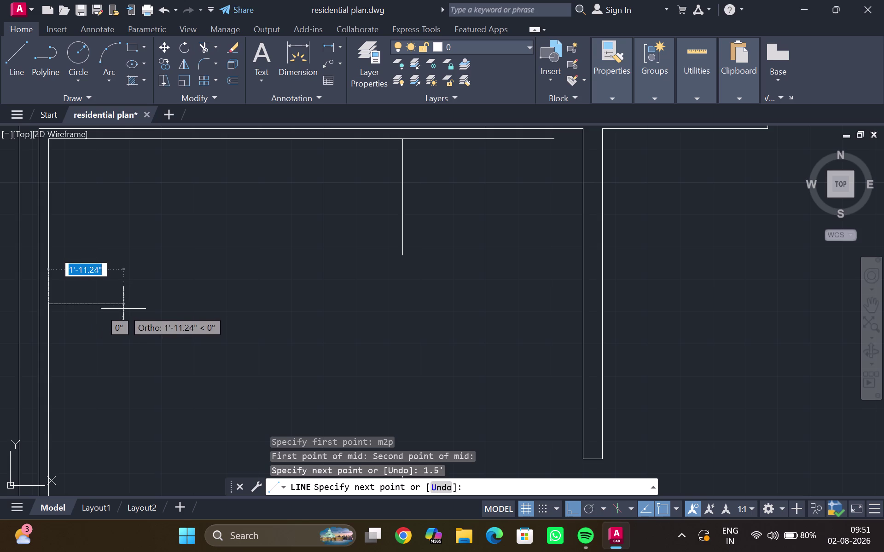
key(1)
key(period)
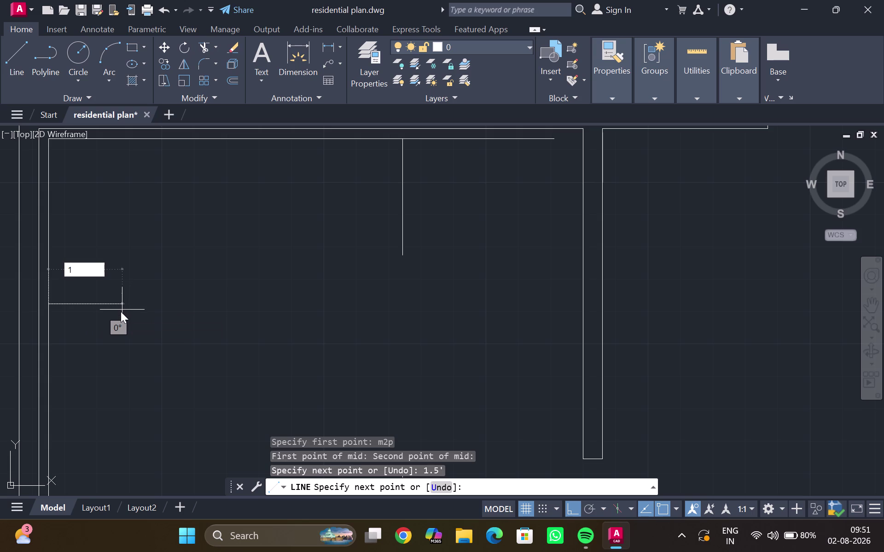
key(5)
key(apostrophe)
key(Return)
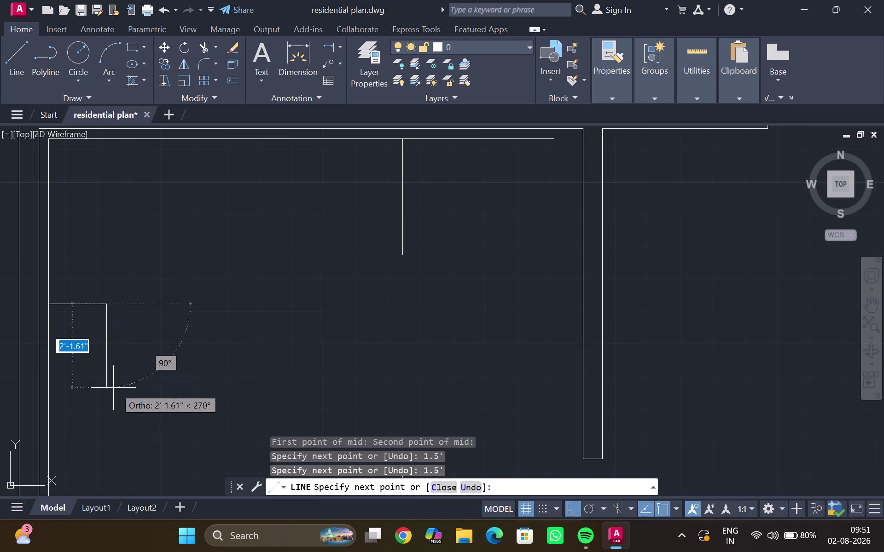
key(Escape)
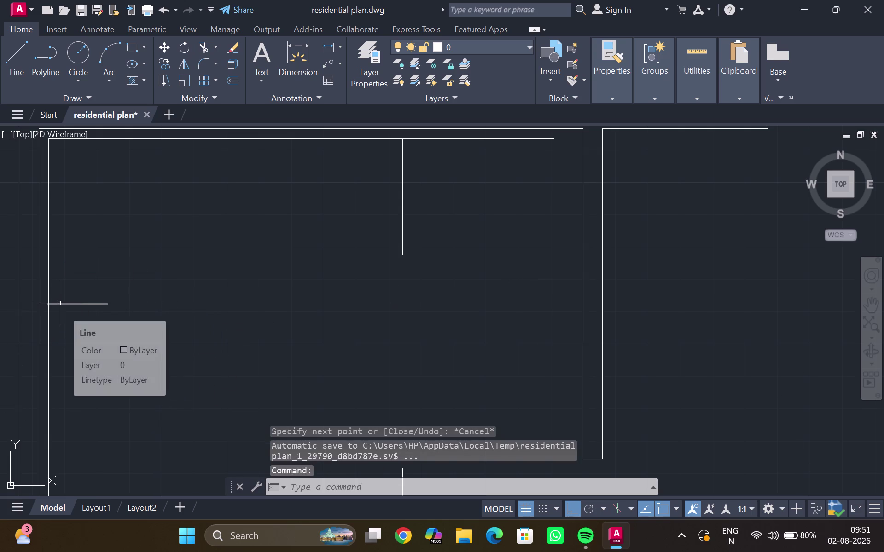
Draw a 2.5' horizontal line from the left wall's inner face.
scroll(up, 3)
scroll(down, 3)
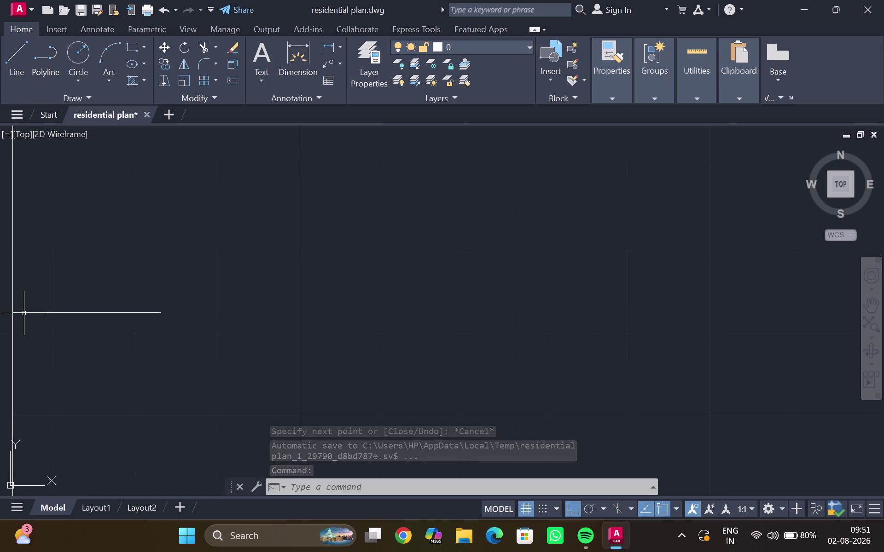
middle_drag(24, 314, 99, 318)
key(l)
key(Return)
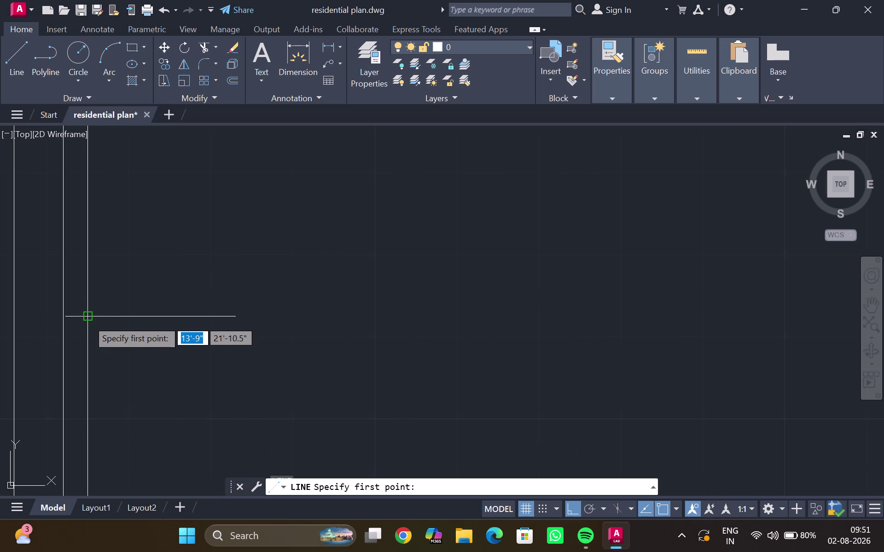
click(84, 315)
key(2)
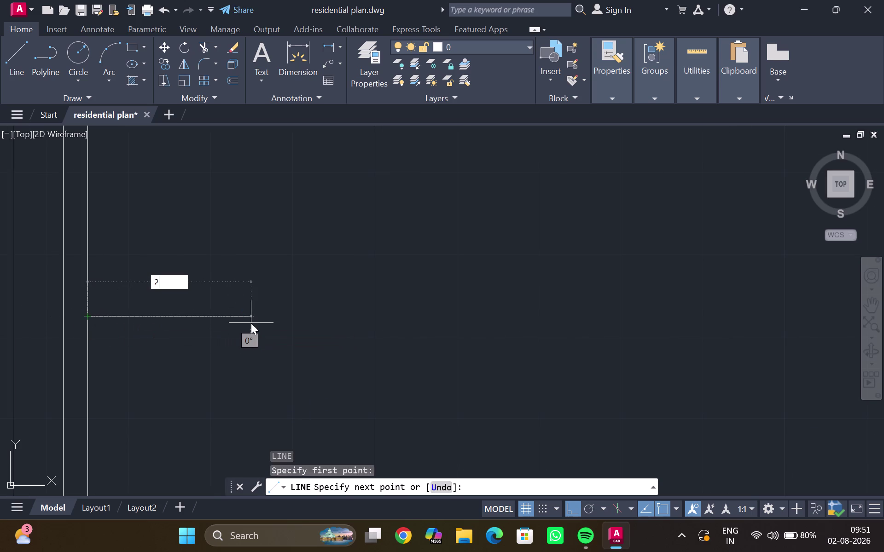
text(.5')
key(Return)
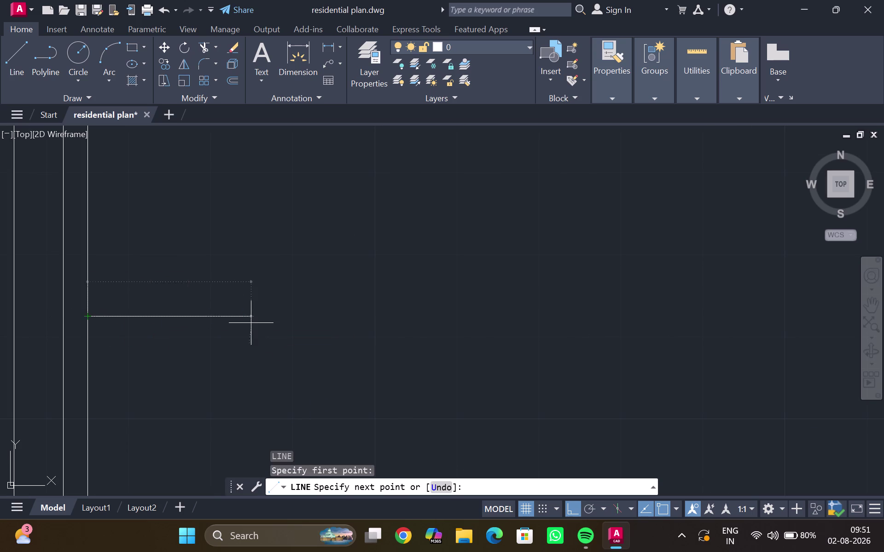
click(267, 320)
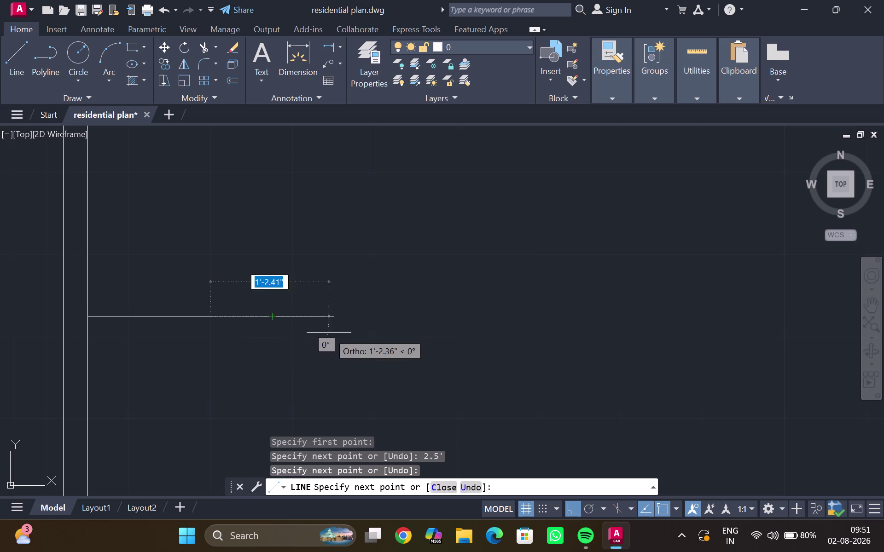
key(Escape)
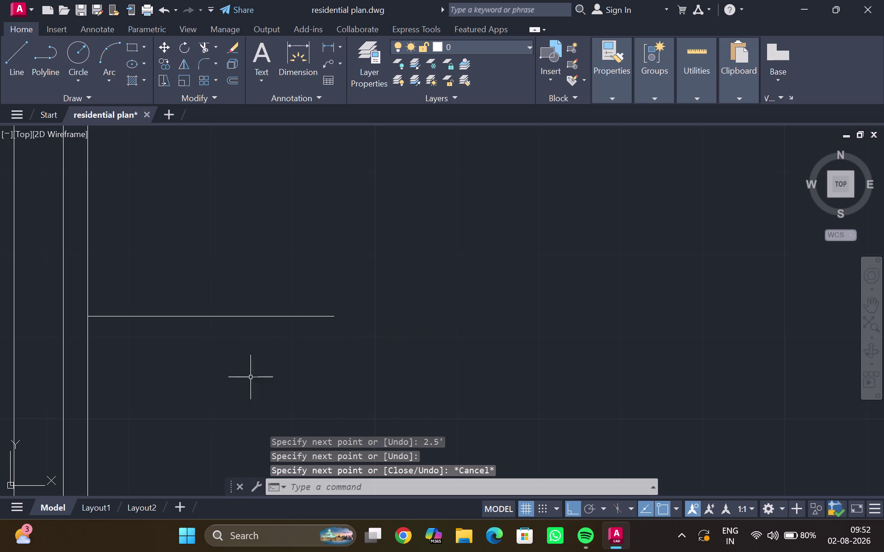
Recentre the view on the new 2.5' line and select it.
scroll(down, 3)
scroll(up, 3)
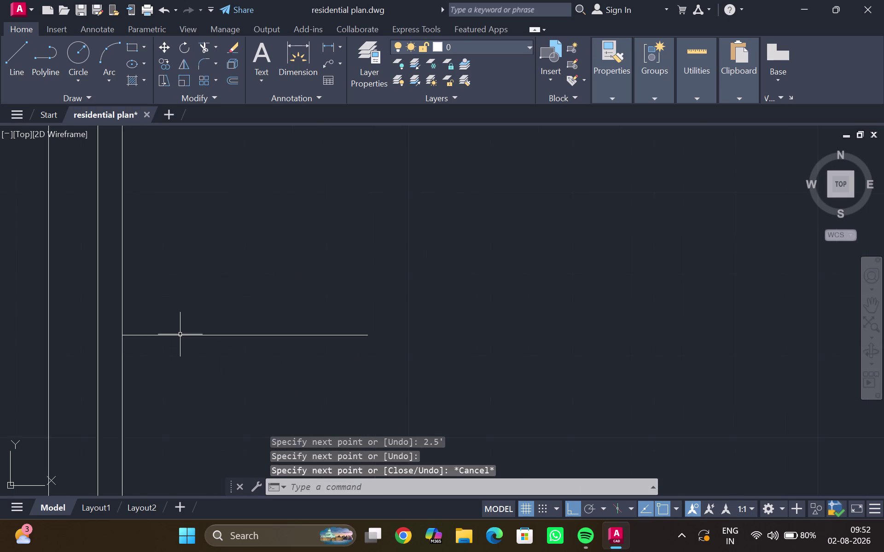
scroll(up, 3)
scroll(up, 3)
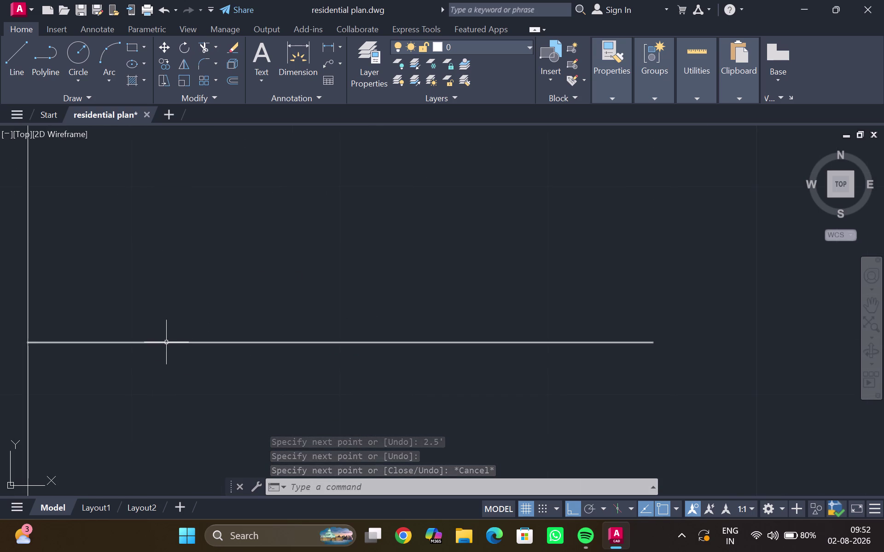
scroll(down, 3)
scroll(down, 3)
middle_drag(146, 372, 158, 328)
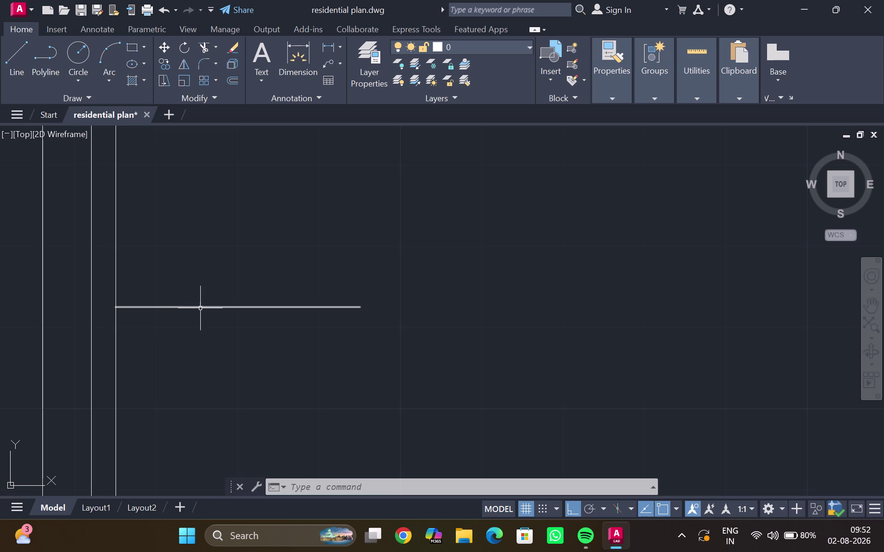
click(200, 308)
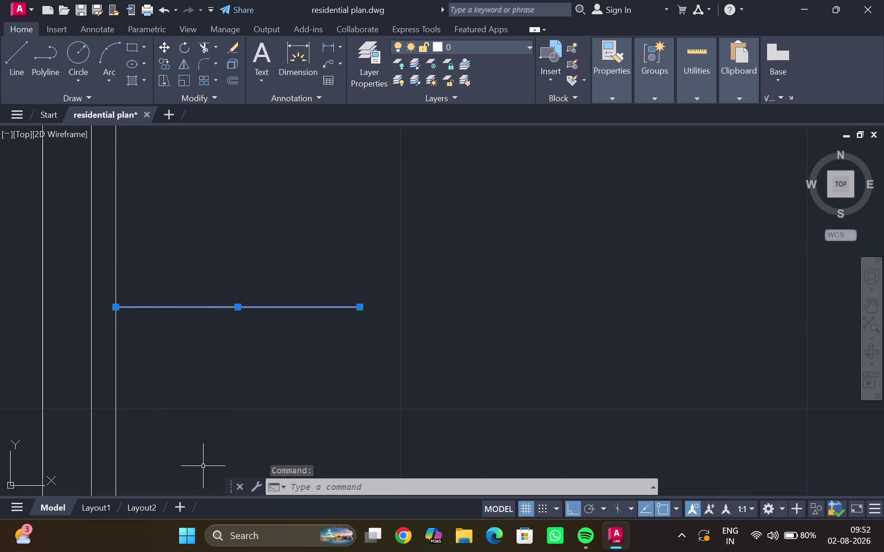
Try offsetting the horizontal jamb line by 2', then cancel.
key(o)
key(Return)
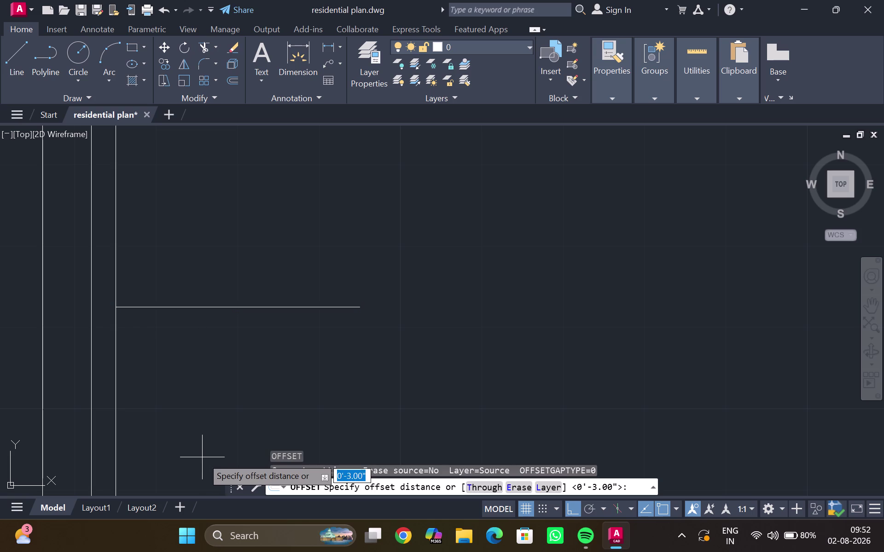
key(2)
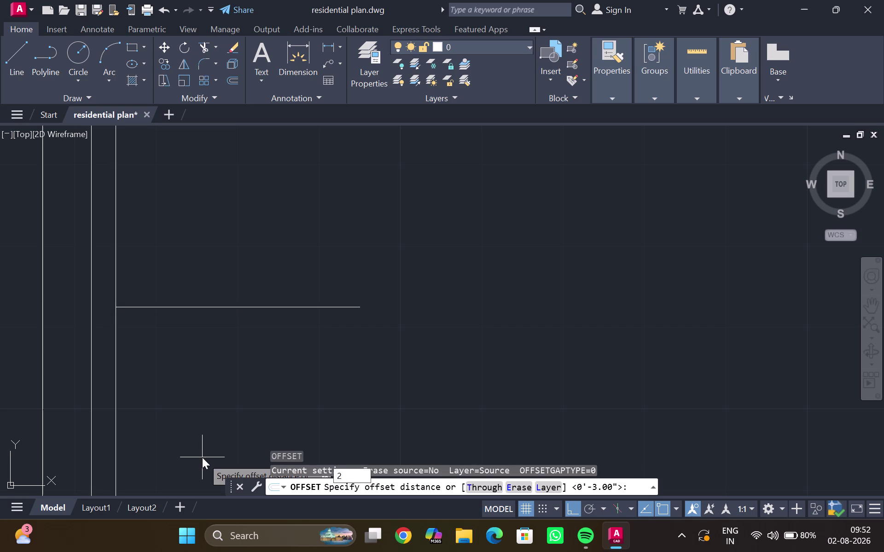
key(apostrophe)
key(Return)
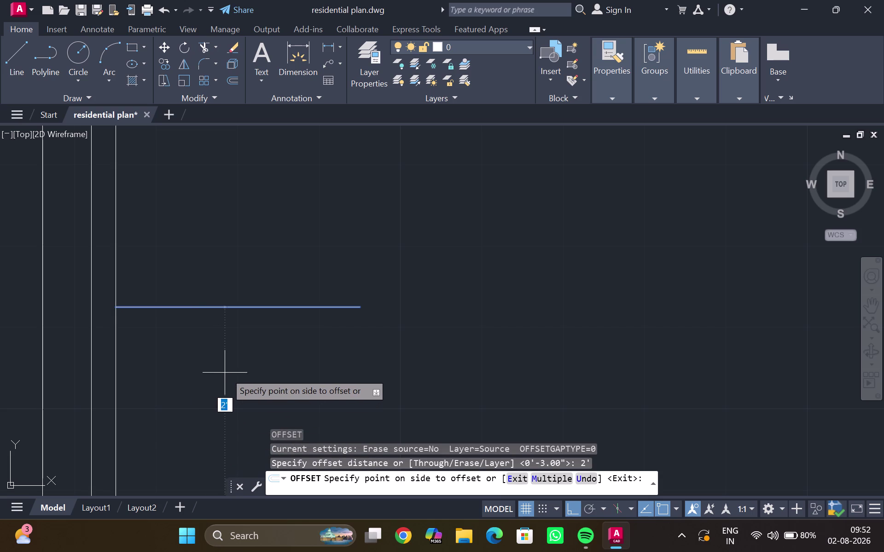
click(308, 356)
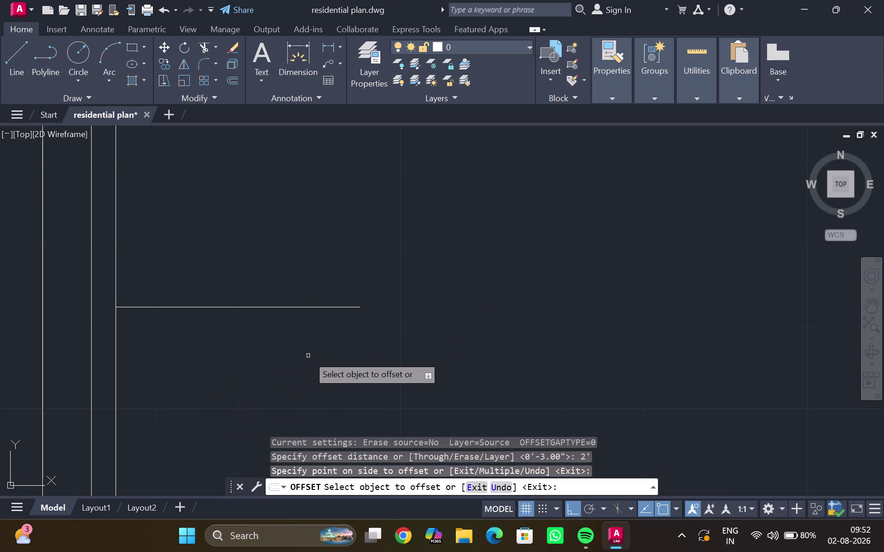
click(305, 308)
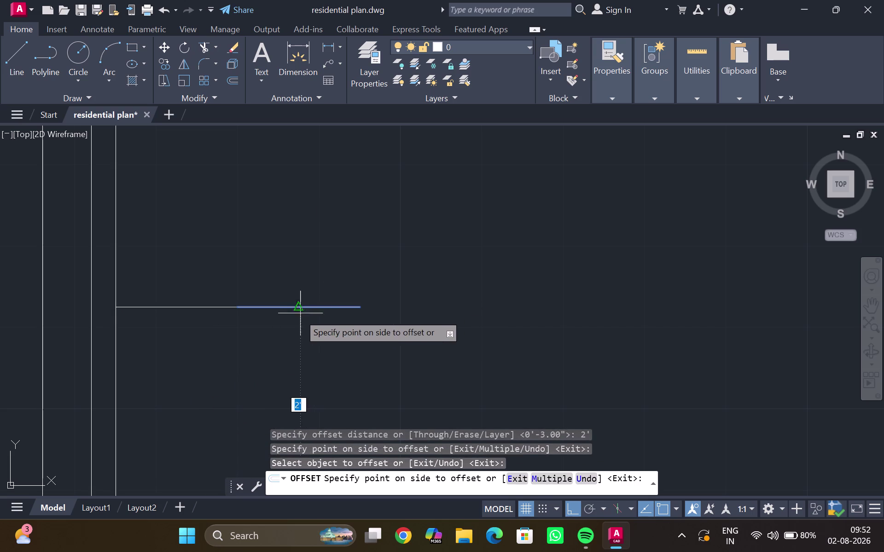
key(Escape)
click(222, 307)
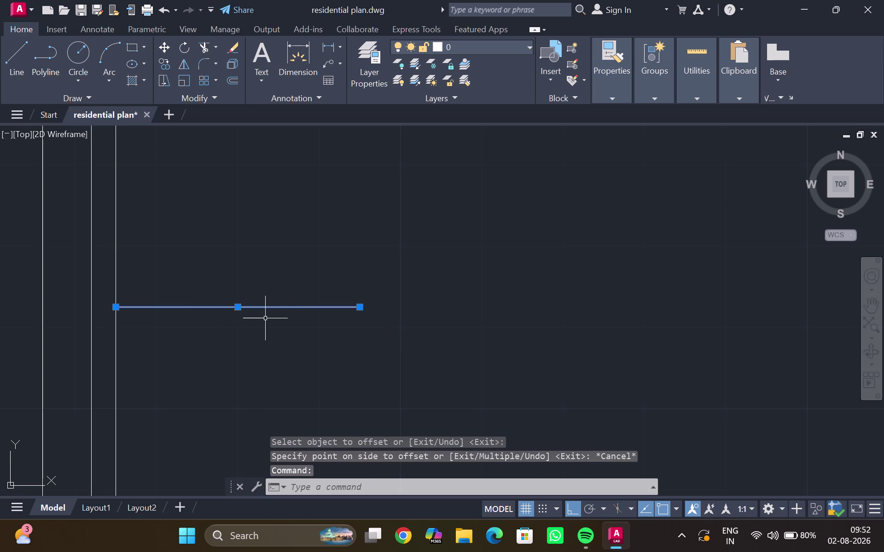
Attempt to join the horizontal line segments, then abandon the join.
key(j)
key(Return)
click(253, 307)
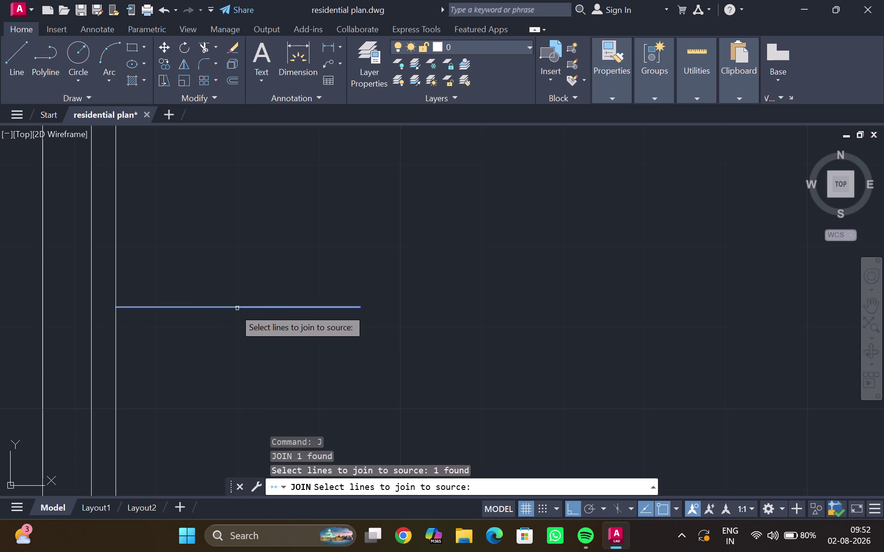
click(230, 308)
click(228, 308)
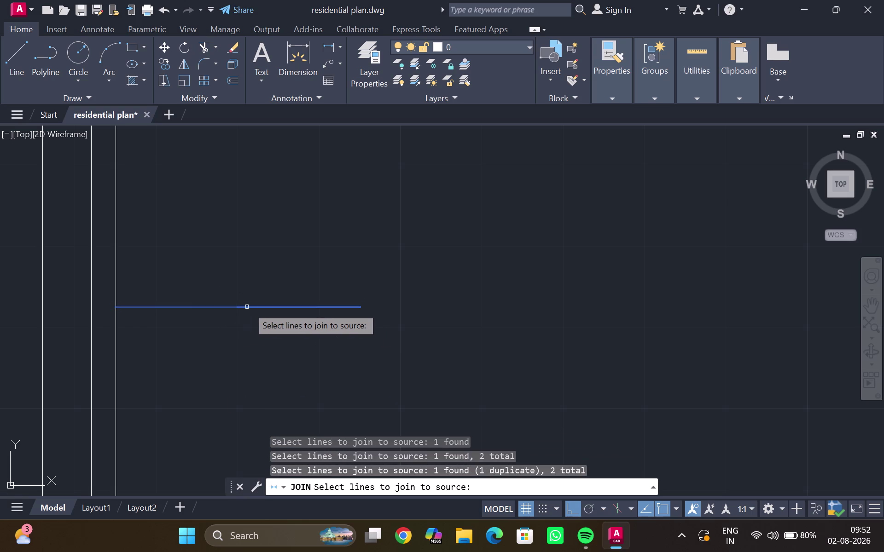
click(250, 308)
key(Escape)
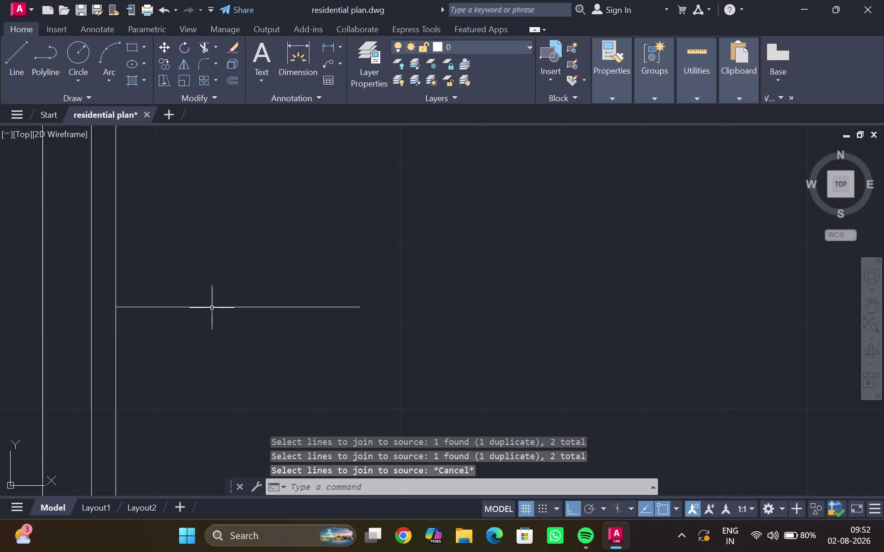
Erase the overlapping duplicate segments on the horizontal jamb line.
click(210, 307)
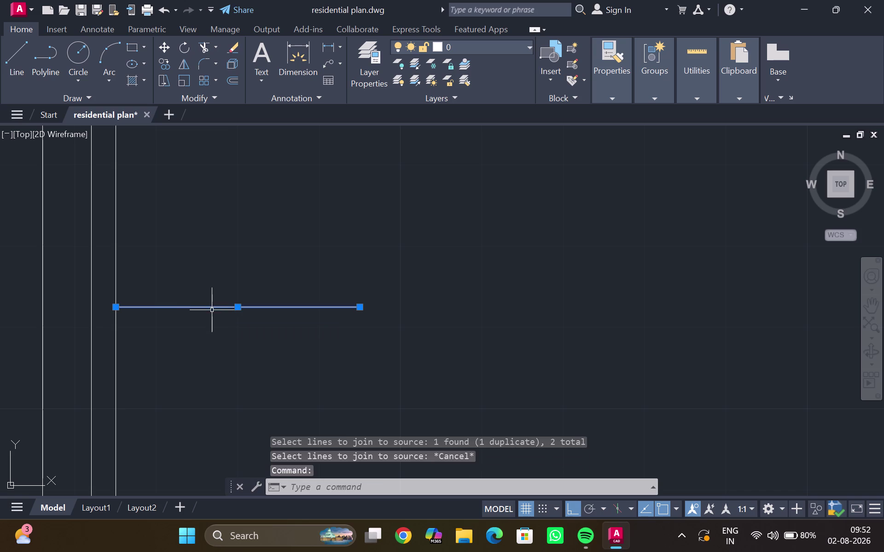
key(Delete)
click(203, 308)
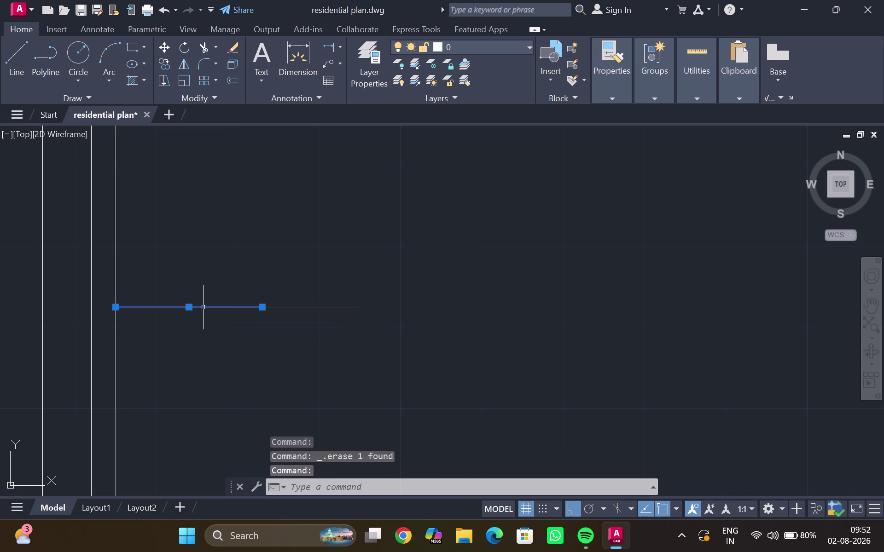
key(Delete)
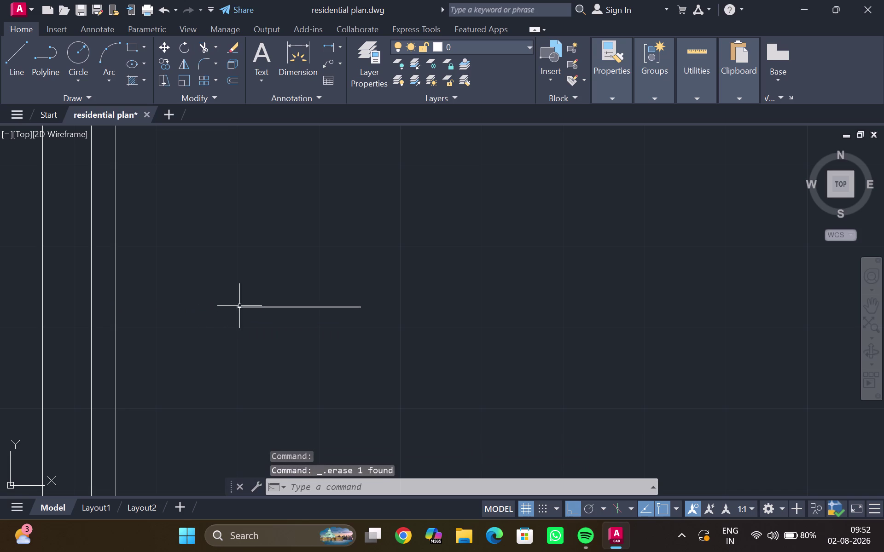
Attempt an extend with a fence across the jamb line, cancel, and reselect the line.
key(e)
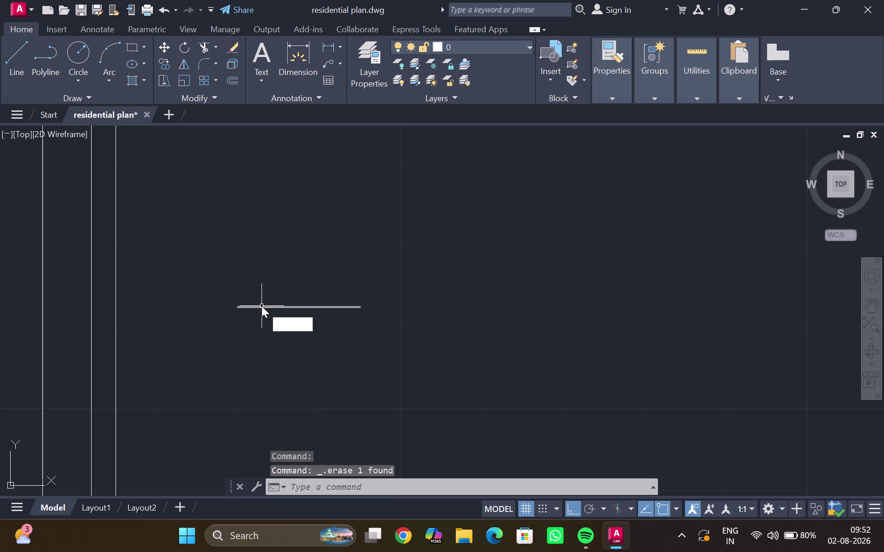
key(x)
key(Return)
drag(270, 296, 269, 316)
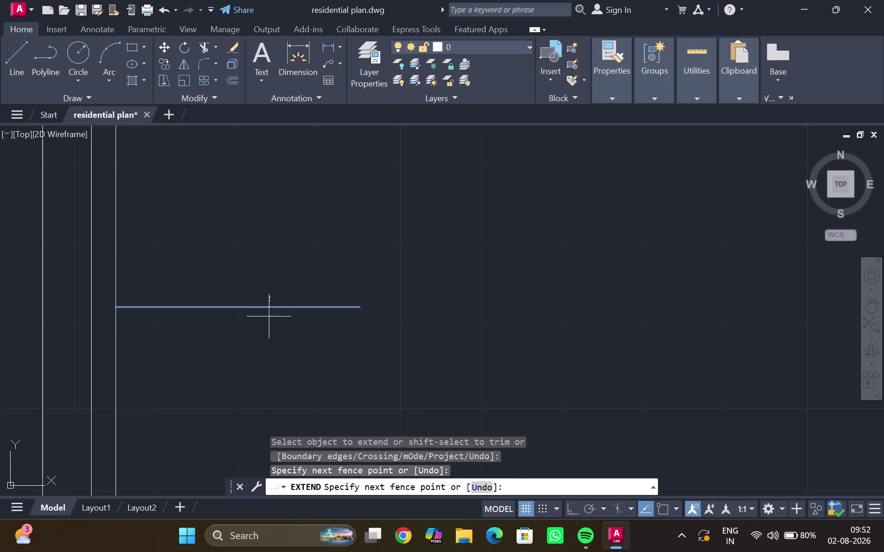
drag(269, 317, 270, 316)
key(Escape)
click(216, 307)
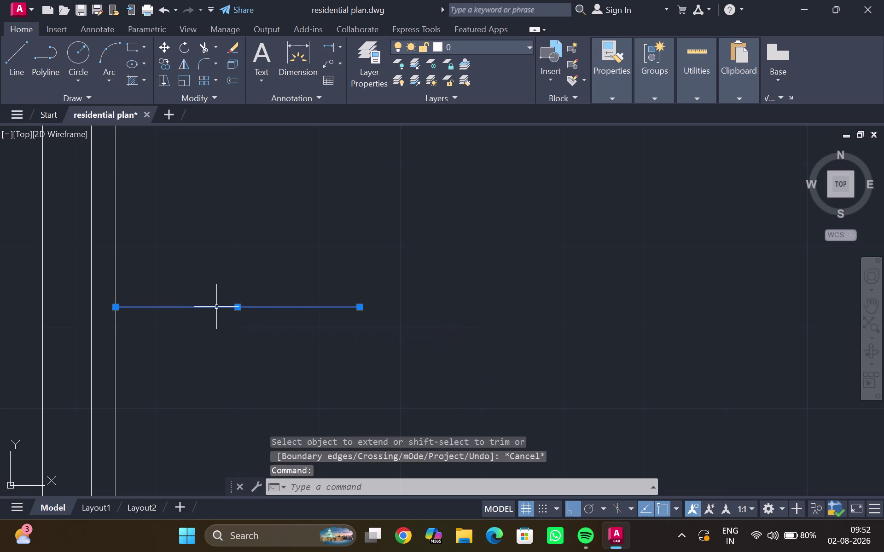
Offset a copy of the jamb line 3' downward.
key(o)
key(Return)
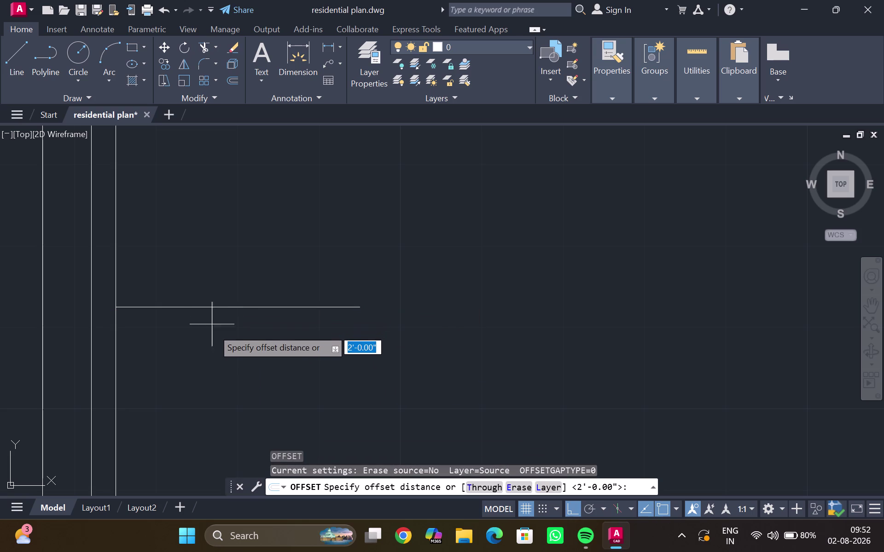
key(3)
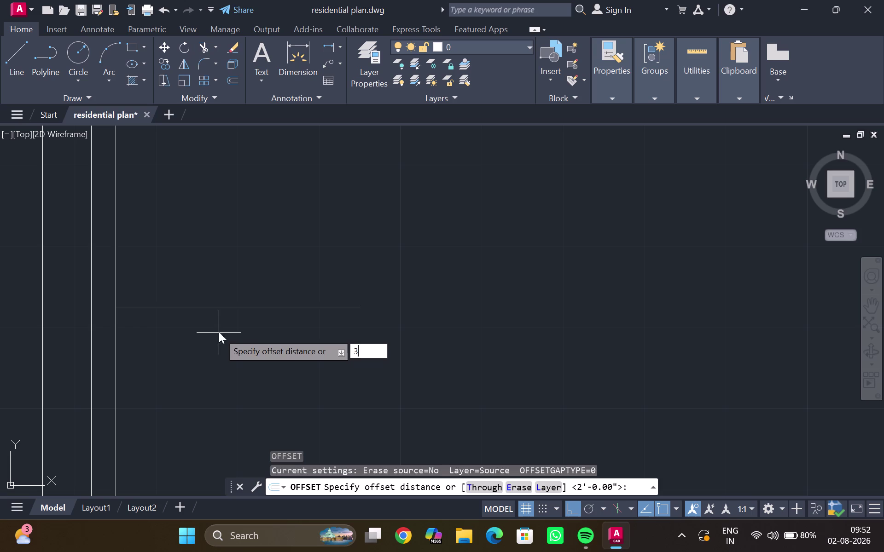
key(apostrophe)
key(Return)
scroll(down, 3)
click(236, 397)
scroll(down, 3)
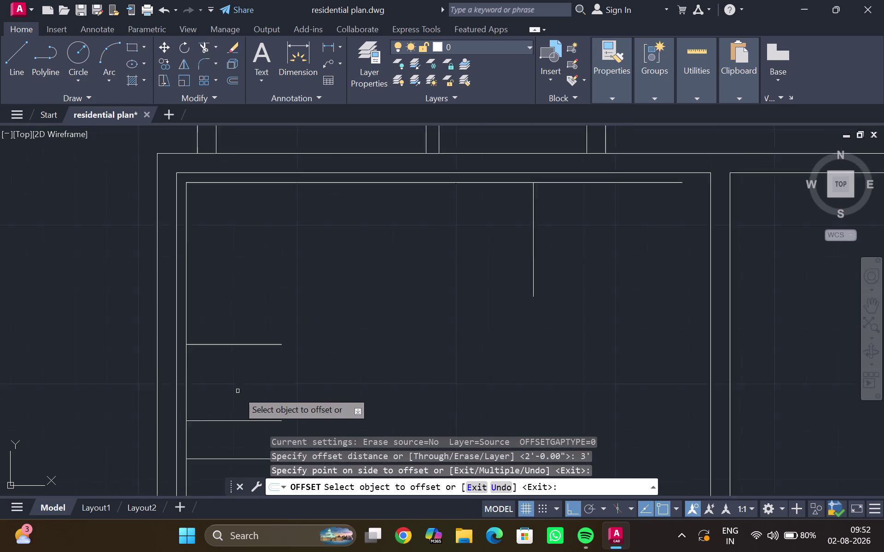
scroll(down, 3)
scroll(down, 3)
middle_drag(295, 392, 291, 361)
scroll(up, 3)
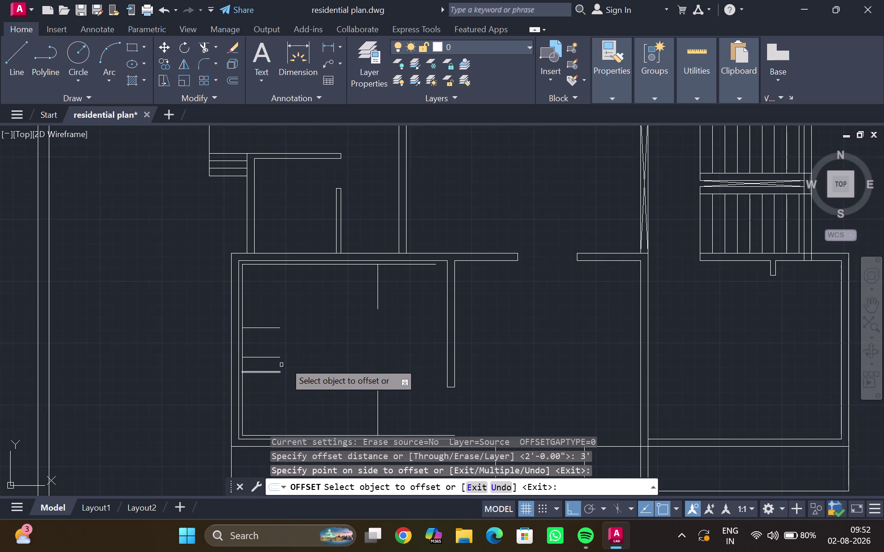
key(Escape)
Delete the stray short jamb lines on the wall and reselect the original jamb.
click(268, 372)
key(Delete)
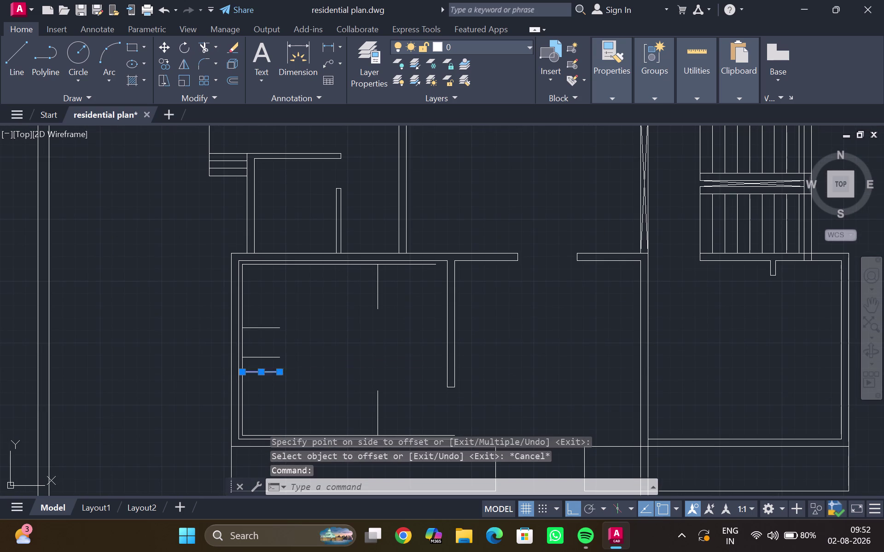
scroll(up, 3)
middle_click(265, 363)
click(259, 354)
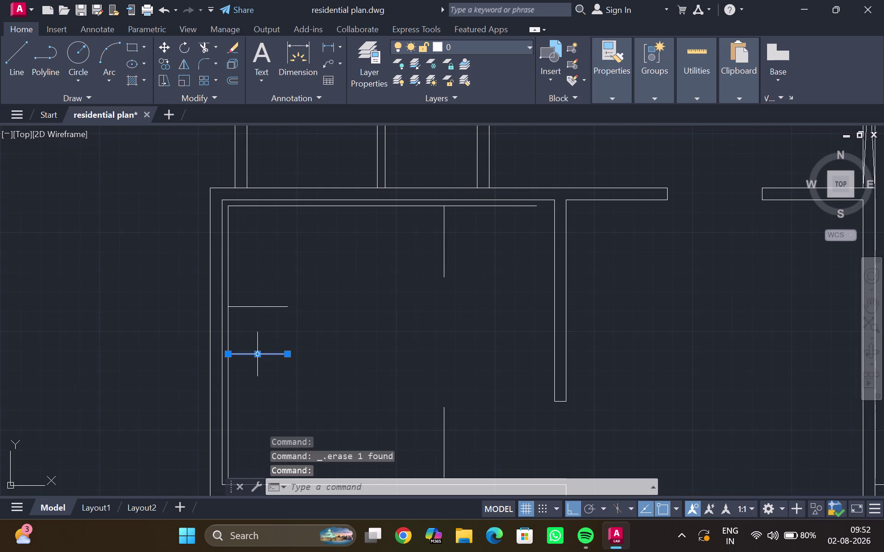
key(Delete)
scroll(down, 3)
click(273, 317)
Offset the jamb line 2' below to form the second jamb.
key(o)
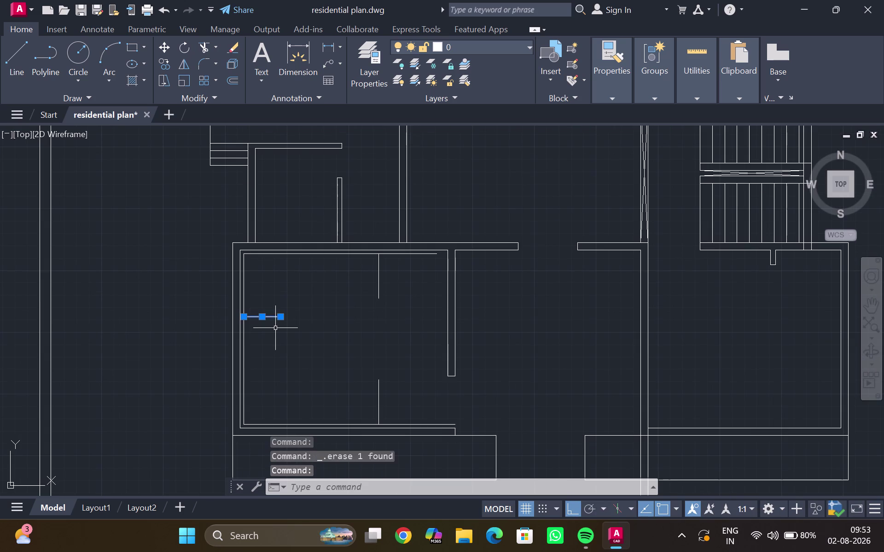
key(Return)
text(2')
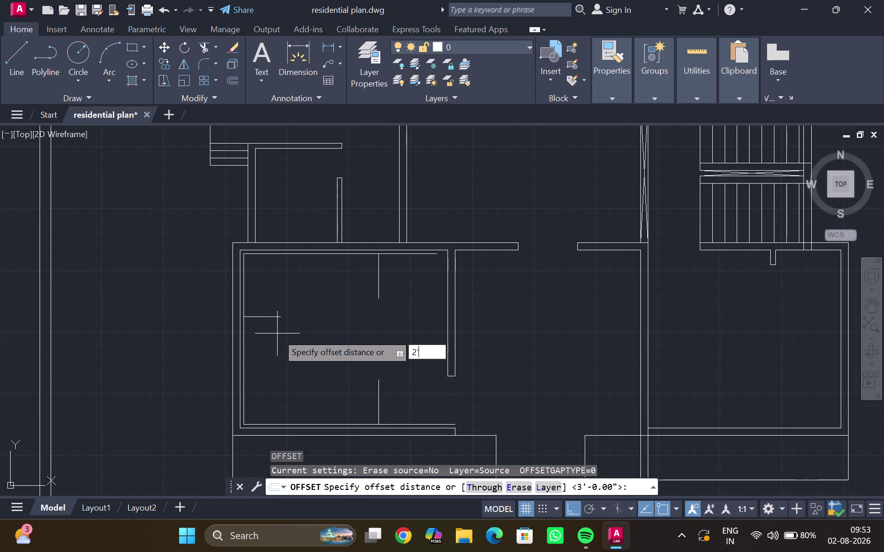
key(Return)
click(276, 351)
key(Escape)
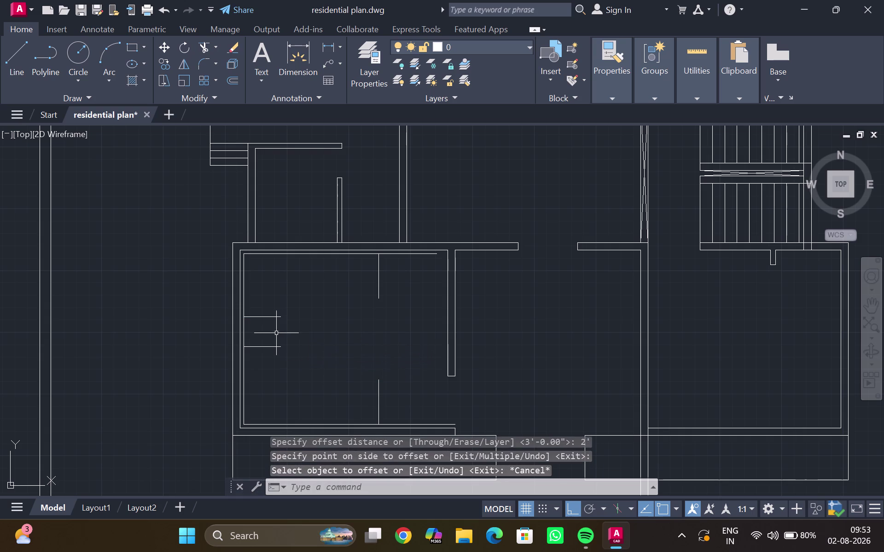
scroll(up, 3)
middle_drag(279, 330, 329, 323)
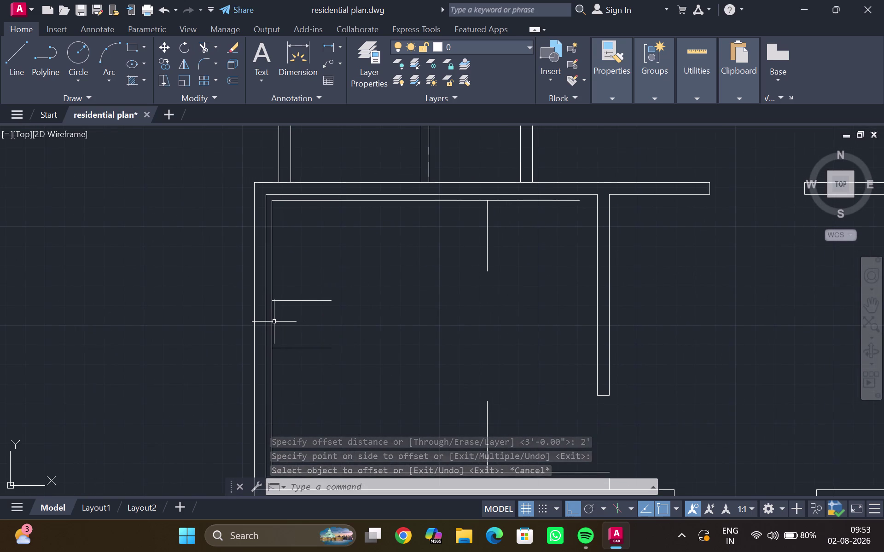
Trim the left wall lines between the two jambs to open the doorway.
text(tr)
key(Return)
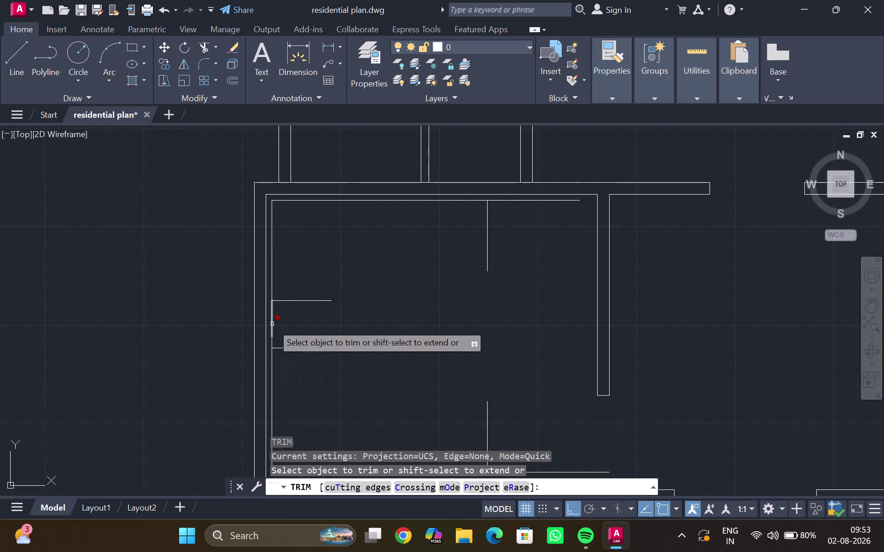
click(271, 324)
scroll(down, 3)
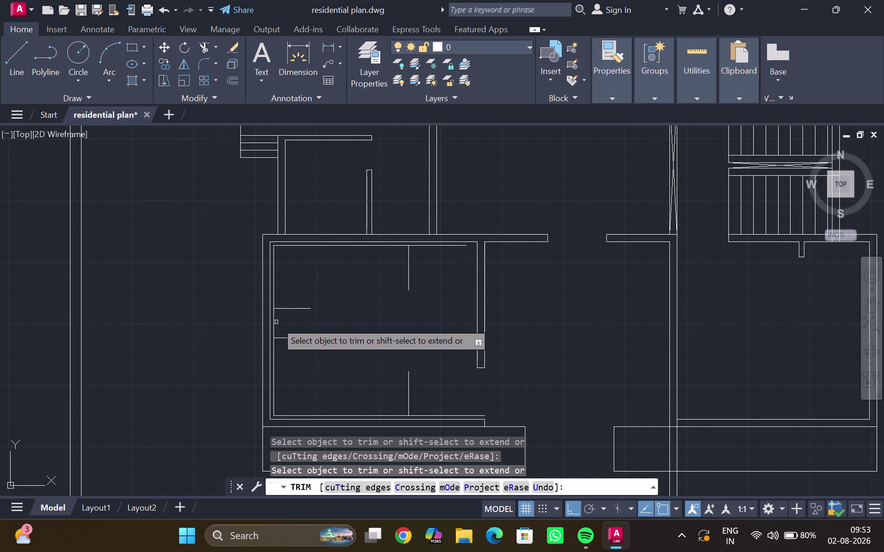
click(274, 326)
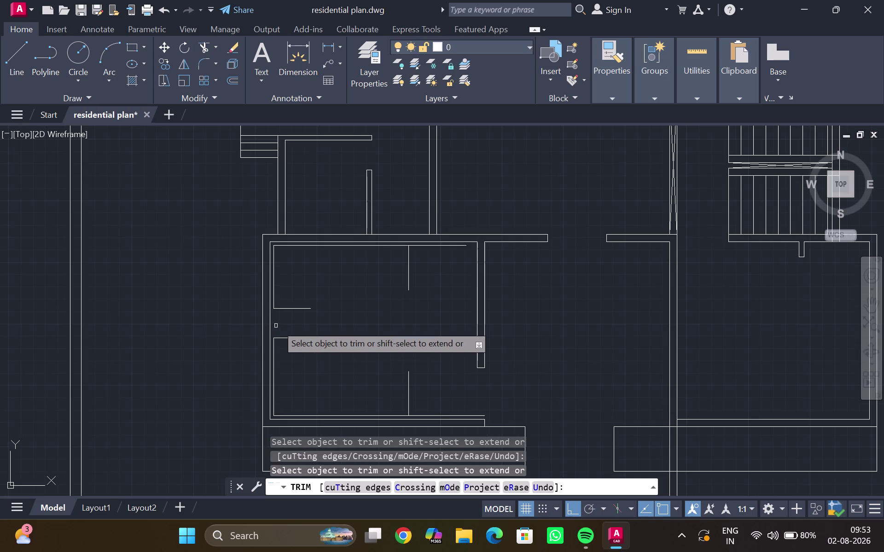
key(Escape)
Trim two more wall line segments near the room's bottom edge.
scroll(down, 3)
middle_drag(299, 336, 293, 320)
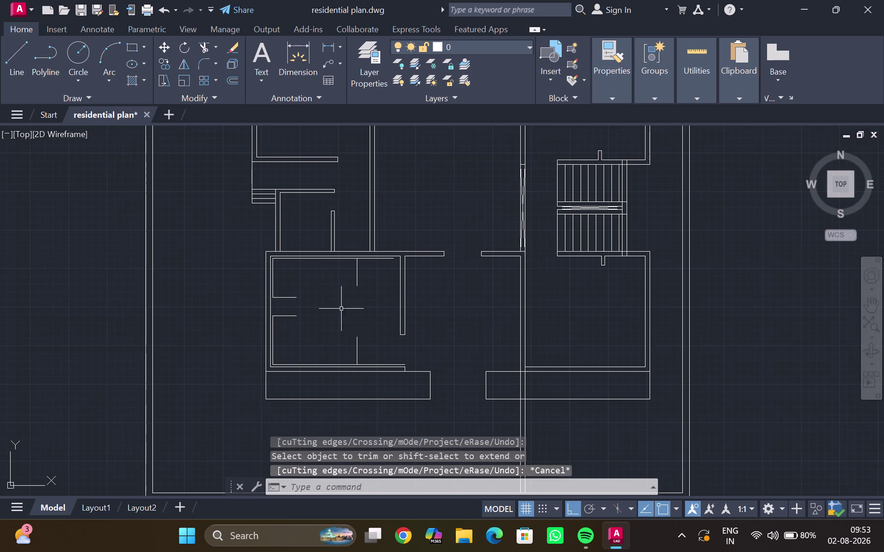
middle_drag(340, 344, 316, 322)
scroll(up, 3)
middle_drag(281, 335, 287, 331)
scroll(up, 3)
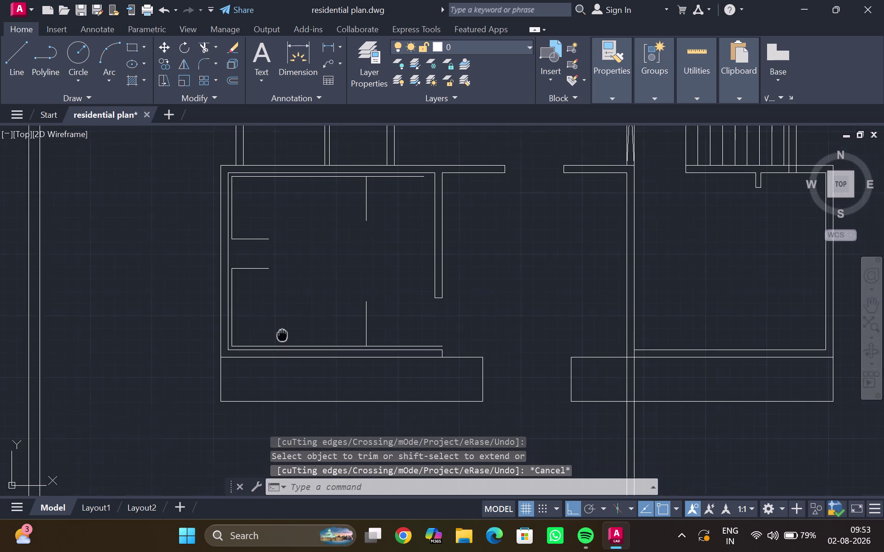
middle_drag(287, 331, 303, 315)
middle_drag(361, 319, 339, 304)
scroll(up, 3)
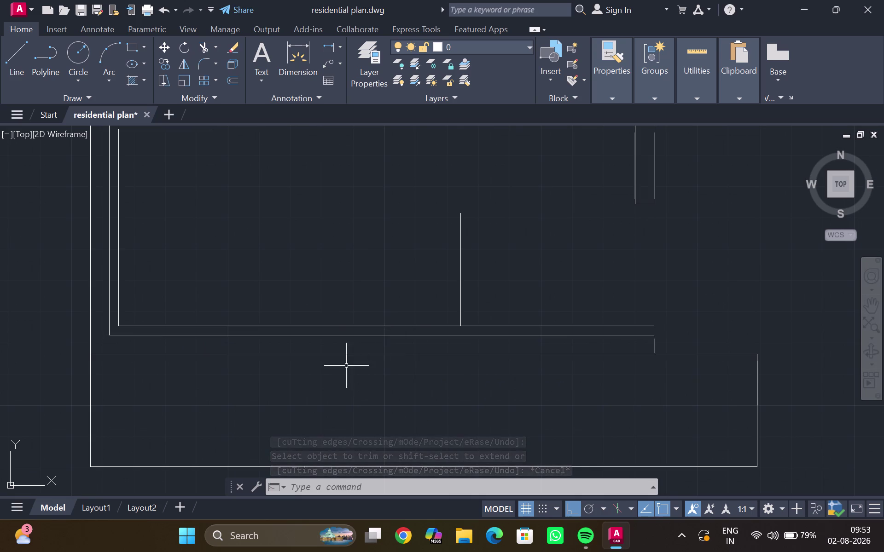
text(tr)
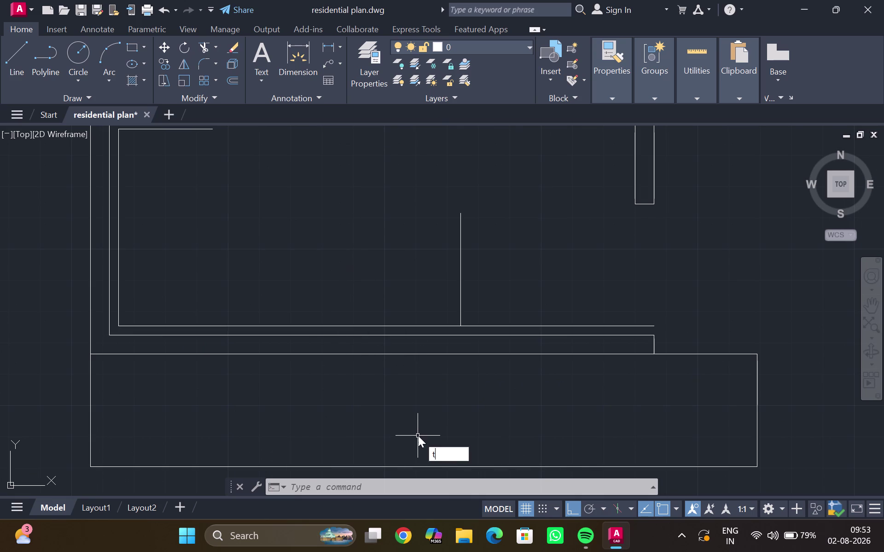
key(Return)
scroll(down, 3)
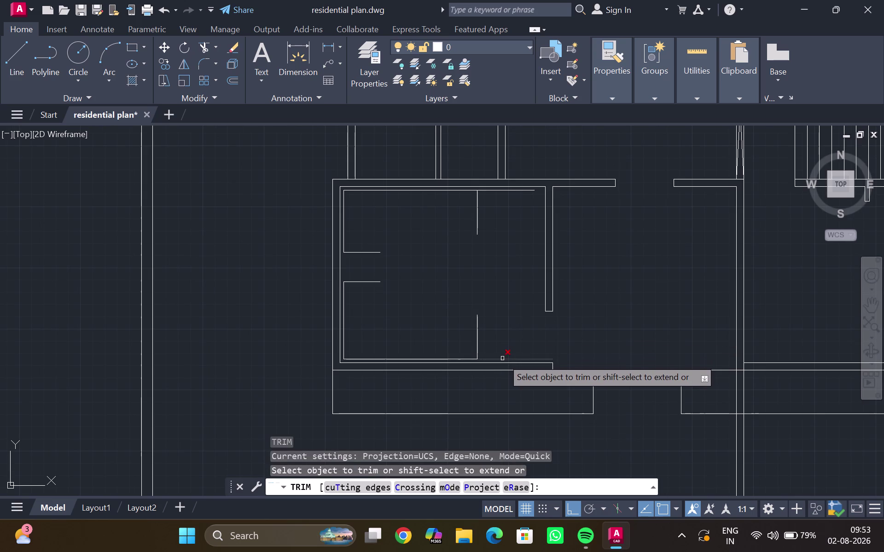
click(502, 359)
click(489, 192)
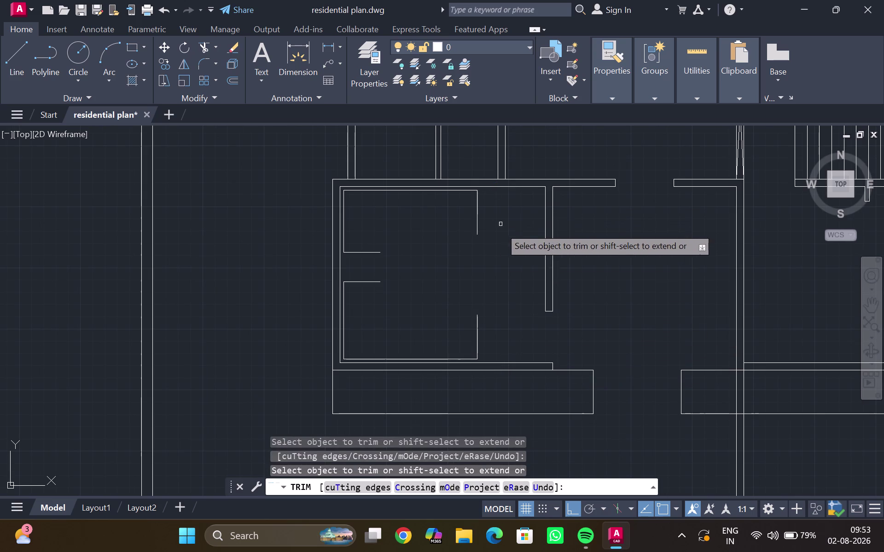
key(Escape)
Fillet the two lines meeting at the room's lower corner.
scroll(down, 3)
middle_drag(436, 283, 429, 229)
key(f)
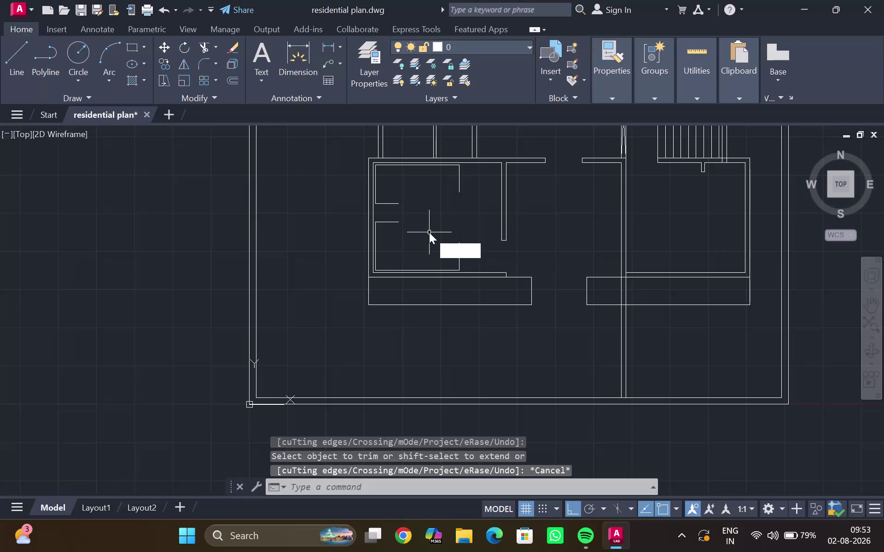
key(Return)
scroll(up, 3)
middle_drag(465, 267, 442, 229)
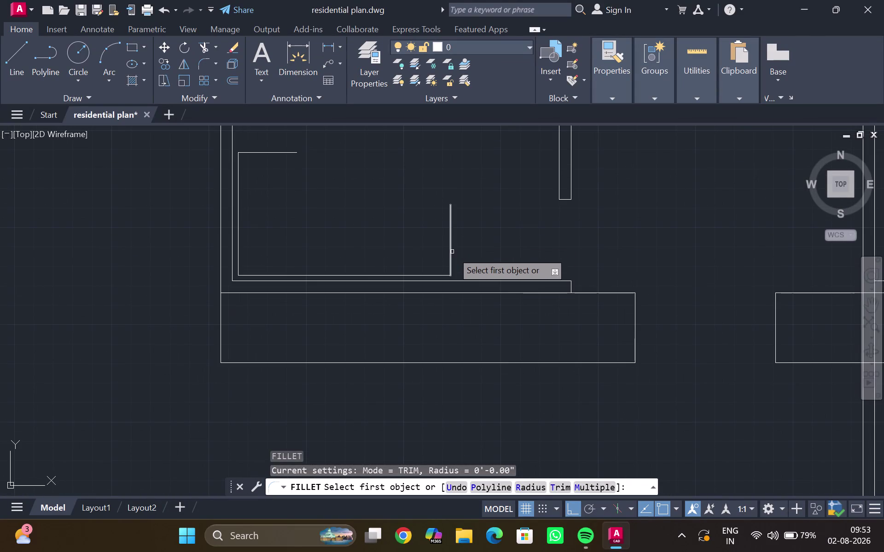
click(452, 251)
click(438, 276)
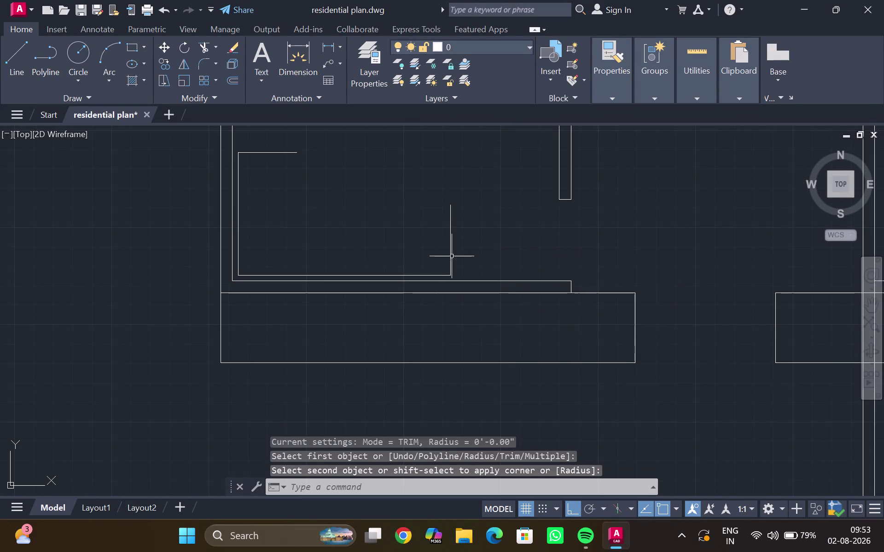
Set a 2' fillet radius and round the room's bottom-left corner.
key(f)
key(Return)
click(528, 486)
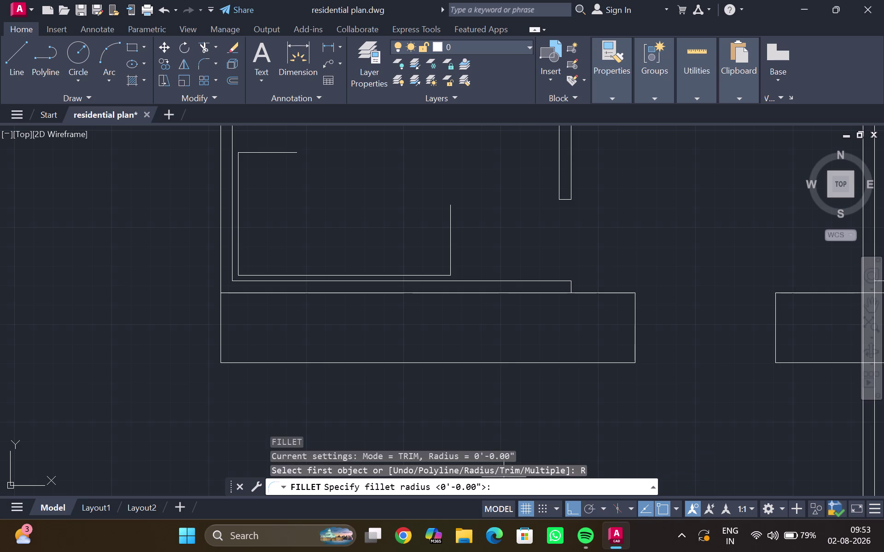
key(2)
key(apostrophe)
key(Return)
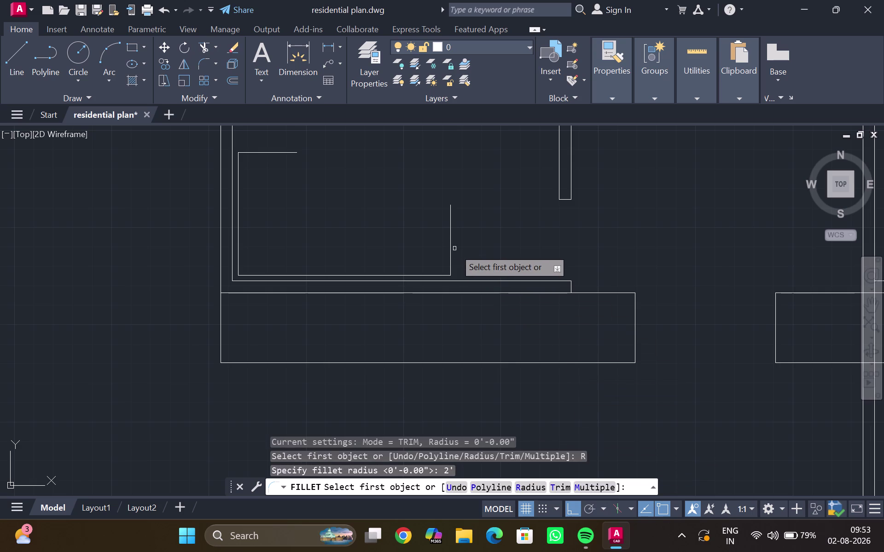
click(452, 251)
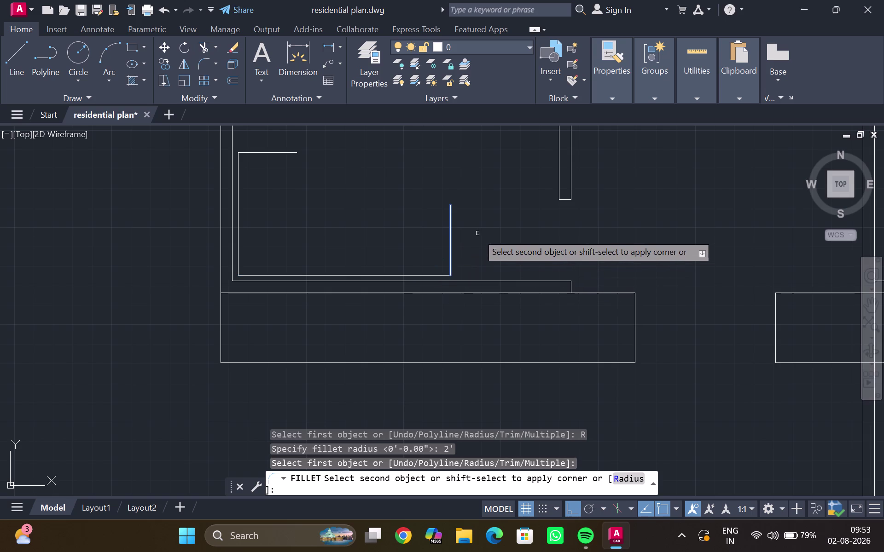
key(Escape)
key(Return)
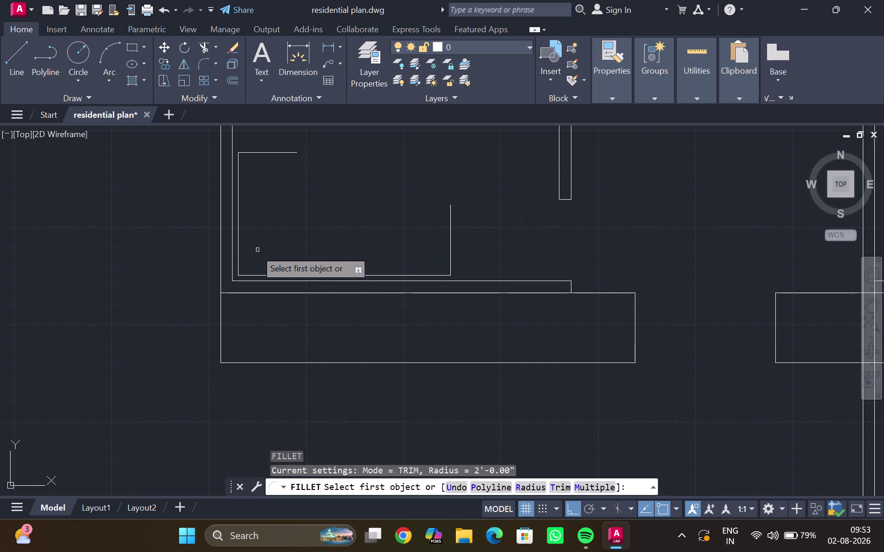
click(237, 244)
click(265, 275)
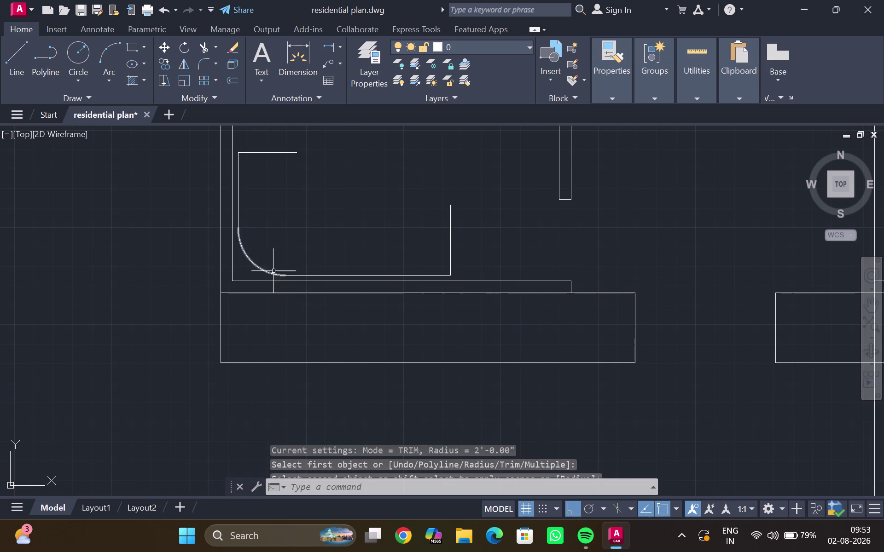
middle_drag(262, 180, 268, 259)
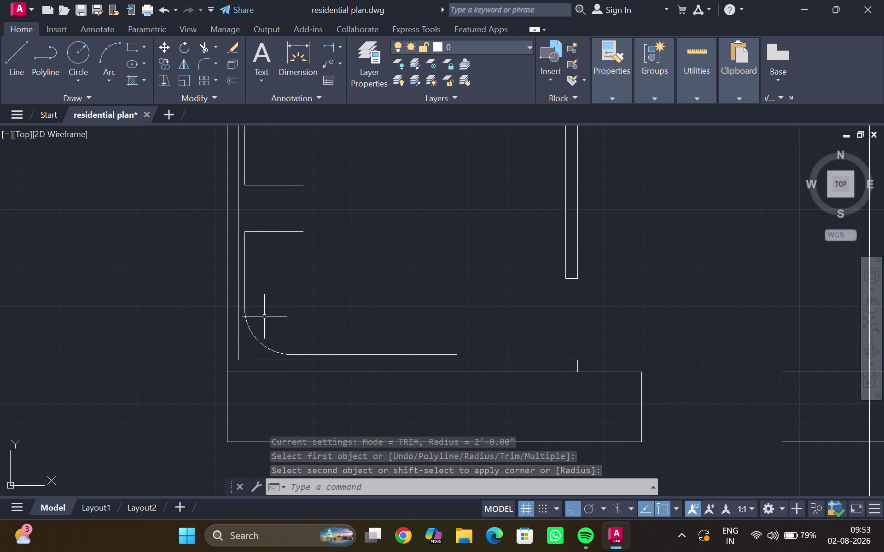
Undo the 2' corner fillet and restart the fillet command.
key(ctrl+z)
key(z)
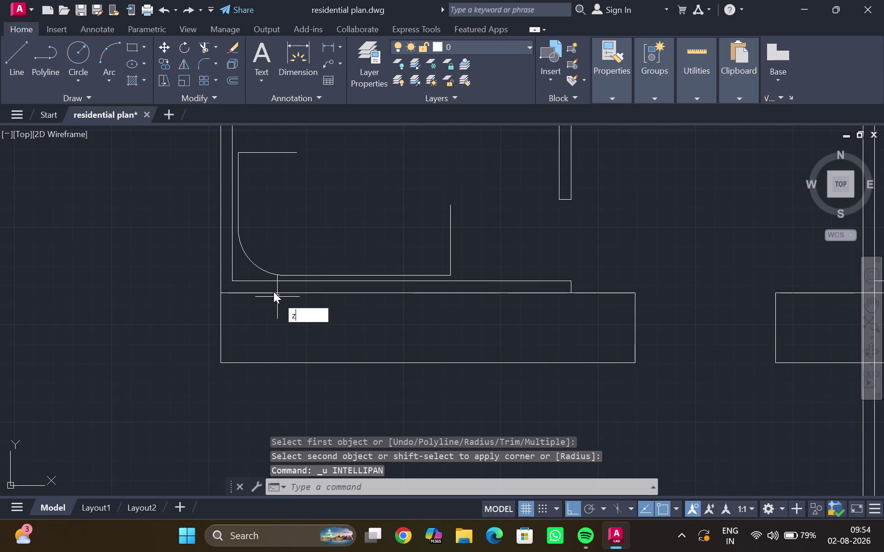
key(Escape)
key(ctrl+z)
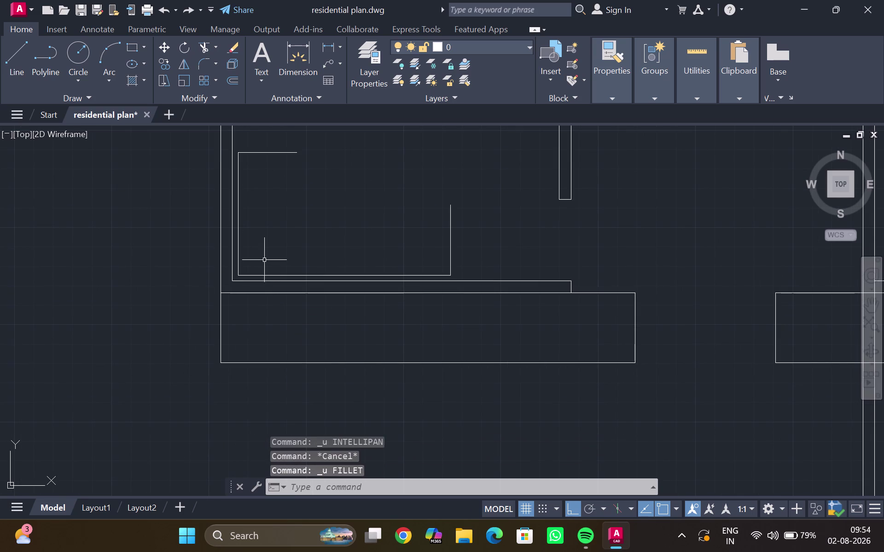
key(f)
key(Return)
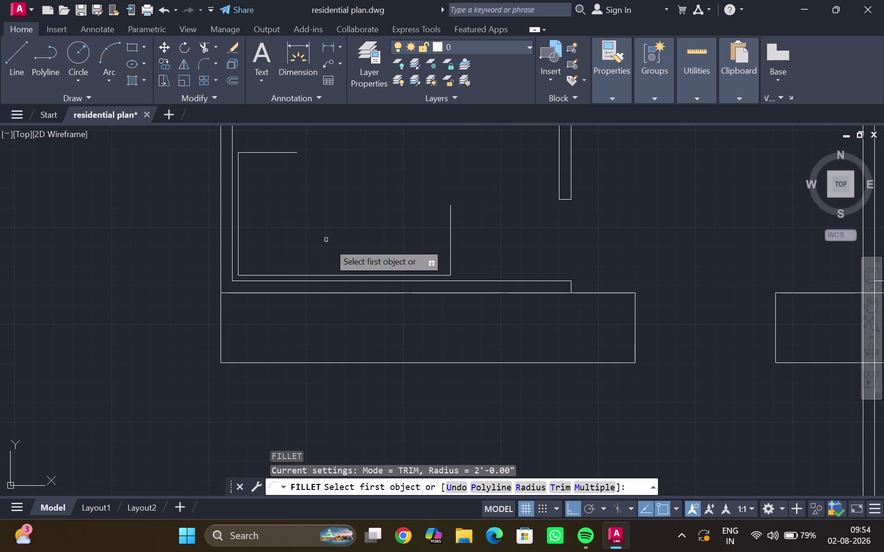
Set the fillet radius to 1' and round the room's bottom-left corner.
click(523, 486)
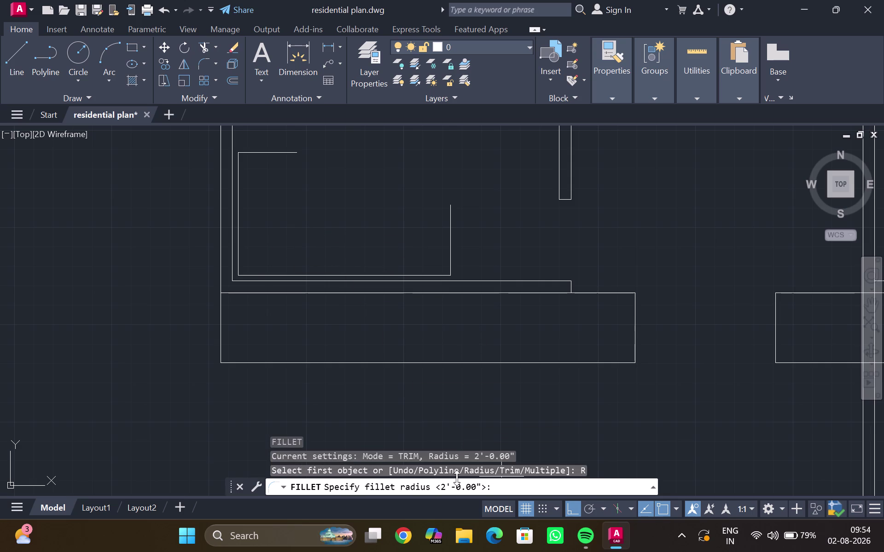
key(1)
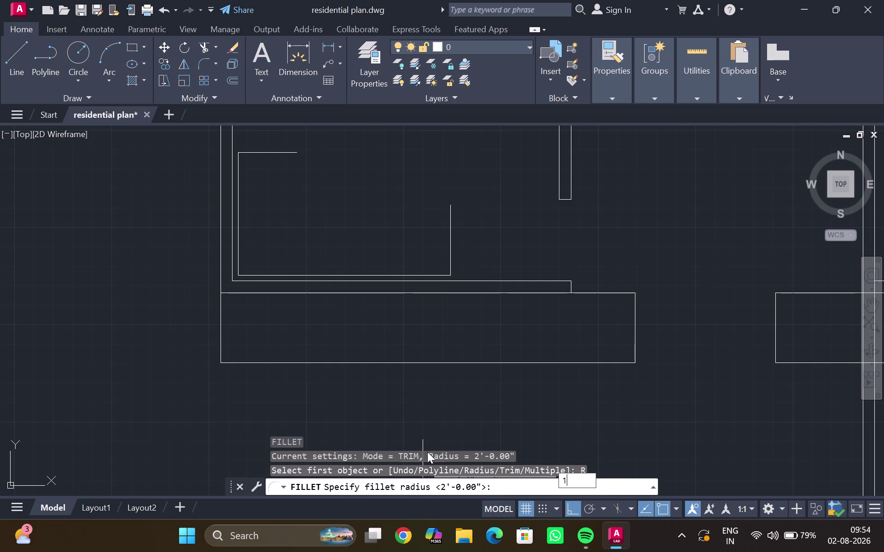
key(apostrophe)
key(Return)
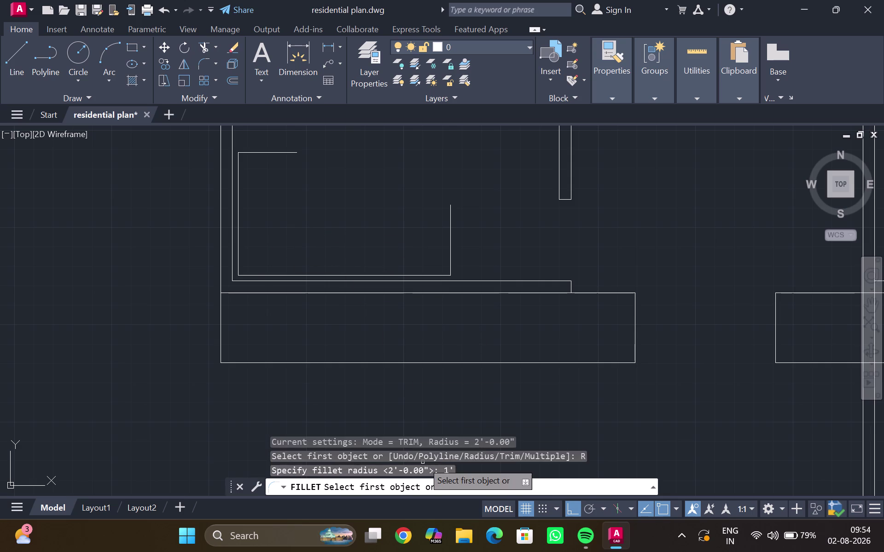
click(237, 257)
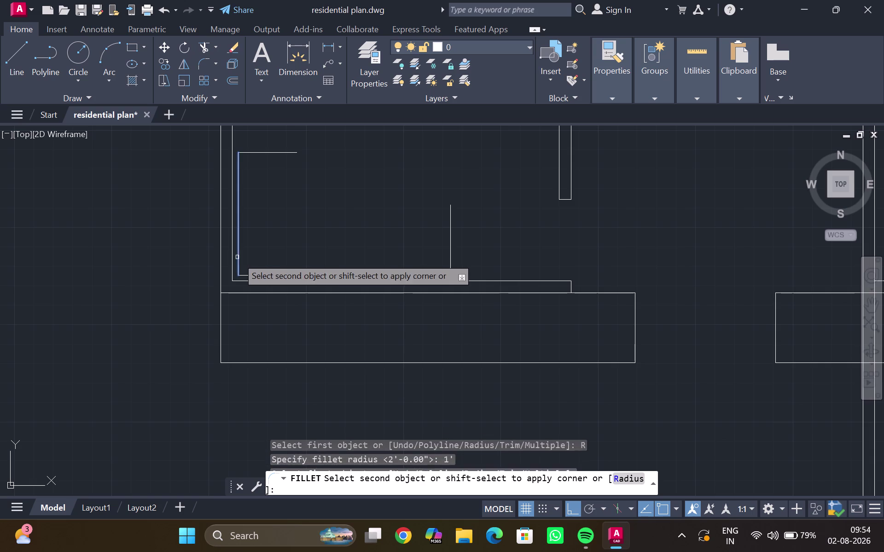
click(260, 275)
middle_drag(269, 233, 268, 240)
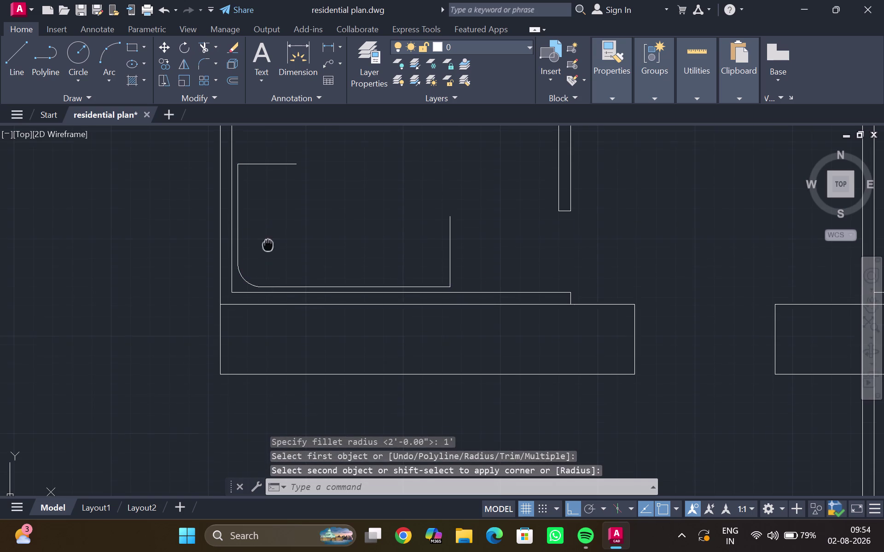
middle_drag(268, 241, 269, 303)
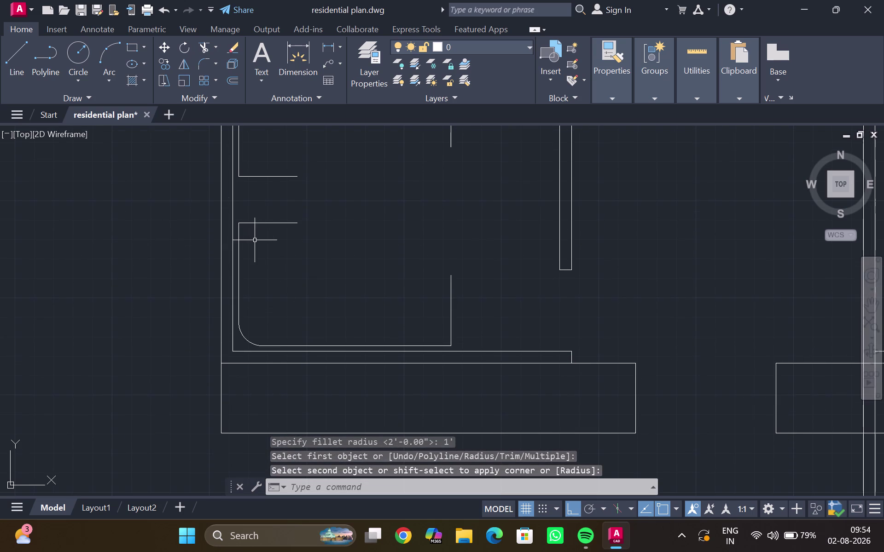
Round the top corner of the lower jamb with a 1' fillet.
key(Return)
click(240, 249)
click(240, 241)
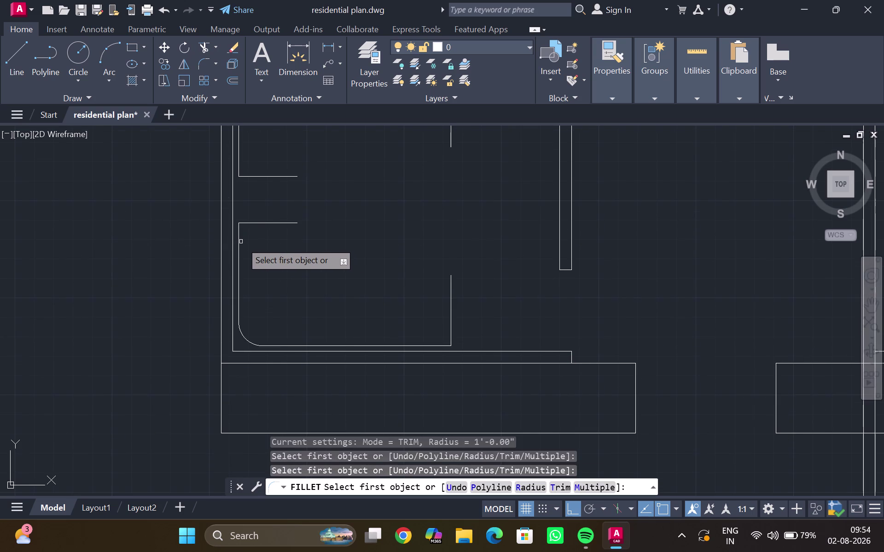
click(241, 242)
click(237, 240)
click(258, 220)
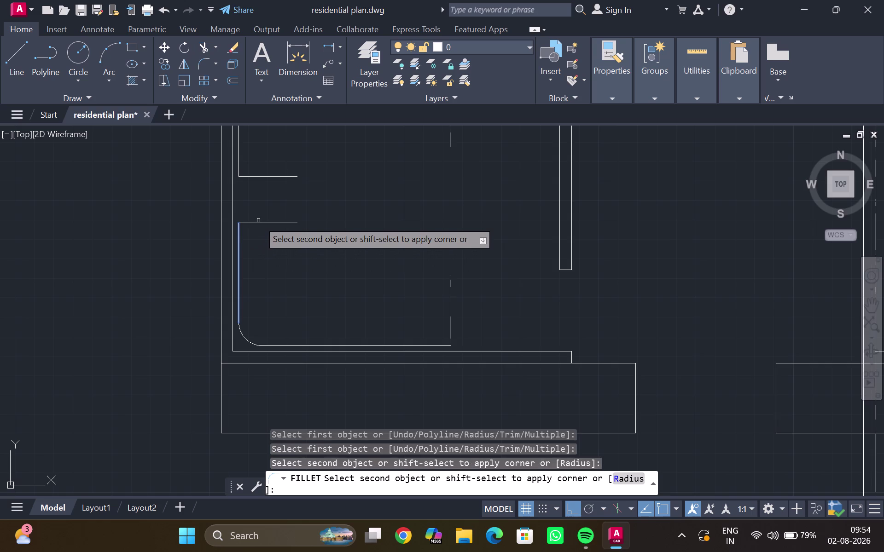
click(259, 223)
Round the bottom corner of the upper jamb with a 1' fillet.
key(Return)
middle_drag(292, 194, 288, 250)
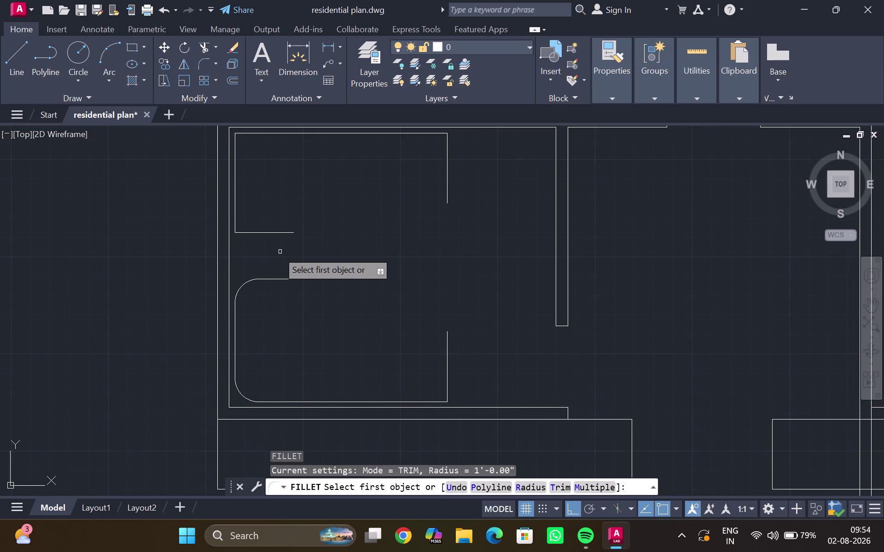
key(Return)
click(235, 218)
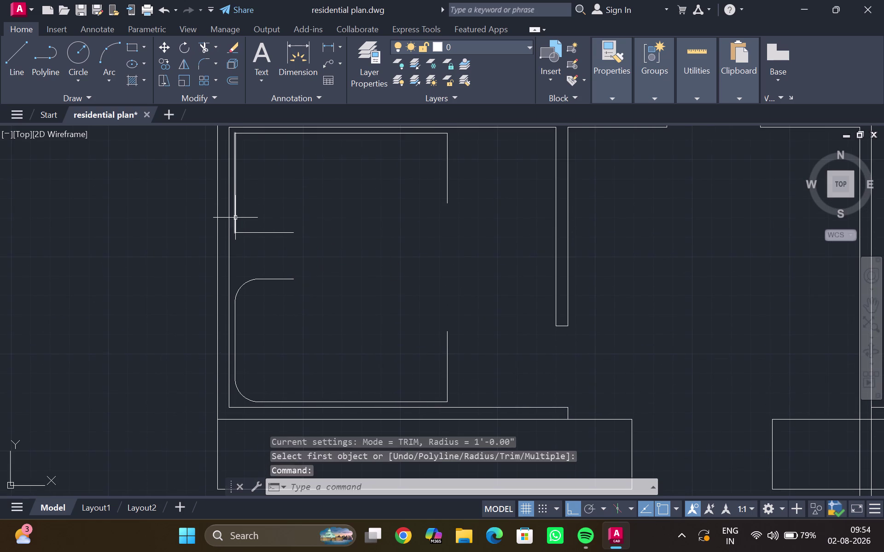
click(256, 233)
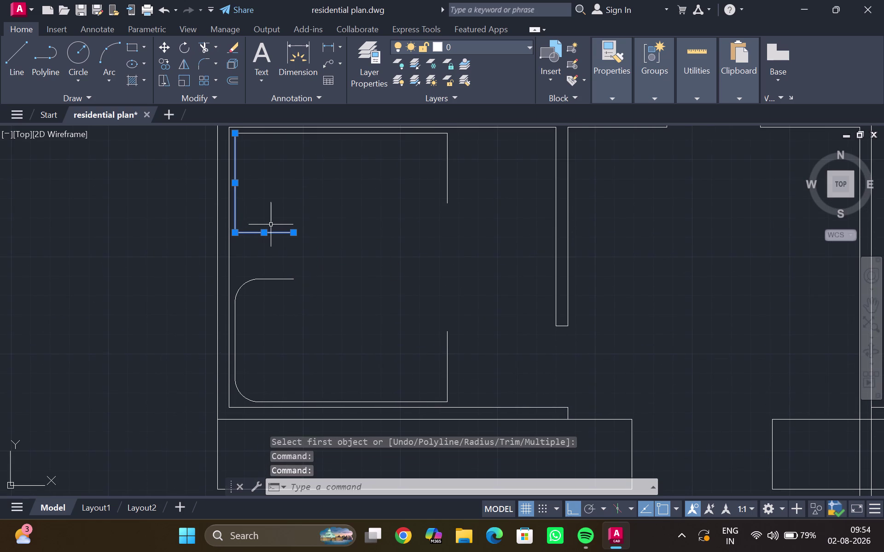
key(Escape)
key(grave)
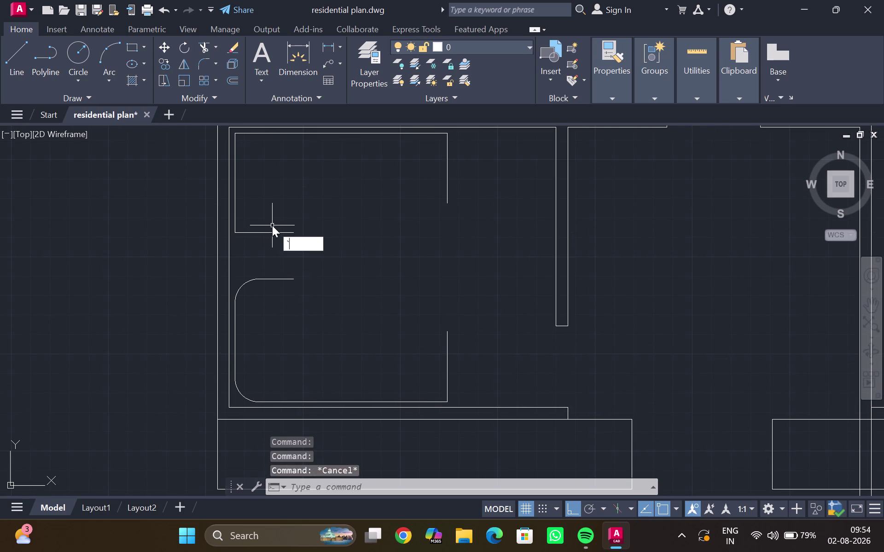
key(Return)
key(Return)
click(260, 232)
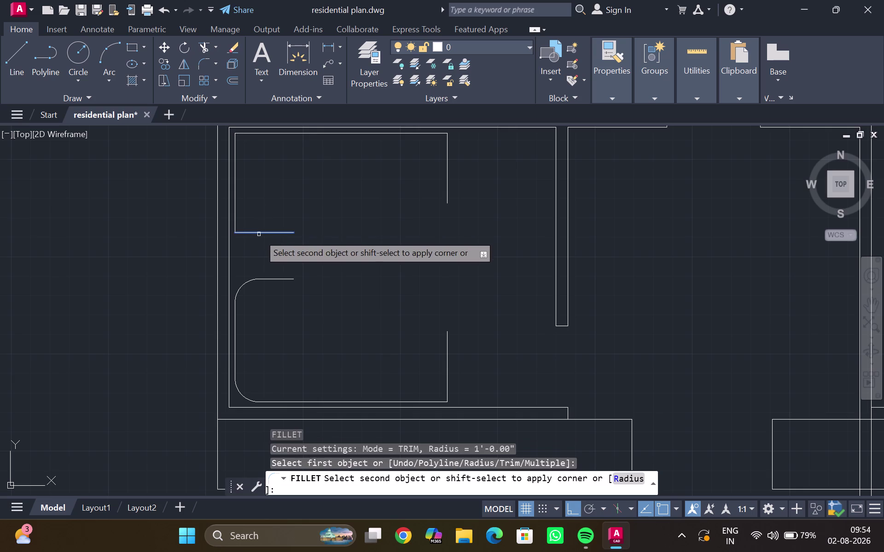
click(236, 212)
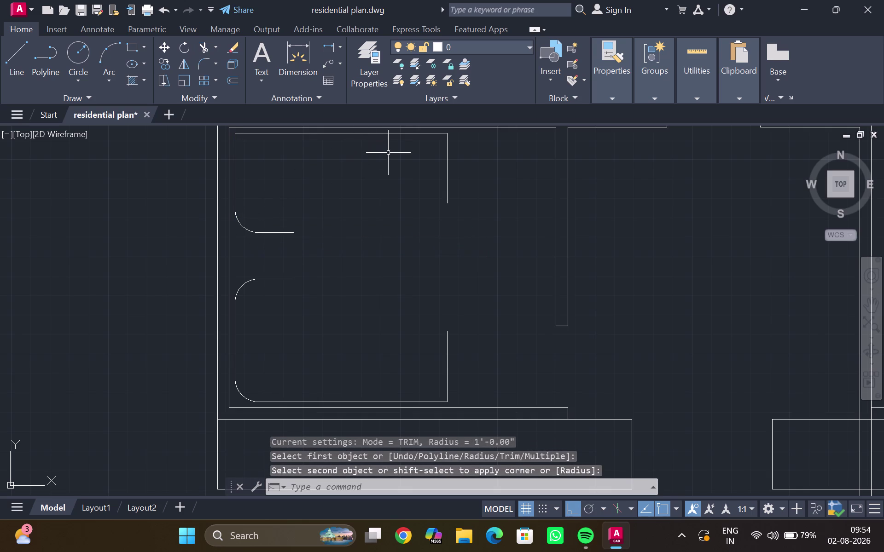
Round the room's top-right corner with a 1' fillet.
middle_drag(388, 153, 316, 223)
key(Return)
click(356, 202)
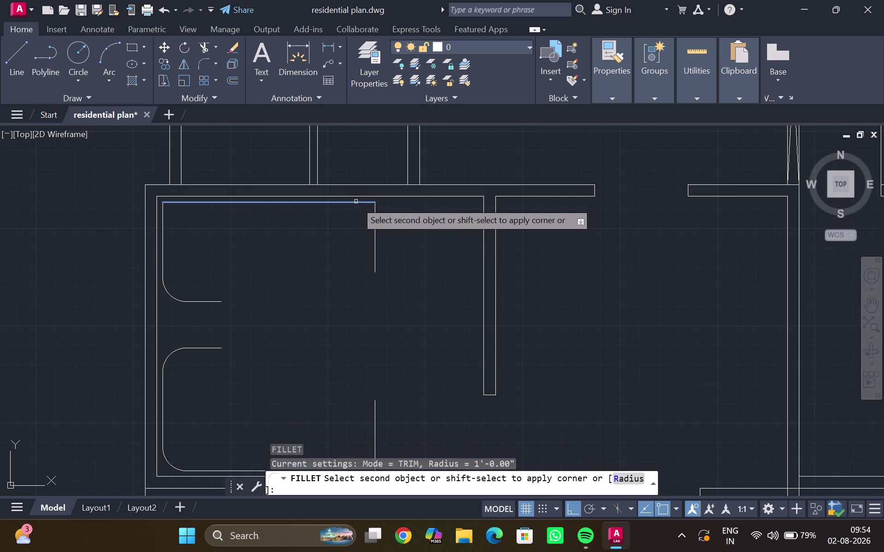
click(375, 223)
scroll(down, 3)
middle_drag(293, 277, 310, 251)
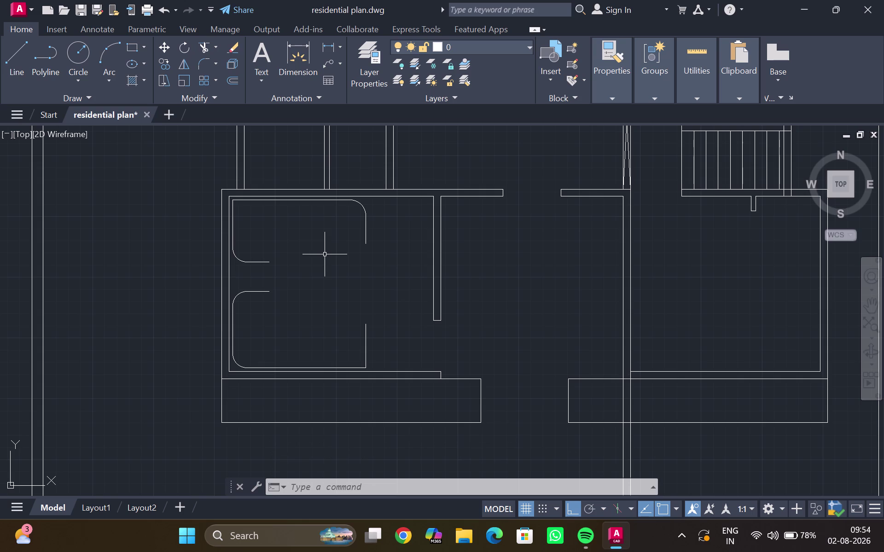
Delete the upper jamb's short line, then undo the deletion.
scroll(up, 3)
middle_click(253, 275)
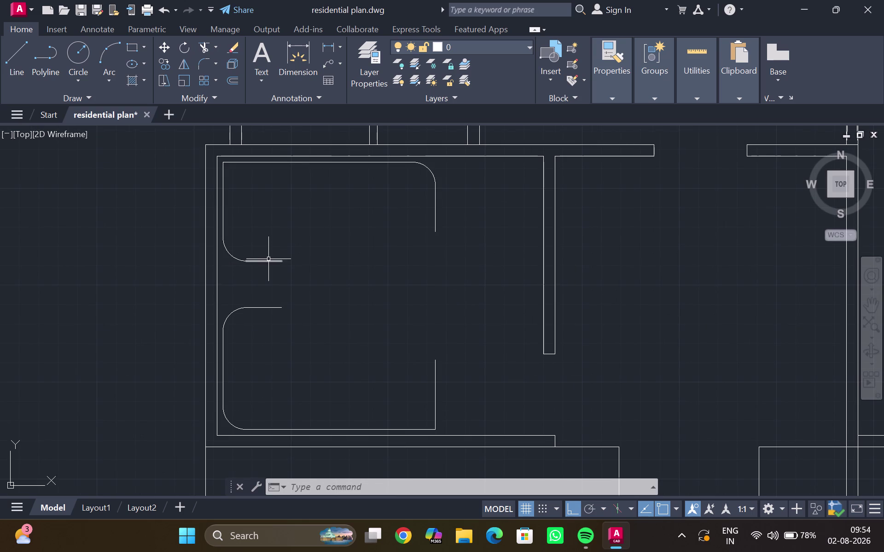
click(268, 261)
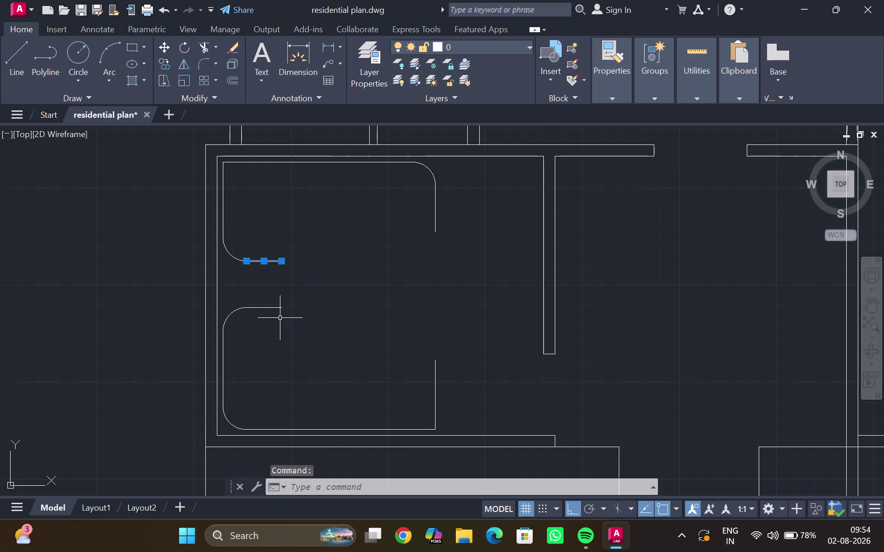
key(Delete)
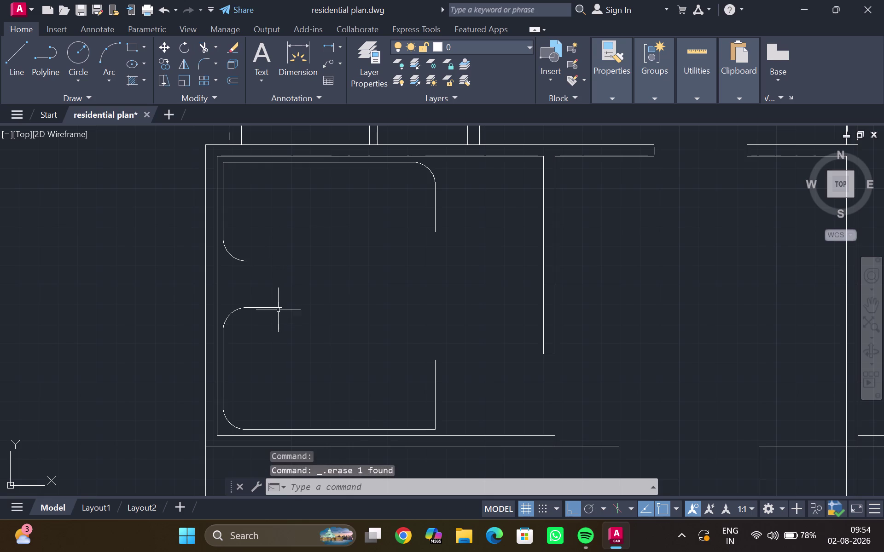
key(ctrl+z)
key(ctrl+backslash)
key(Escape)
key(Return)
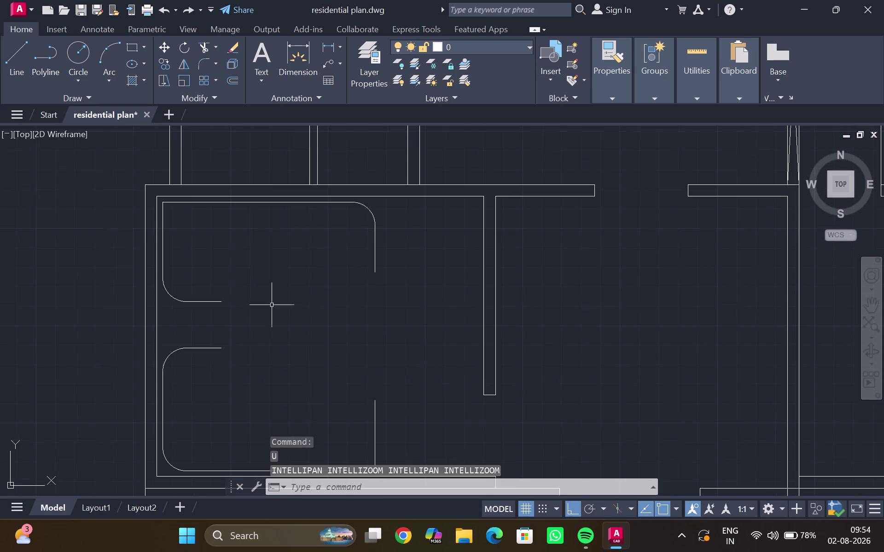
Undo the top-right corner, jamb and bottom-left corner fillets in turn.
key(Return)
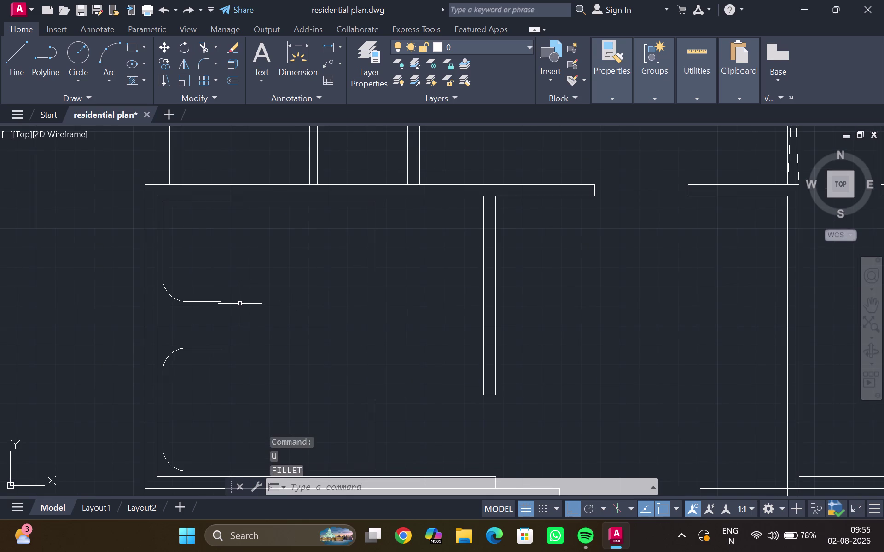
scroll(down, 3)
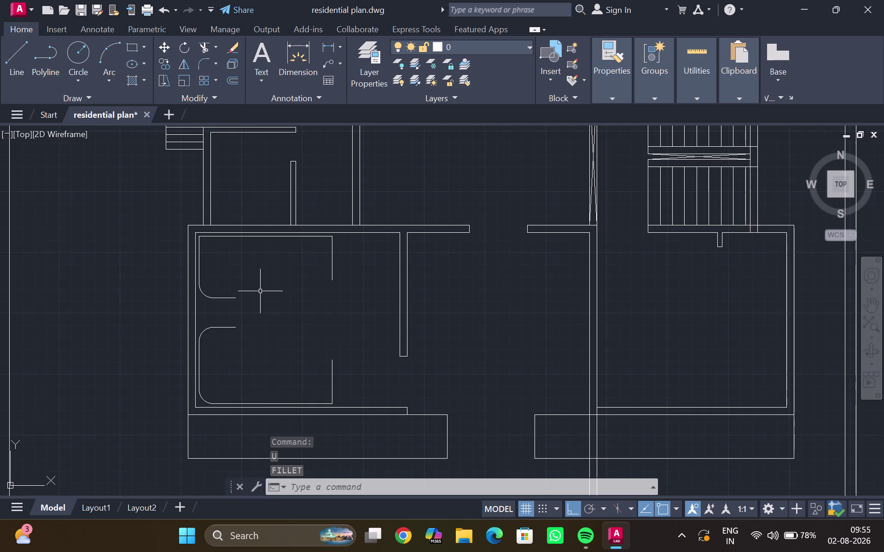
key(Return)
key(Return)
key(Return)
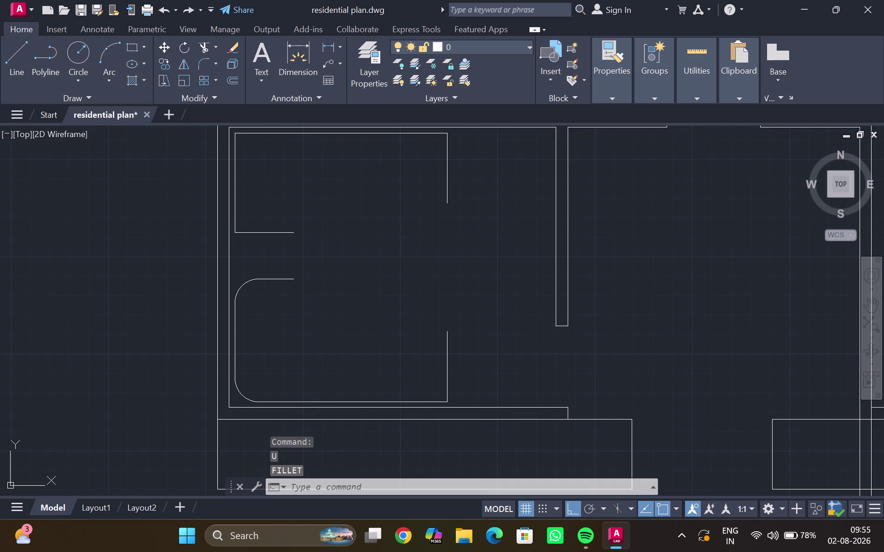
key(Return)
key(Return)
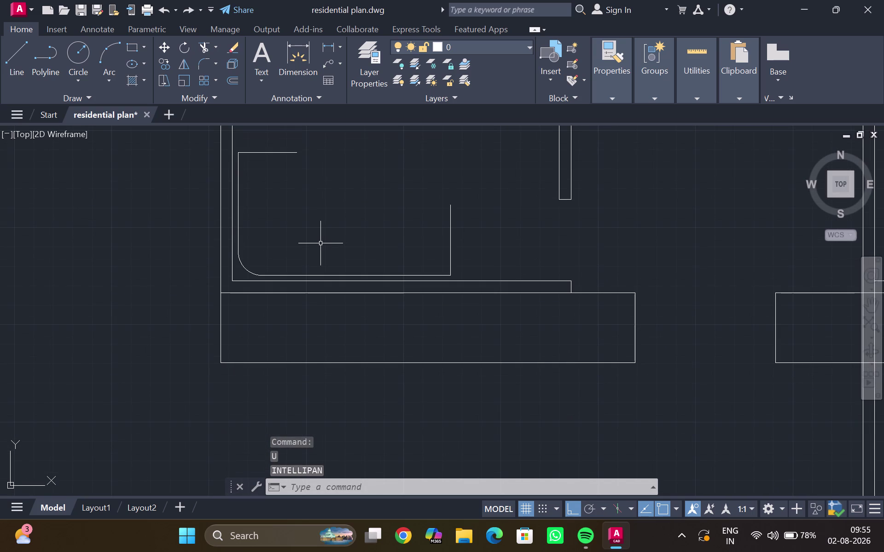
key(Escape)
key(ctrl+z)
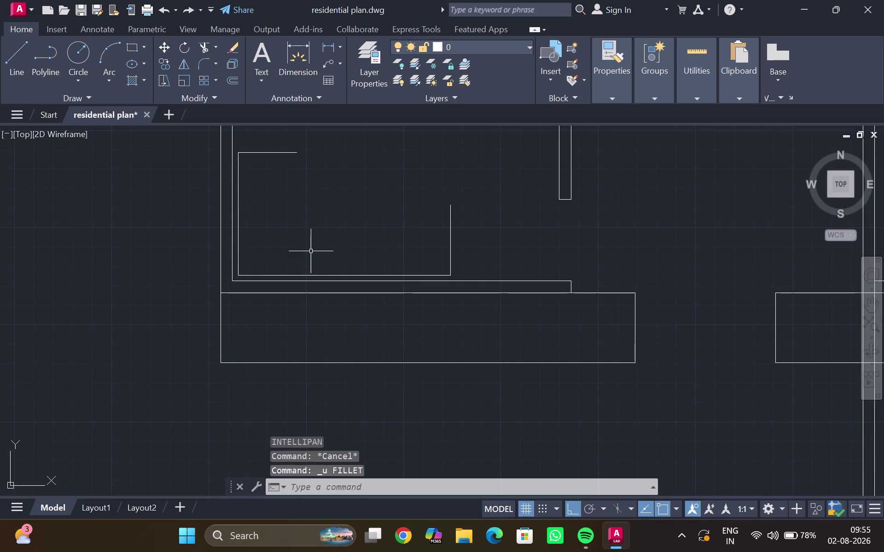
key(Escape)
key(Escape)
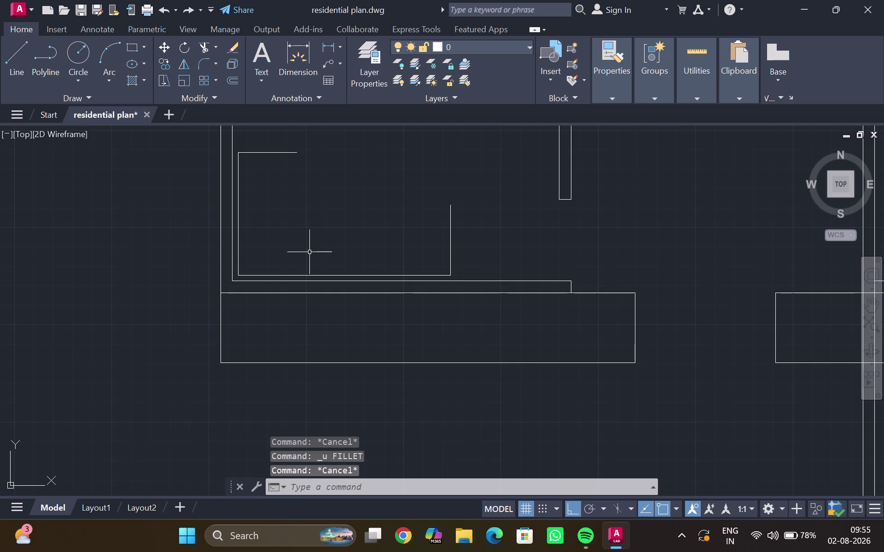
key(Escape)
key(Escape)
key(Escape)
Redo the fillets, restoring the rounded bottom-left corner and jamb ends.
click(192, 7)
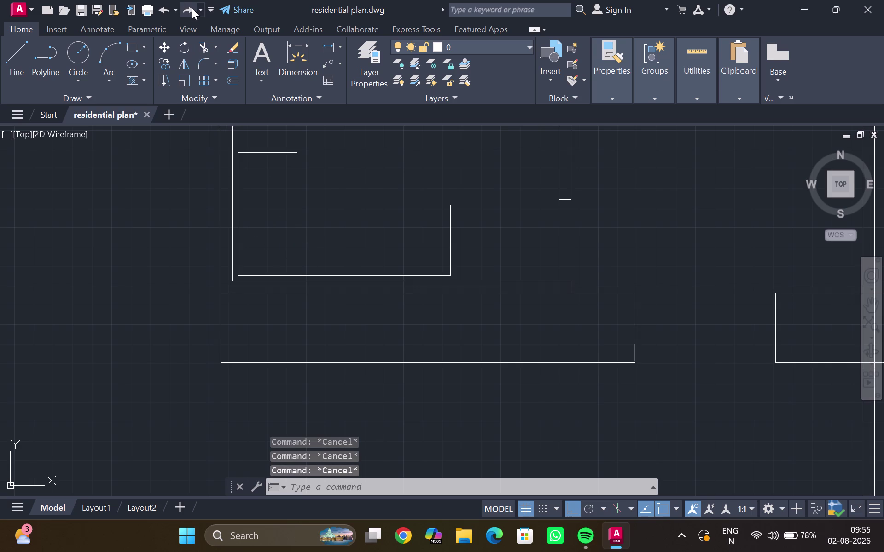
click(192, 7)
click(191, 7)
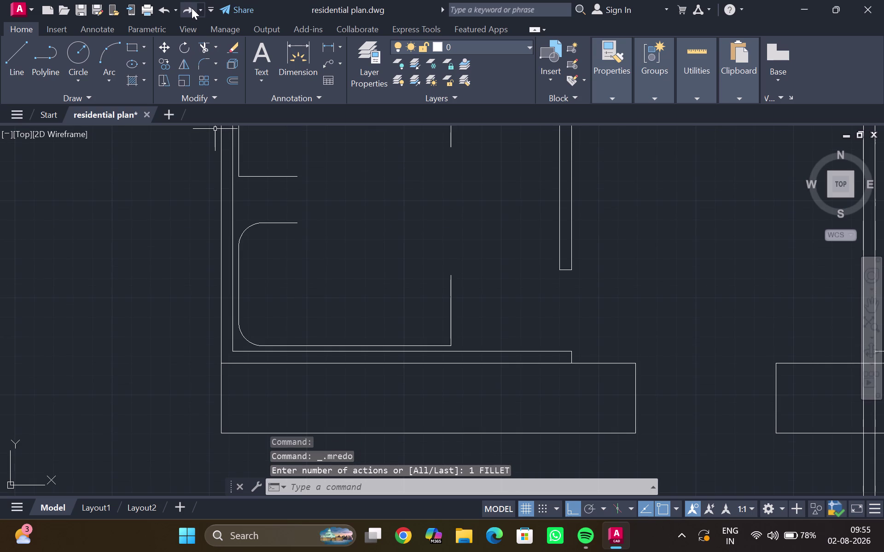
click(192, 8)
click(192, 8)
click(191, 8)
click(191, 8)
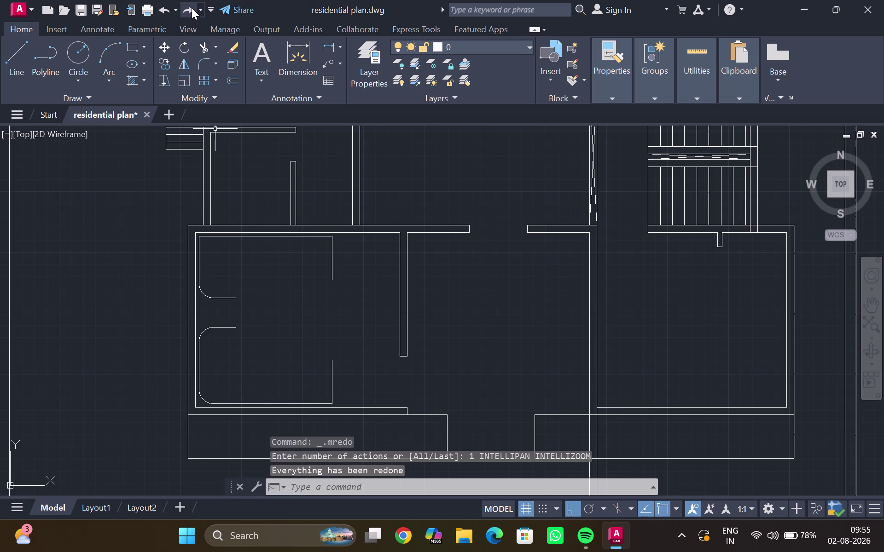
click(191, 8)
click(191, 8)
click(192, 7)
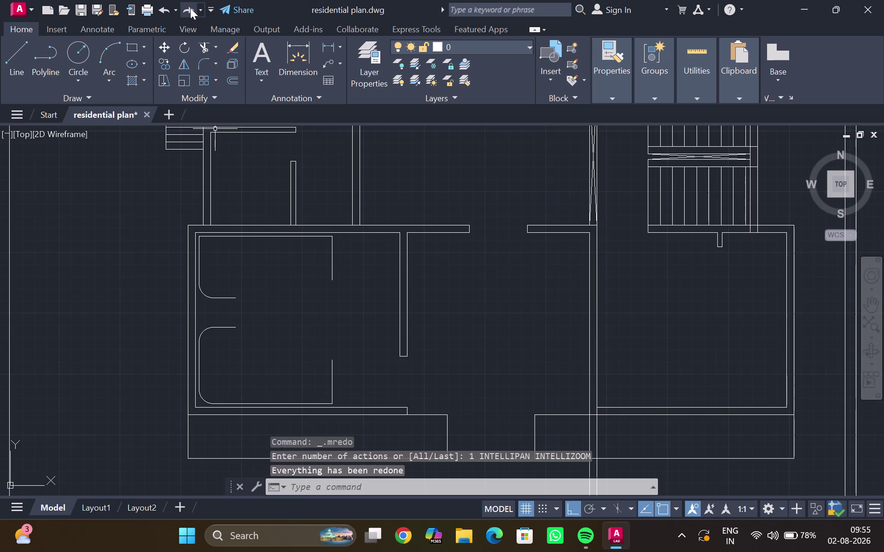
click(191, 8)
click(189, 8)
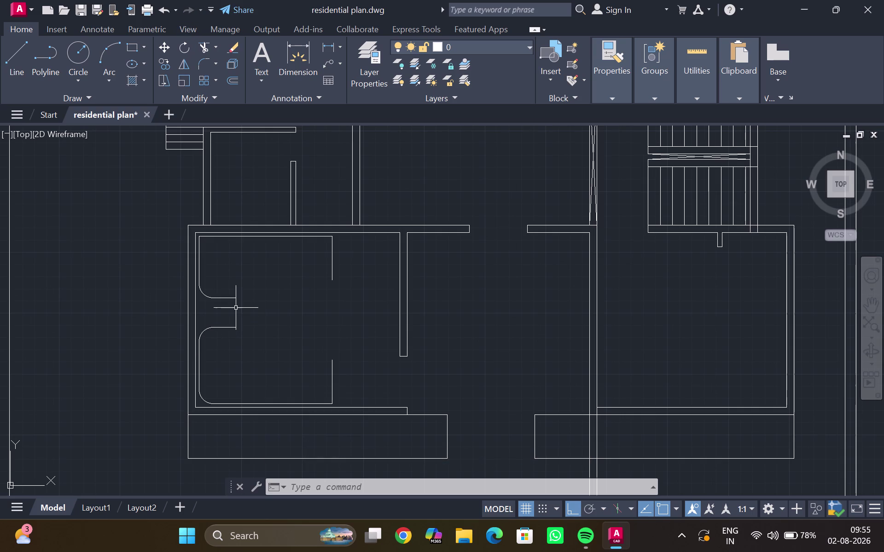
Set a 1' fillet radius and round the room's top-left corner.
key(f)
key(Return)
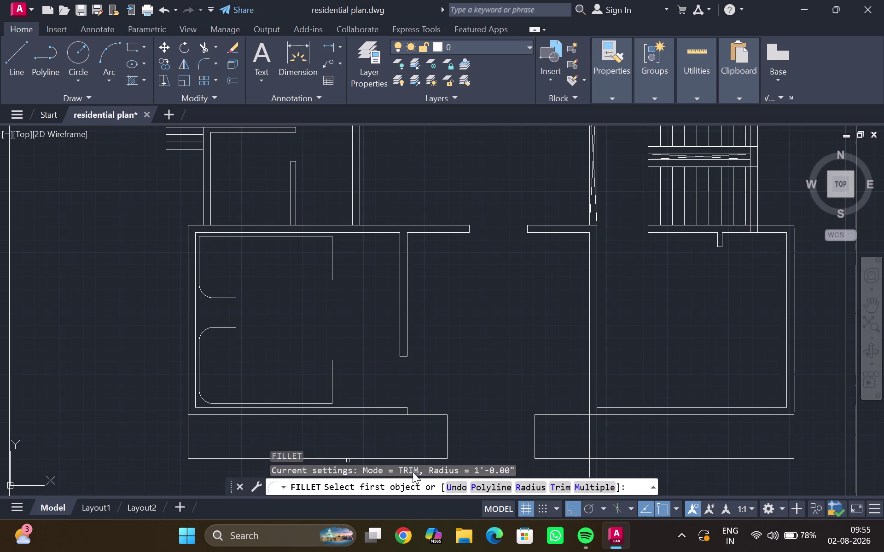
click(530, 487)
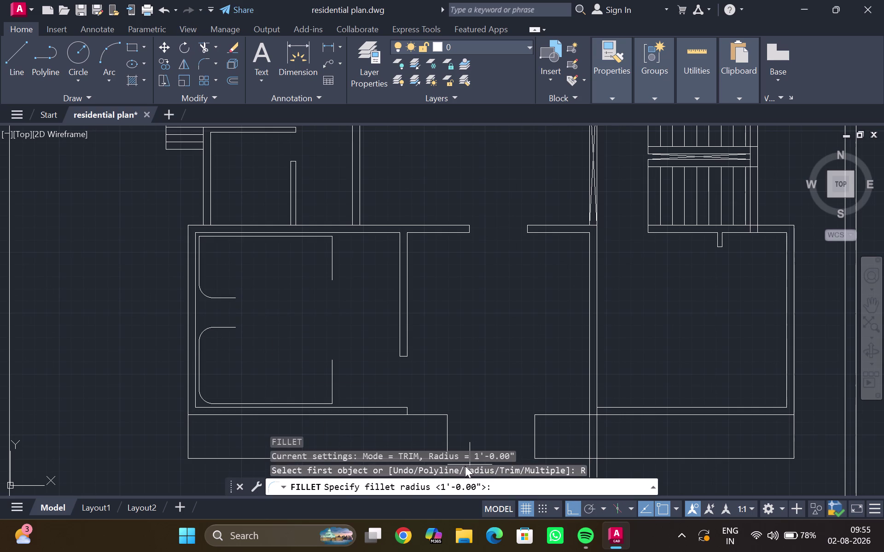
key(2)
key(BackSpace)
text(1')
key(Return)
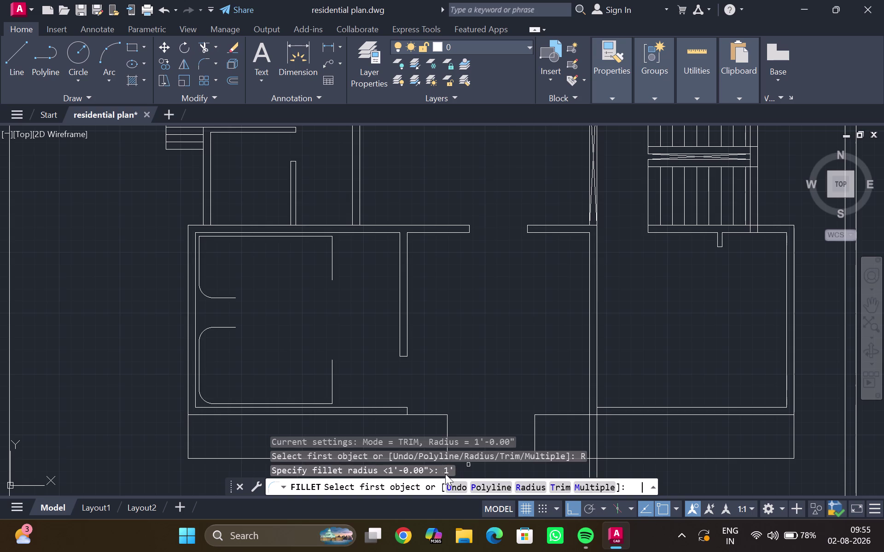
scroll(up, 3)
click(189, 236)
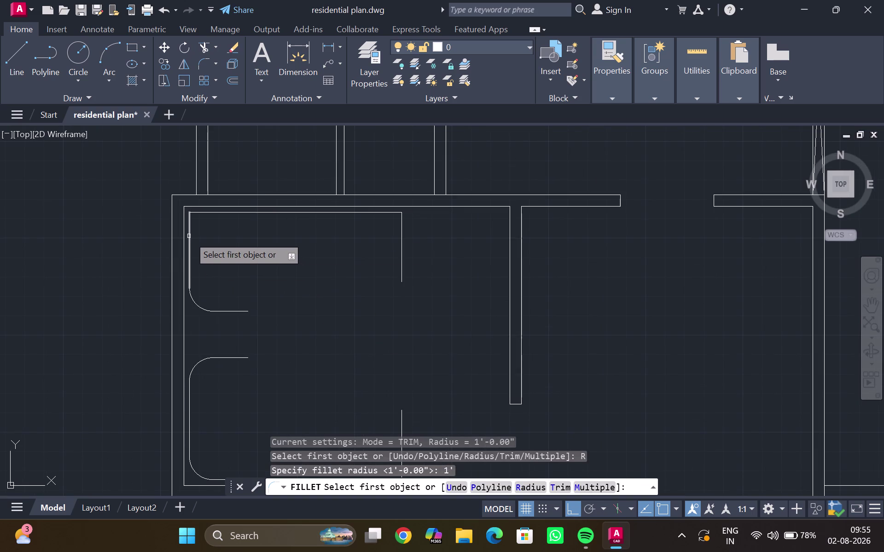
click(210, 212)
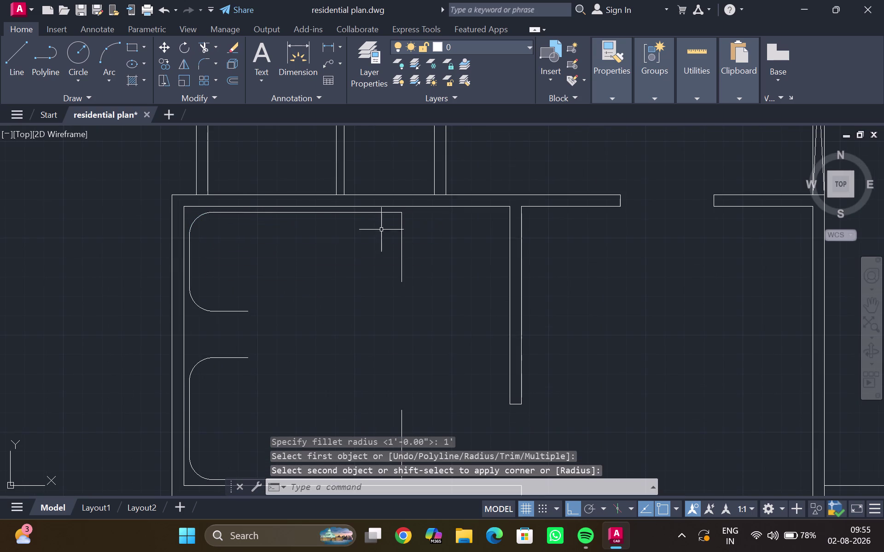
Fillet the other top corner and join the two inner counter edges with a half-round.
key(Return)
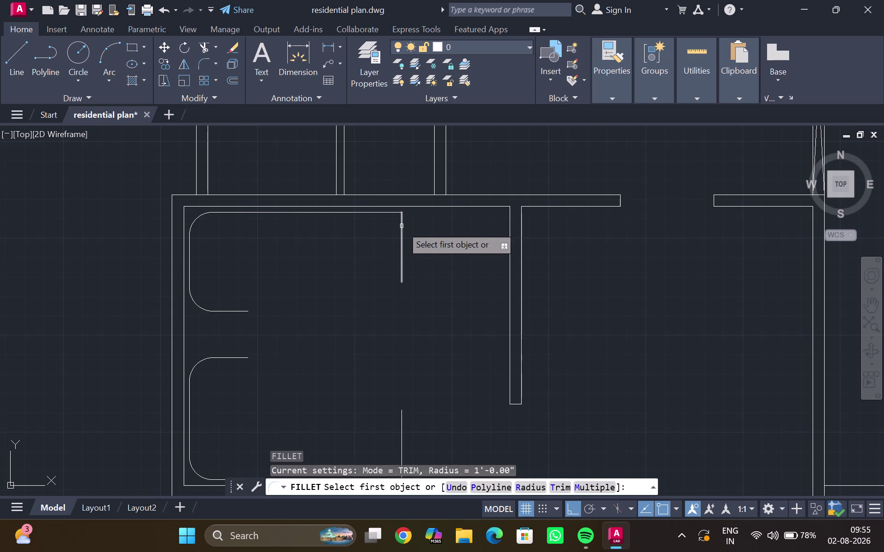
click(401, 226)
click(385, 214)
key(Return)
scroll(down, 3)
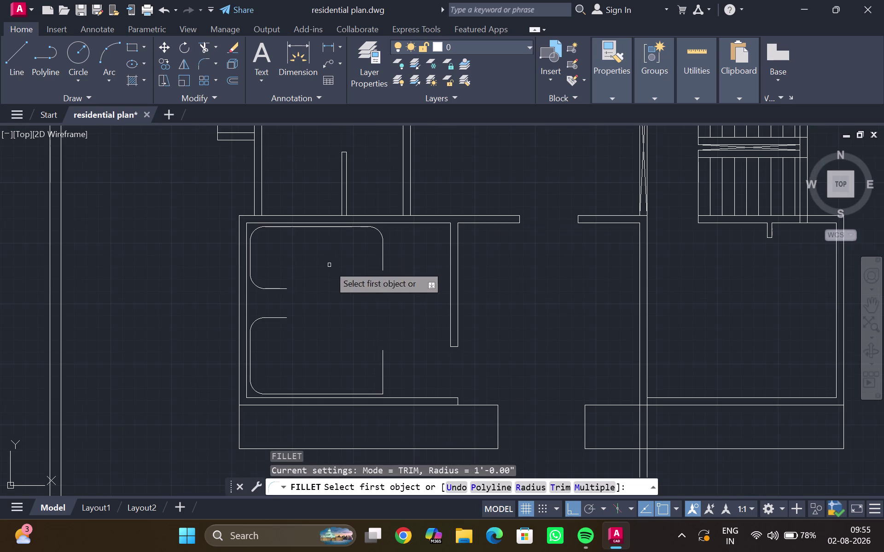
middle_drag(321, 270, 311, 256)
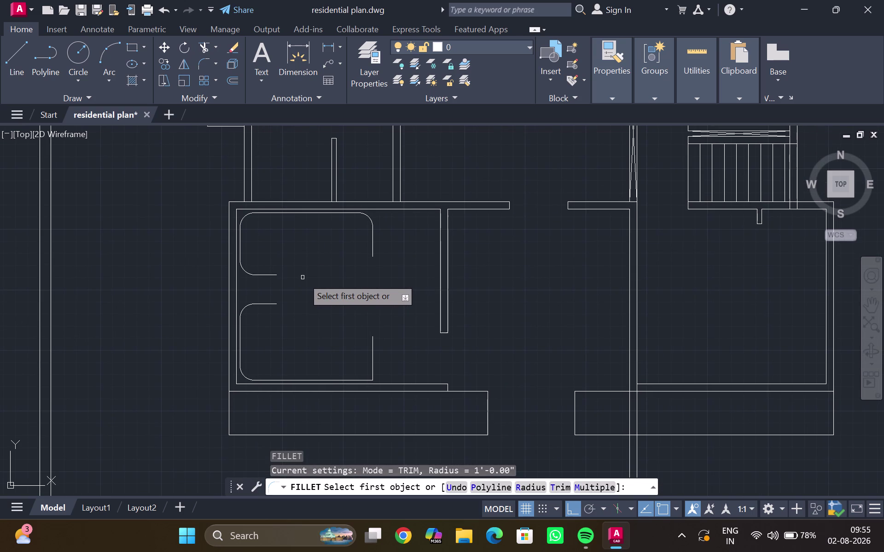
click(272, 276)
click(272, 304)
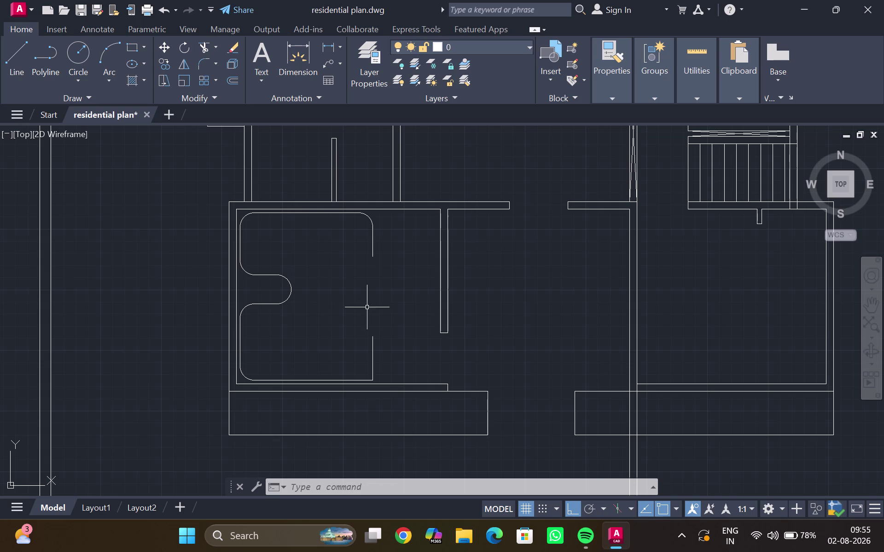
key(Escape)
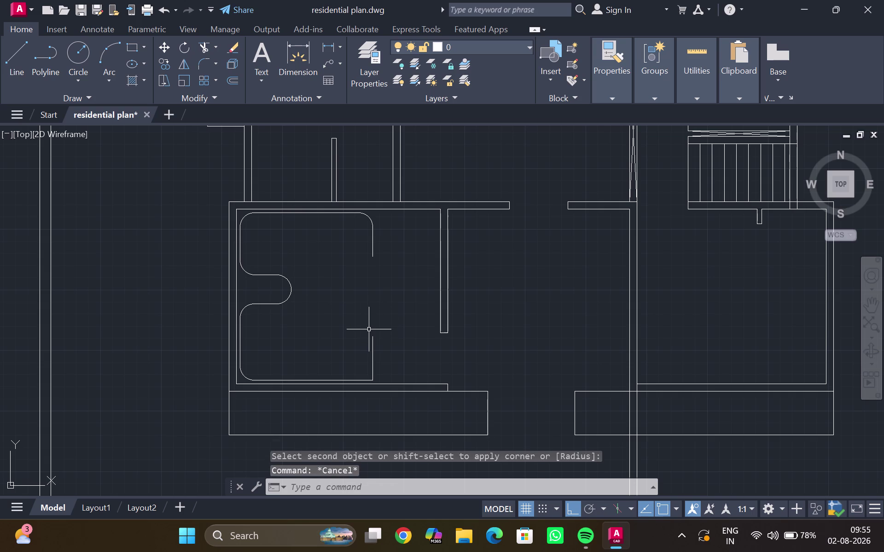
Draw a horizontal line across the lower arm, ending below the half-round.
key(l)
key(Return)
click(368, 336)
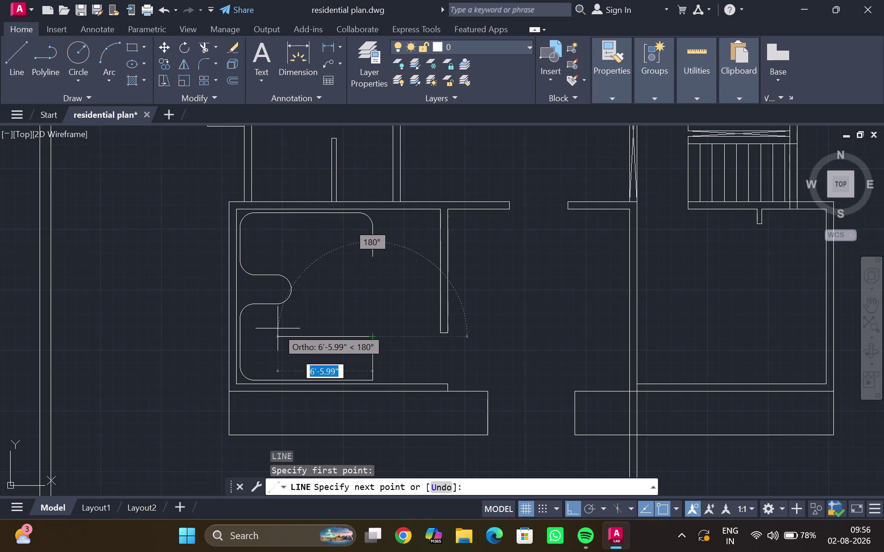
scroll(up, 3)
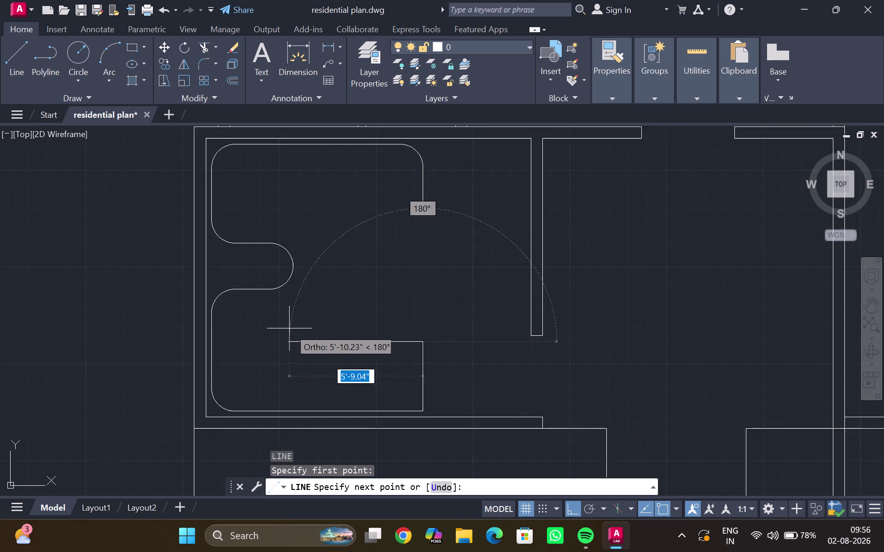
scroll(up, 3)
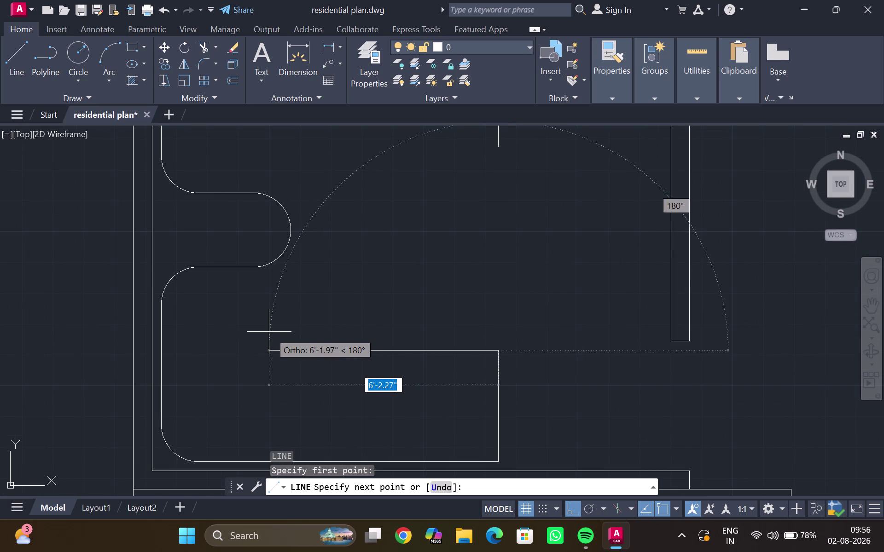
click(269, 332)
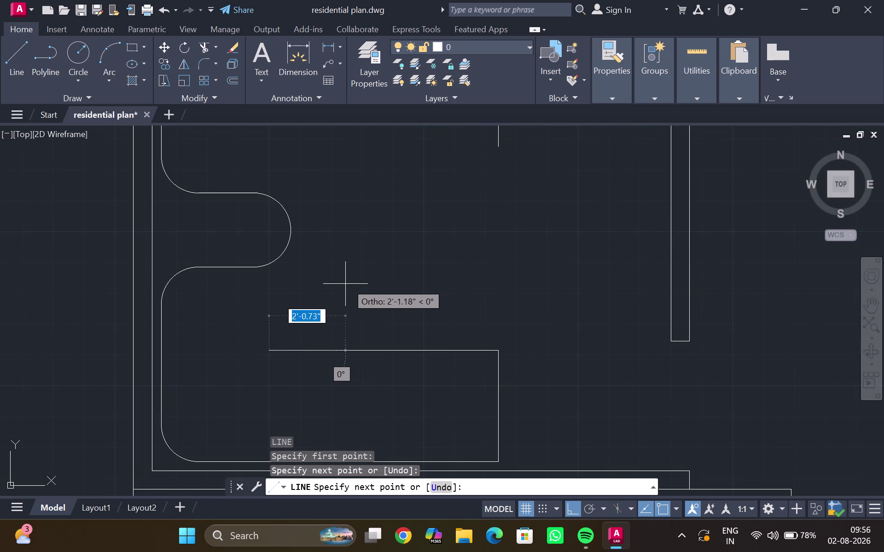
key(Escape)
Copy the new edge up to close the upper arm's bottom.
click(379, 349)
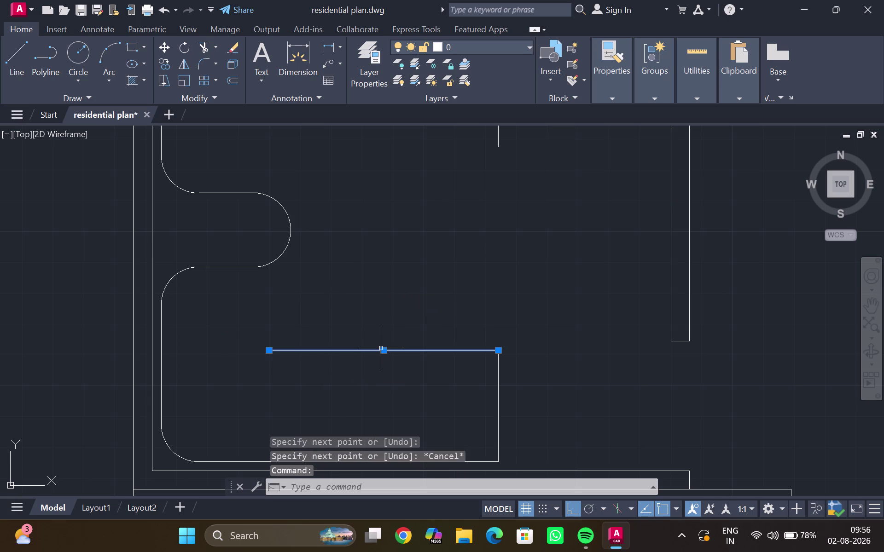
key(c)
key(o)
key(Return)
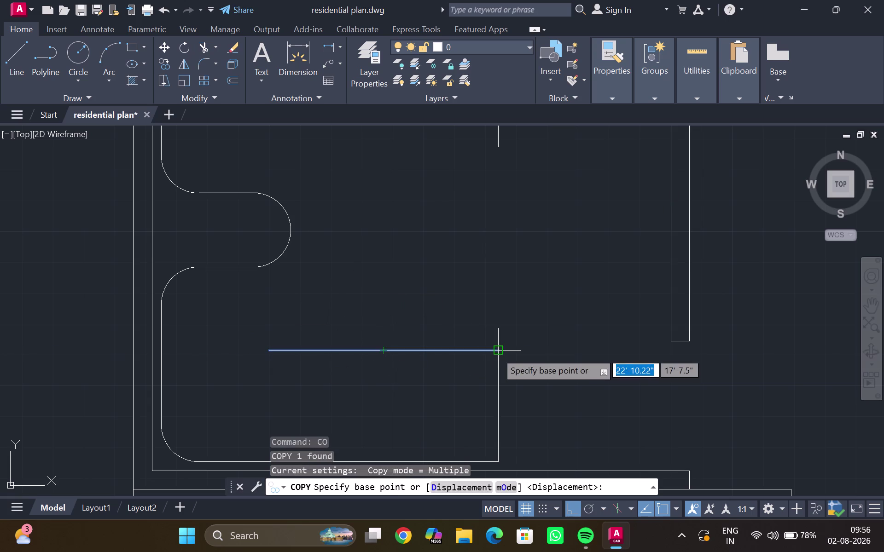
click(500, 355)
middle_drag(483, 222, 480, 301)
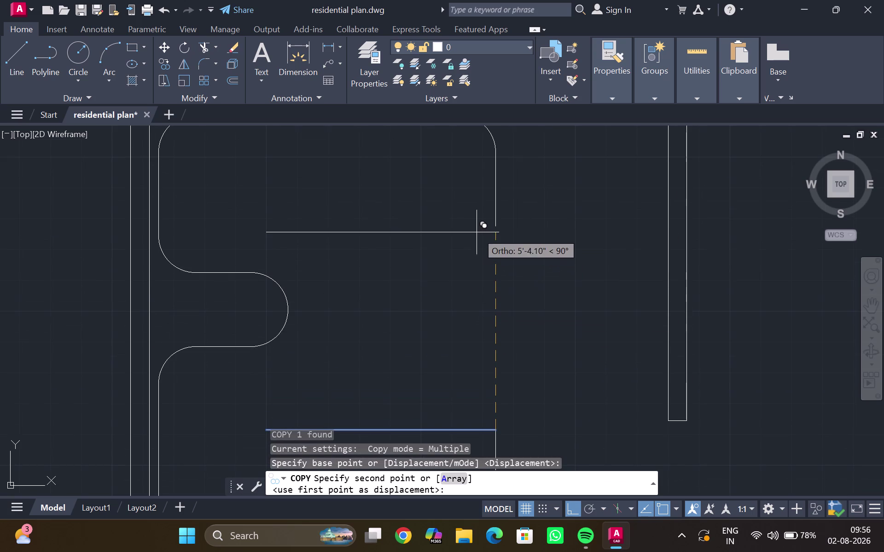
click(494, 229)
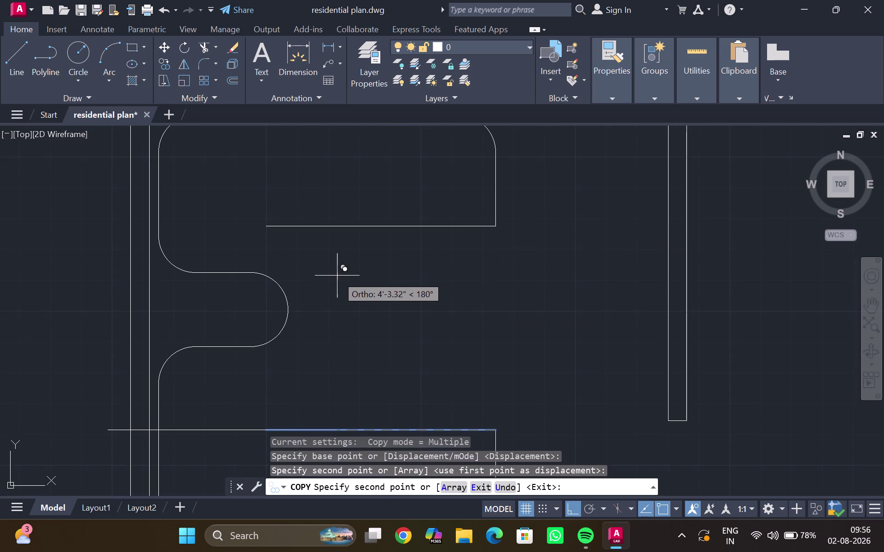
key(Escape)
scroll(down, 3)
middle_drag(347, 273, 347, 251)
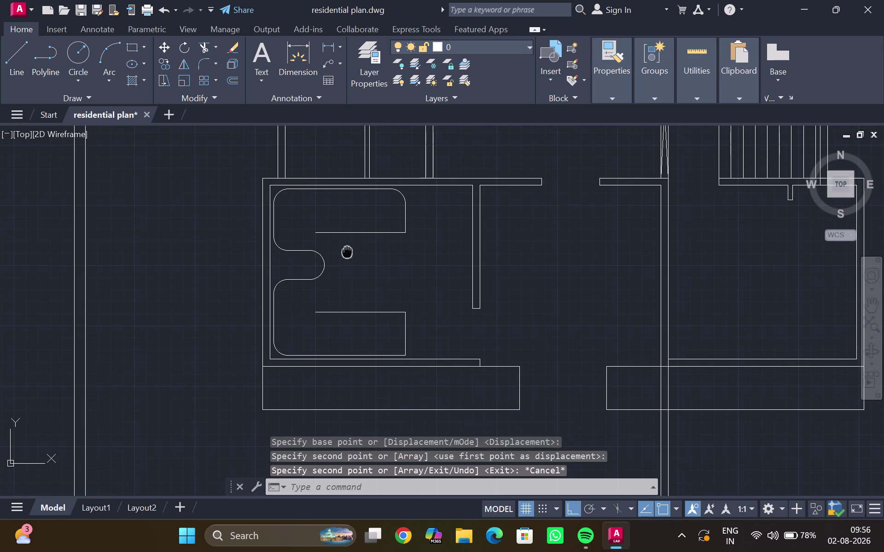
scroll(up, 3)
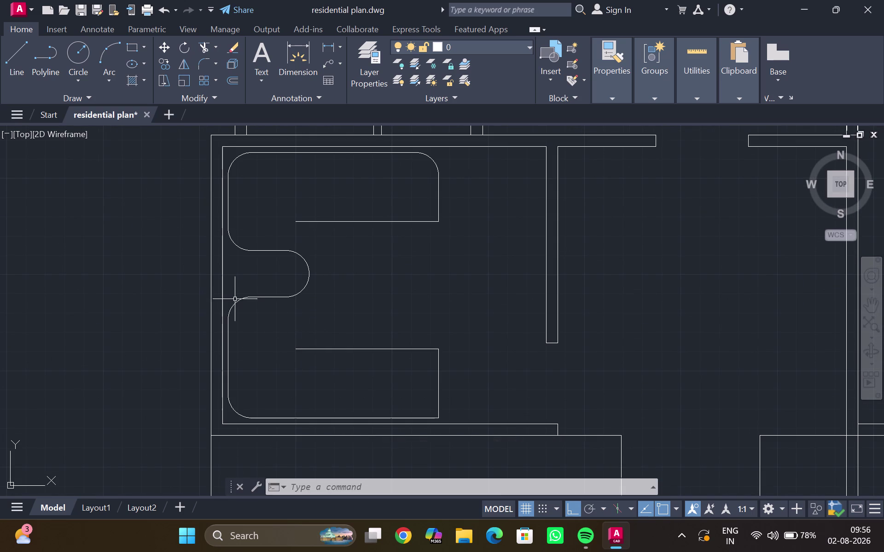
drag(236, 301, 236, 337)
key(Escape)
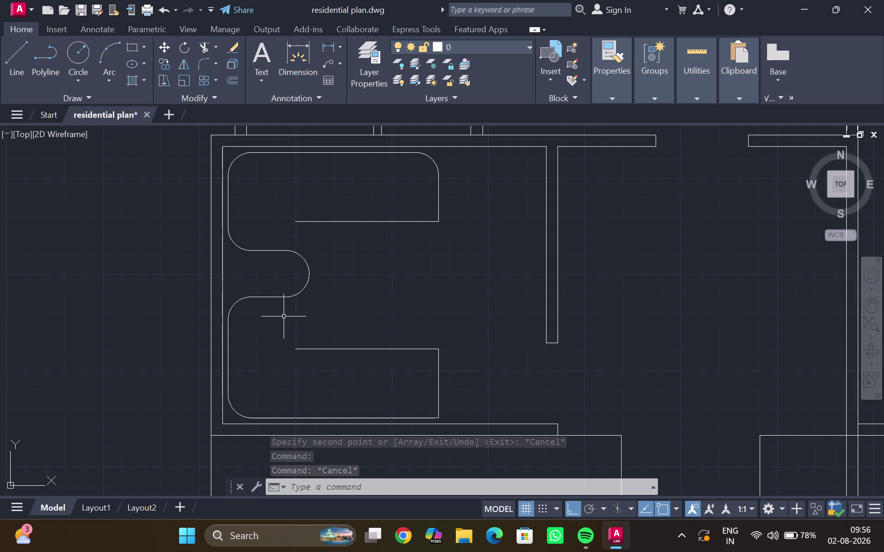
scroll(up, 3)
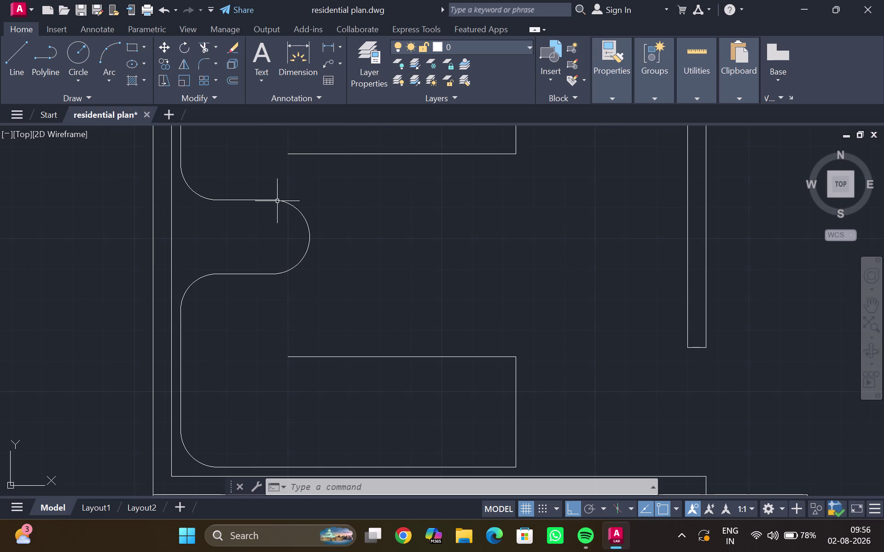
Draw a vertical edge from the upper arm's inner corner down to the lower arm.
key(l)
key(Return)
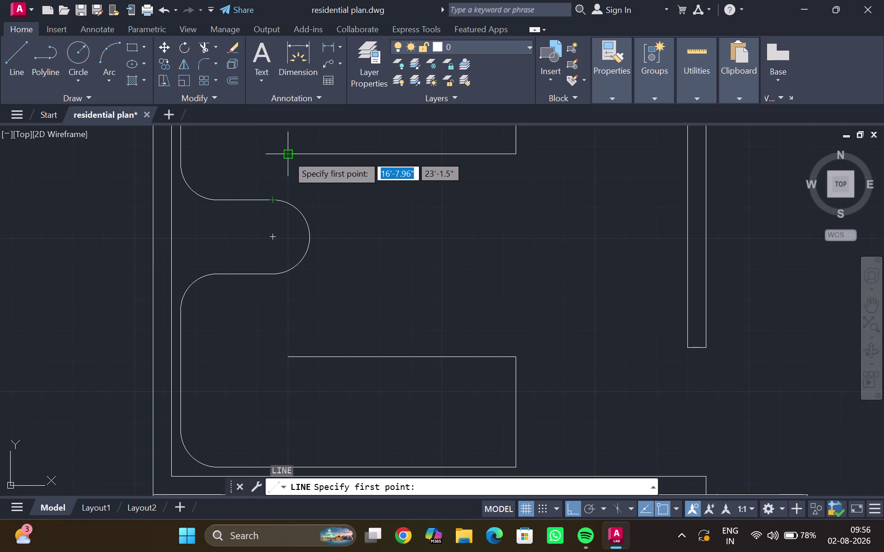
click(288, 155)
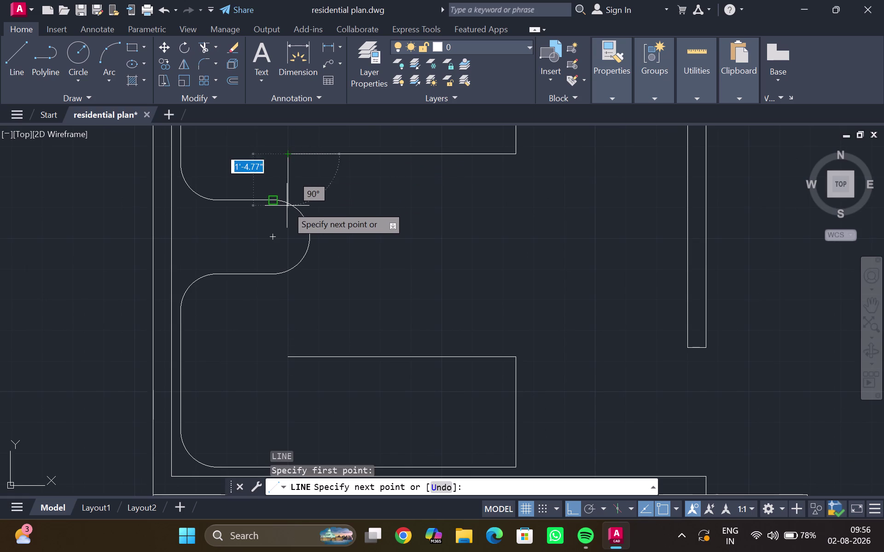
scroll(up, 3)
scroll(down, 3)
middle_drag(286, 330, 282, 306)
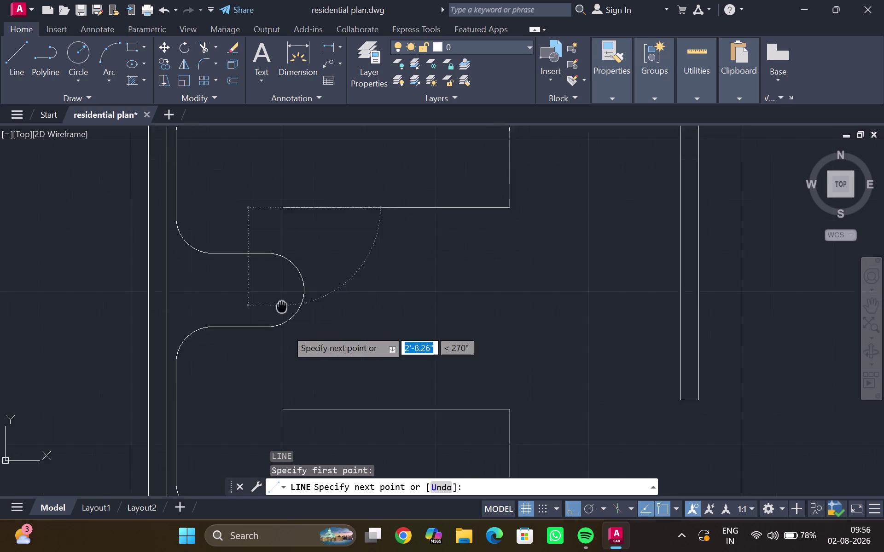
middle_drag(282, 305, 277, 282)
click(281, 383)
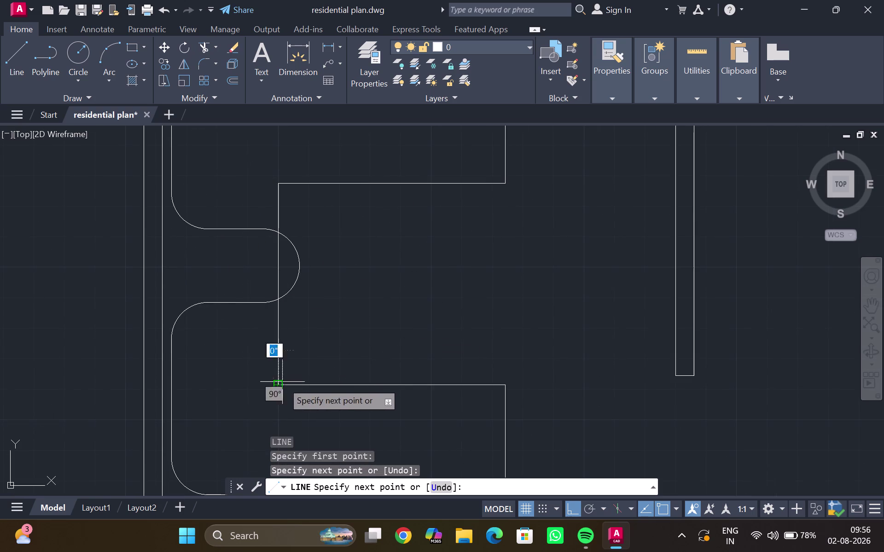
key(Escape)
Trim the vertical edge's segment inside the half-round.
key(t)
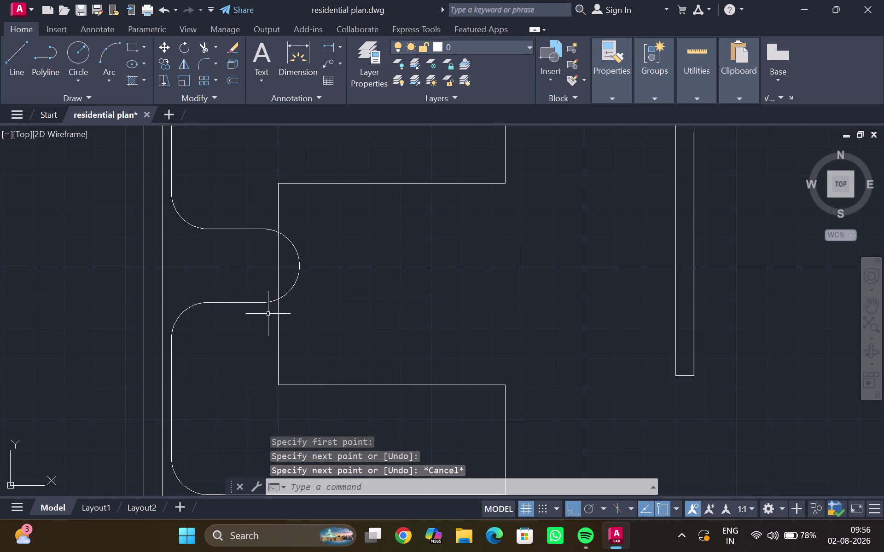
key(r)
key(Return)
drag(276, 257, 278, 262)
click(282, 267)
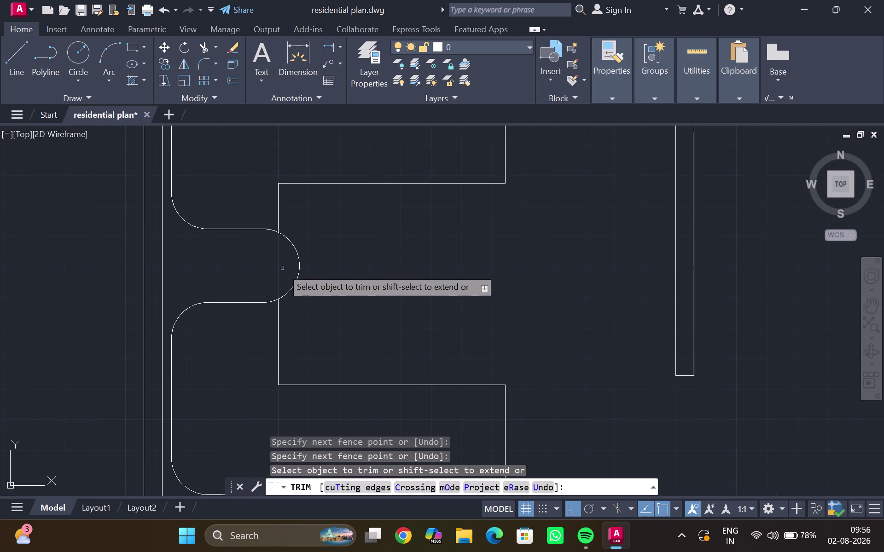
key(Escape)
Fillet the counter's lower and upper inner corners with 1-foot rounds.
key(f)
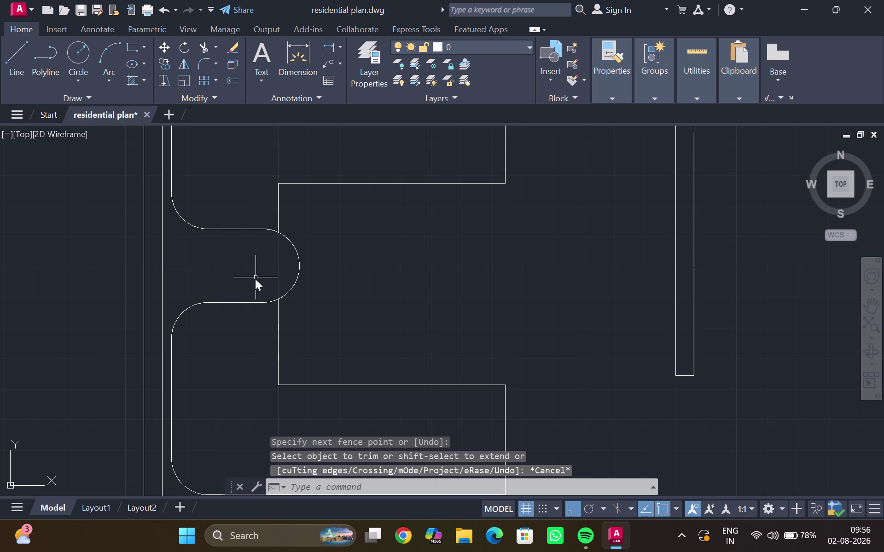
key(Return)
click(299, 385)
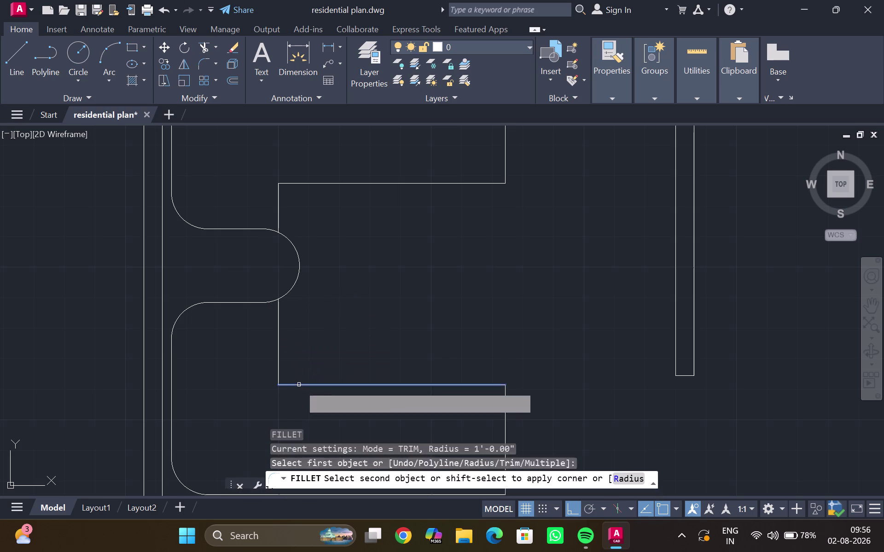
click(277, 361)
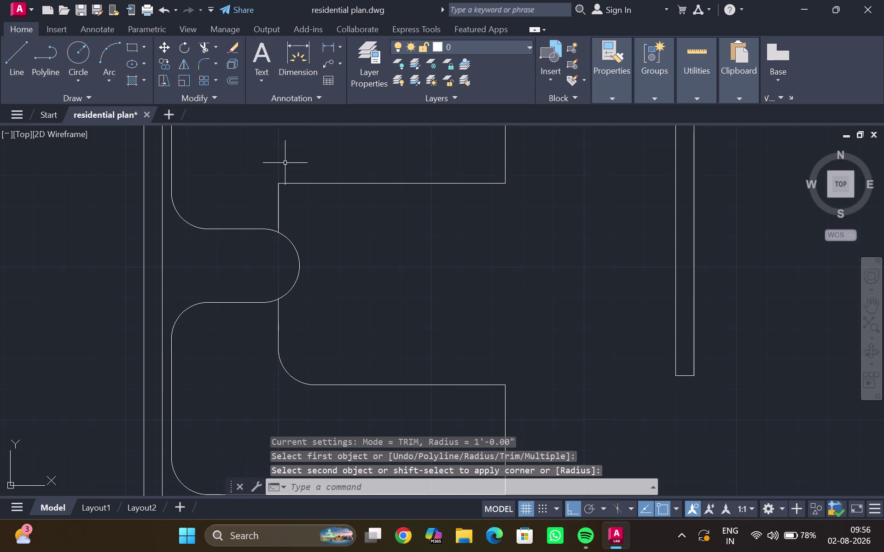
key(Return)
click(292, 185)
click(277, 200)
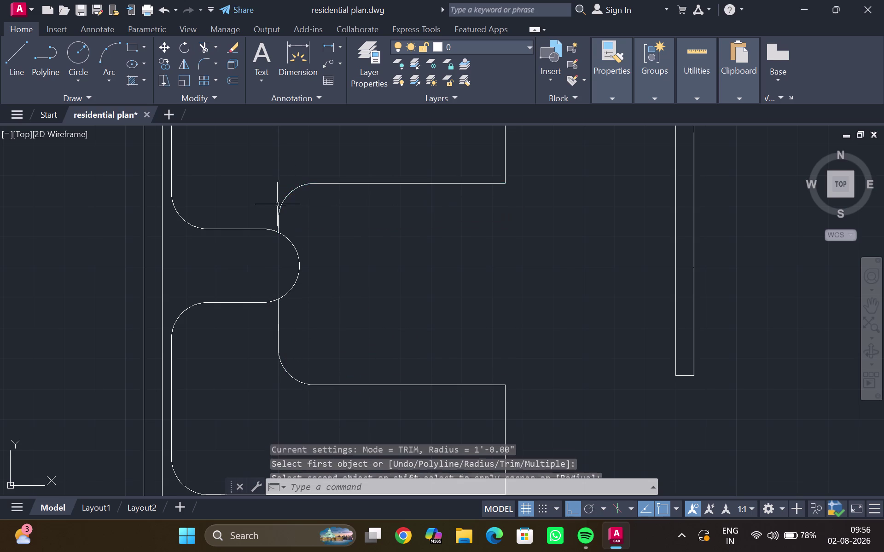
scroll(down, 3)
middle_drag(353, 257, 308, 331)
key(Escape)
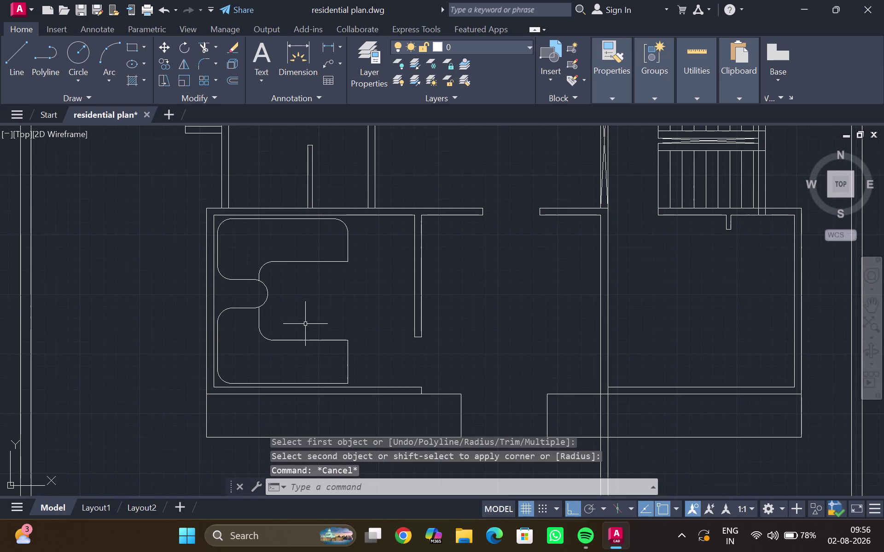
key(Escape)
Pan and zoom the plan across to the bathroom with the curved E-shaped fixture.
scroll(down, 3)
middle_click(310, 304)
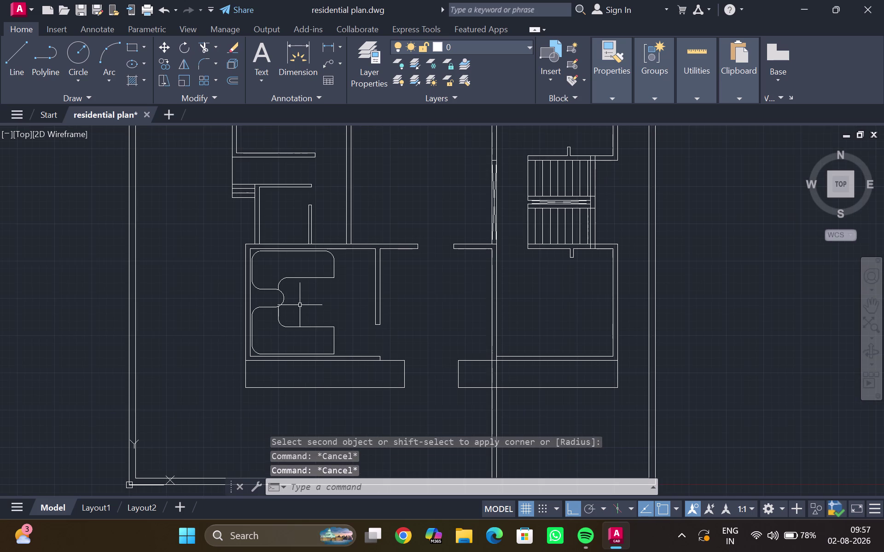
scroll(up, 3)
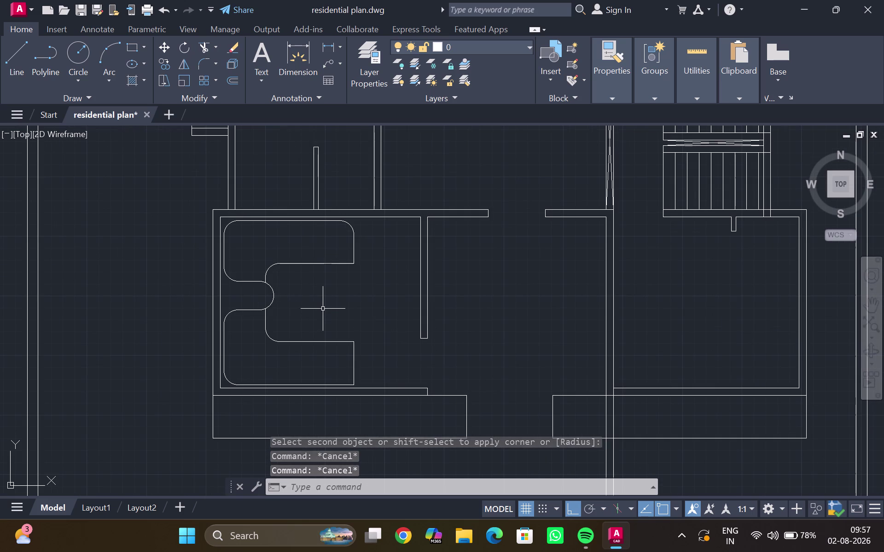
scroll(up, 3)
scroll(up, 3)
scroll(up, 3)
middle_drag(312, 298, 308, 295)
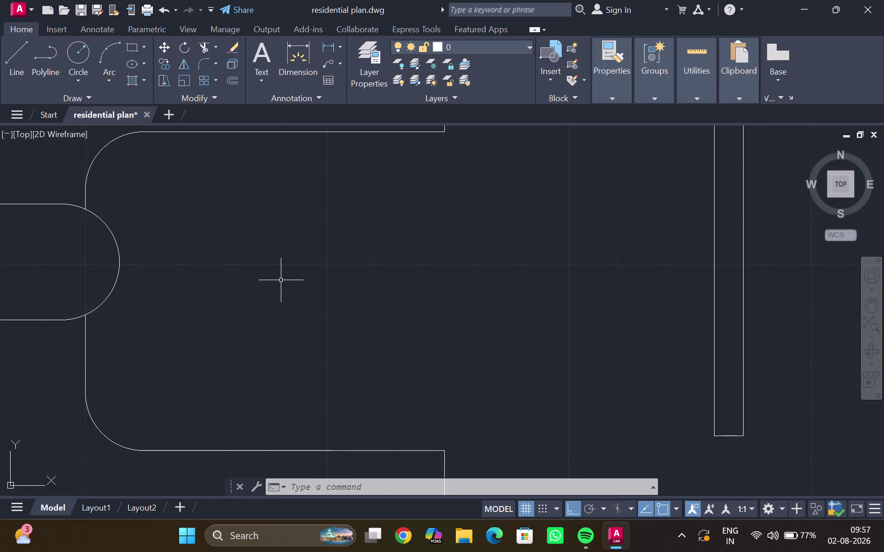
scroll(down, 3)
scroll(down, 3)
scroll(down, 3)
scroll(down, 3)
scroll(down, 3)
middle_drag(362, 278, 273, 305)
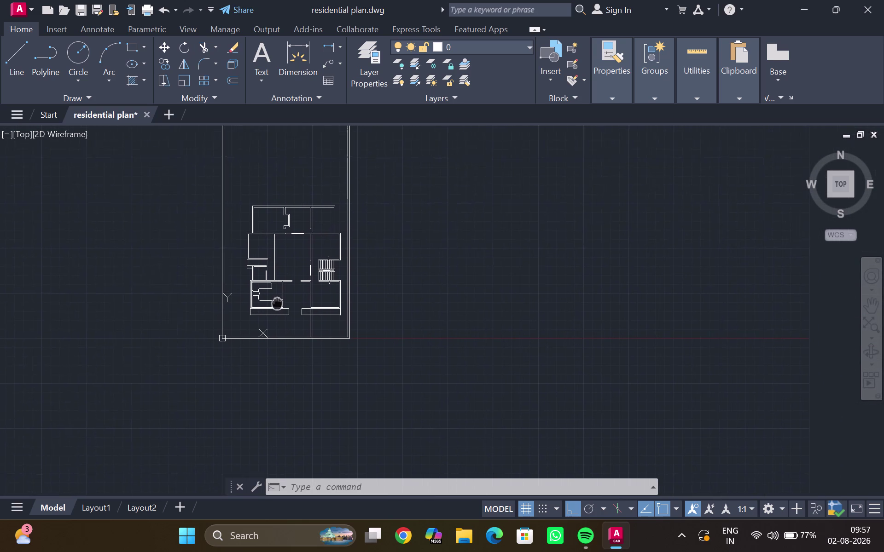
middle_drag(273, 305, 268, 307)
scroll(up, 3)
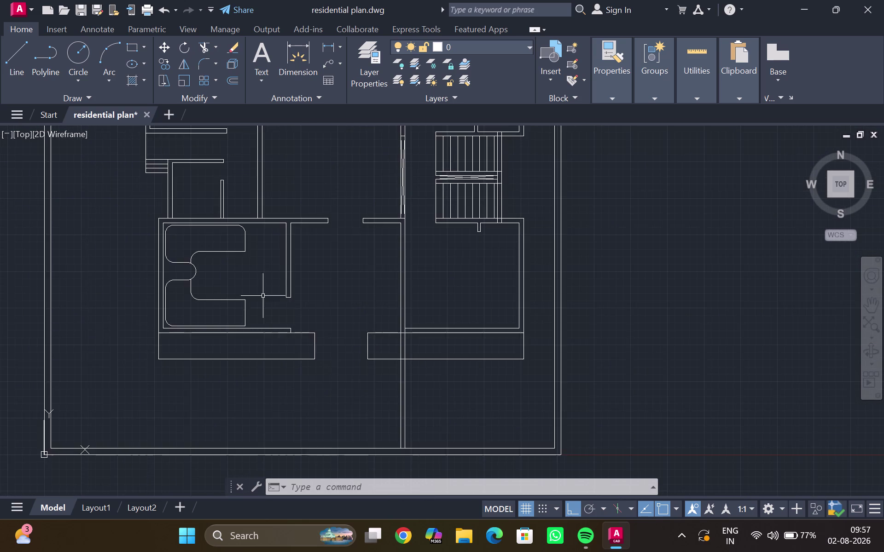
scroll(up, 3)
middle_click(250, 275)
scroll(up, 3)
scroll(up, 3)
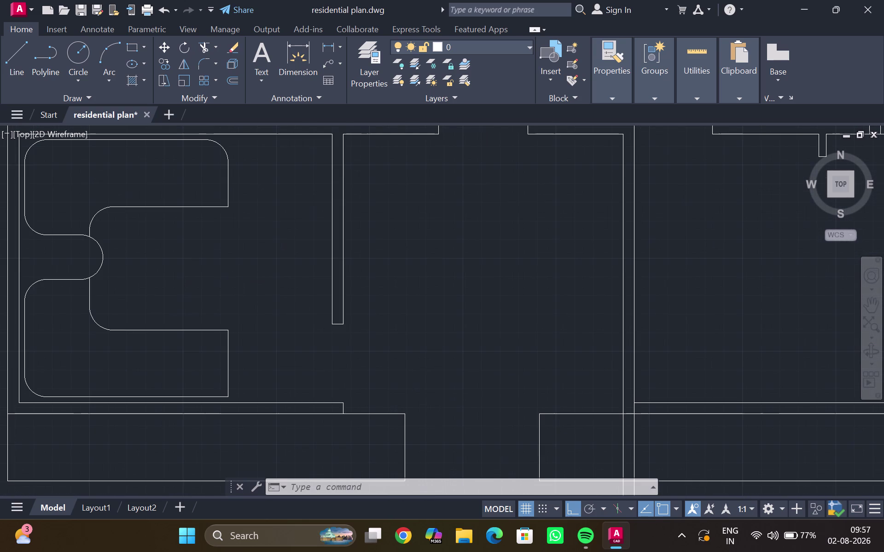
Begin a circle with a typed 2" centre value, then cancel the misplaced attempt.
key(c)
key(Return)
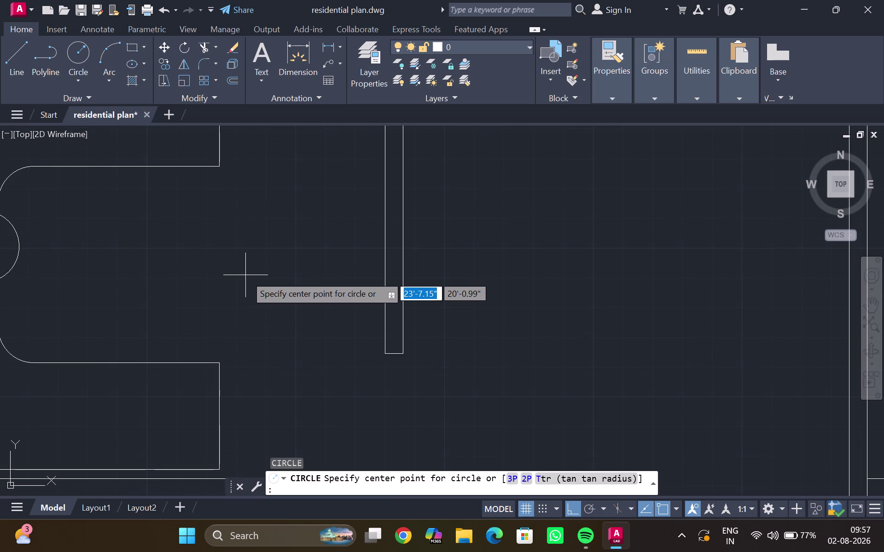
key(2)
key(shift+quotedbl)
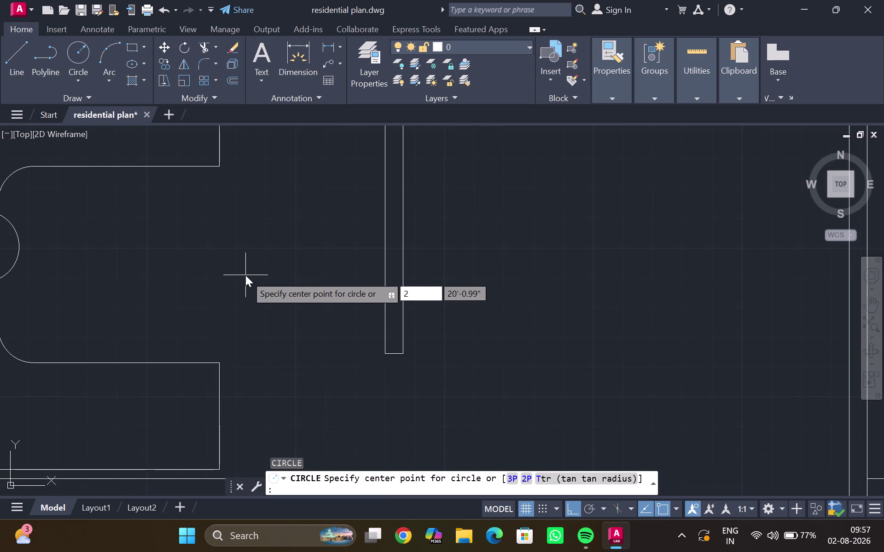
key(Return)
scroll(down, 3)
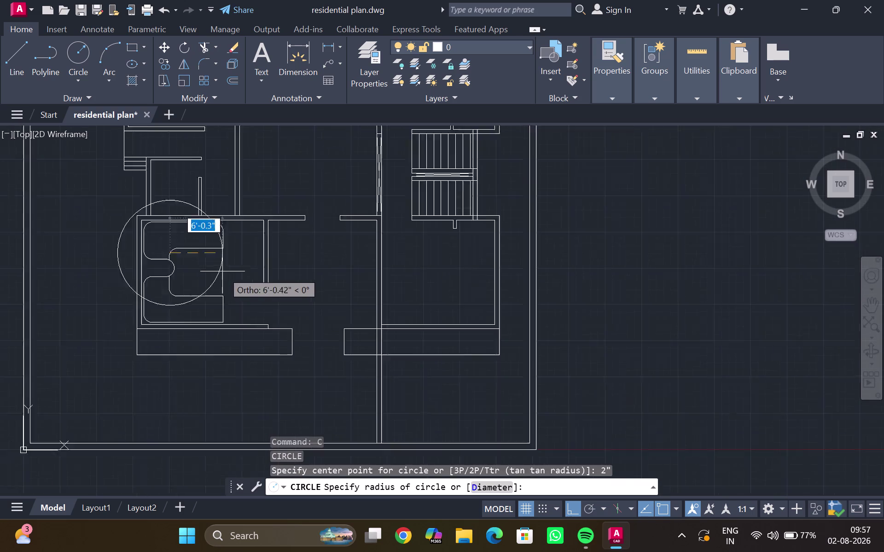
key(Escape)
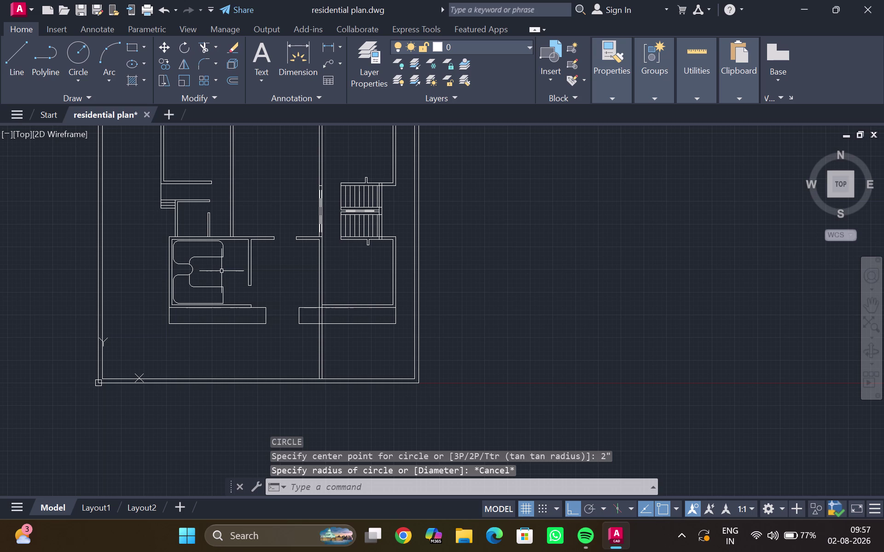
Draw a circle of 1' radius beside the bathroom's curved fixture.
key(c)
key(Return)
scroll(up, 3)
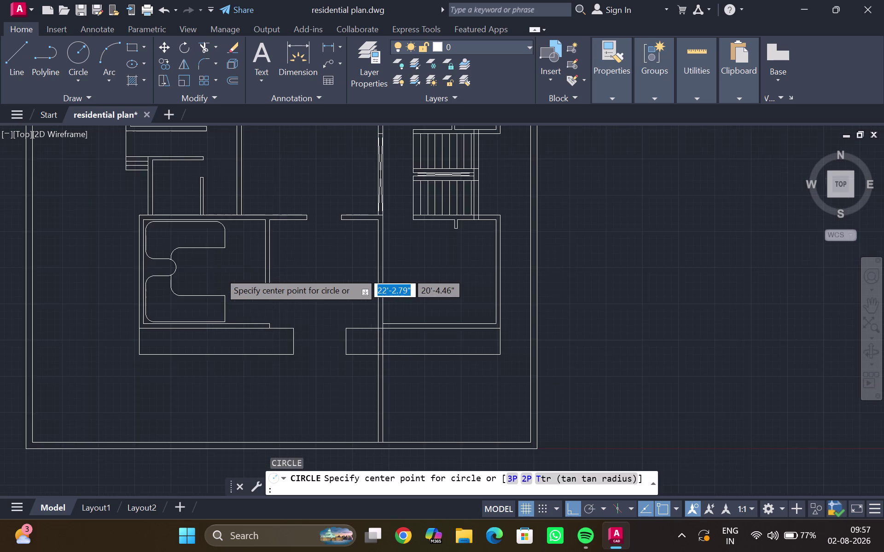
scroll(up, 3)
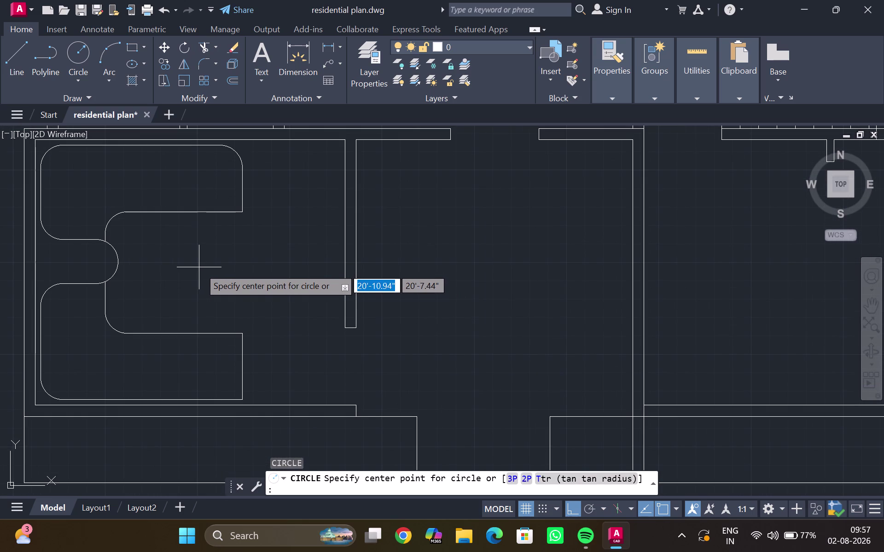
click(198, 267)
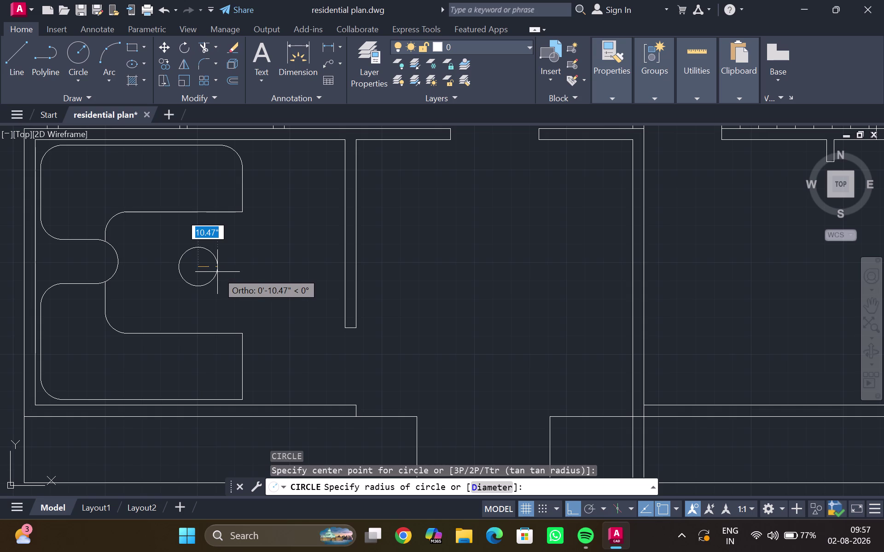
text(1)
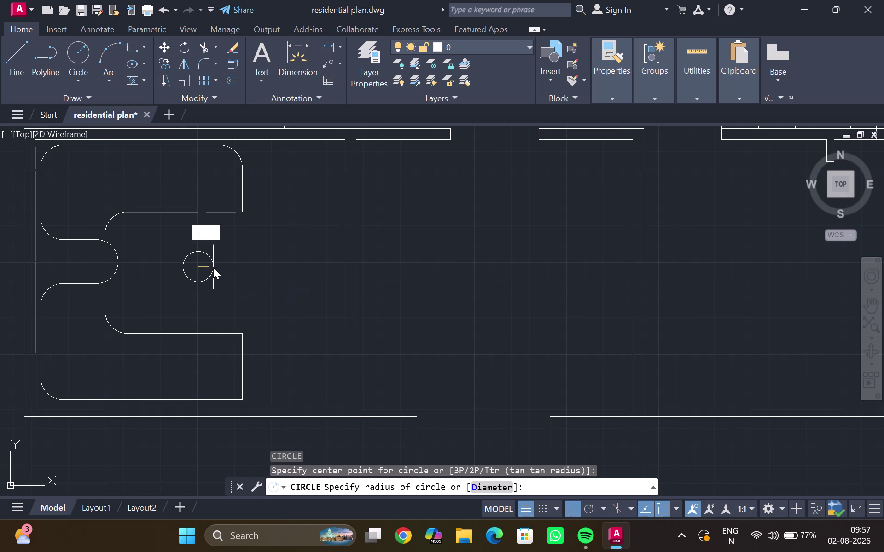
text(')
key(Return)
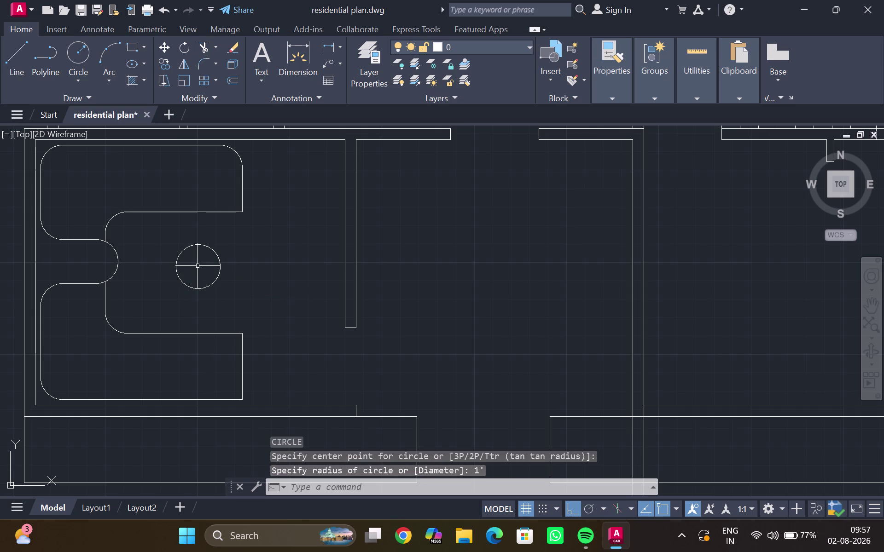
Draw a larger trial circle concentric with it, then delete that circle.
key(Return)
scroll(up, 3)
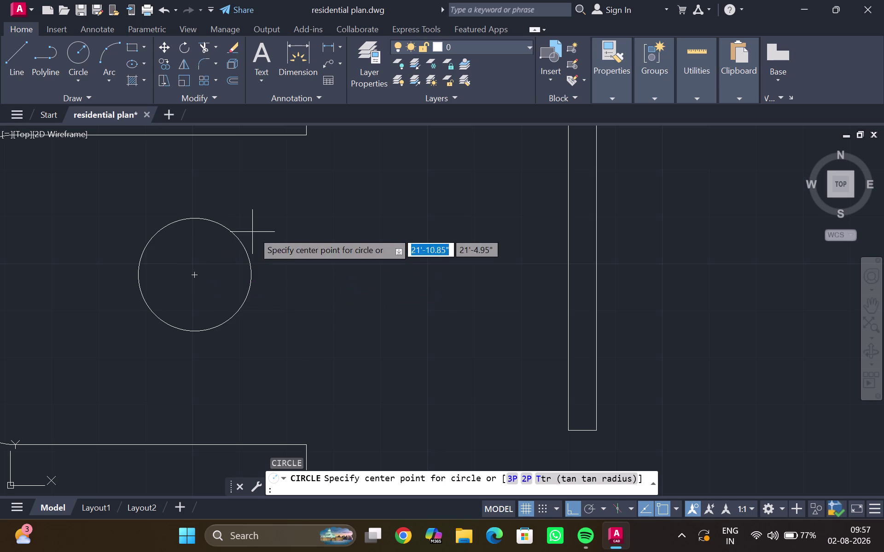
click(196, 274)
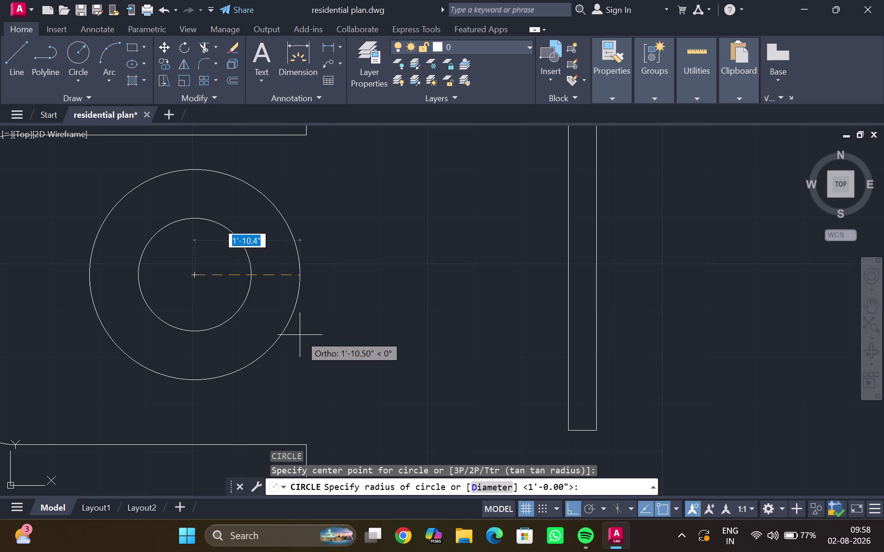
key(2)
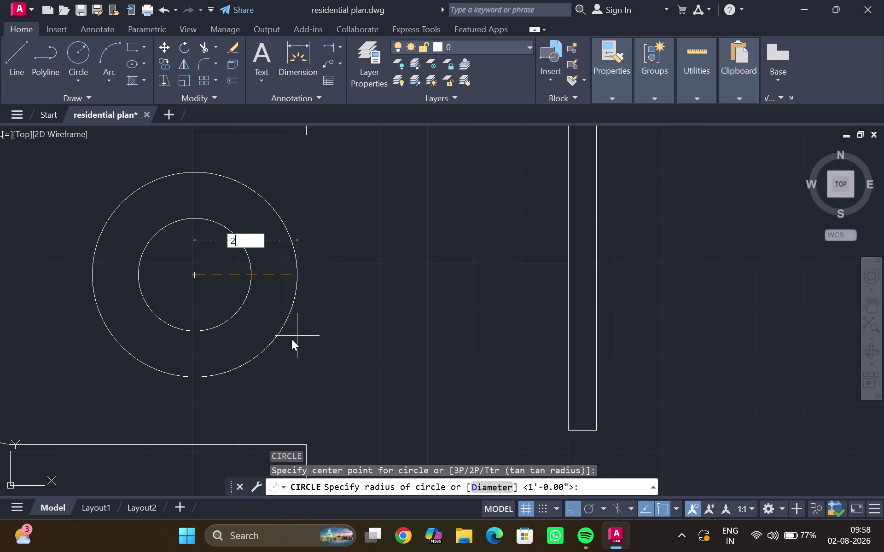
key(BackSpace)
click(357, 276)
scroll(down, 3)
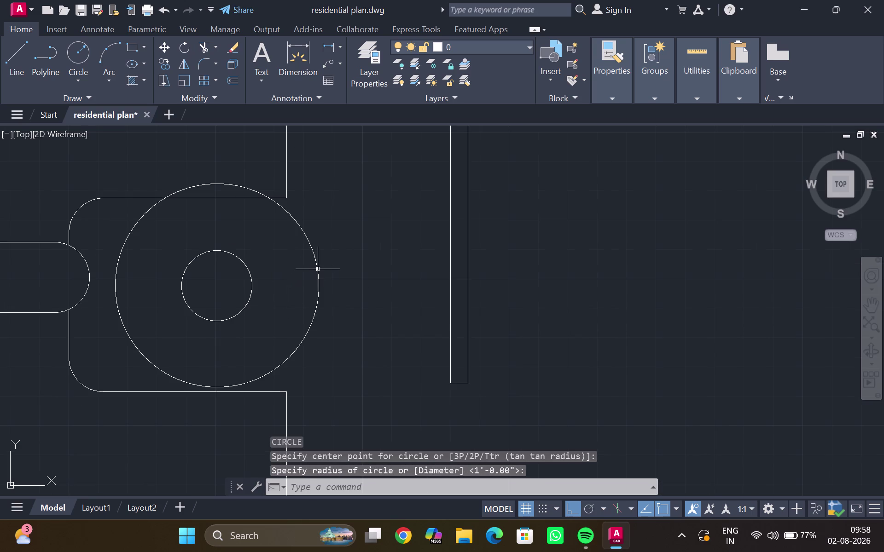
click(318, 269)
key(Delete)
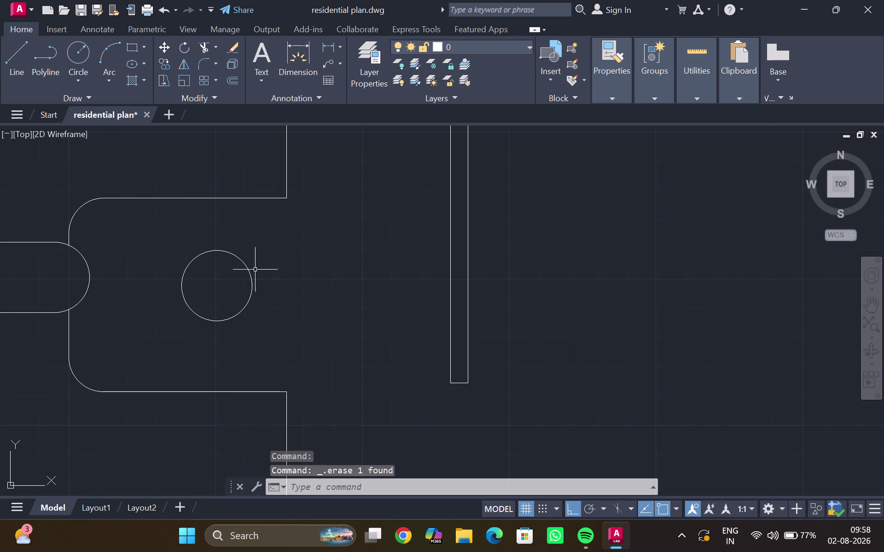
click(342, 41)
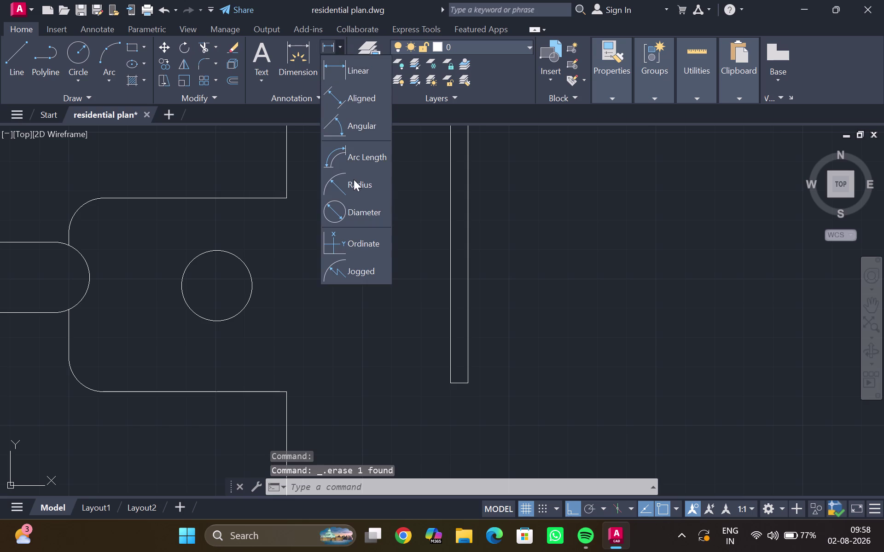
click(357, 187)
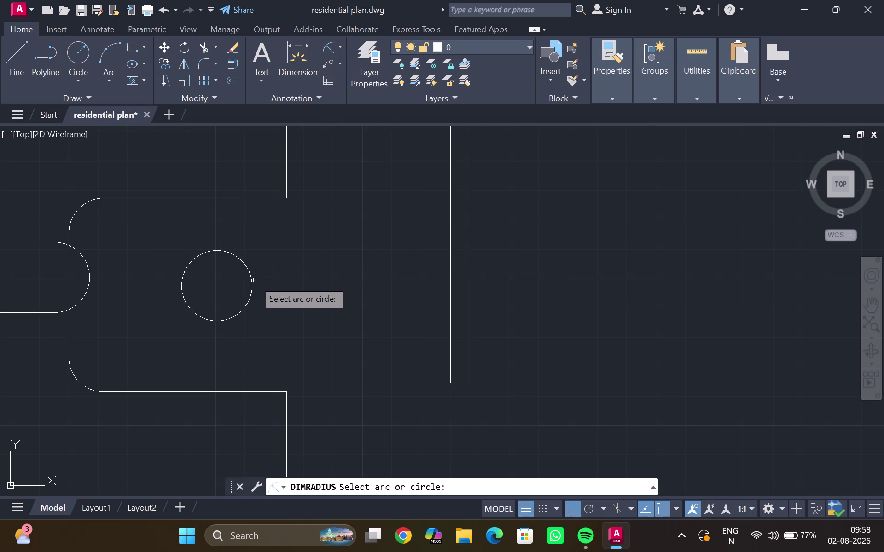
click(253, 280)
key(Delete)
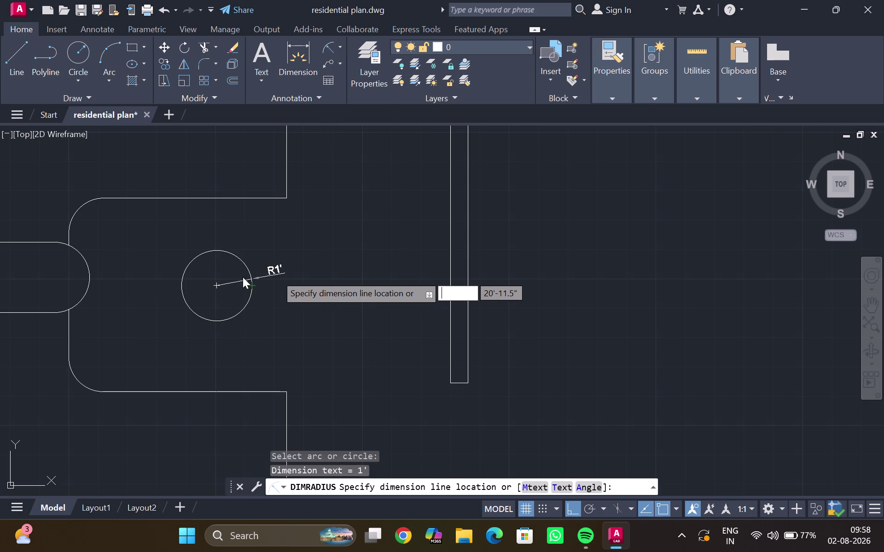
key(Escape)
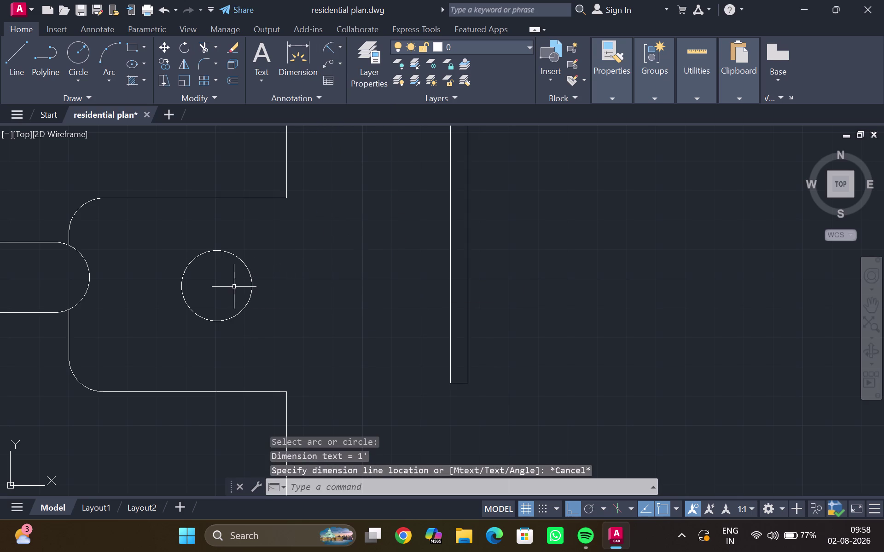
scroll(up, 3)
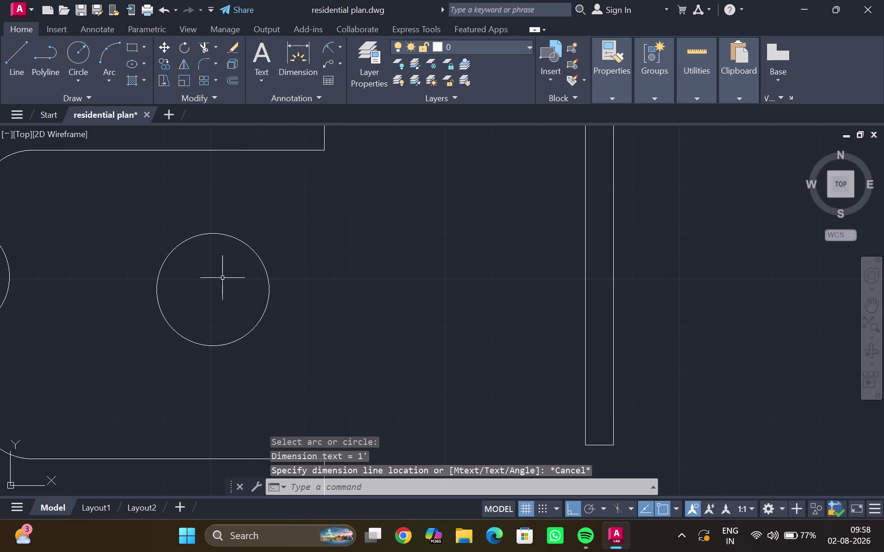
key(Return)
key(Return)
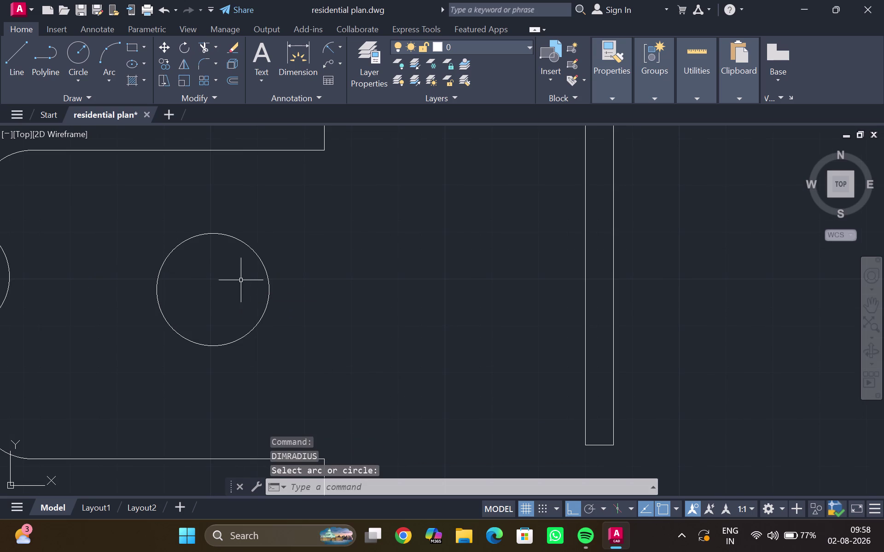
key(c)
key(Return)
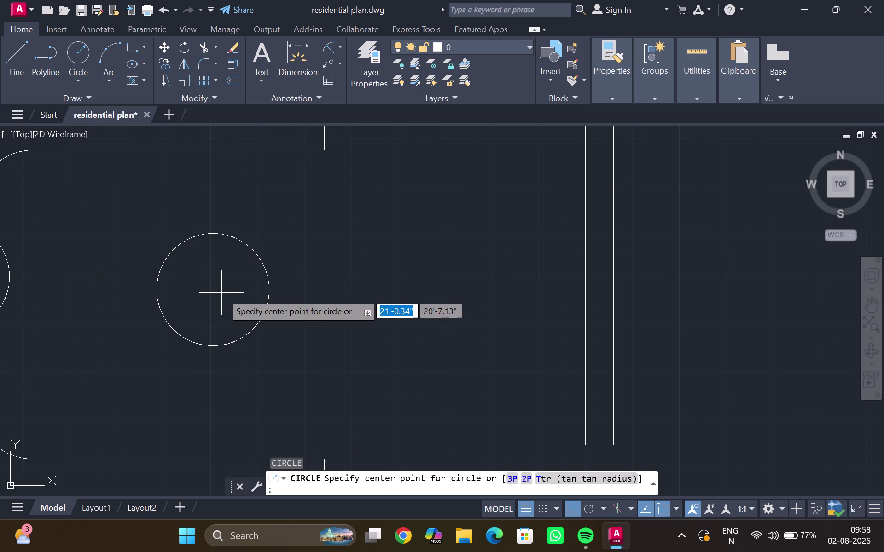
Draw a circle of 2' radius concentric with the 1-foot circle.
scroll(up, 3)
click(191, 298)
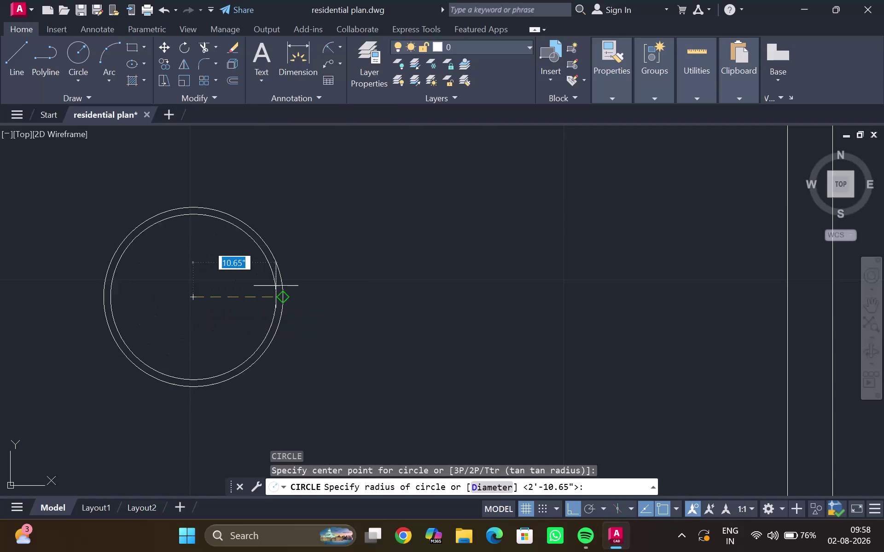
text(2')
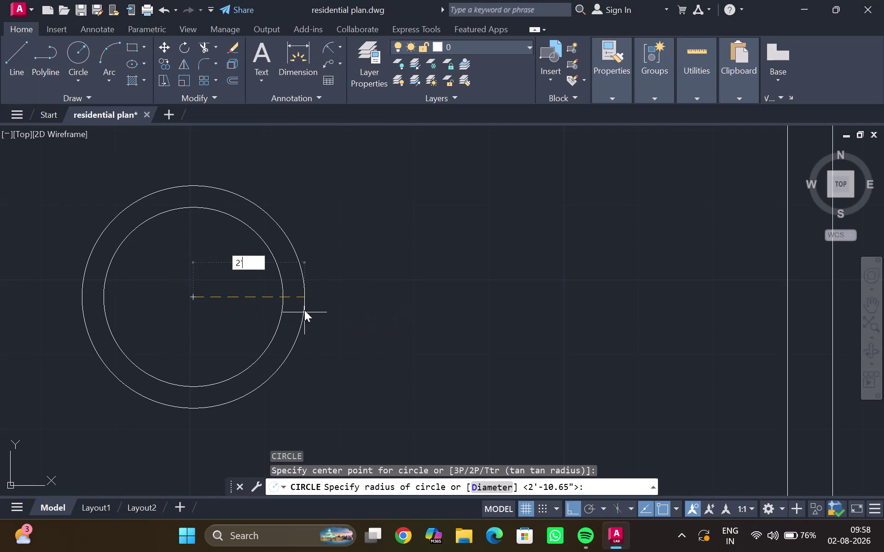
key(Return)
scroll(down, 3)
middle_drag(263, 290, 260, 304)
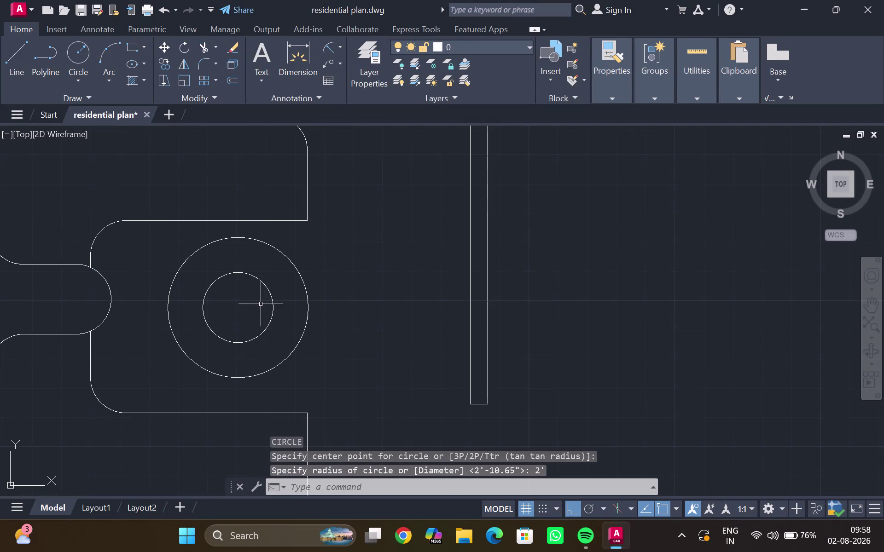
Move both circles slightly lower in the bathroom.
drag(319, 259, 264, 294)
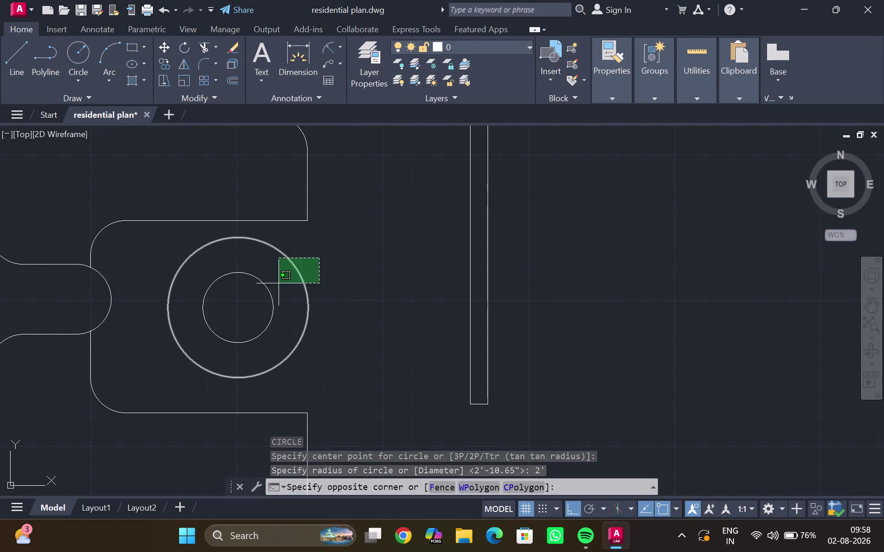
drag(265, 294, 231, 313)
key(m)
key(Return)
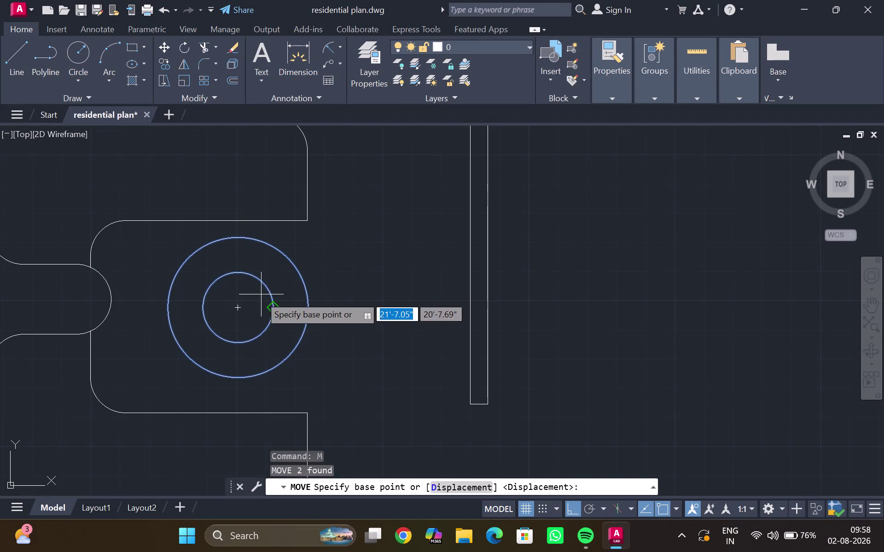
click(236, 311)
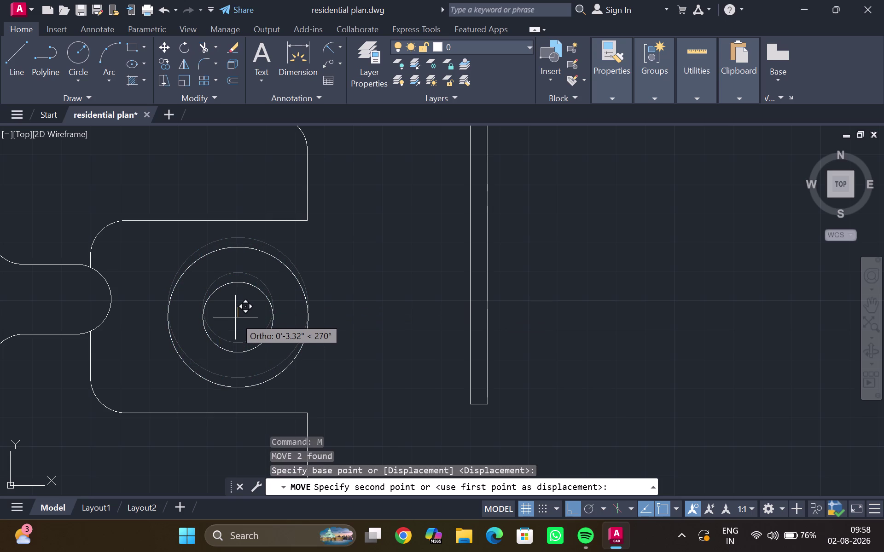
click(235, 317)
middle_click(295, 271)
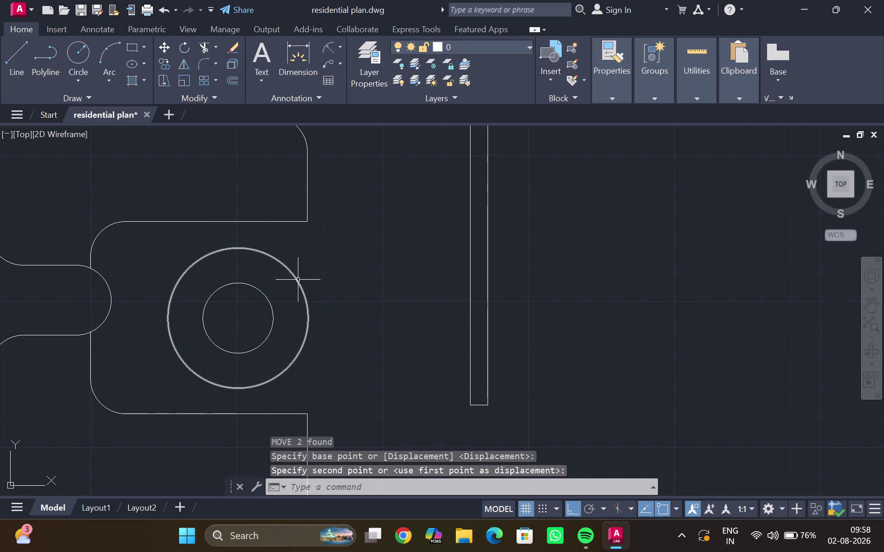
key(Escape)
scroll(down, 3)
middle_click(274, 288)
scroll(down, 3)
scroll(up, 3)
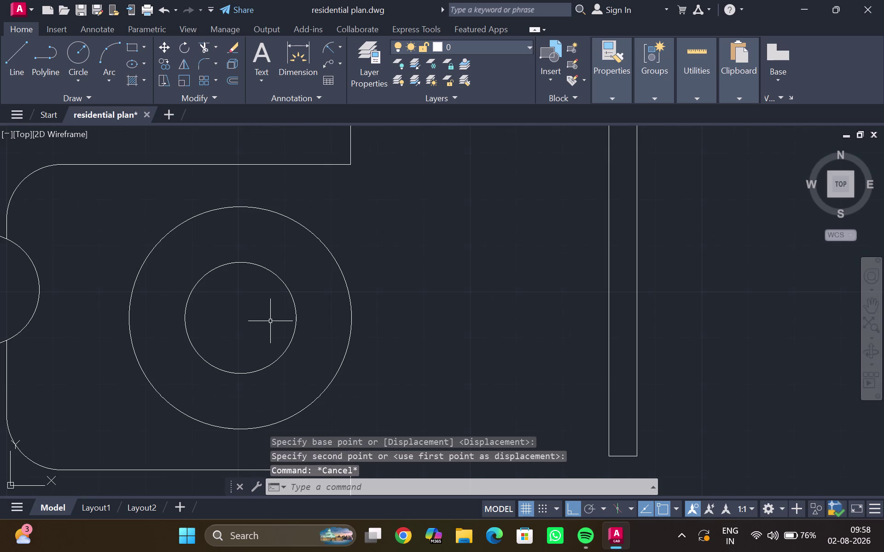
Draw a horizontal line from the small circle's centre to the outer circle.
key(l)
key(Return)
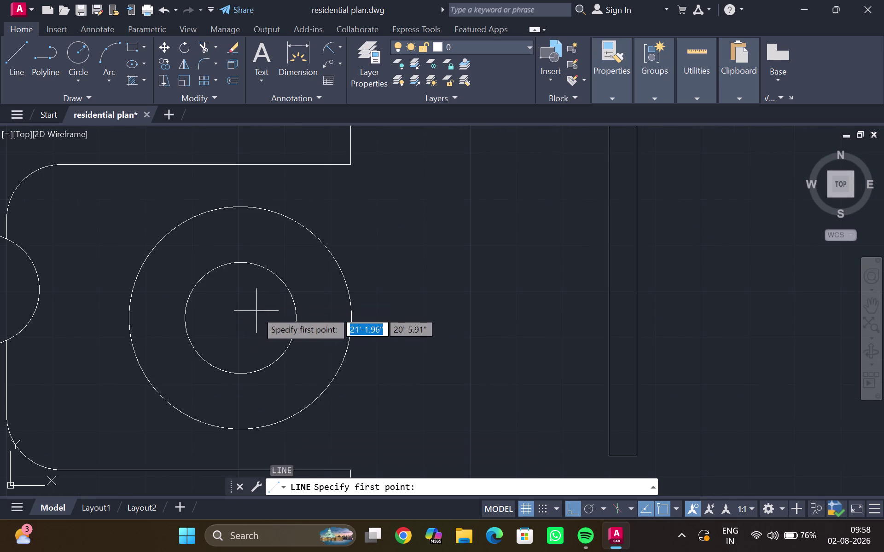
scroll(up, 3)
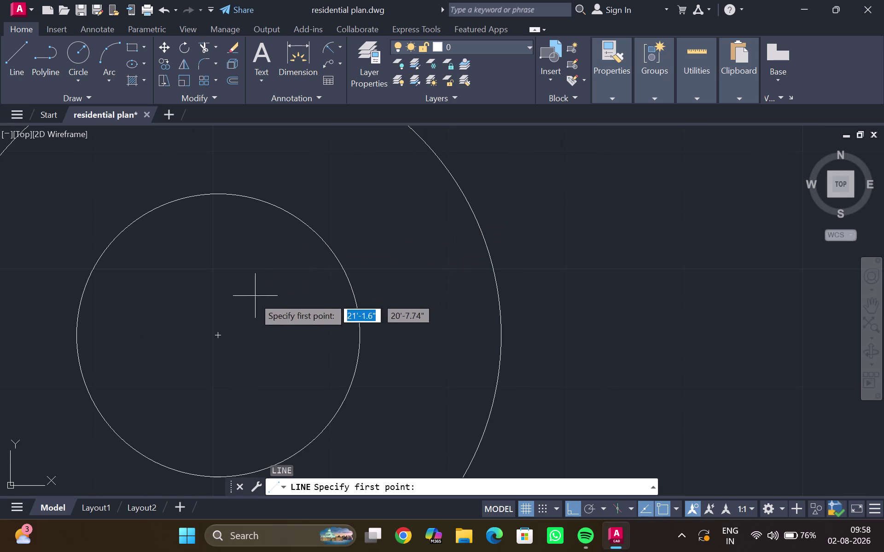
drag(221, 337, 242, 337)
click(547, 328)
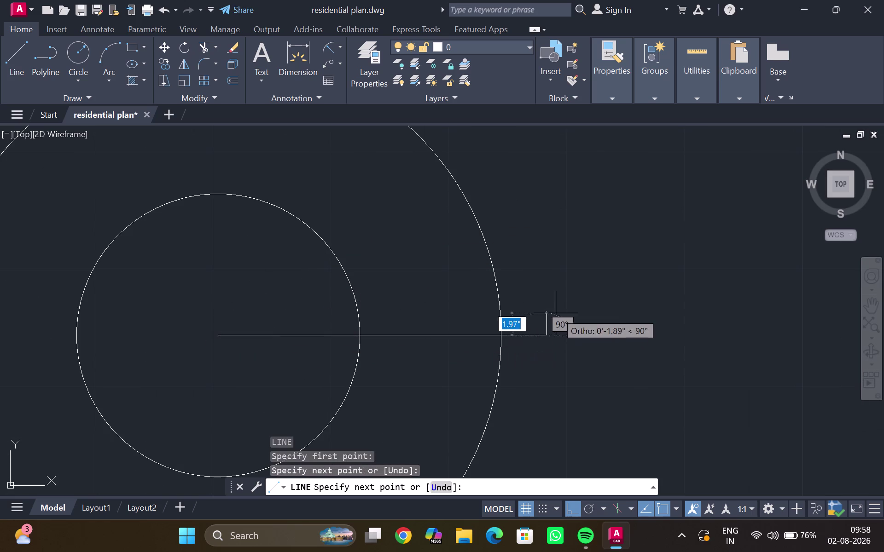
key(Escape)
Trim the line so only the part between the two circles remains.
text(tr)
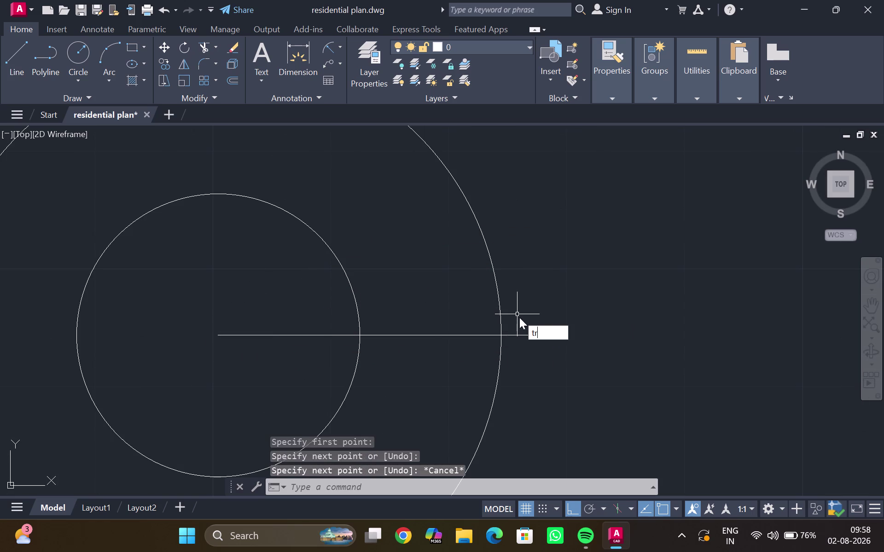
key(Return)
drag(519, 312, 535, 373)
drag(321, 300, 316, 357)
scroll(down, 3)
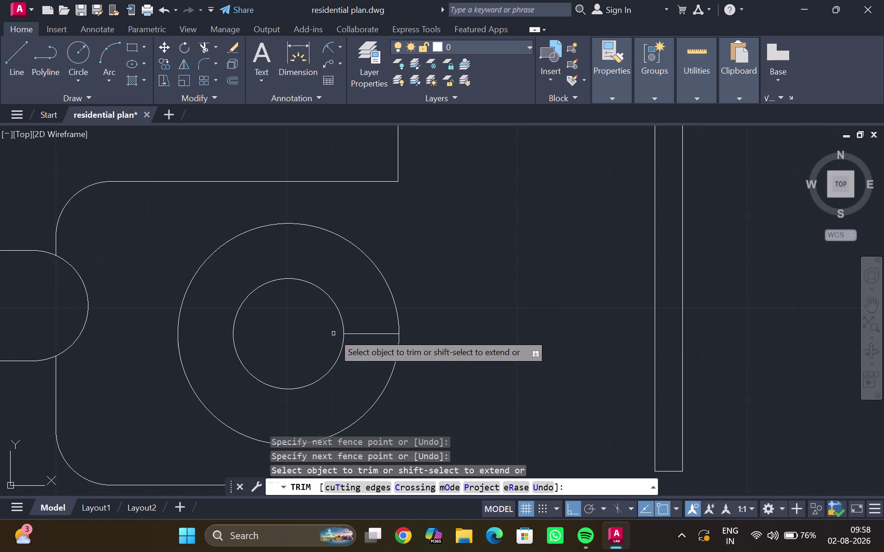
key(super+p)
scroll(up, 3)
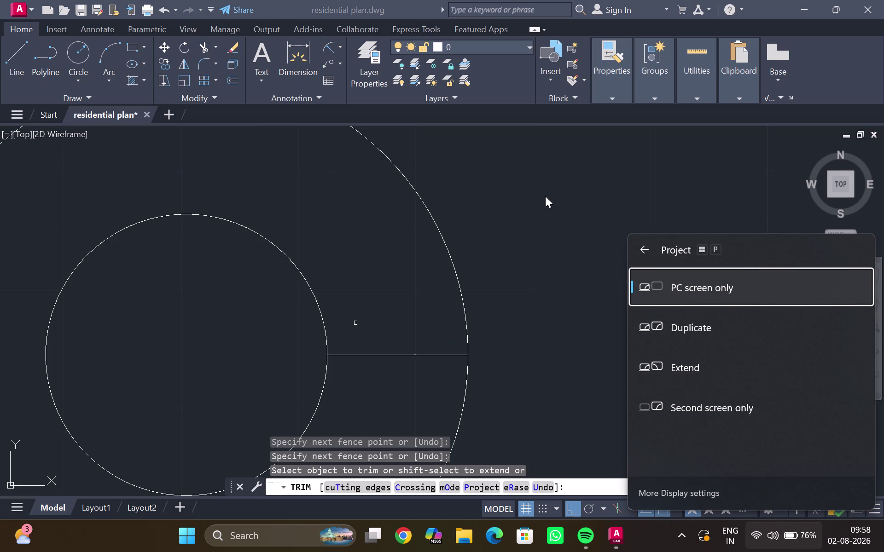
key(Escape)
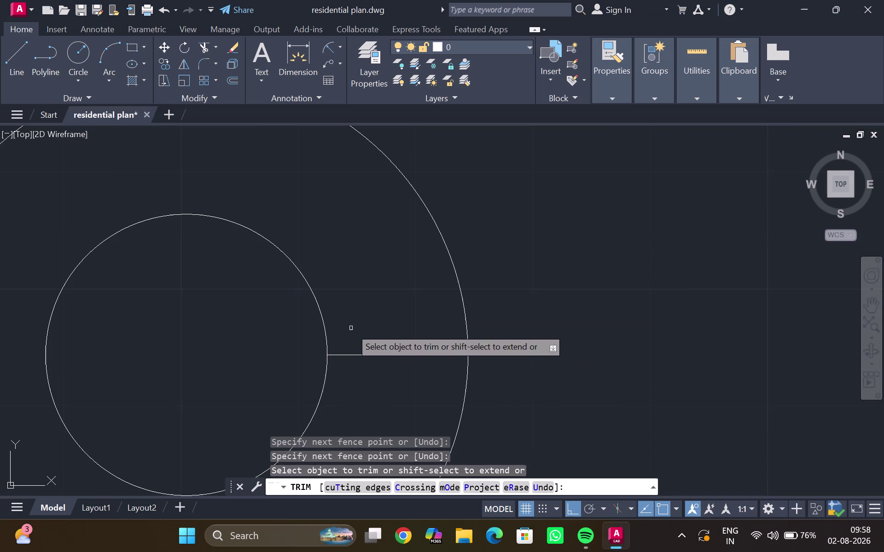
key(Escape)
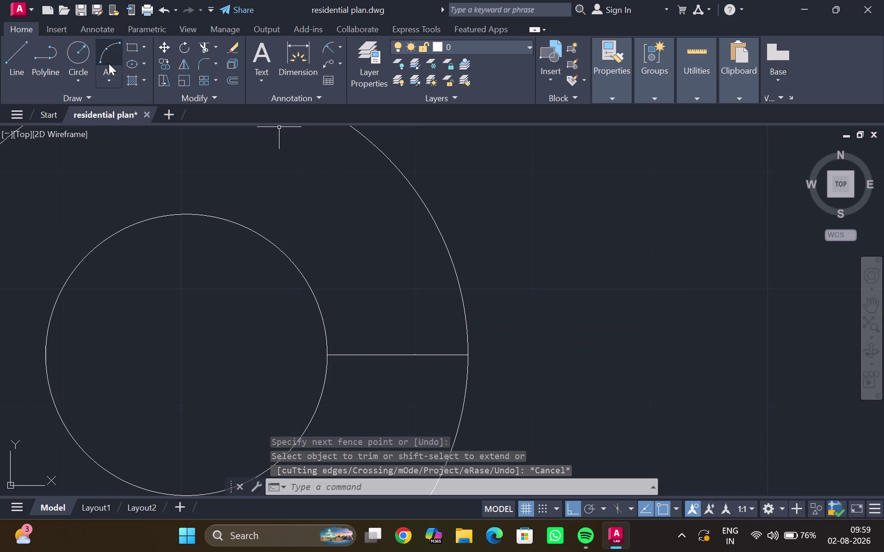
click(104, 82)
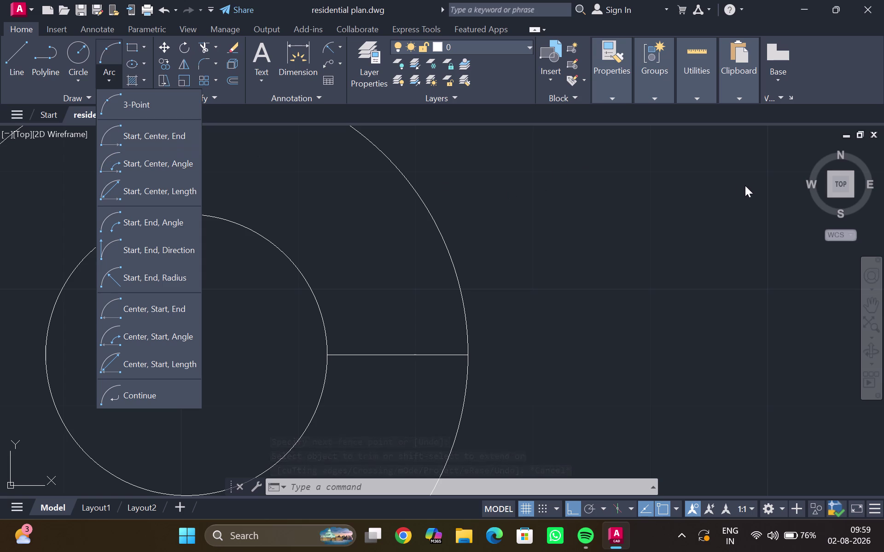
click(147, 254)
click(326, 355)
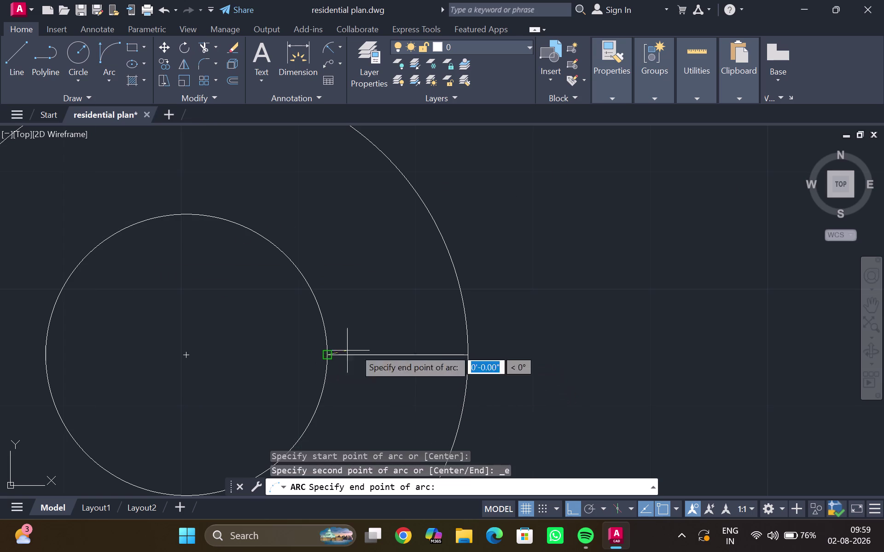
click(470, 357)
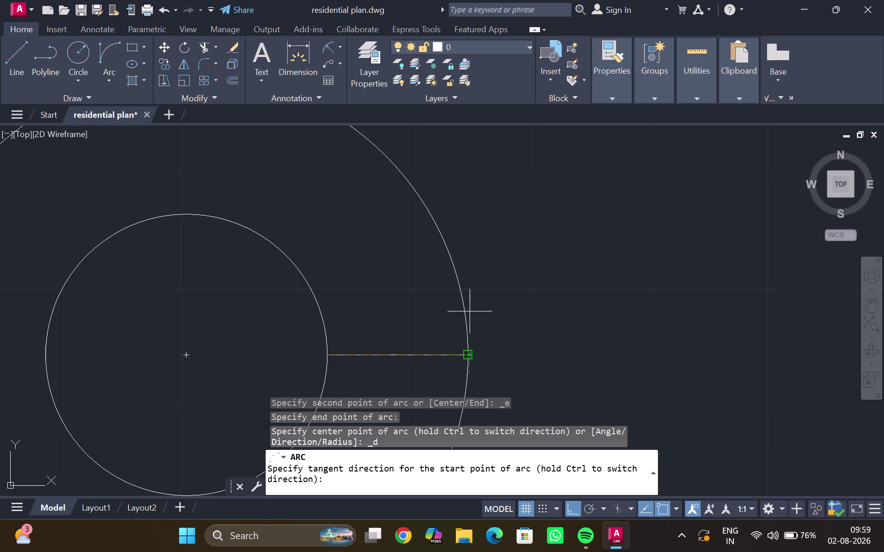
key(3)
key(0)
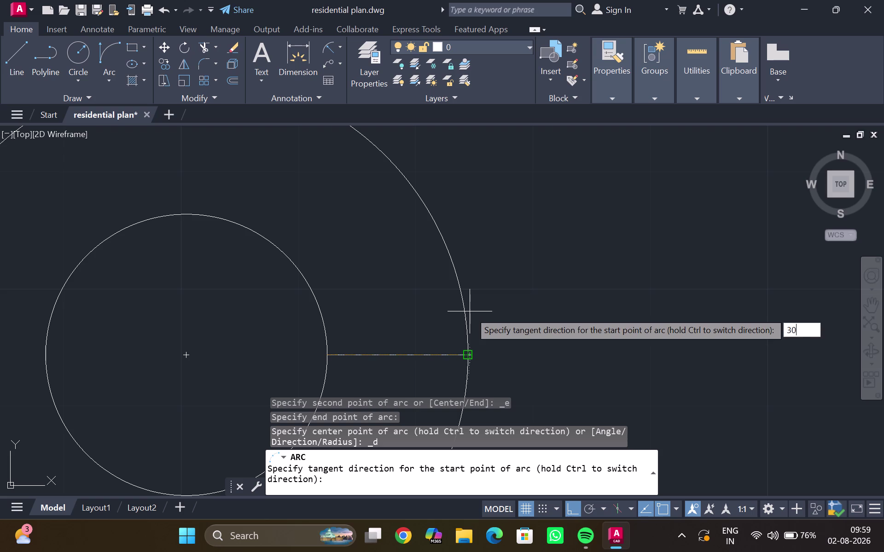
key(Return)
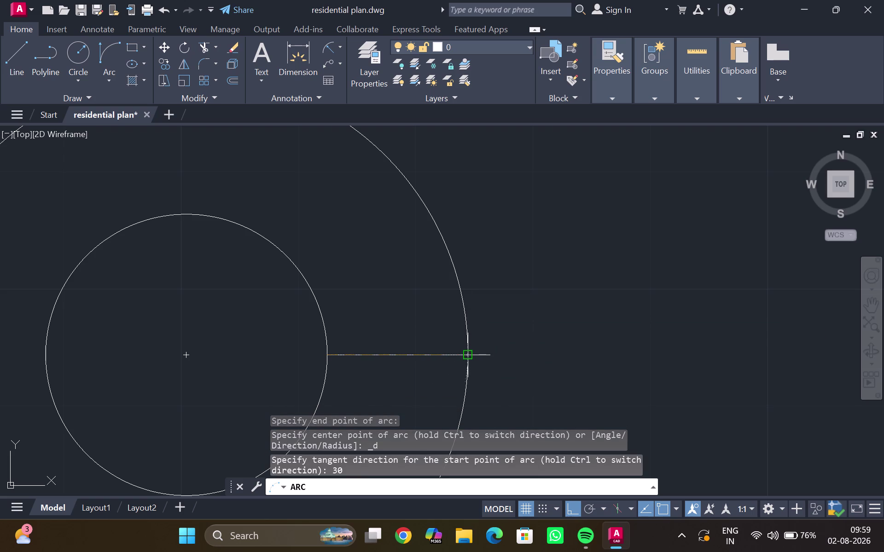
click(465, 358)
click(468, 355)
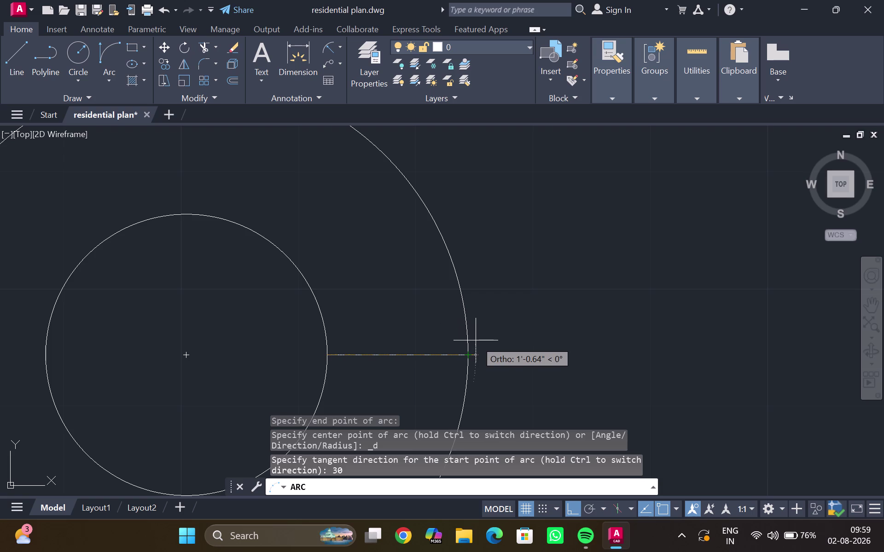
key(Return)
key(Return)
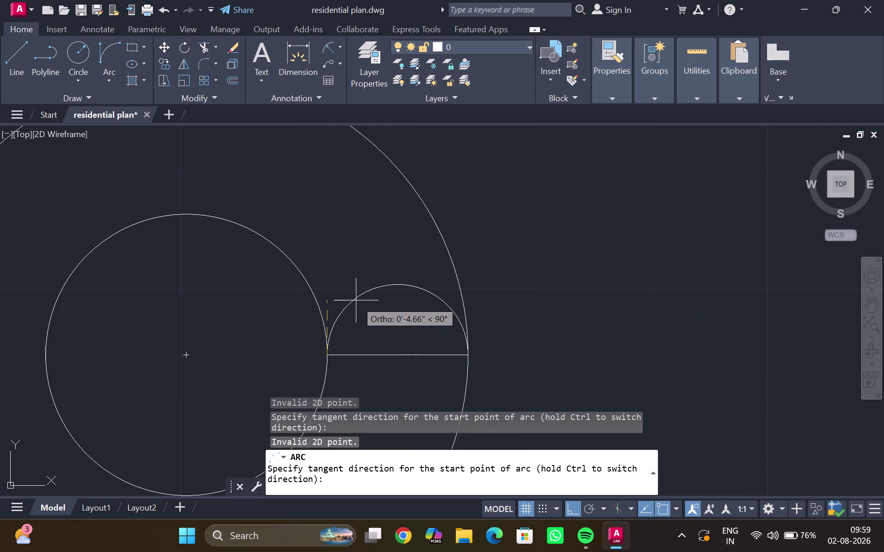
key(BackSpace)
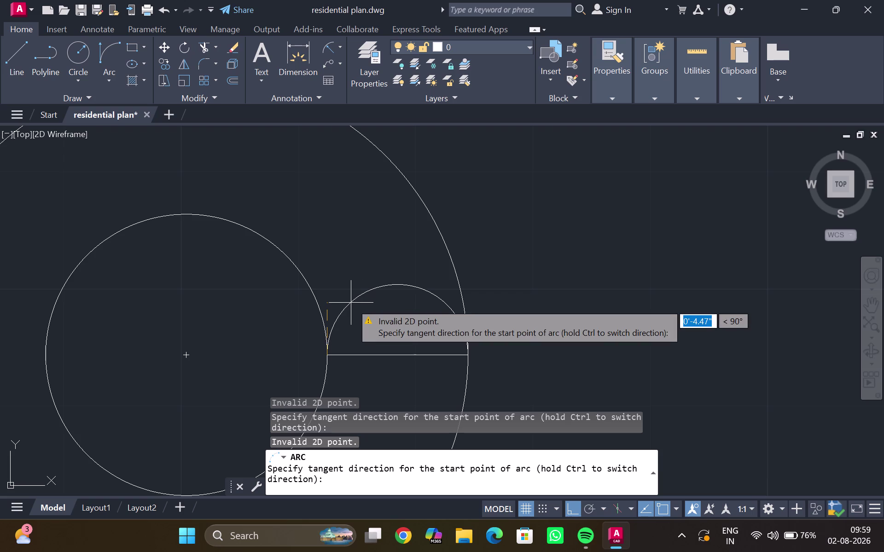
key(Escape)
scroll(down, 3)
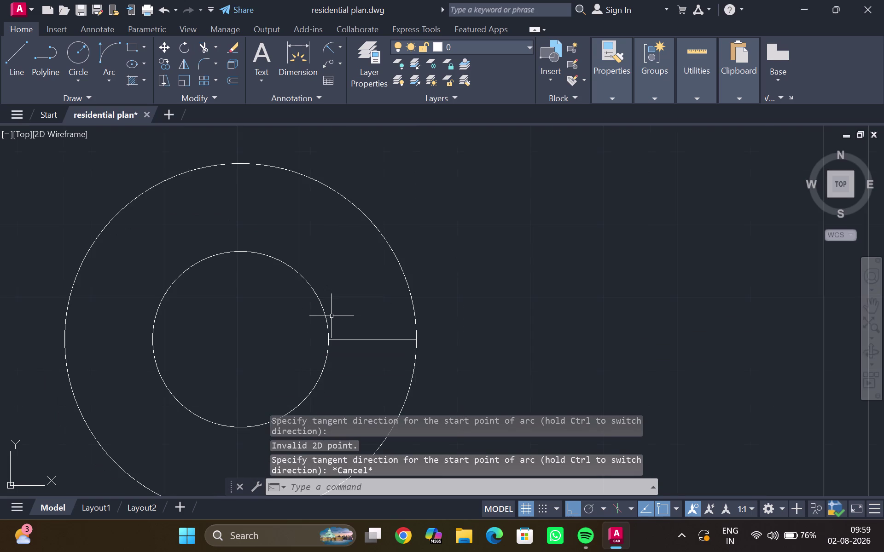
middle_drag(302, 255, 297, 248)
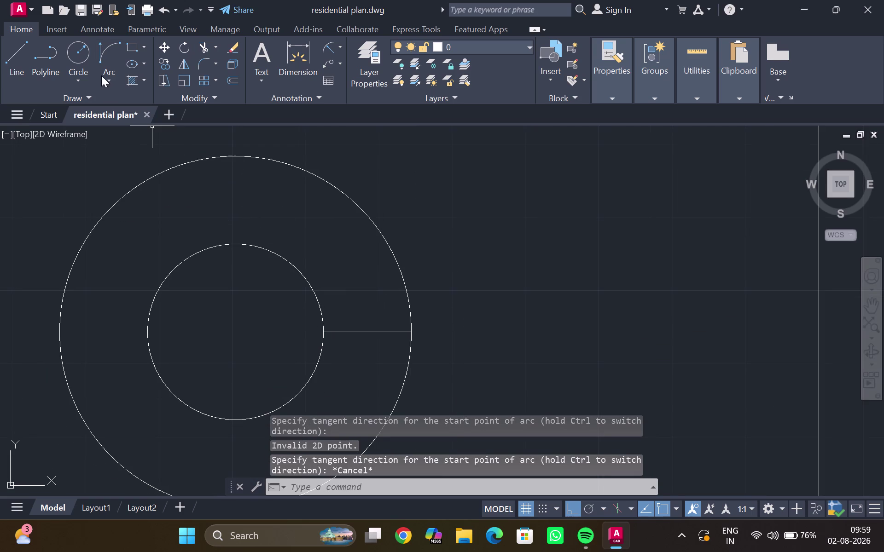
click(105, 77)
scroll(down, 3)
middle_drag(143, 147, 148, 109)
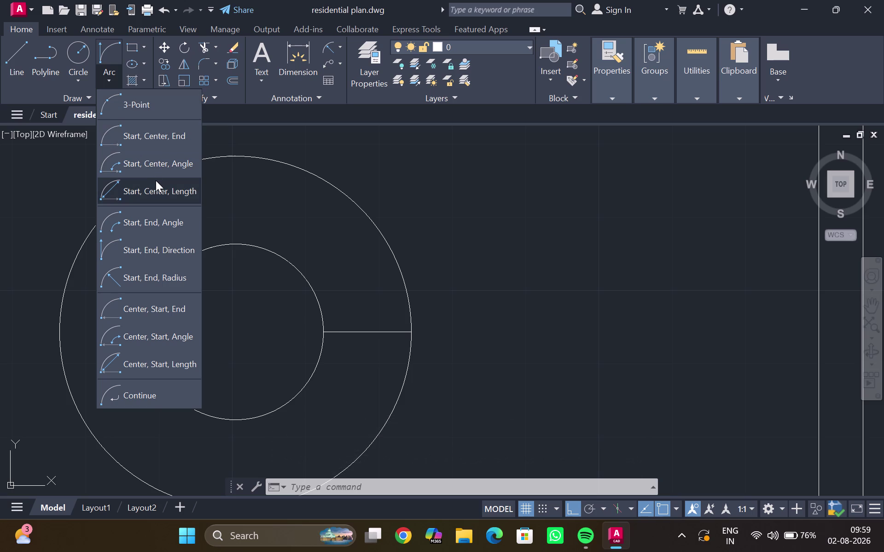
click(139, 333)
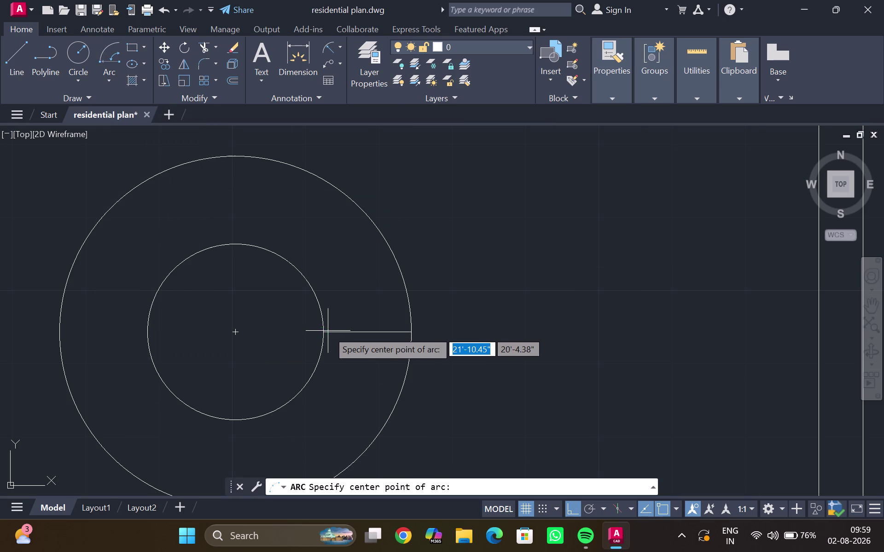
scroll(up, 3)
click(316, 331)
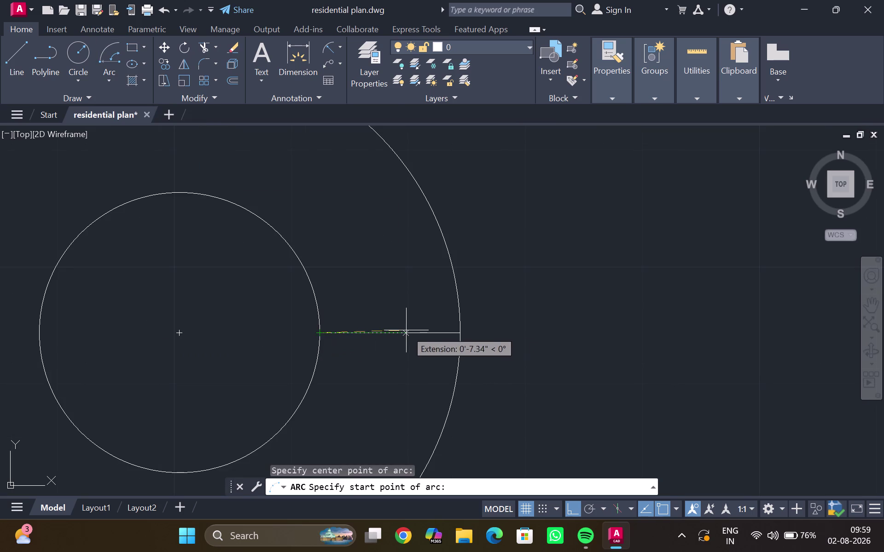
click(462, 330)
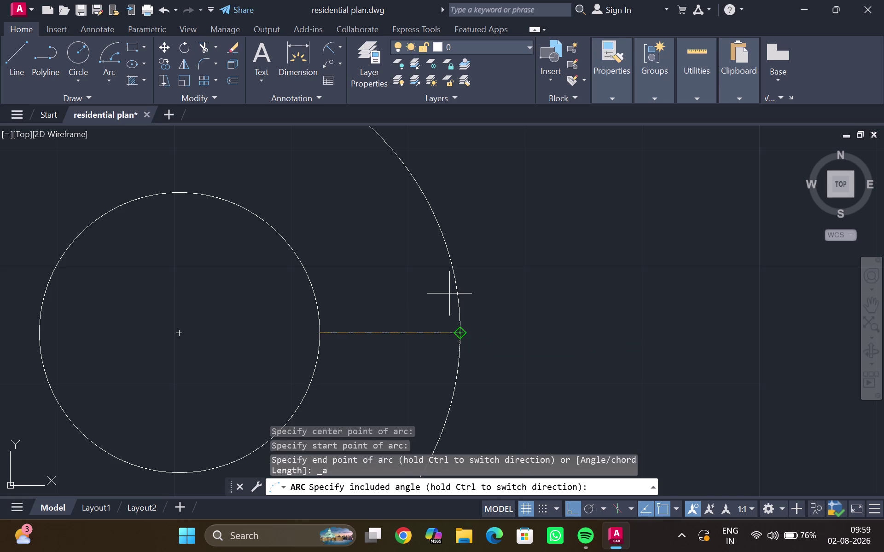
key(3)
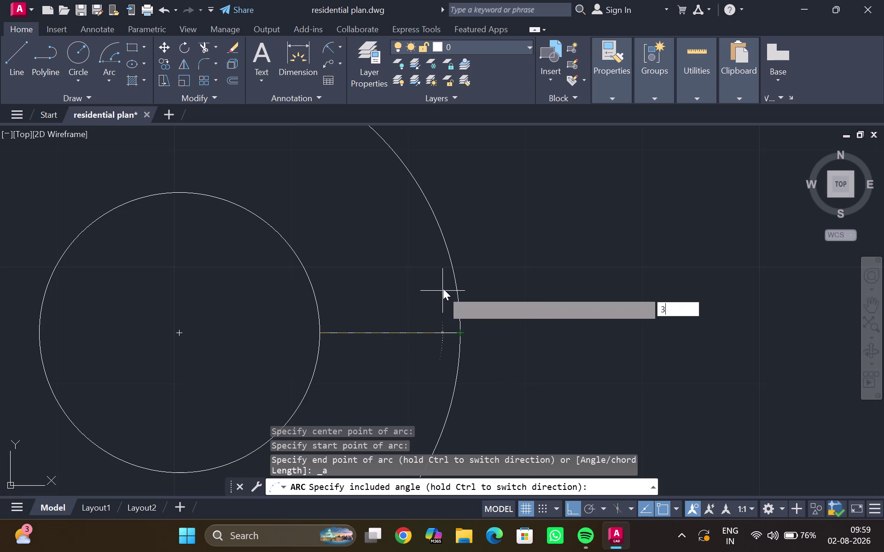
key(0)
key(Return)
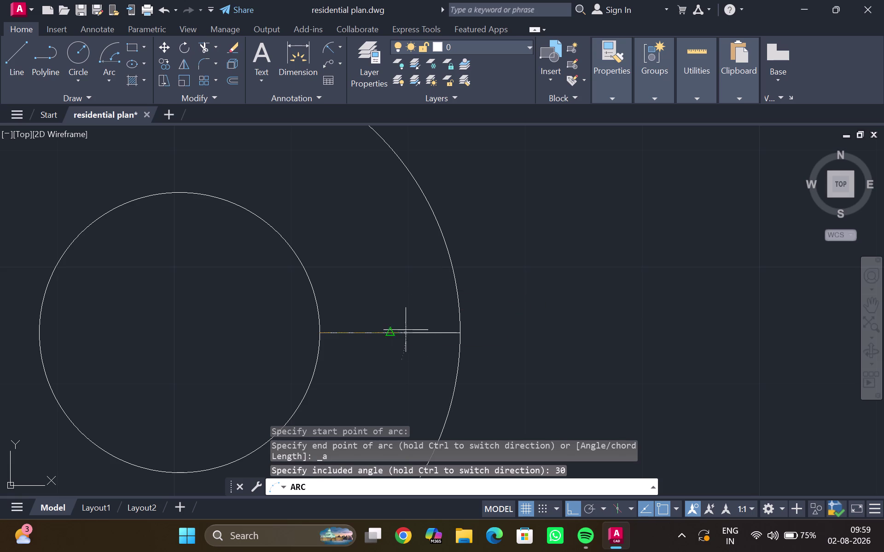
click(464, 335)
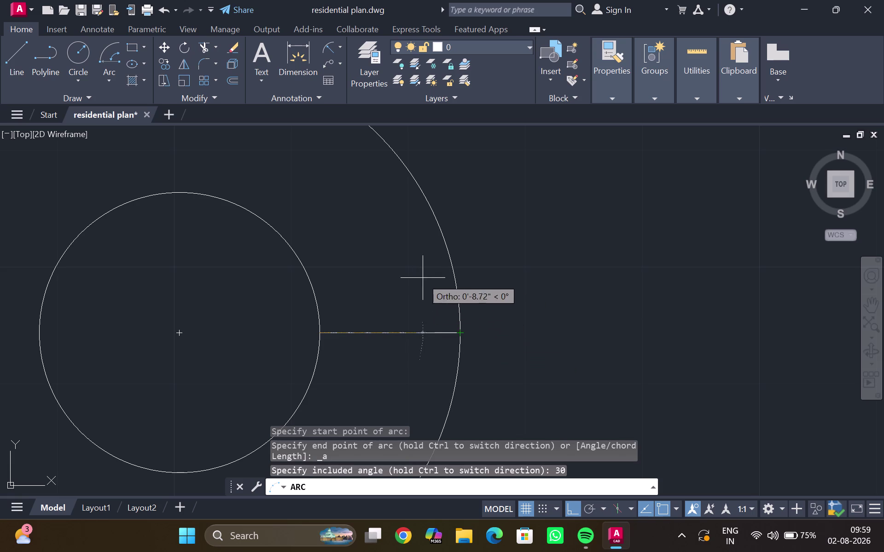
click(390, 332)
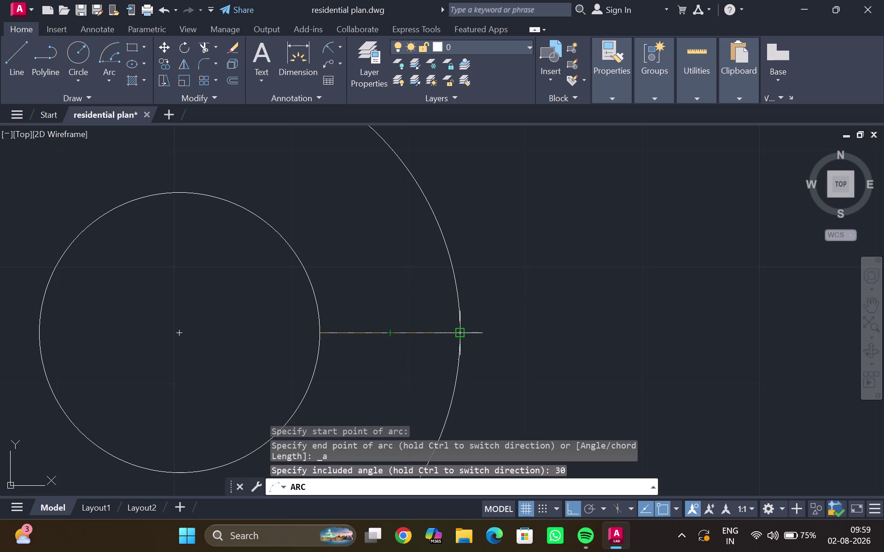
click(462, 330)
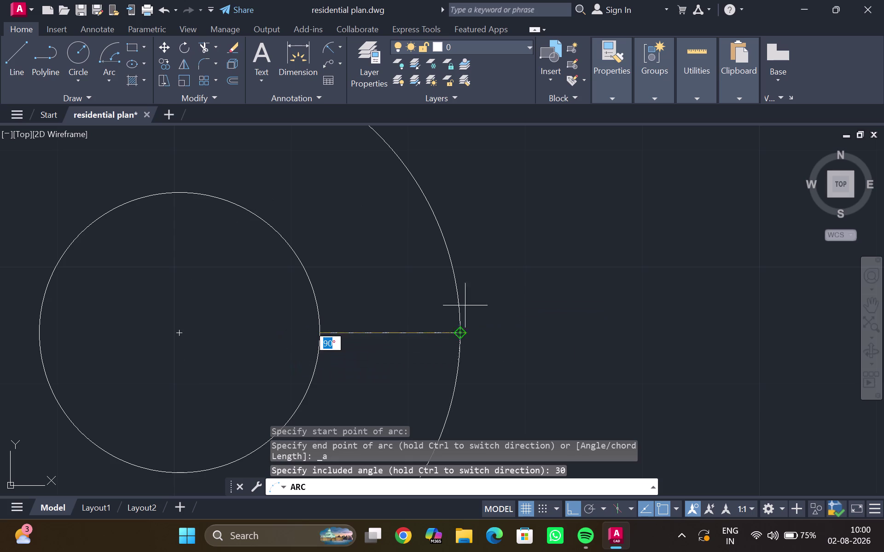
key(Escape)
scroll(up, 3)
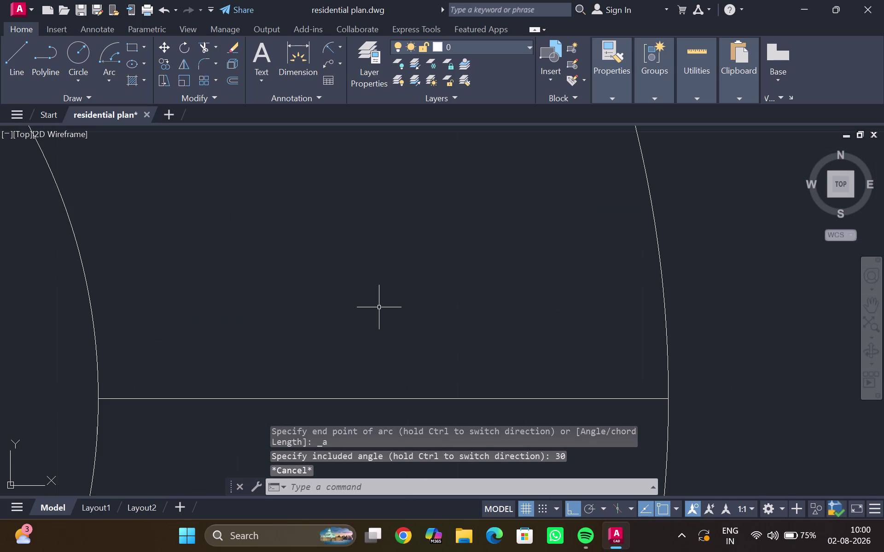
scroll(down, 3)
Draw a Start-End-Angle arc of 30 degrees from the inner-circle point to the outer-circle point.
middle_click(166, 341)
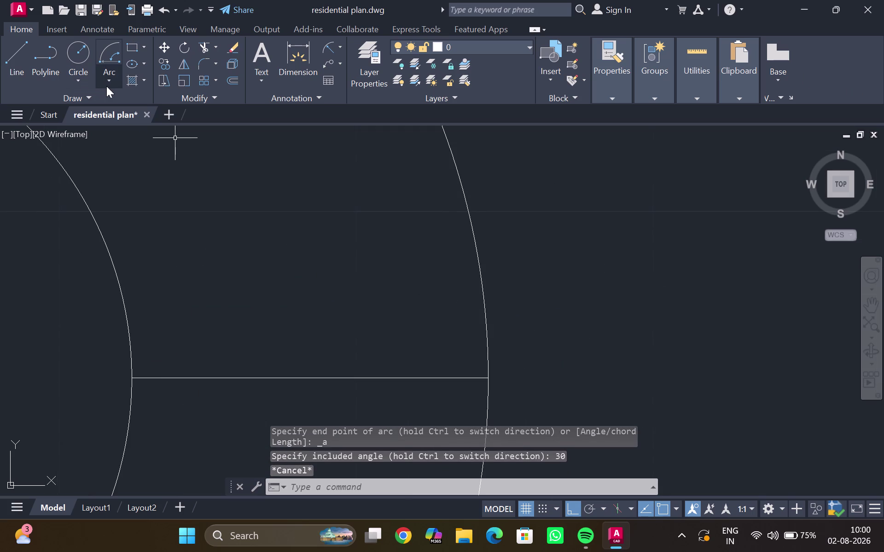
click(107, 86)
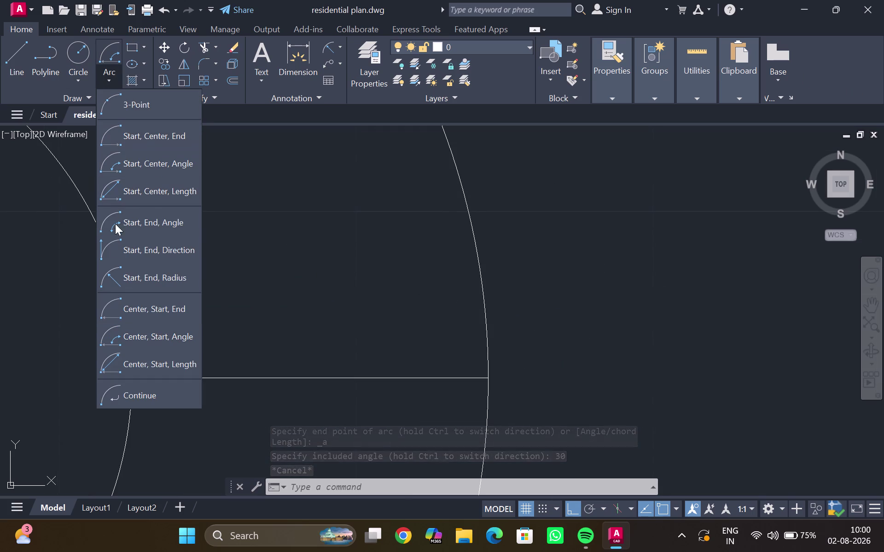
click(151, 230)
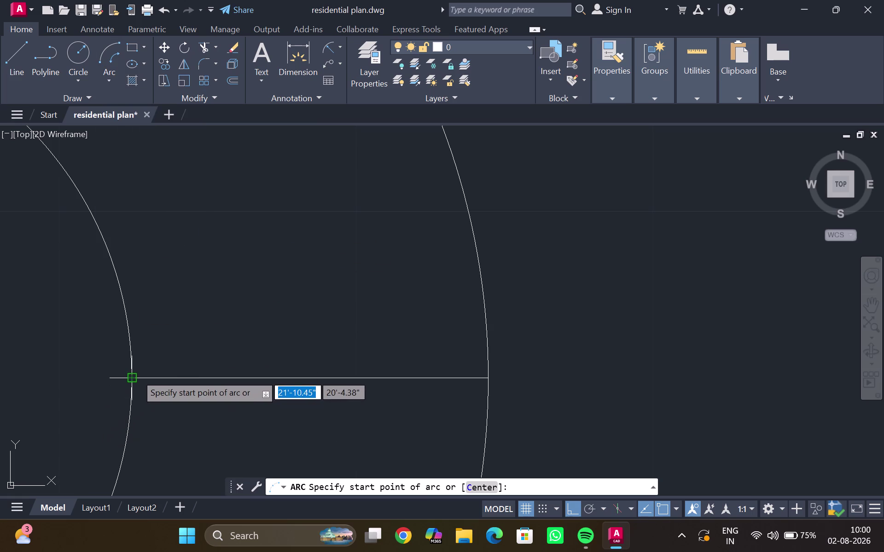
click(136, 374)
click(486, 376)
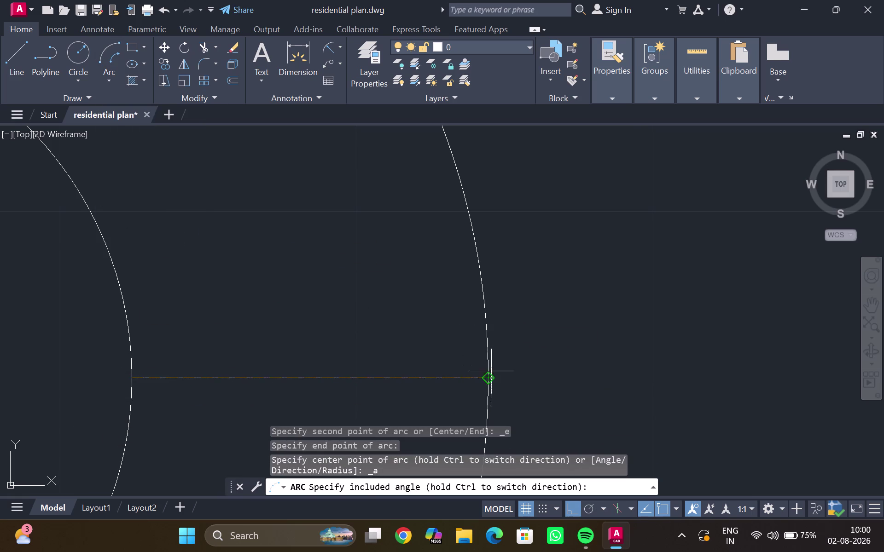
click(488, 378)
text(30)
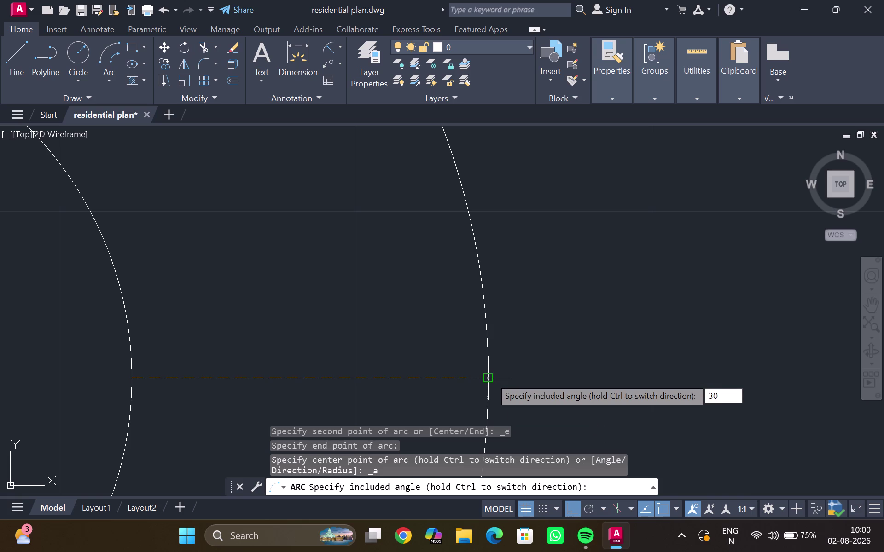
key(Return)
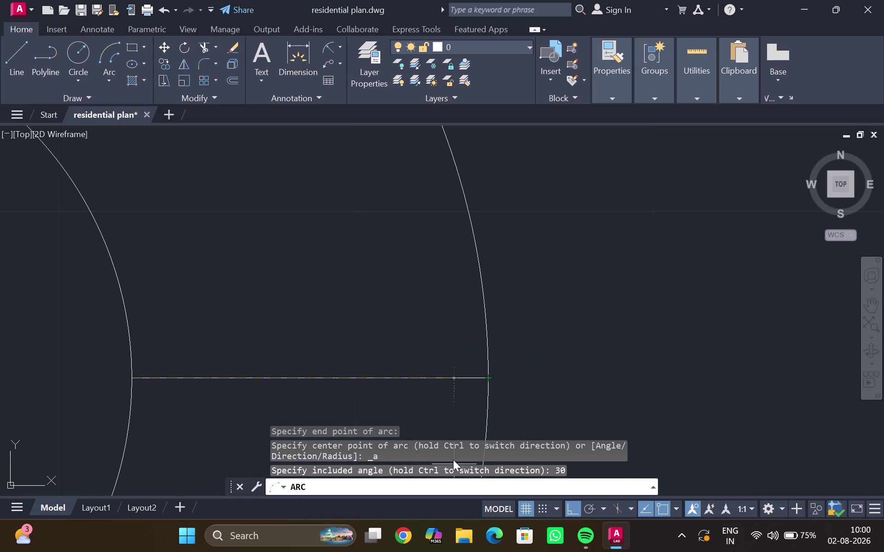
click(87, 251)
key(Escape)
scroll(down, 3)
middle_click(227, 323)
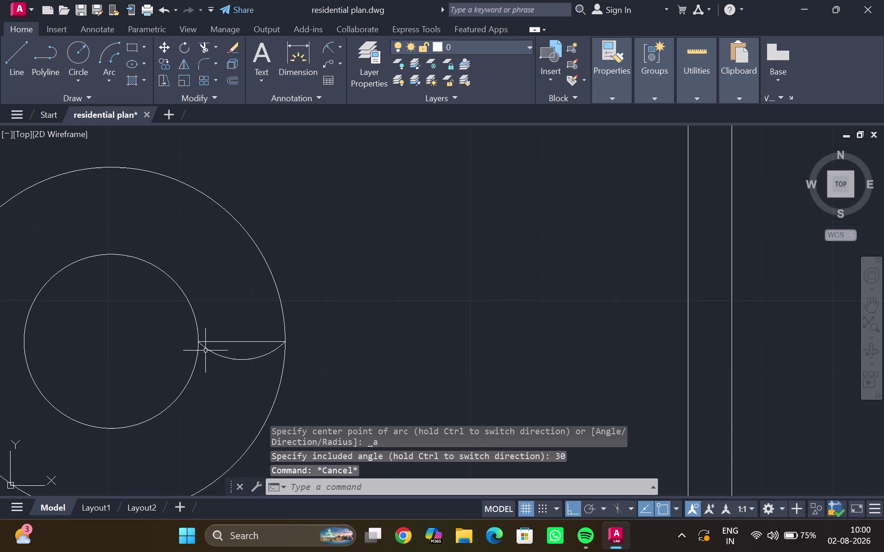
click(225, 355)
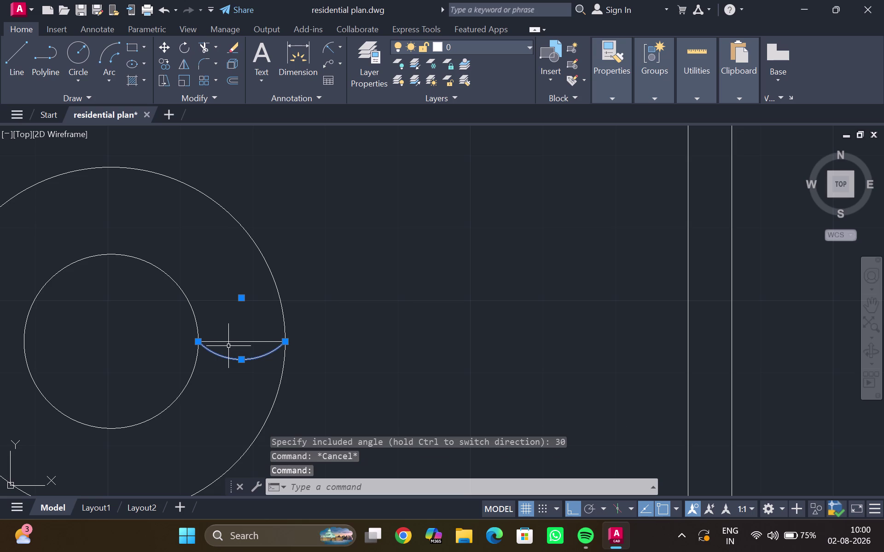
Start mirroring the arc across the horizontal line, then cancel.
text(mi)
key(Return)
scroll(up, 3)
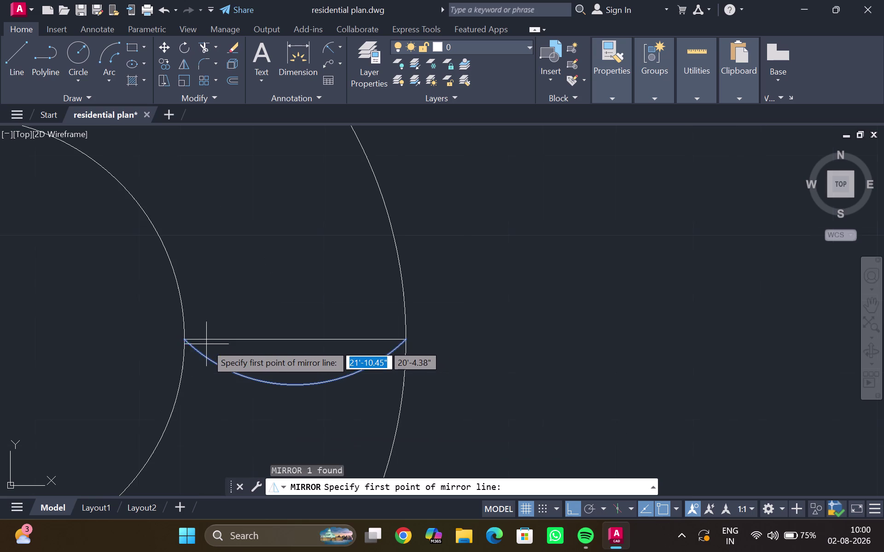
click(184, 344)
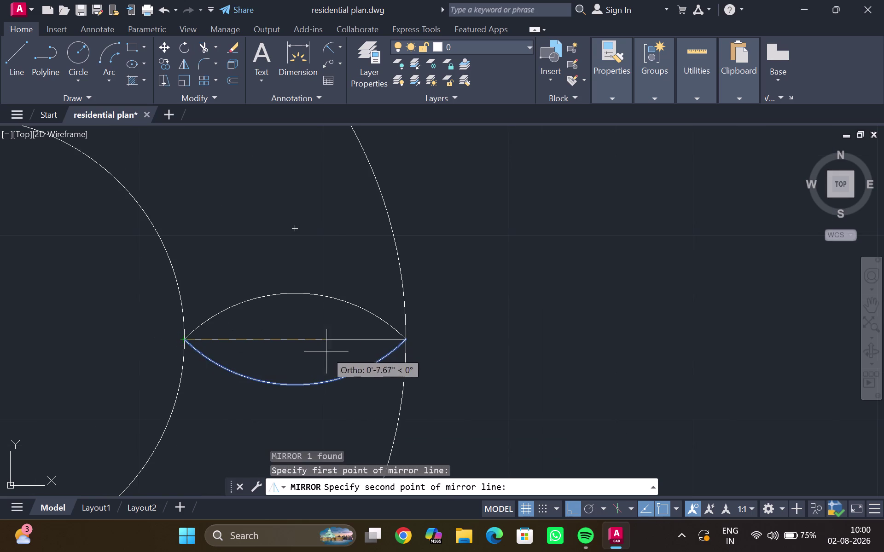
click(405, 341)
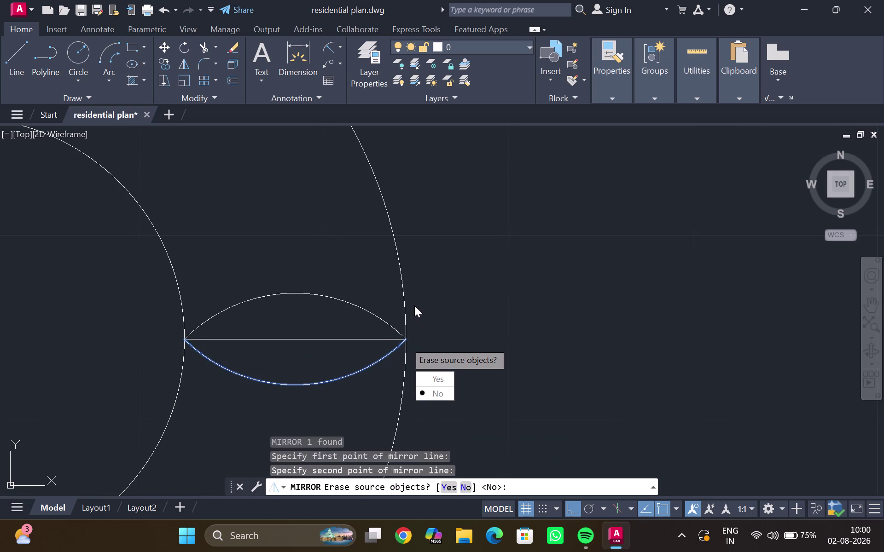
key(Escape)
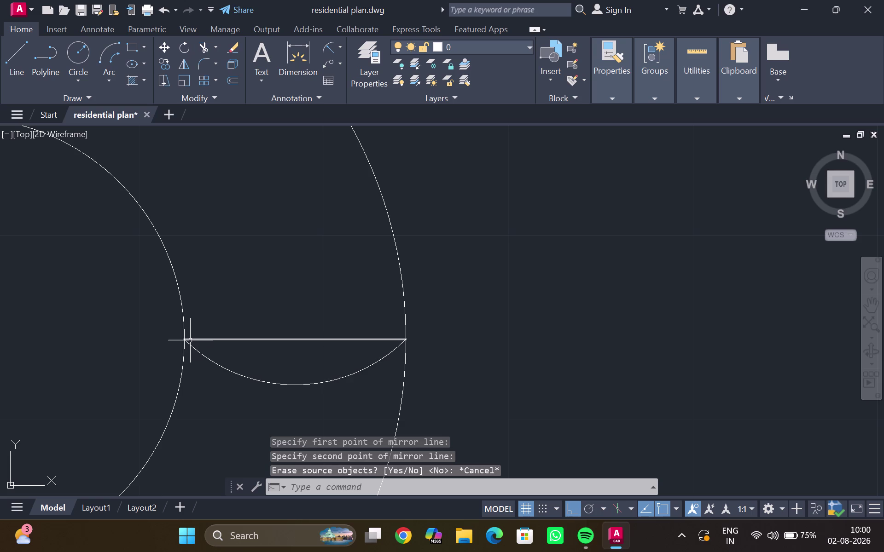
Mirror the arc across the horizontal line, keeping the original arc.
click(220, 365)
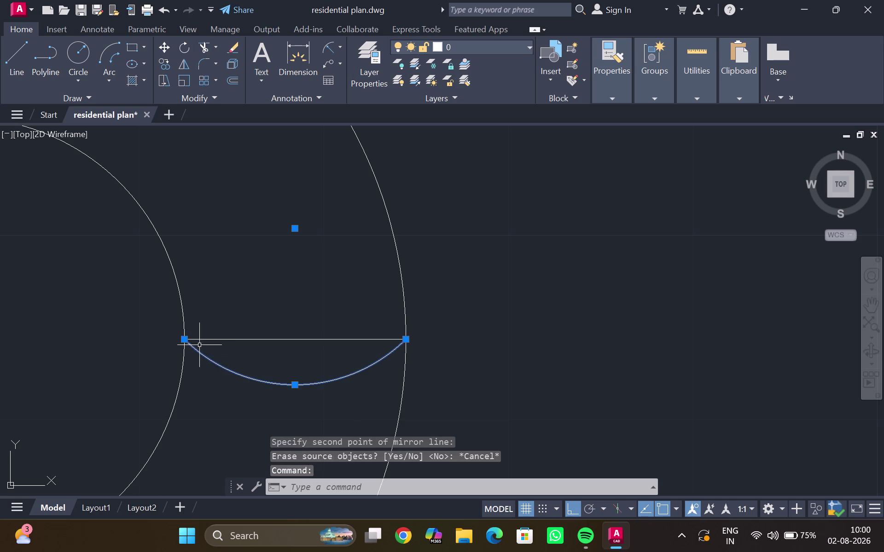
key(m)
key(i)
key(Return)
click(184, 339)
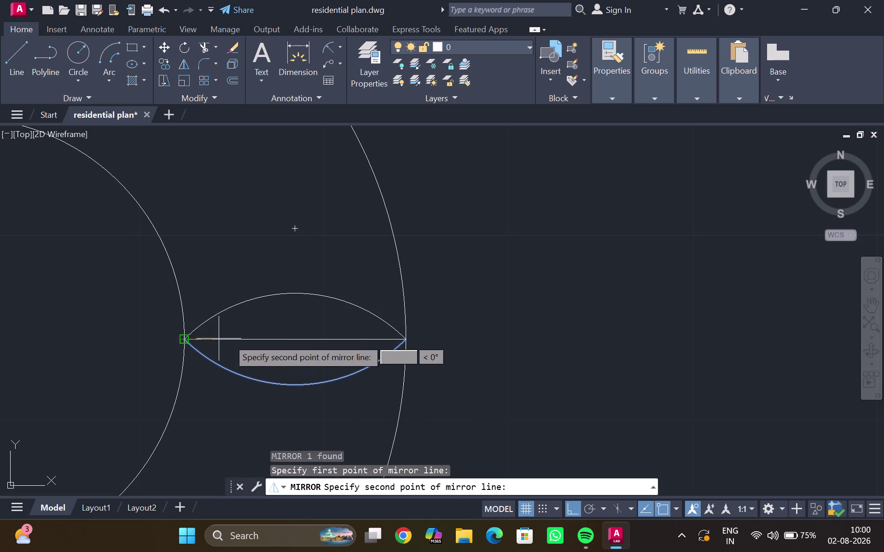
click(404, 338)
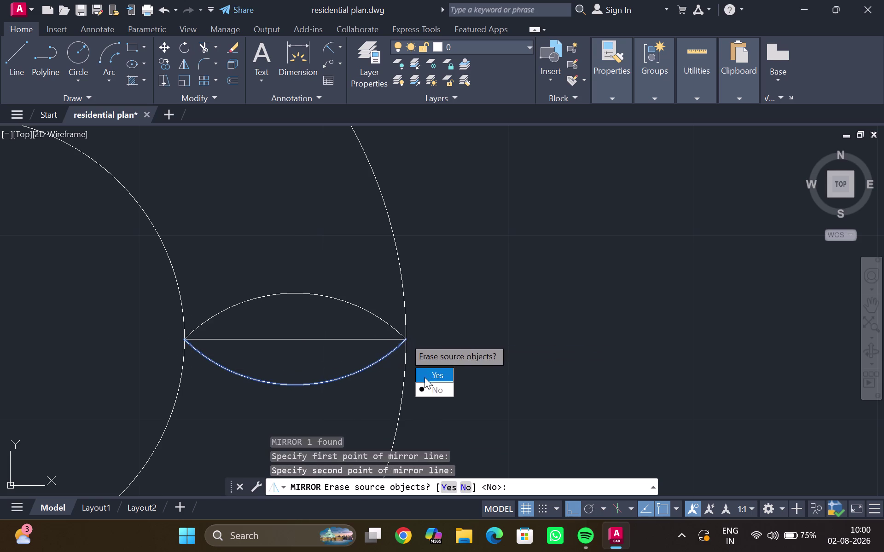
drag(429, 385, 404, 338)
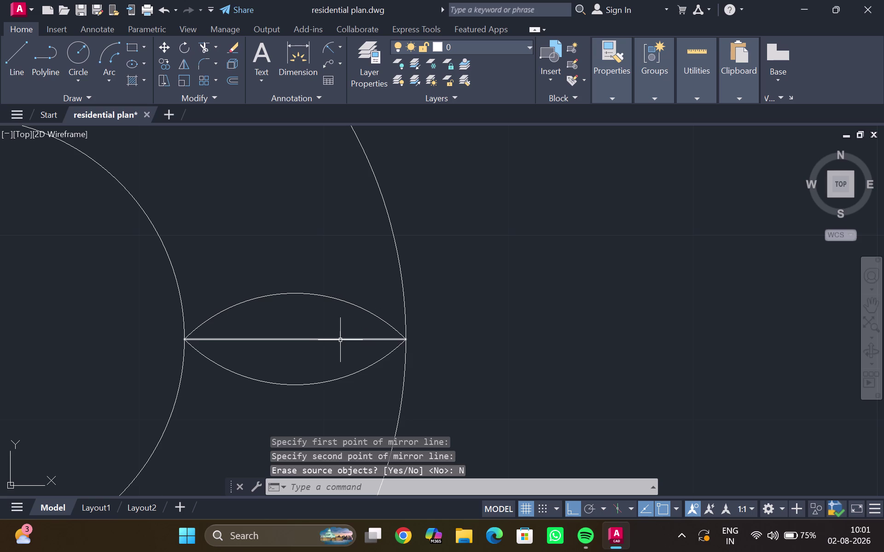
Erase the straight guide line and select both petal arcs.
click(340, 341)
key(Delete)
scroll(down, 3)
scroll(down, 3)
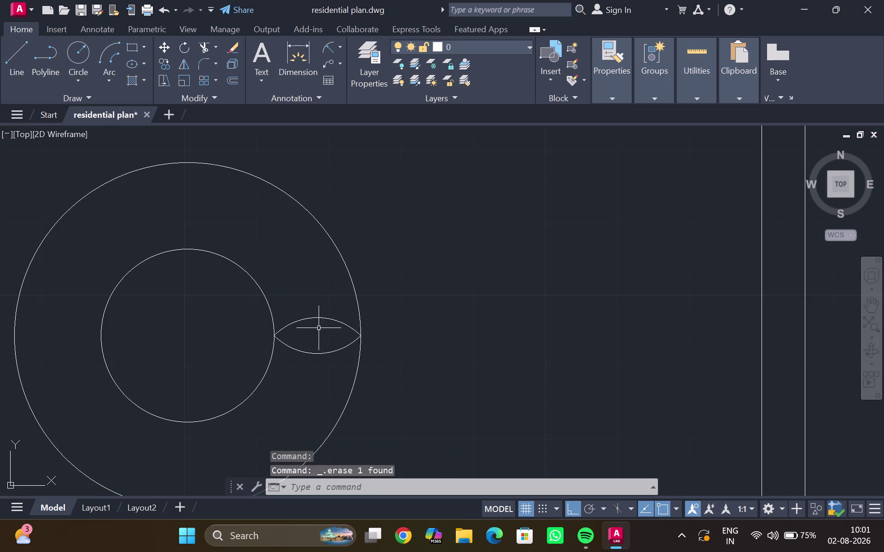
drag(303, 304, 310, 371)
click(287, 325)
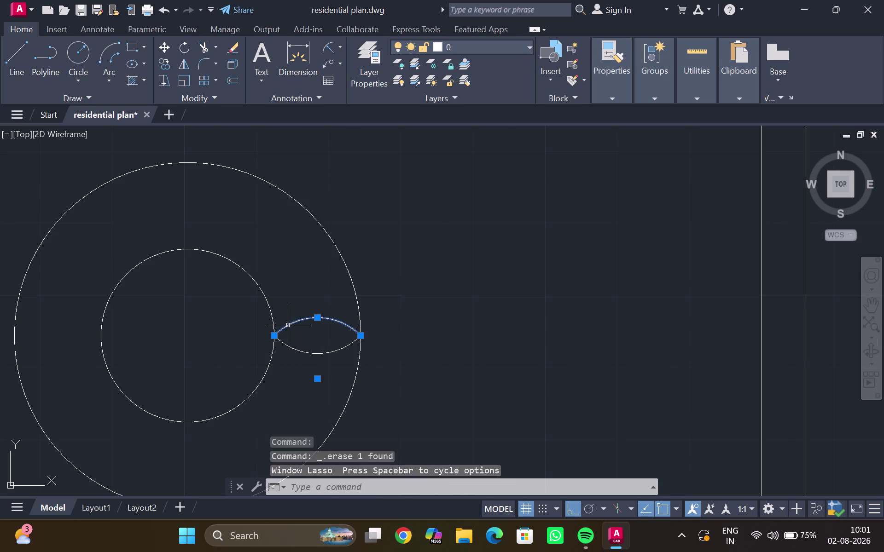
click(300, 350)
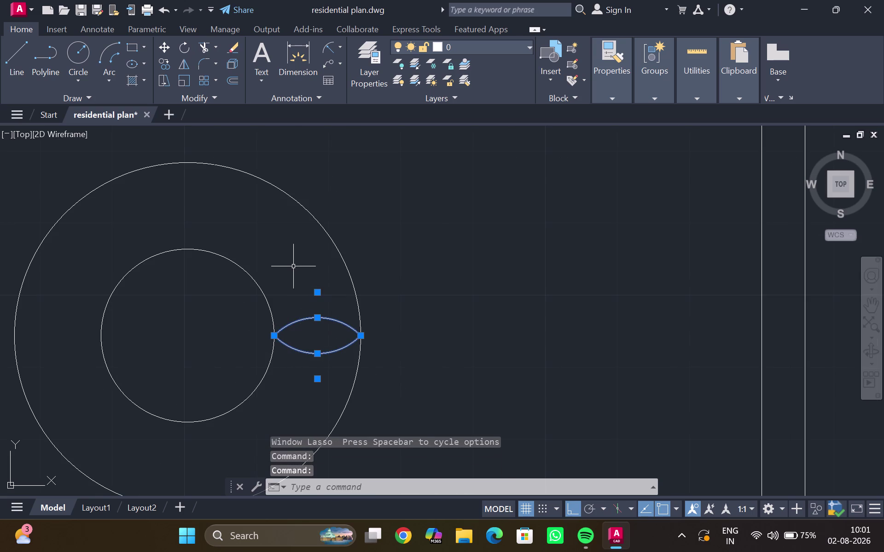
Polar-array the two-arc petal into 16 items around the circles' centre.
key(a)
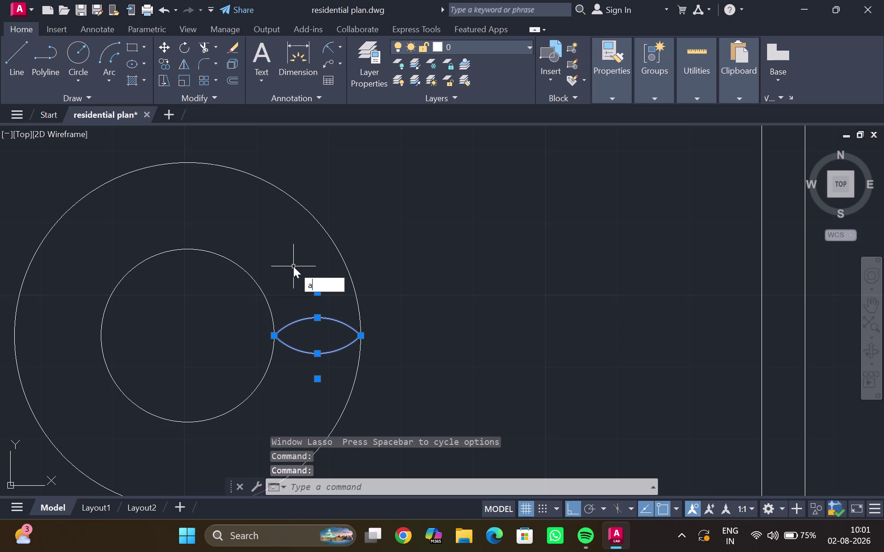
key(r)
key(Return)
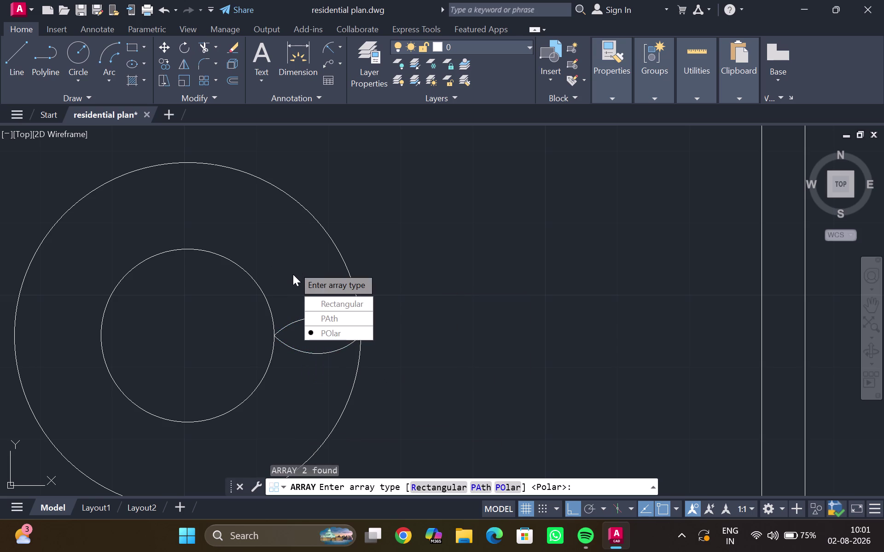
drag(331, 335, 293, 267)
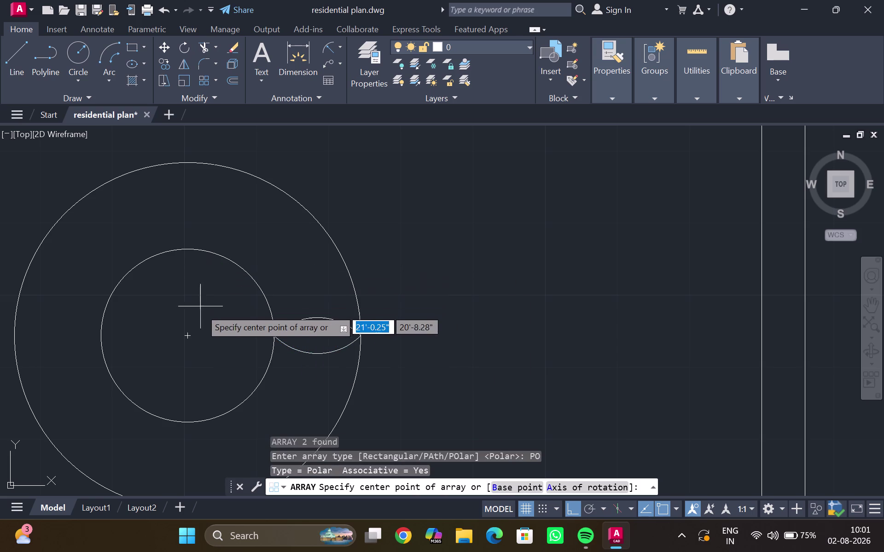
click(190, 335)
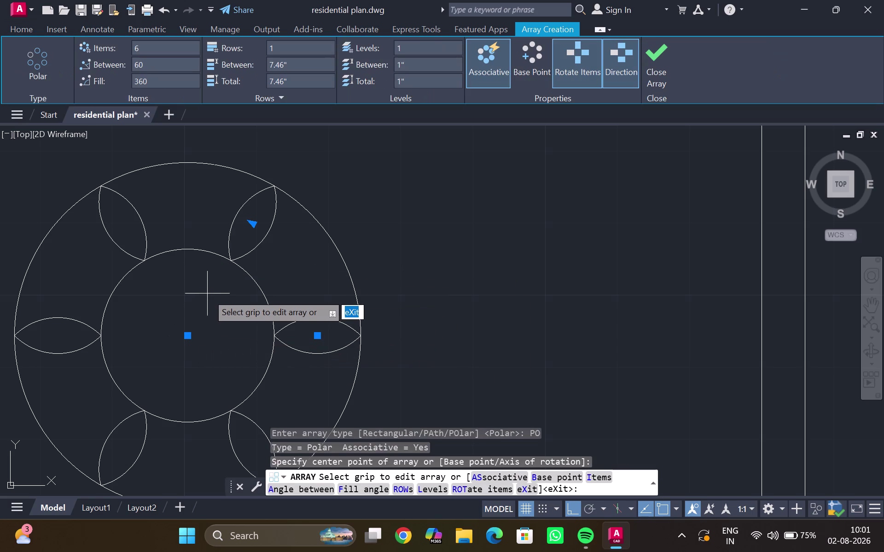
click(149, 47)
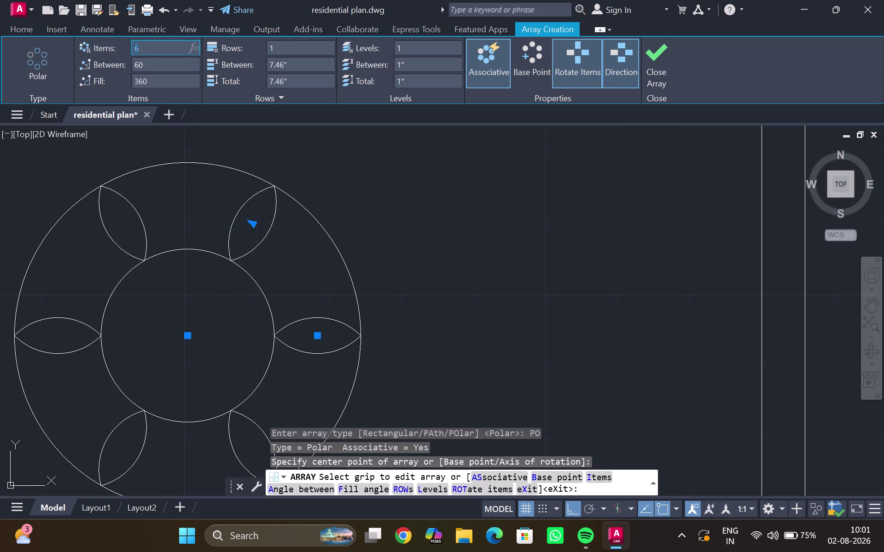
text(16)
key(Return)
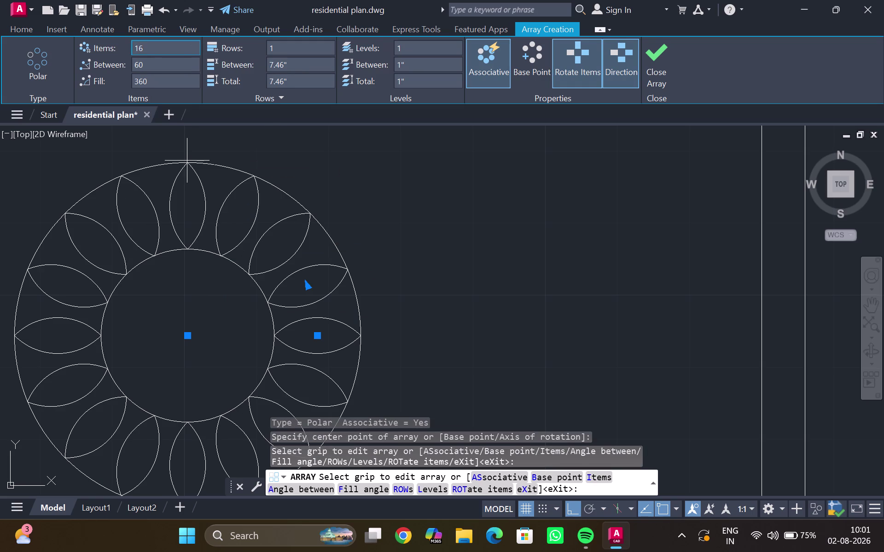
click(460, 228)
key(Escape)
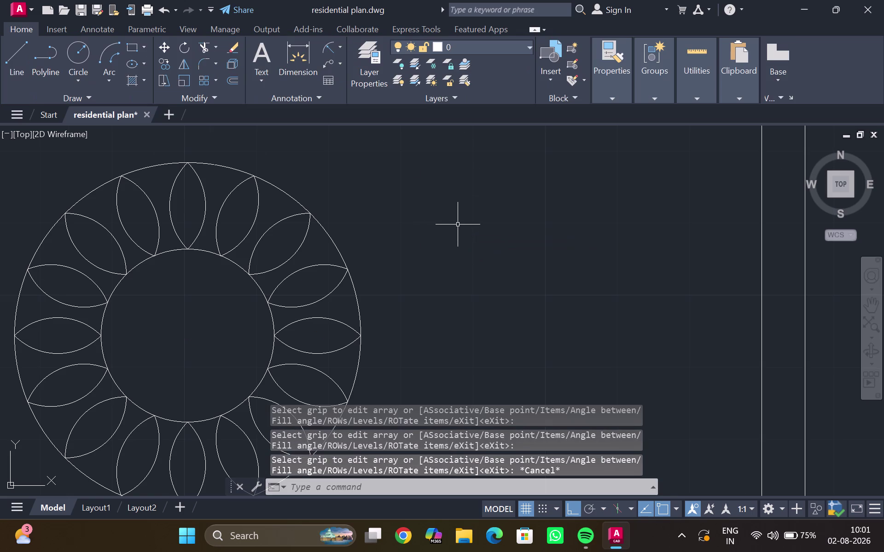
Zoom out from the petal ring and pan up to the plan's top rooms.
scroll(down, 3)
middle_drag(458, 229, 419, 270)
scroll(down, 3)
middle_click(411, 256)
scroll(up, 3)
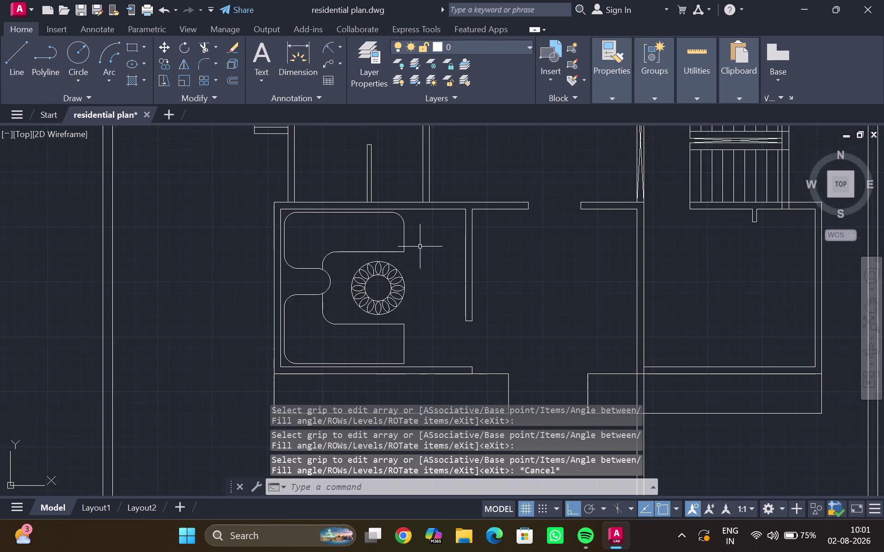
scroll(down, 3)
middle_drag(434, 233, 390, 318)
scroll(down, 3)
middle_drag(411, 253, 376, 300)
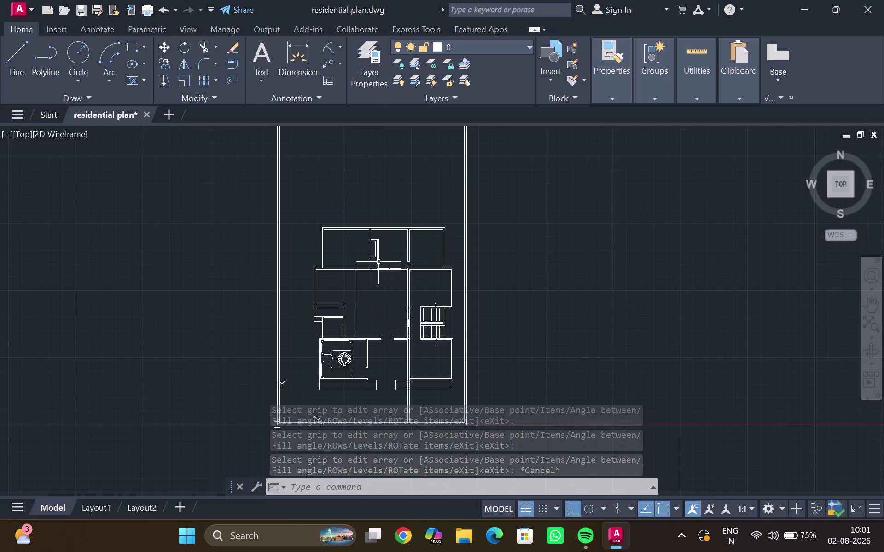
scroll(up, 3)
middle_drag(369, 251, 355, 326)
scroll(up, 3)
middle_drag(334, 254, 318, 278)
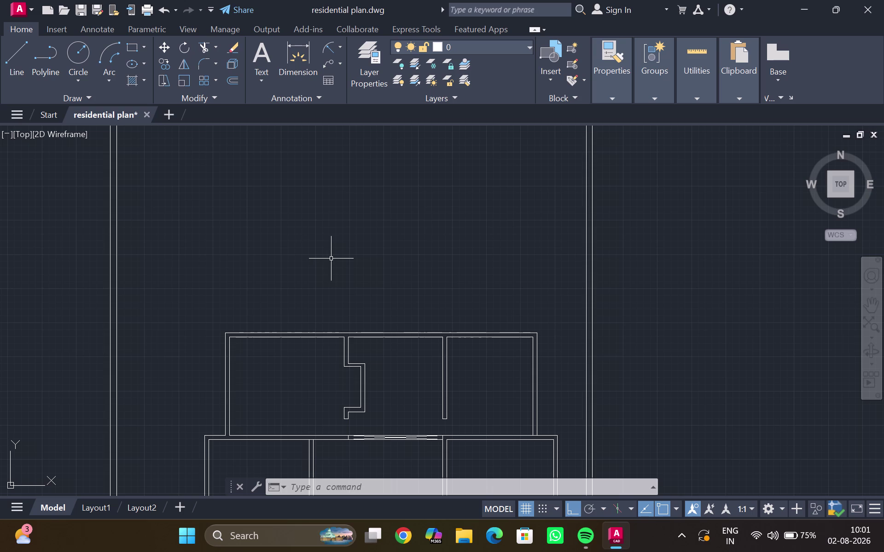
click(339, 44)
click(337, 66)
click(223, 333)
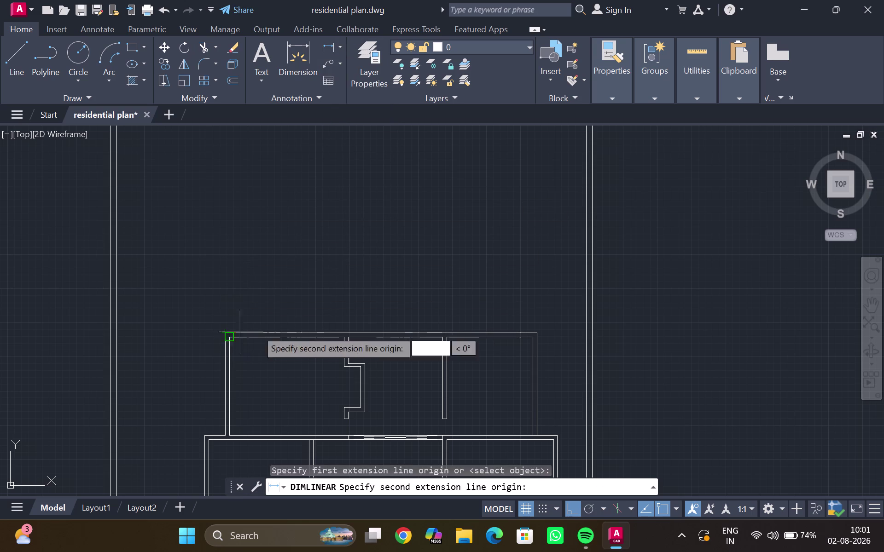
click(535, 332)
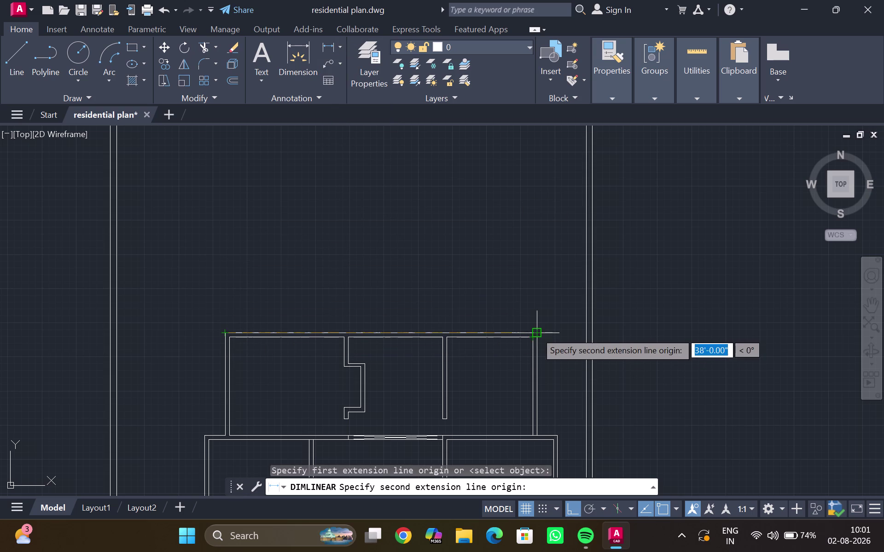
scroll(up, 3)
middle_drag(520, 315, 648, 305)
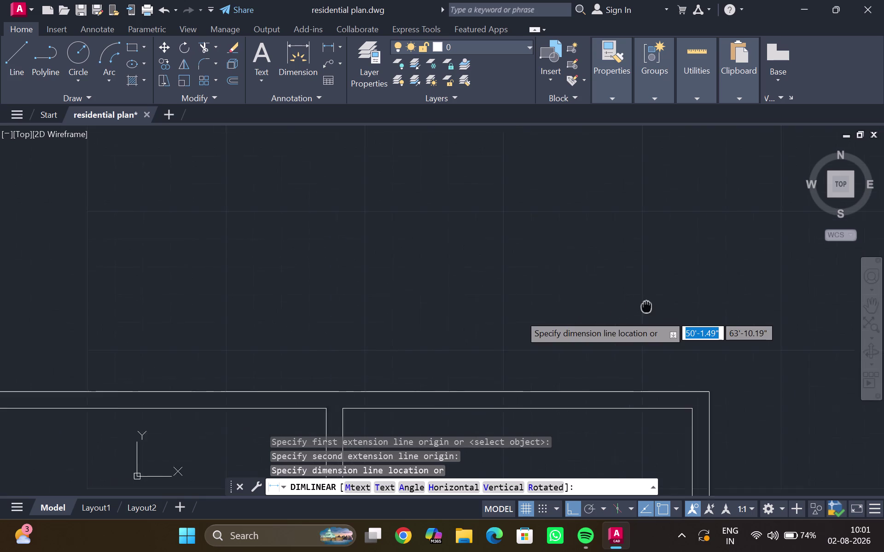
middle_drag(648, 305, 652, 301)
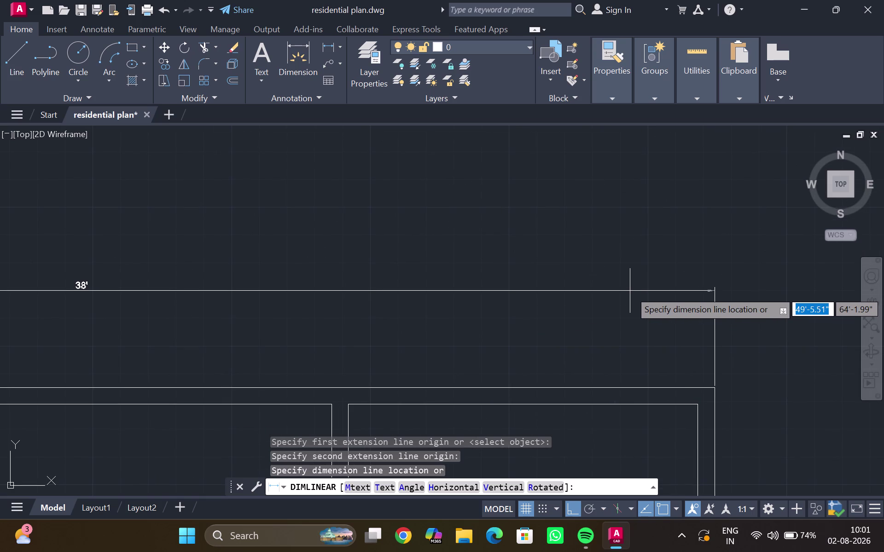
scroll(down, 3)
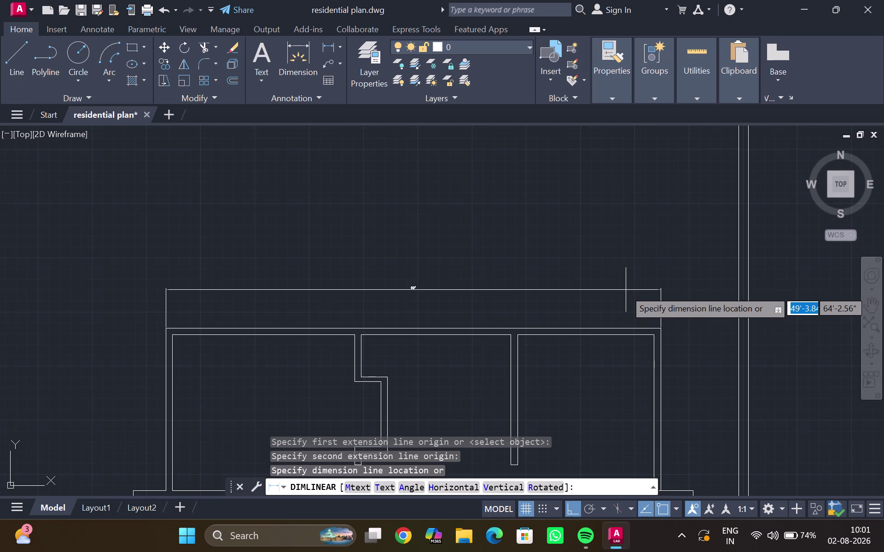
scroll(down, 3)
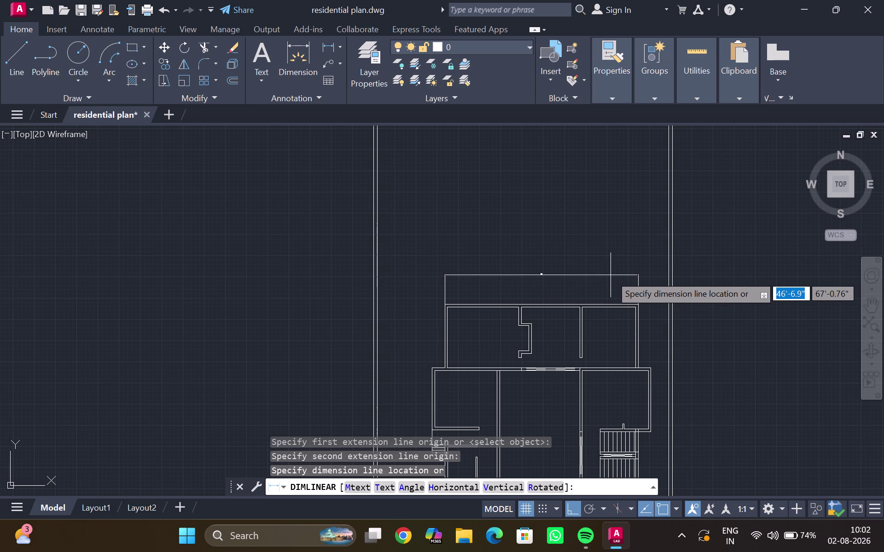
key(Escape)
middle_drag(437, 260, 432, 265)
scroll(up, 3)
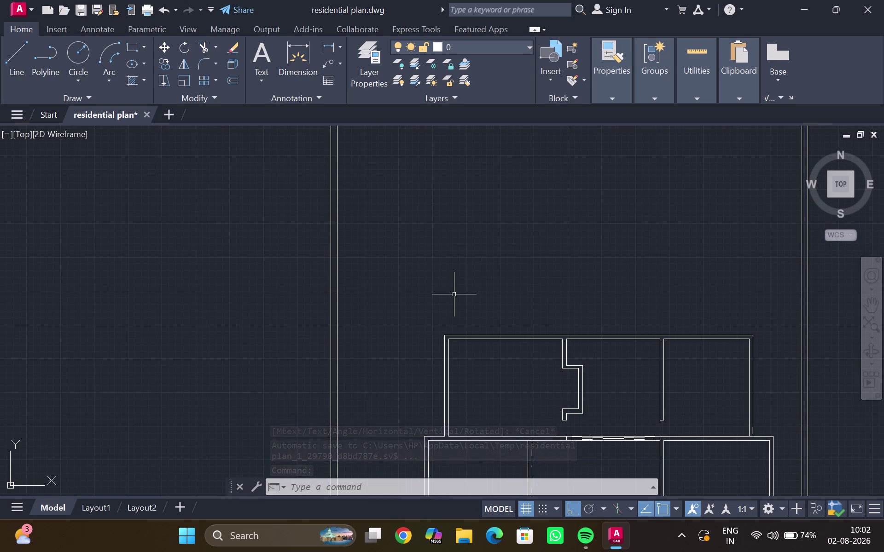
Place a horizontal construction line through the plan's top-left corner and select it.
key(x)
key(l)
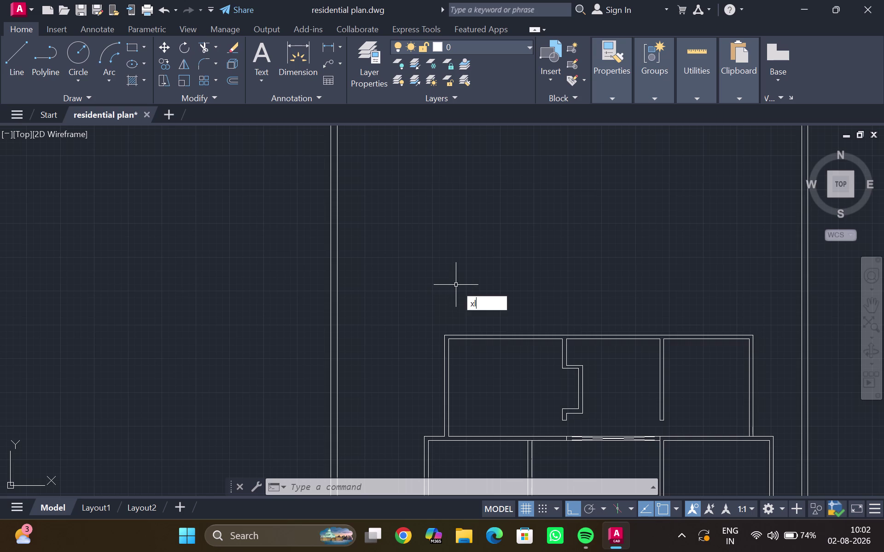
key(Return)
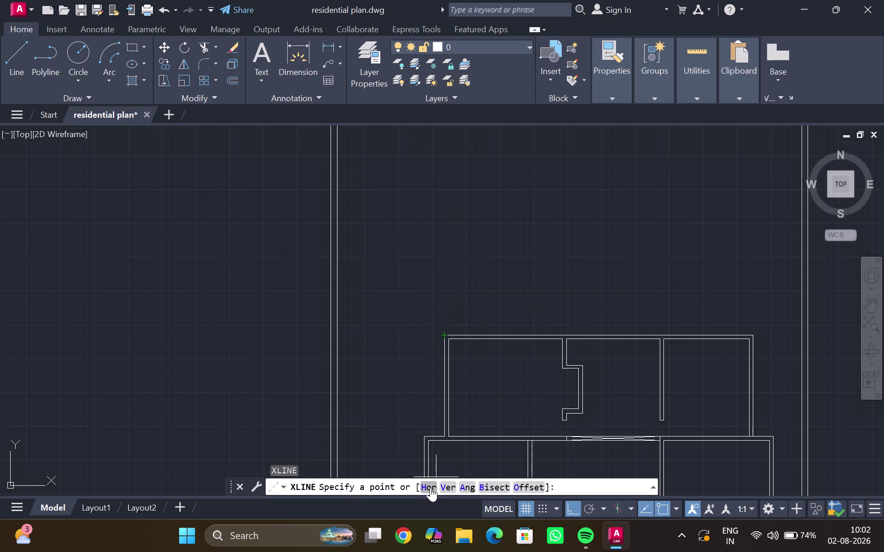
click(431, 488)
click(443, 335)
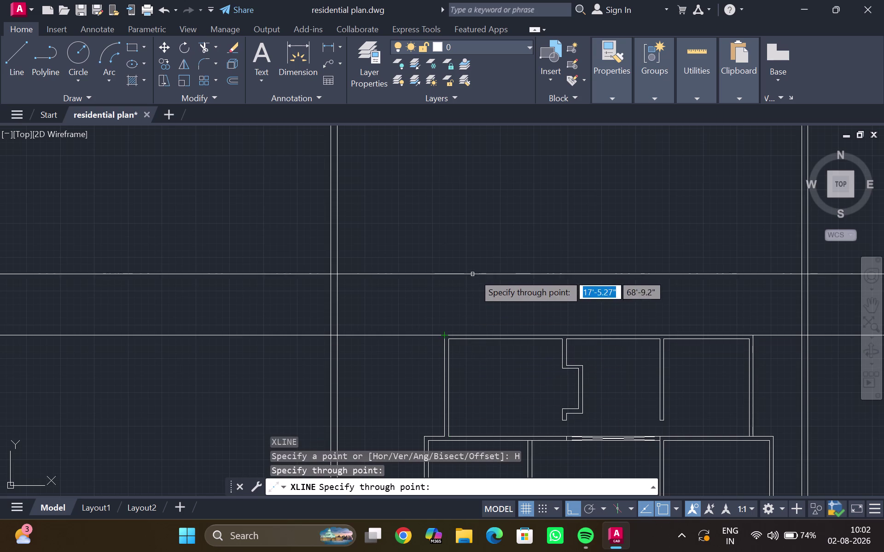
key(Escape)
click(424, 333)
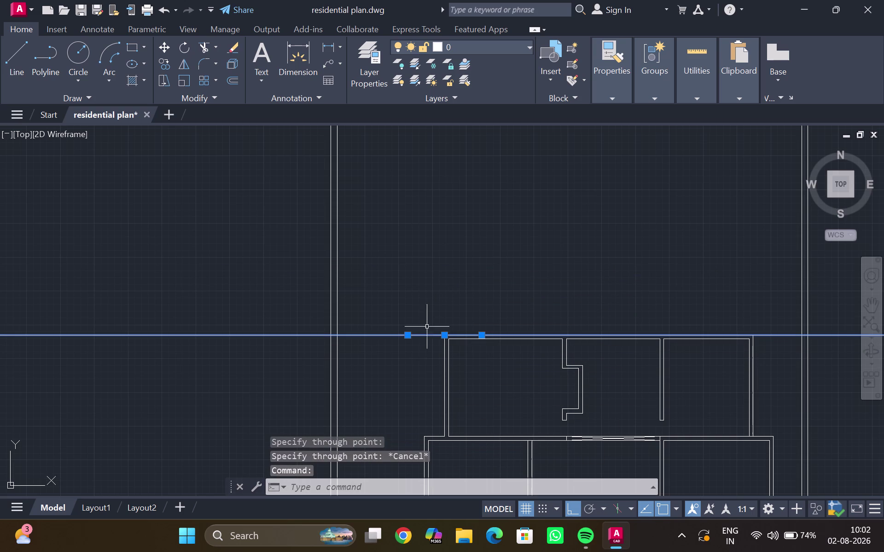
key(o)
key(Return)
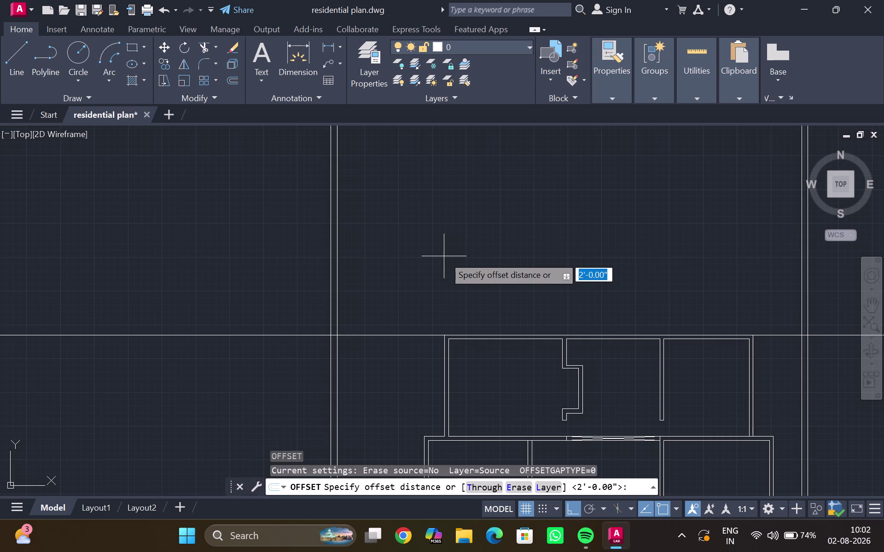
Offset the plan-top guide line 4'9" upward.
text(4)
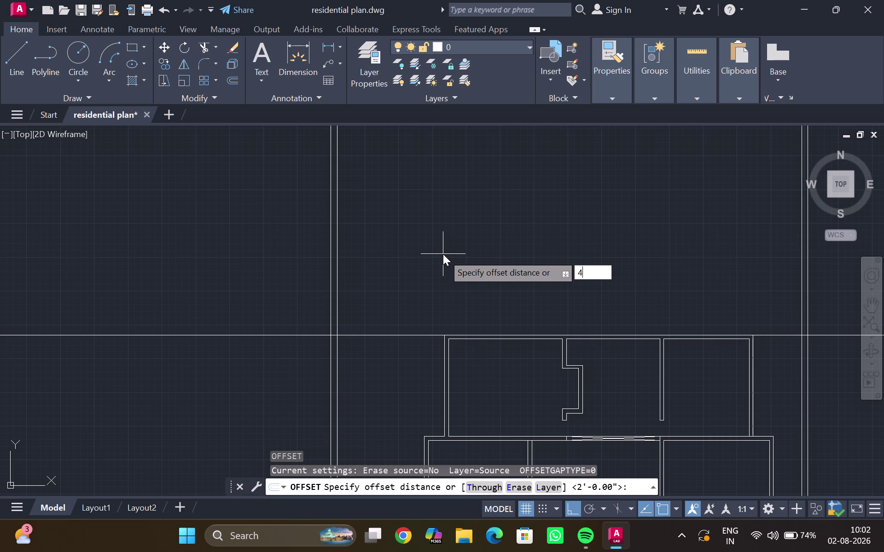
text(')
text(9")
key(Return)
click(468, 237)
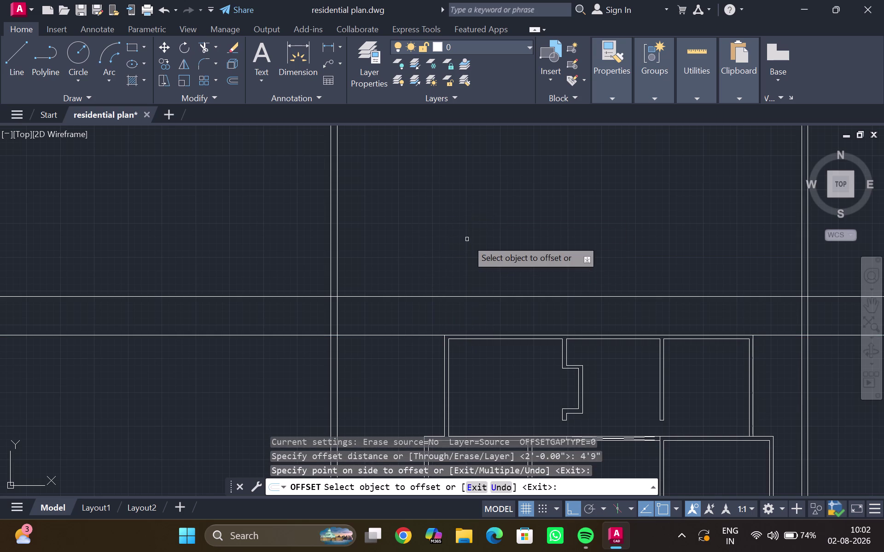
Add a second guide line 9 inches above the new one.
click(467, 297)
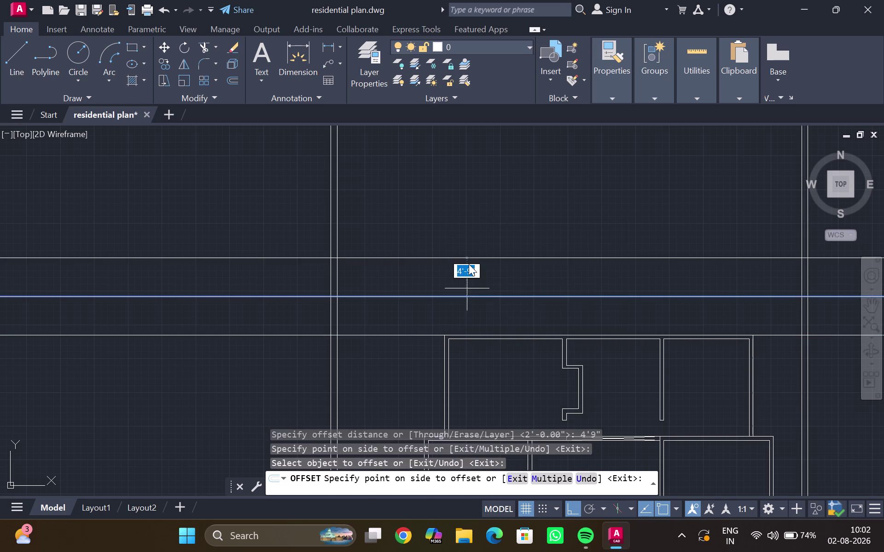
key(6)
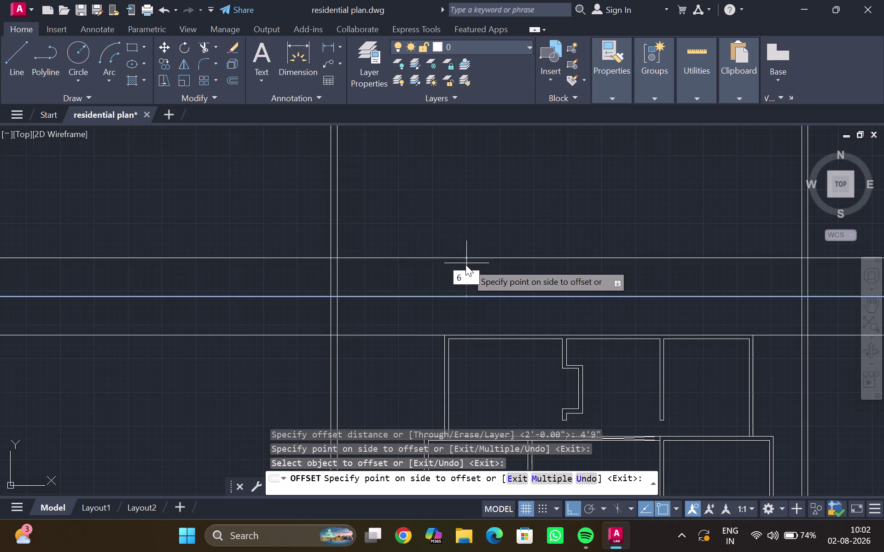
key(shift+quotedbl)
key(BackSpace)
key(BackSpace)
text(9)
text(")
key(Return)
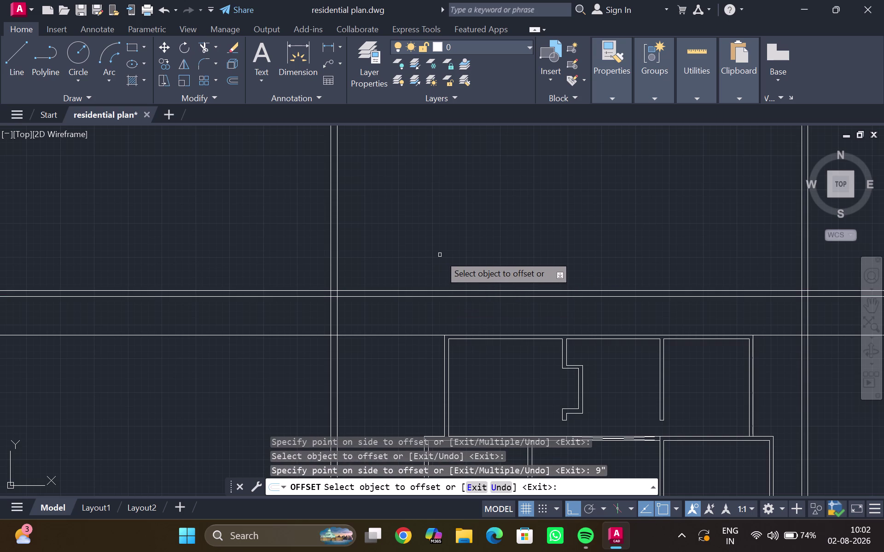
scroll(down, 3)
middle_drag(438, 255, 229, 286)
key(Escape)
Select the right vertical guide and try a 19-foot distance, then cancel the failed command.
scroll(down, 3)
scroll(up, 3)
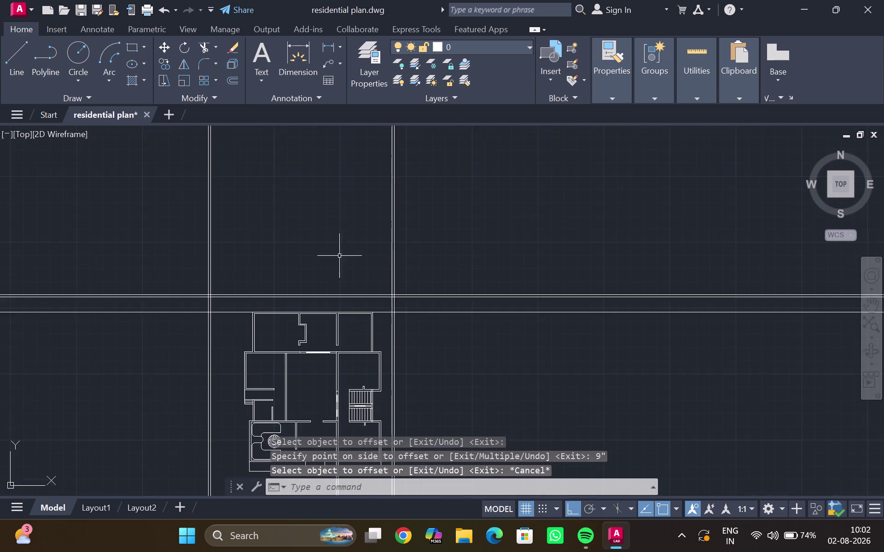
scroll(up, 3)
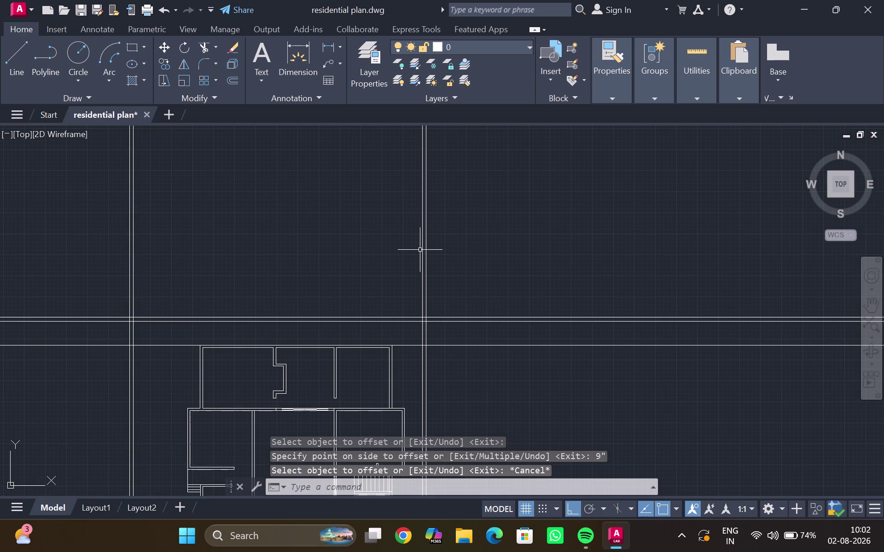
click(421, 251)
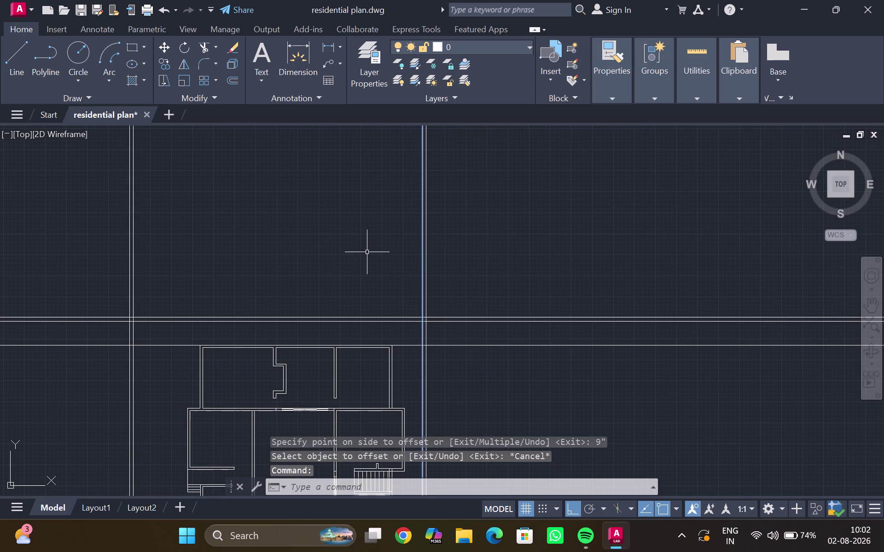
key(1)
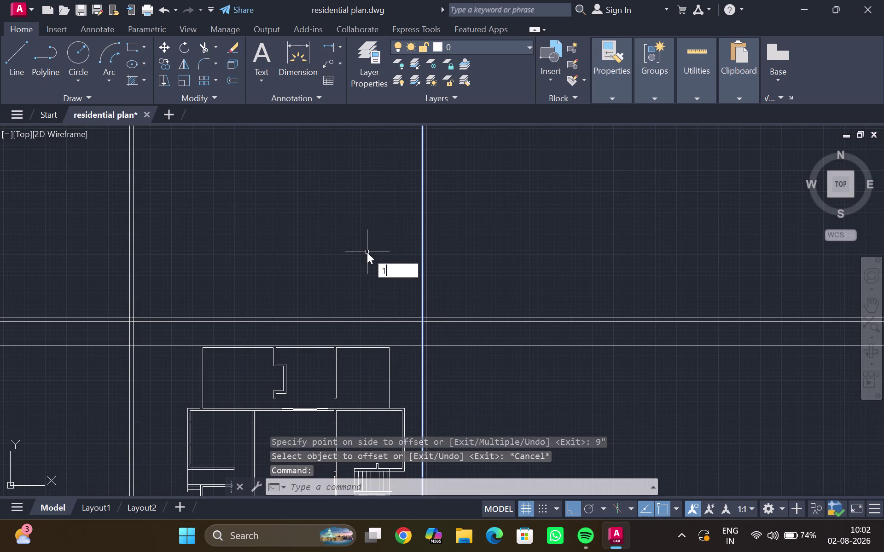
text(9')
key(Return)
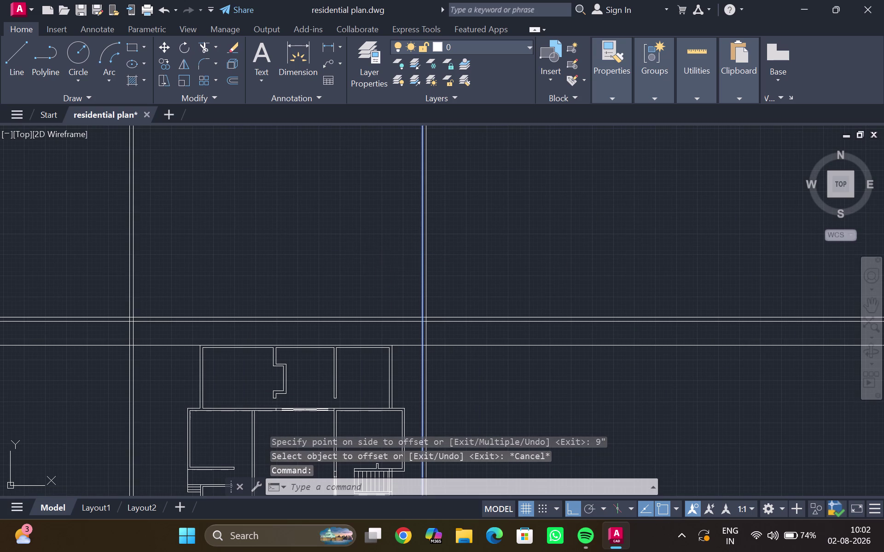
key(Escape)
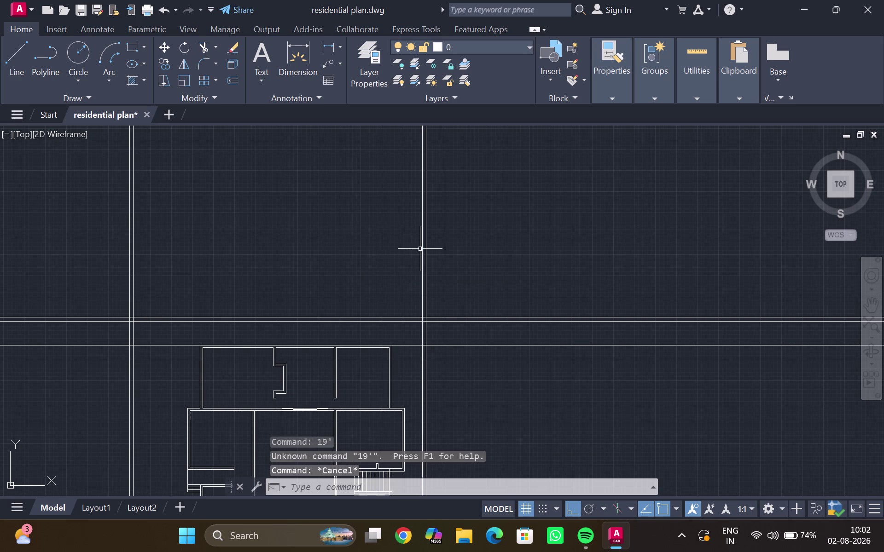
Offset the right vertical guide line 19 feet to the left.
click(423, 252)
key(o)
key(Return)
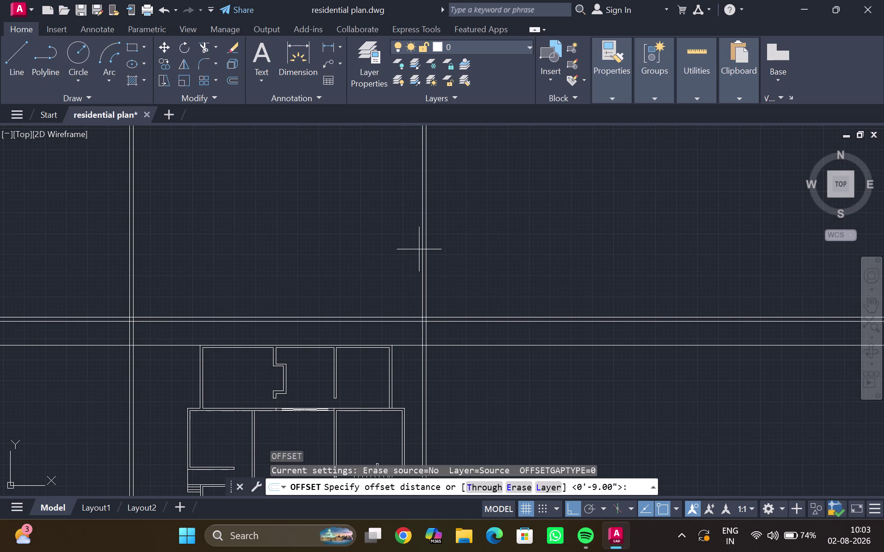
key(1)
key(9)
key(apostrophe)
key(Return)
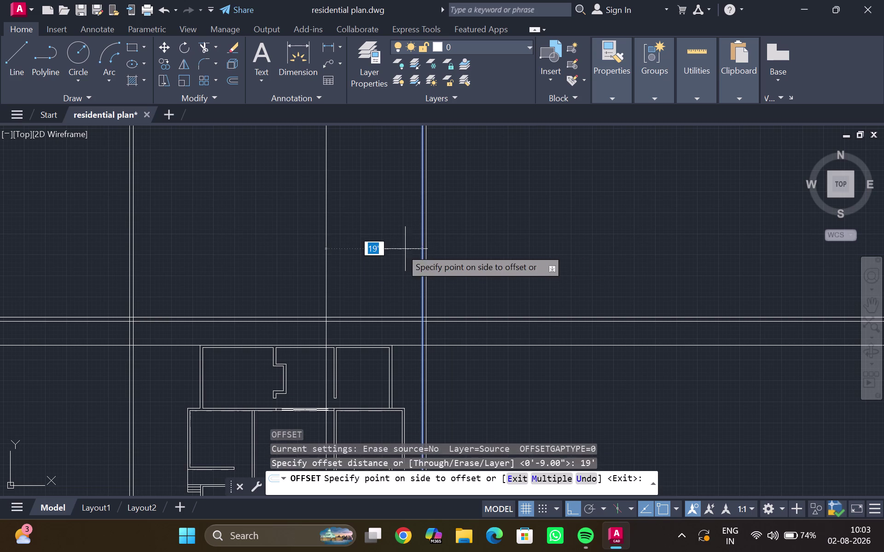
click(375, 249)
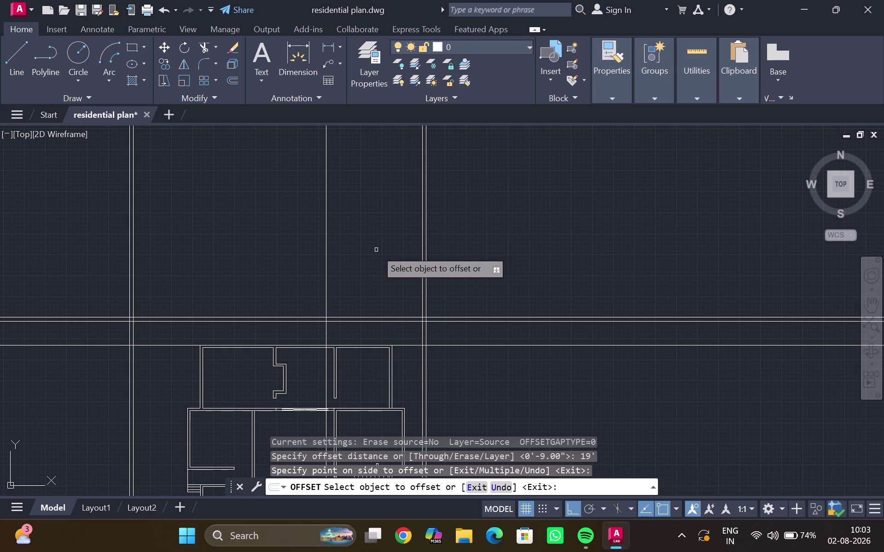
Add a 9-inch parallel twin beside the new vertical line.
click(324, 247)
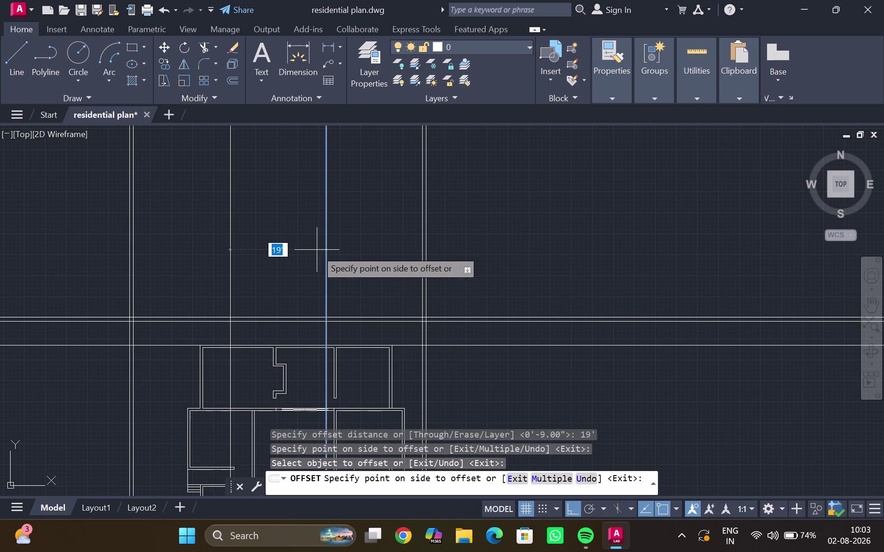
key(9)
key(shift+quotedbl)
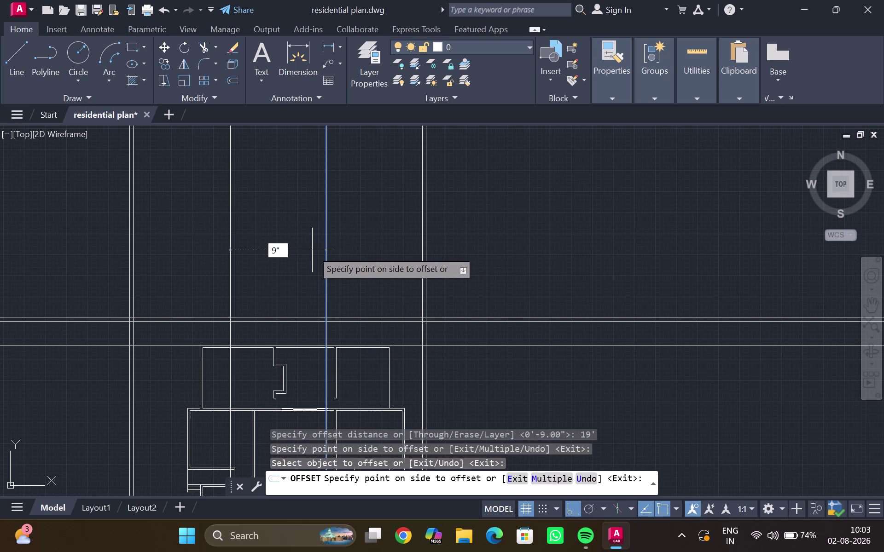
key(Return)
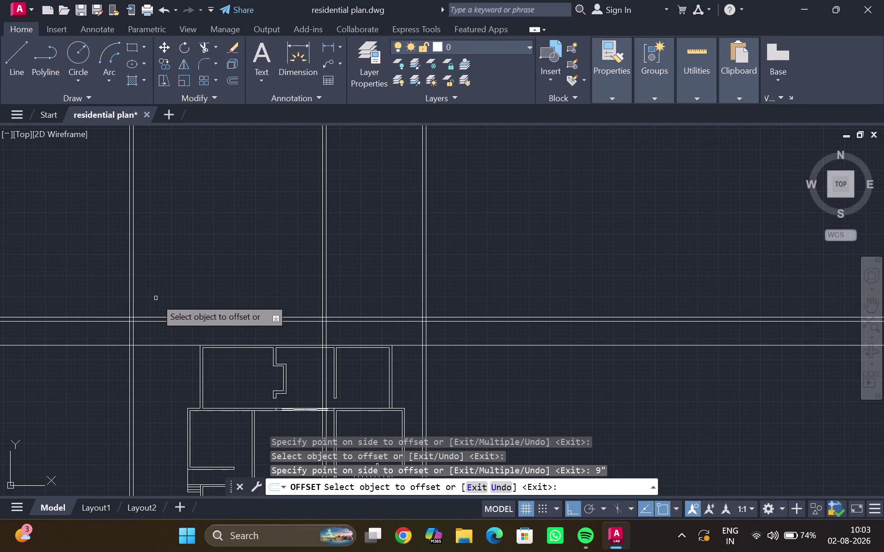
key(Escape)
Erase the guide line along the plan's top.
click(144, 347)
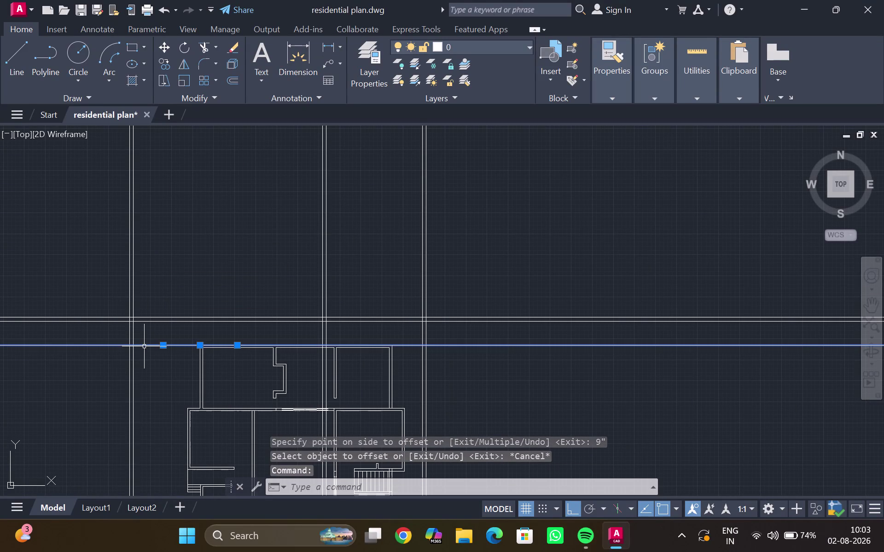
key(Delete)
scroll(up, 3)
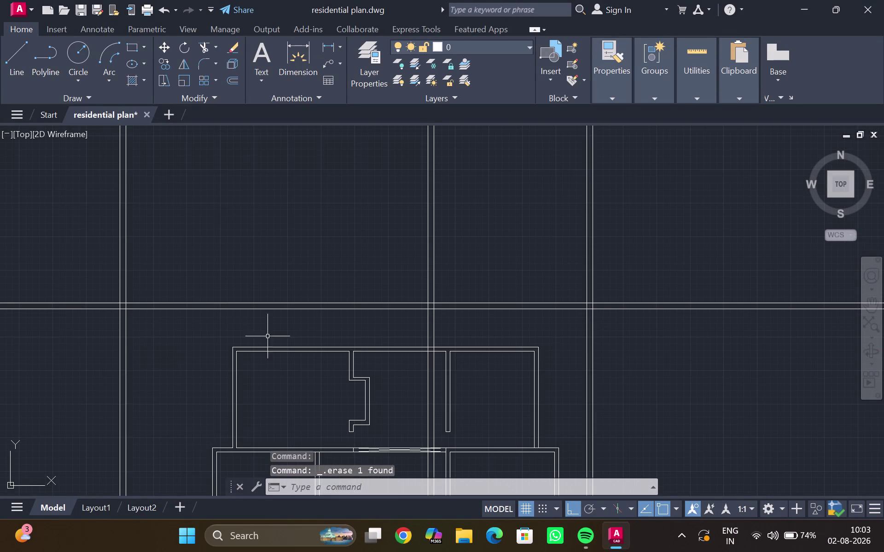
scroll(down, 3)
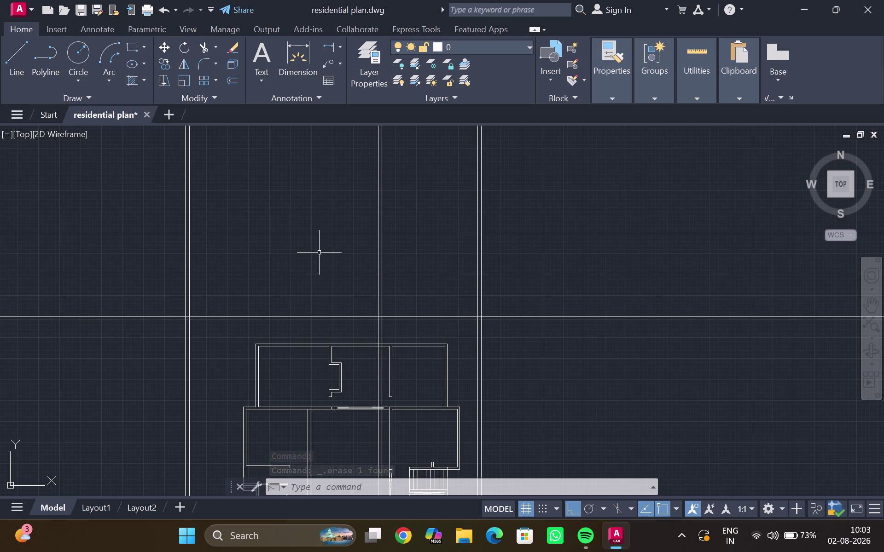
click(378, 262)
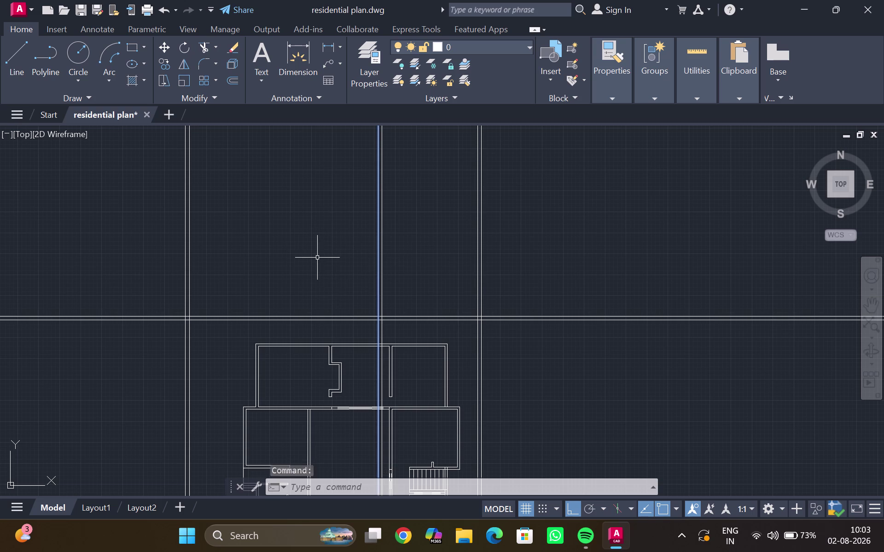
Begin a 12-foot offset, then cancel it.
key(o)
key(Return)
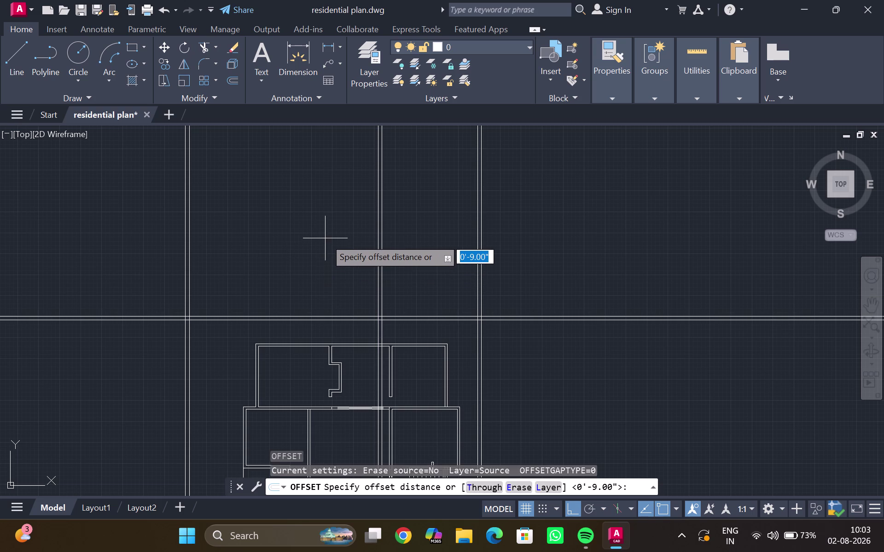
text(12)
key(apostrophe)
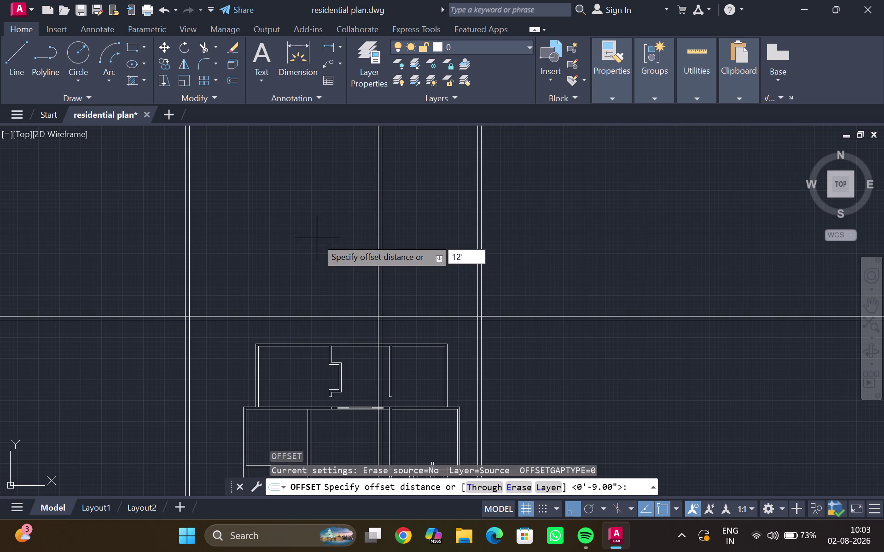
click(317, 237)
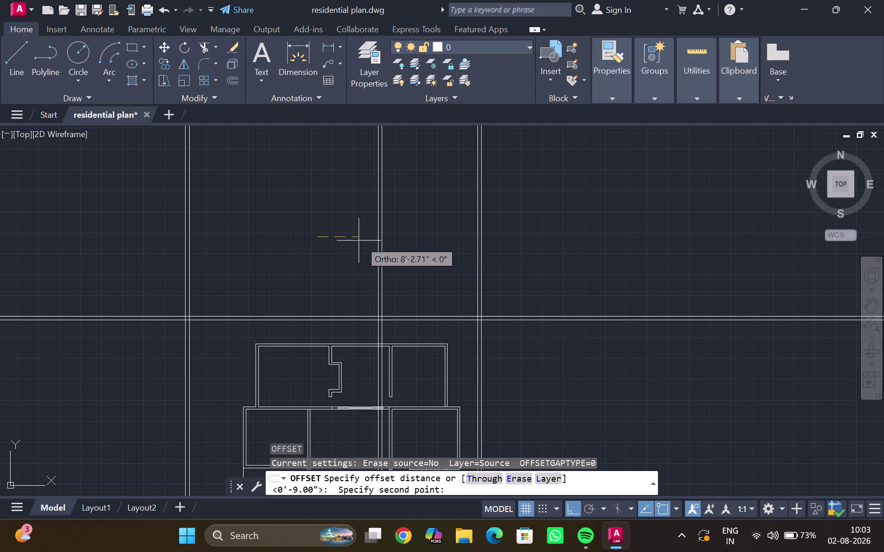
key(Escape)
key(Escape)
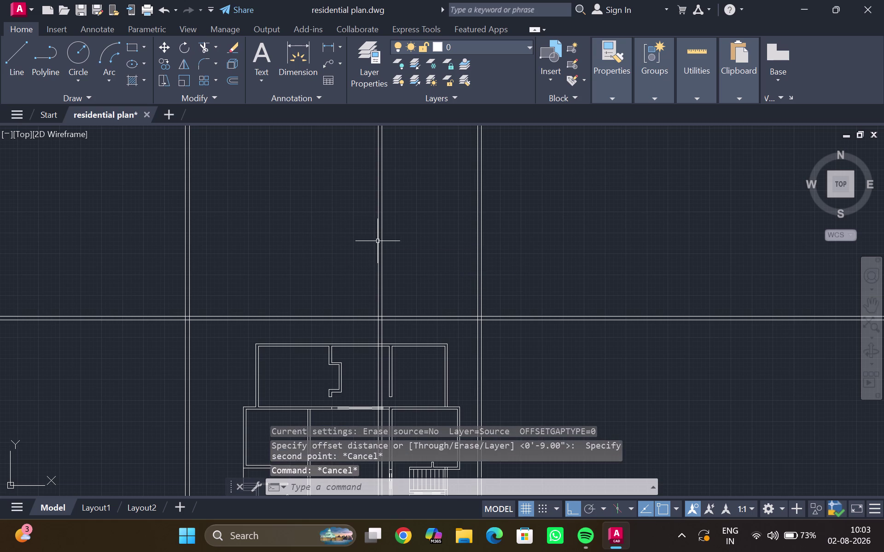
Try trimming the central vertical line with a fence, then cancel the trim.
click(378, 242)
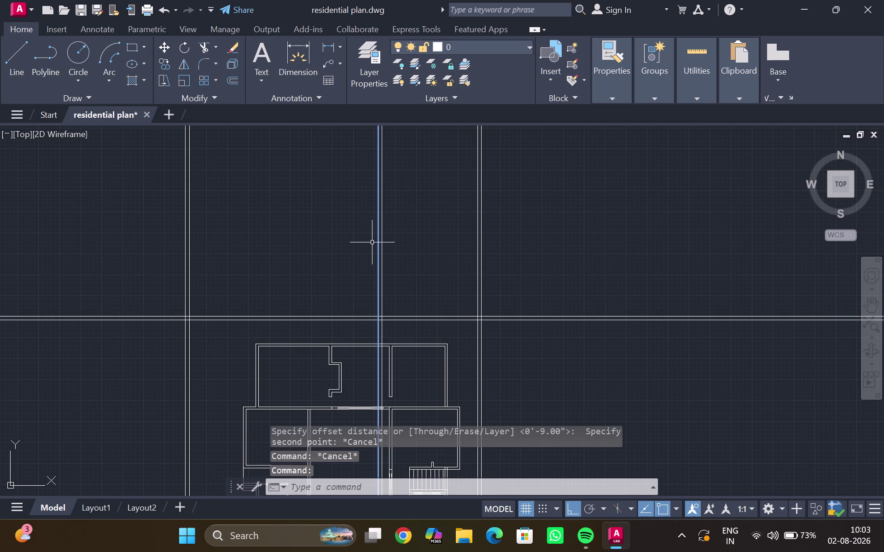
key(Escape)
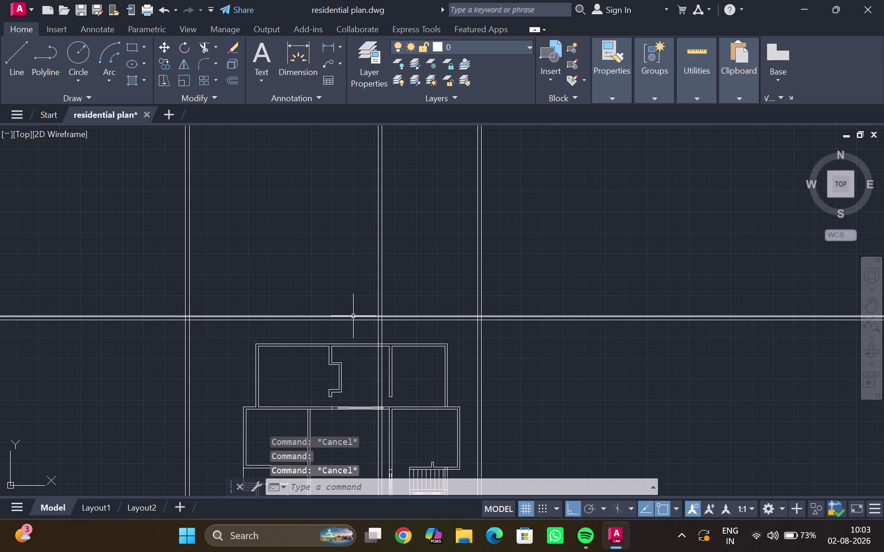
key(t)
key(r)
key(Return)
drag(371, 328, 387, 330)
key(Escape)
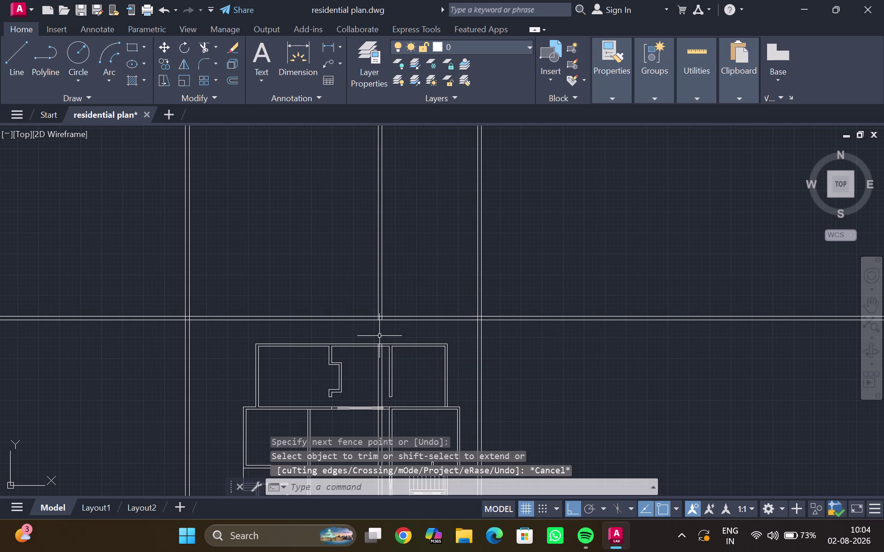
Erase the two vertical line segments running inside the plan.
click(380, 362)
click(378, 361)
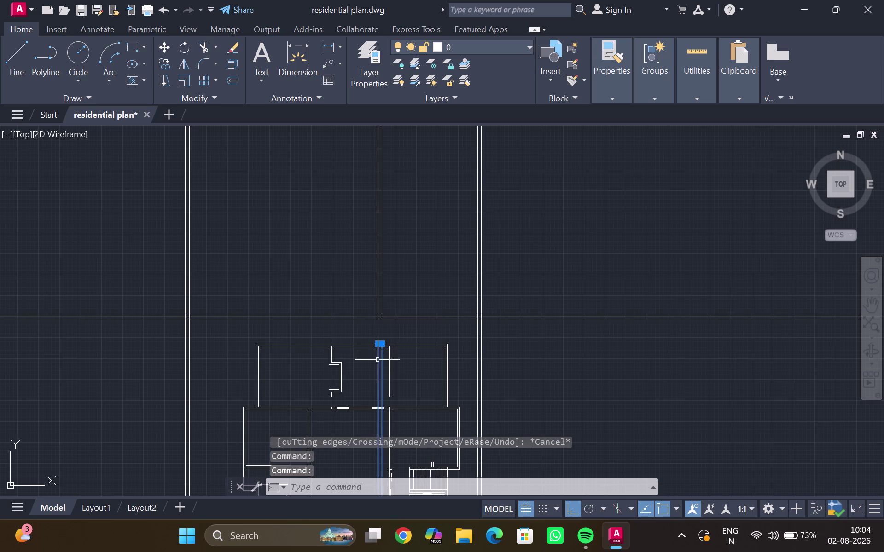
key(Delete)
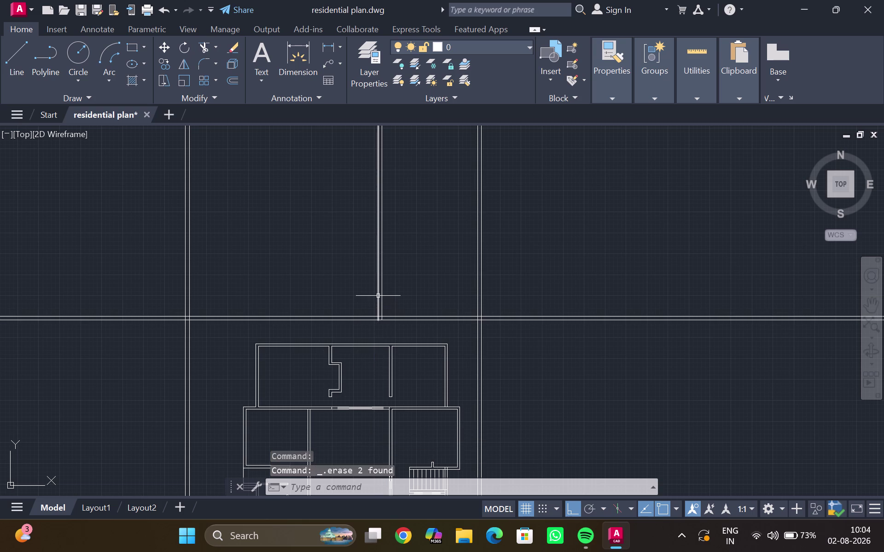
click(378, 294)
key(o)
key(Return)
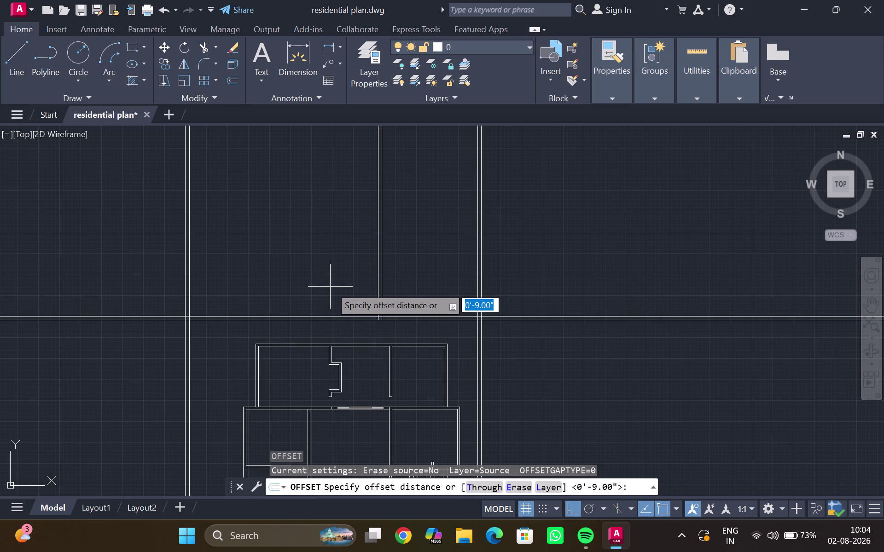
Offset a vertical construction line 12 feet to the left.
text(12')
key(Return)
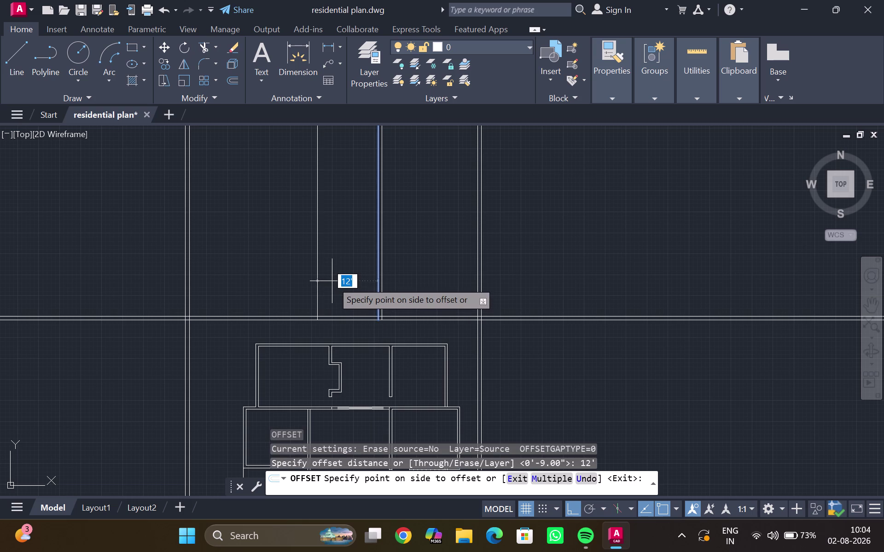
scroll(up, 3)
middle_drag(332, 281, 331, 293)
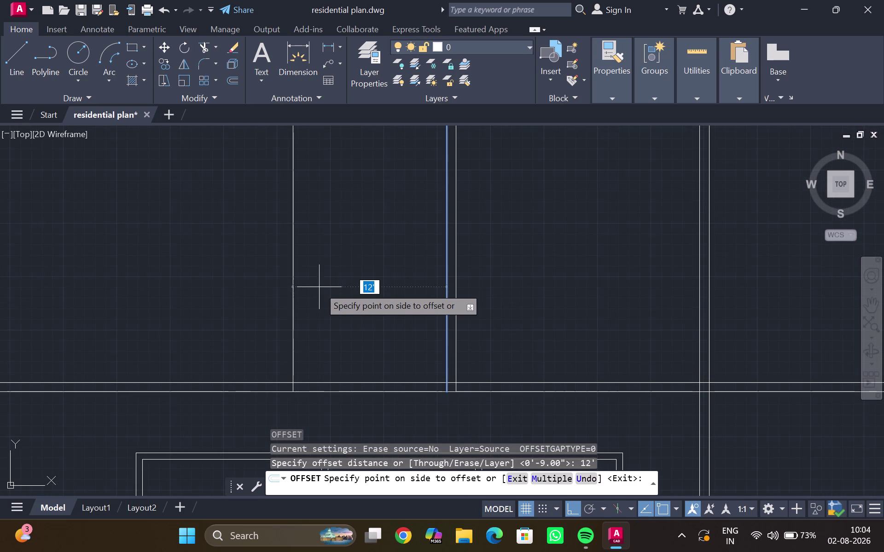
click(292, 277)
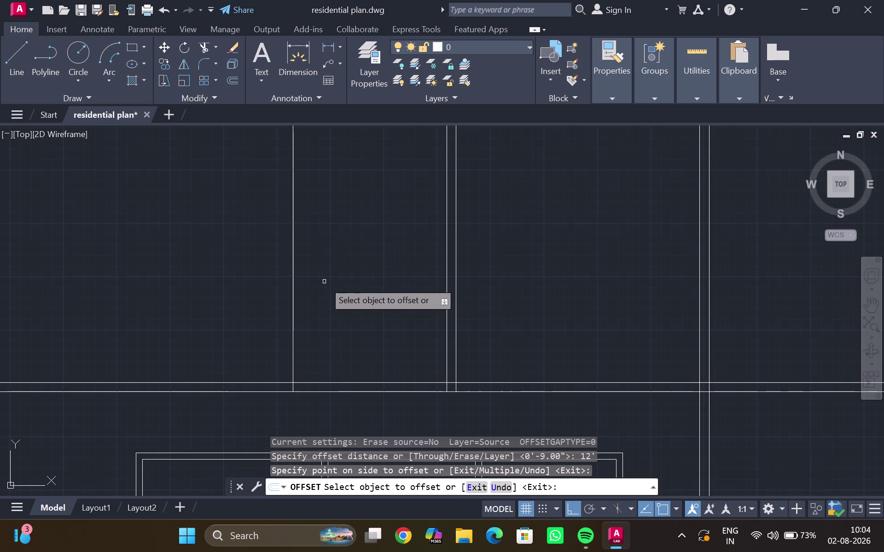
Add 6-inch twins to the new vertical lines on the left.
click(292, 284)
key(6)
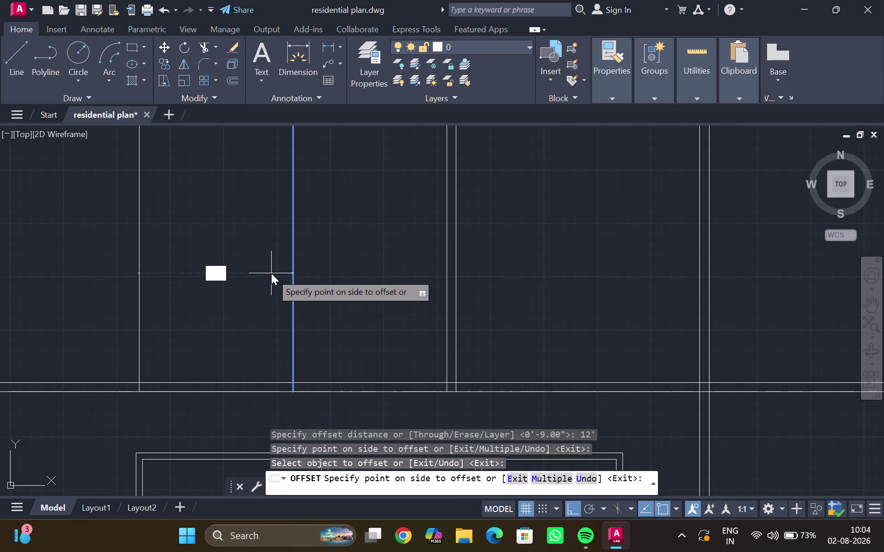
key(shift+quotedbl)
key(Return)
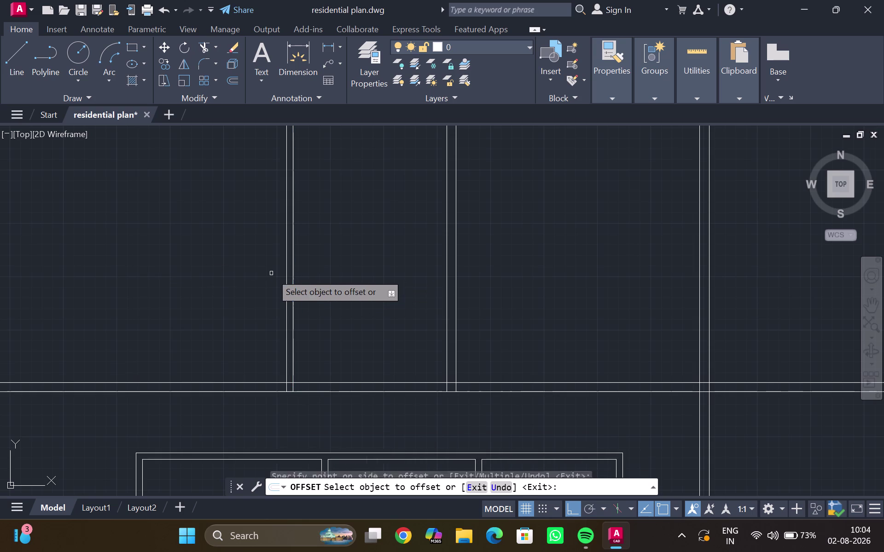
click(286, 276)
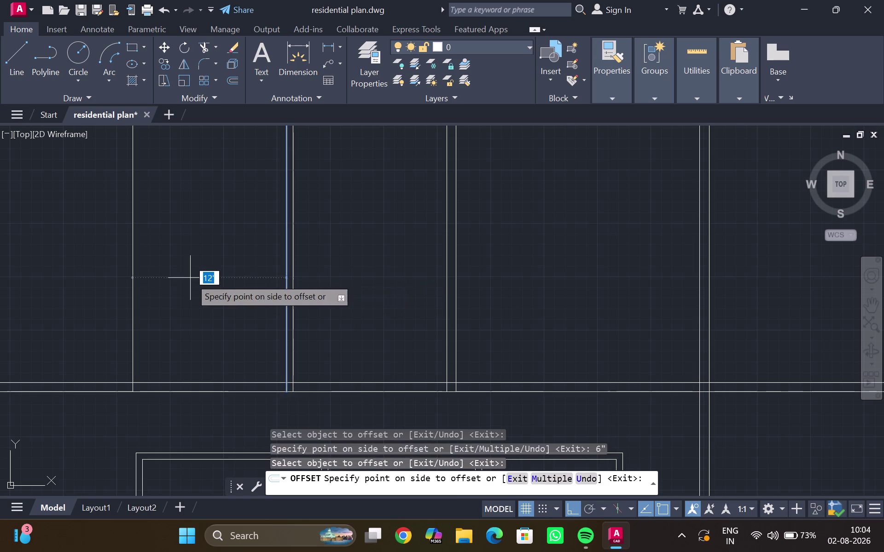
click(190, 278)
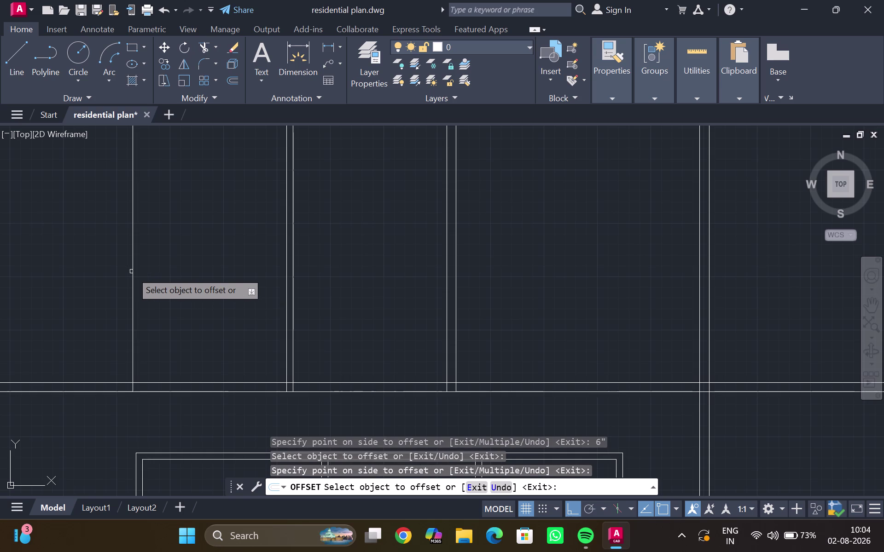
click(133, 271)
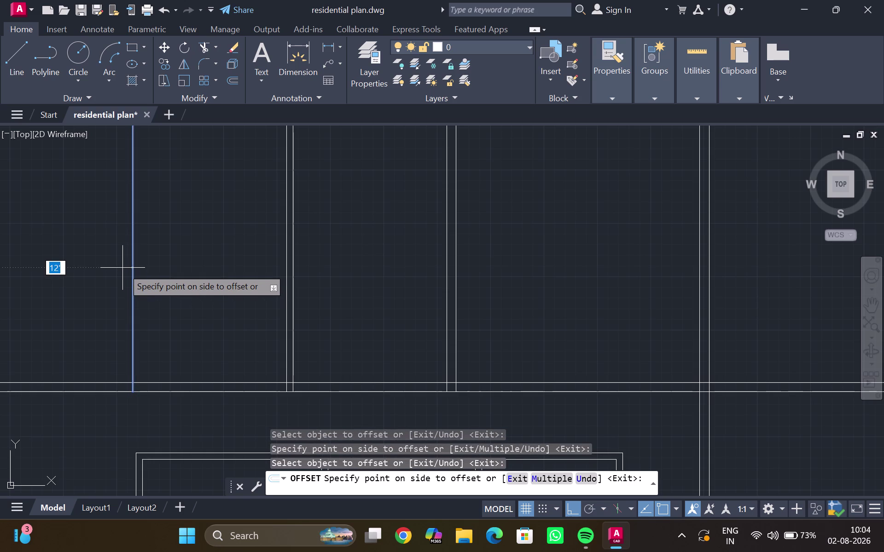
key(6)
key(shift+quotedbl)
key(Return)
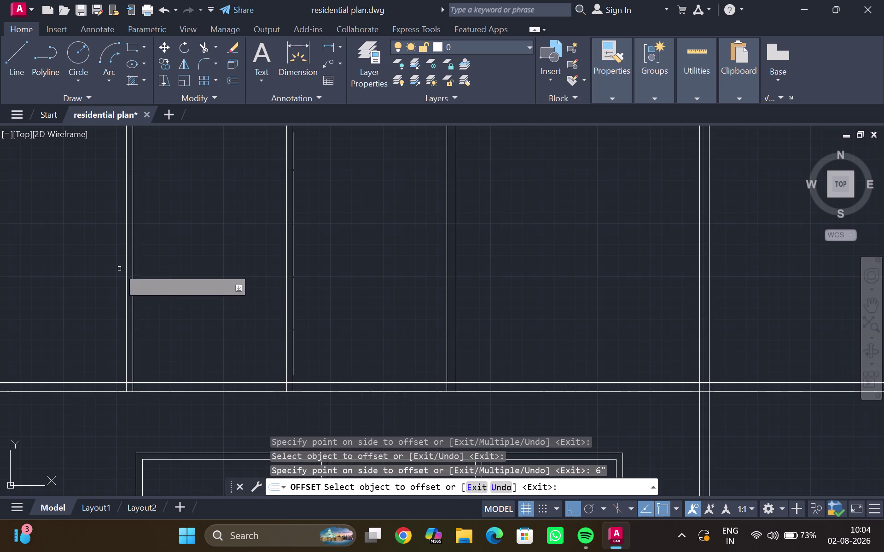
End the offset command and pan back to the floor plan.
middle_drag(118, 268, 180, 276)
middle_click(186, 276)
click(188, 270)
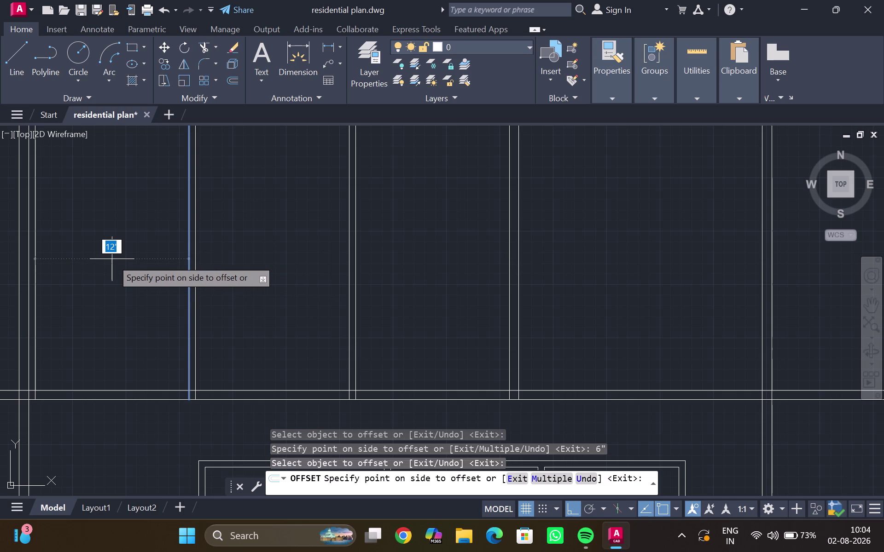
key(Escape)
scroll(down, 3)
middle_drag(111, 254, 111, 260)
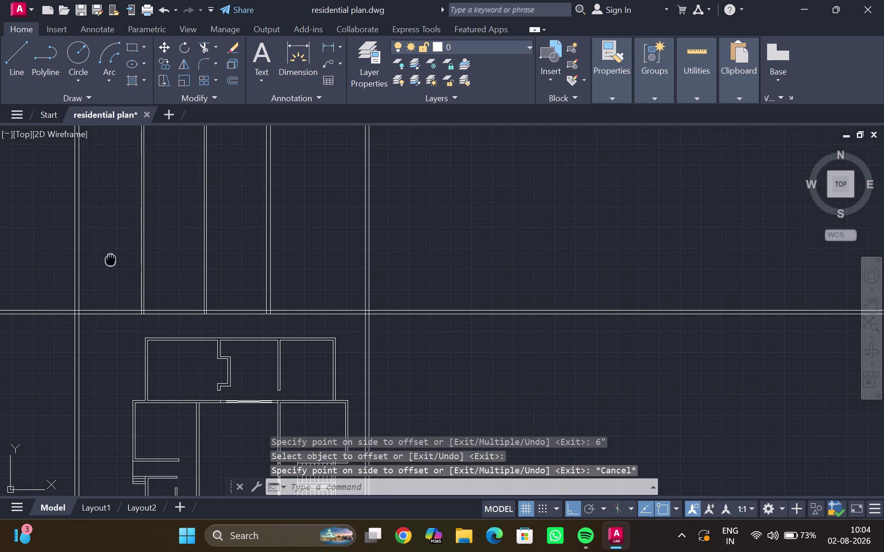
middle_drag(110, 259, 110, 263)
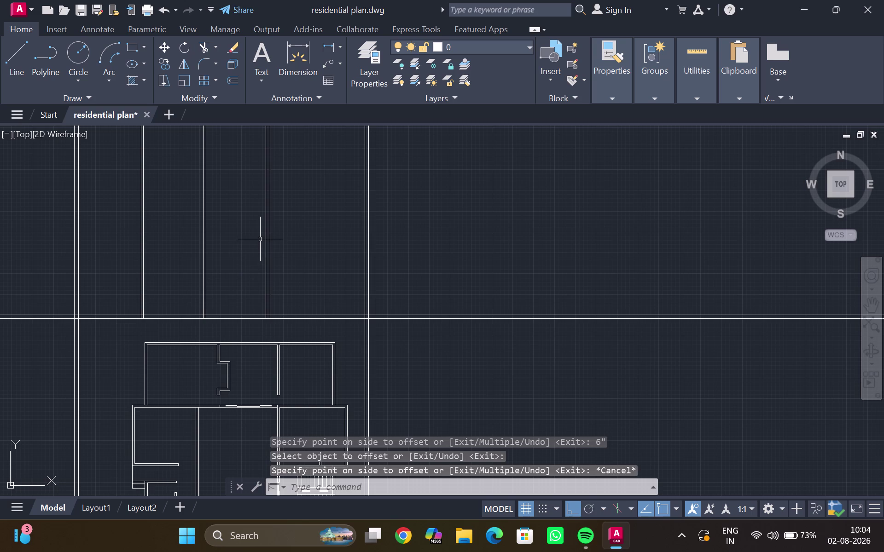
middle_drag(238, 223, 252, 254)
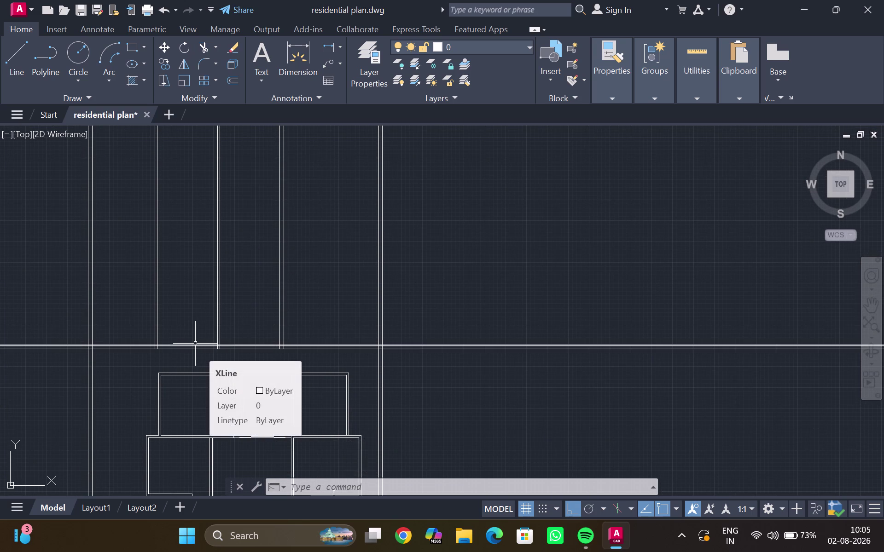
click(195, 344)
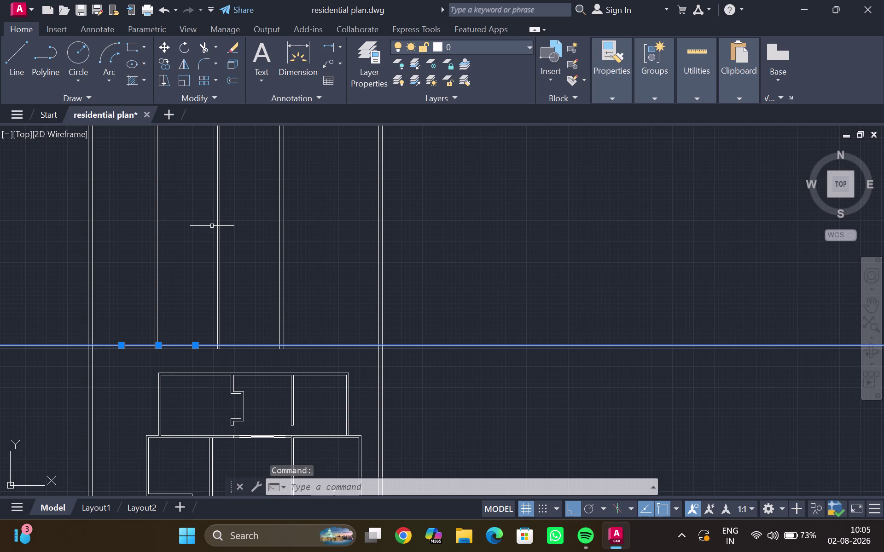
Offset the horizontal construction line 8'3" upward.
key(8)
key(apostrophe)
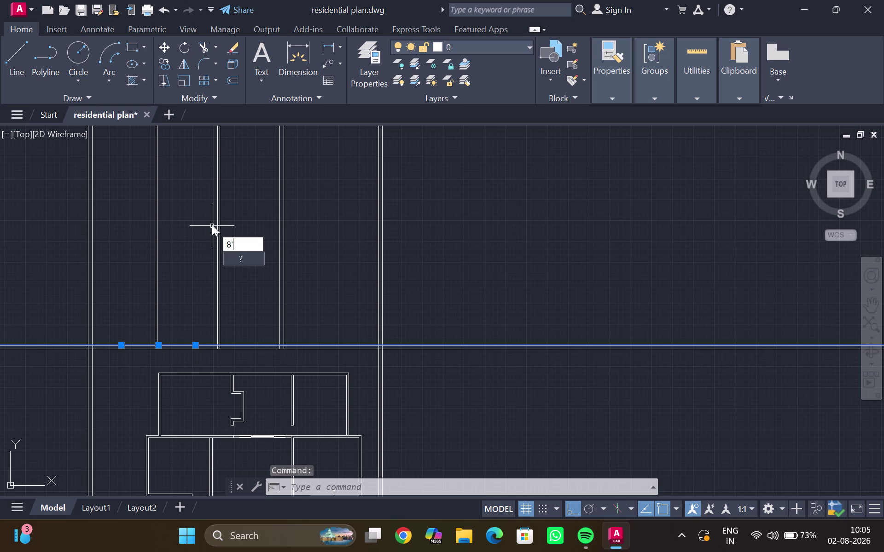
text(3")
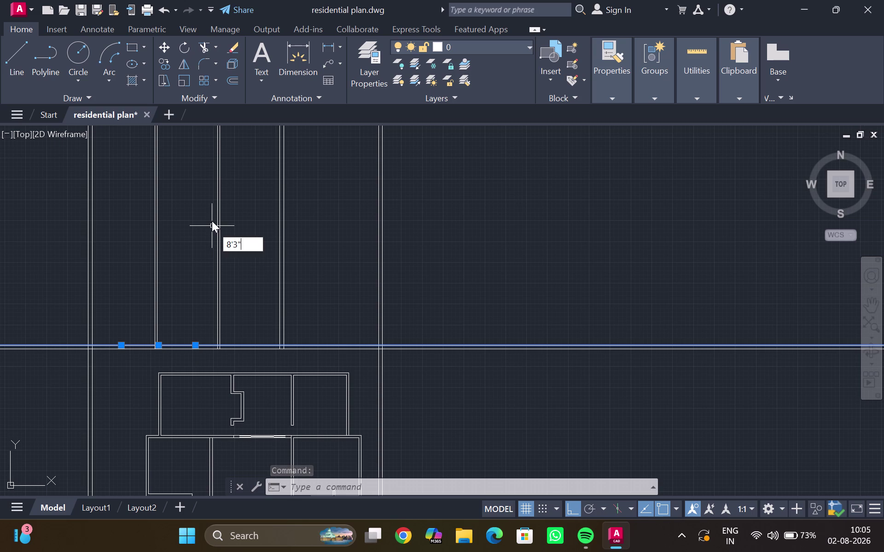
key(Return)
key(o)
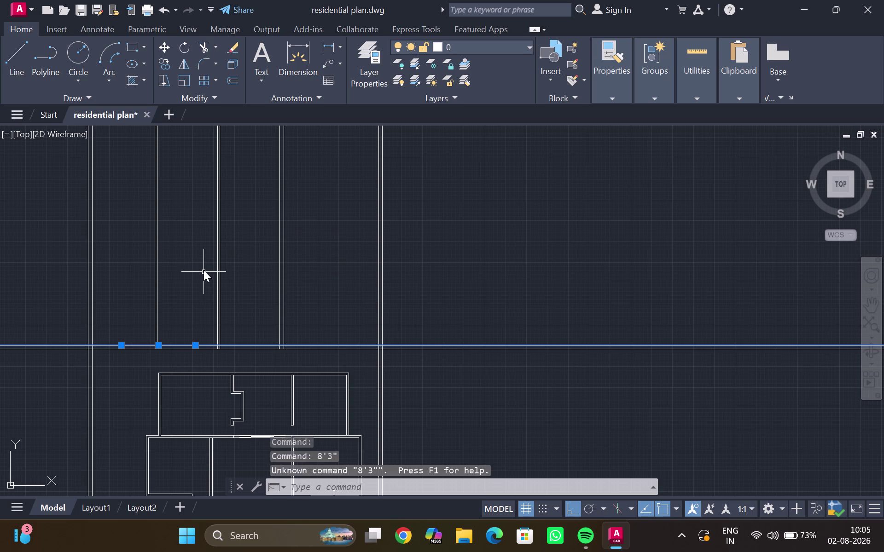
key(Return)
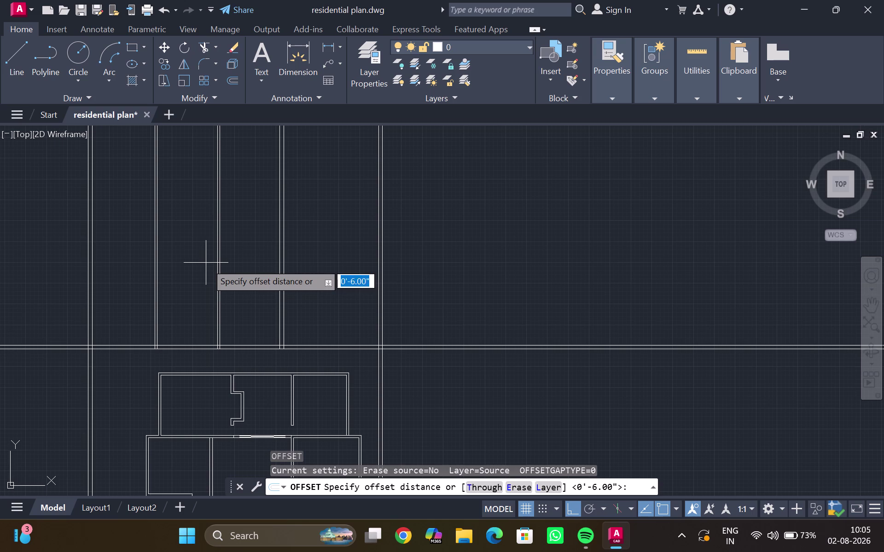
key(8)
key(apostrophe)
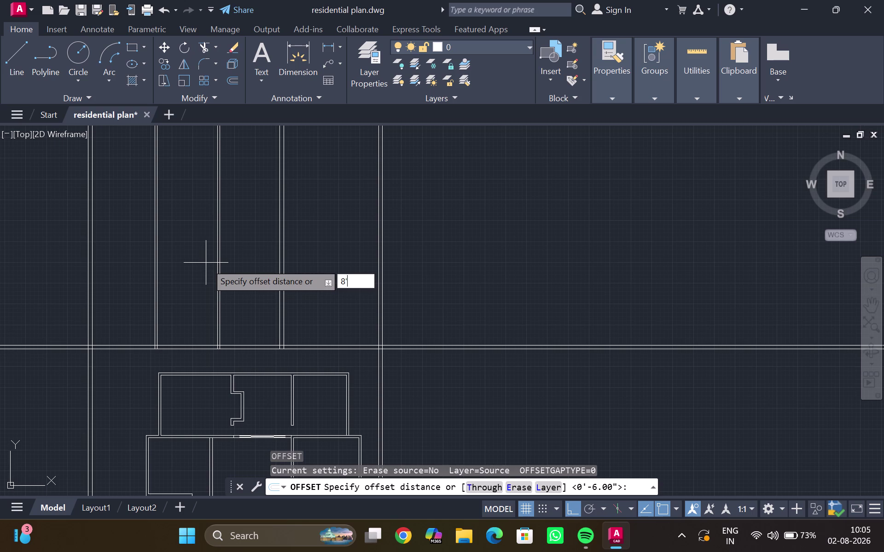
key(3)
key(shift+quotedbl)
key(Return)
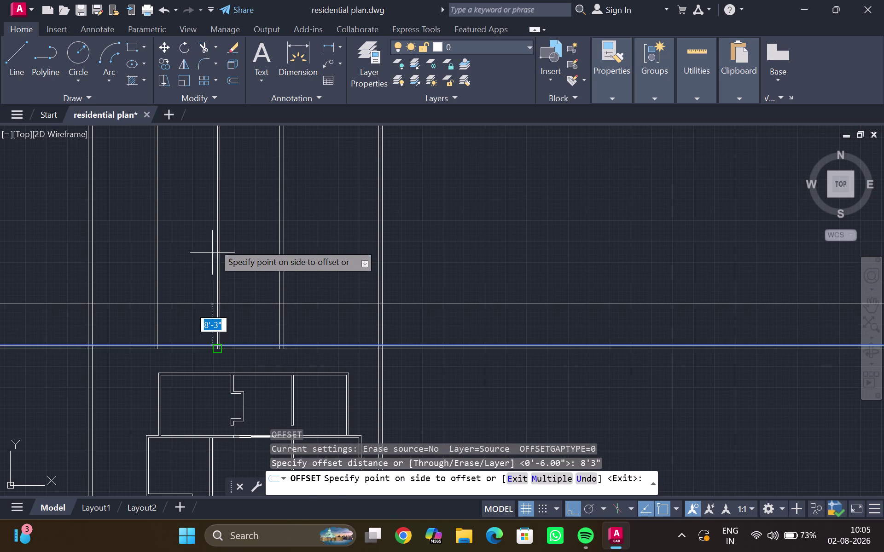
click(193, 290)
Add a 9-inch parallel twin above the new horizontal line.
middle_drag(194, 291, 199, 255)
scroll(up, 3)
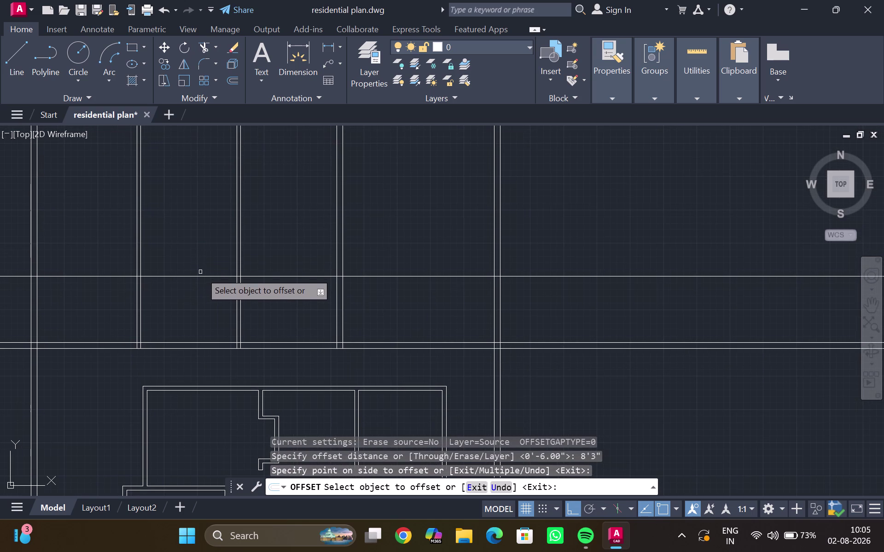
click(201, 276)
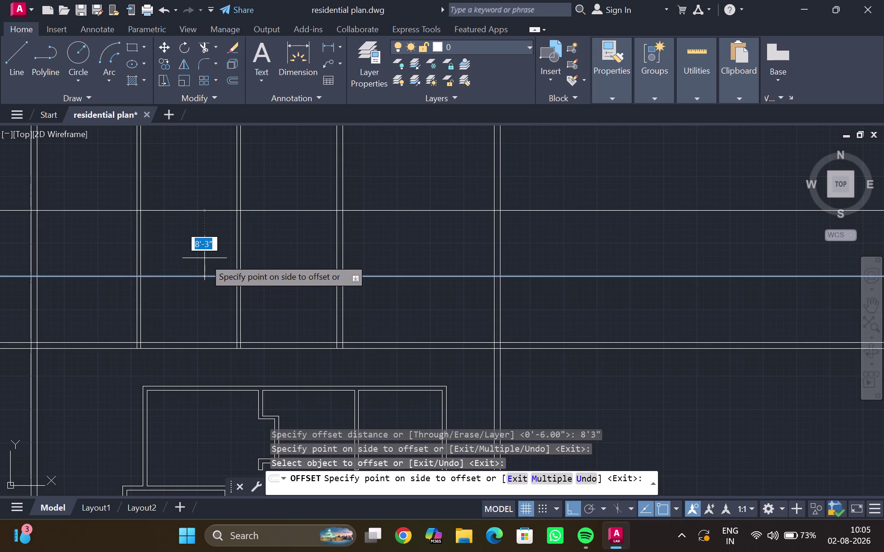
key(9)
key(shift+quotedbl)
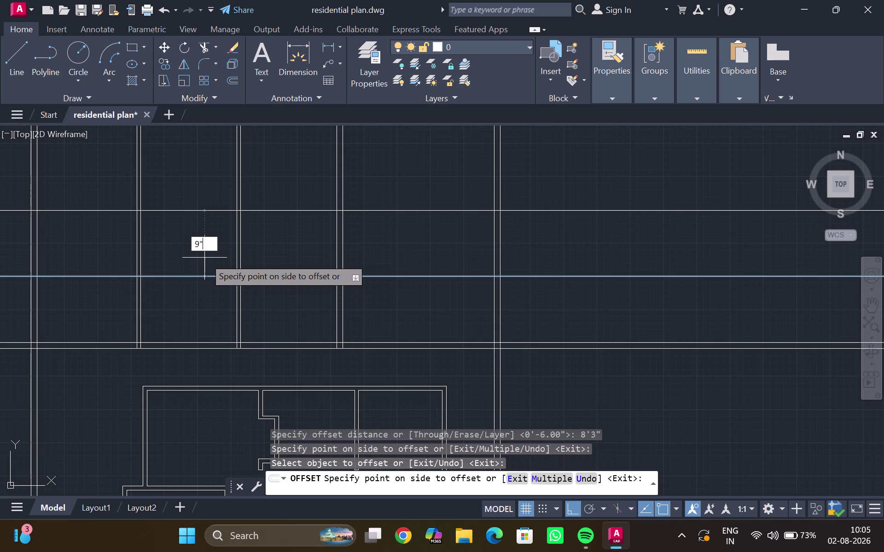
key(Return)
middle_drag(194, 260, 246, 241)
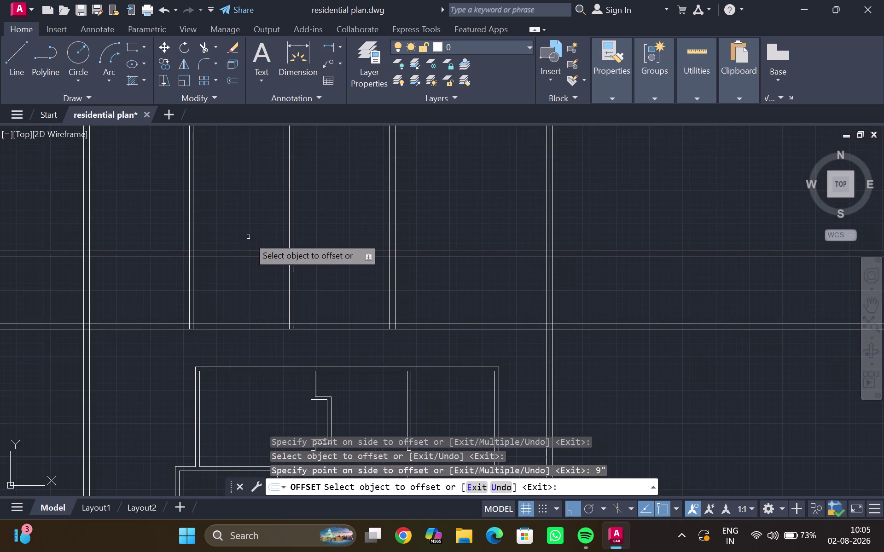
key(Escape)
scroll(down, 3)
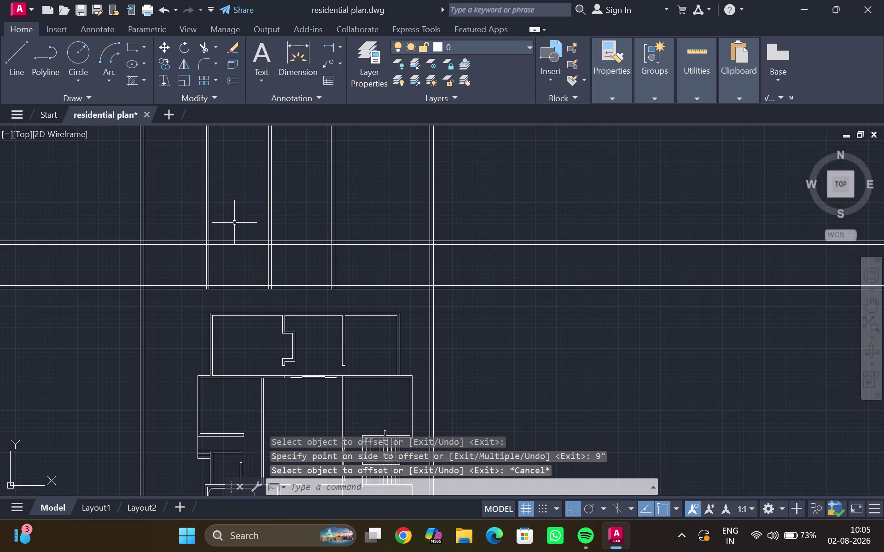
Fence-trim the line ends overshooting above the top wall, then exit Trim.
middle_drag(234, 223, 233, 228)
key(t)
key(r)
key(Return)
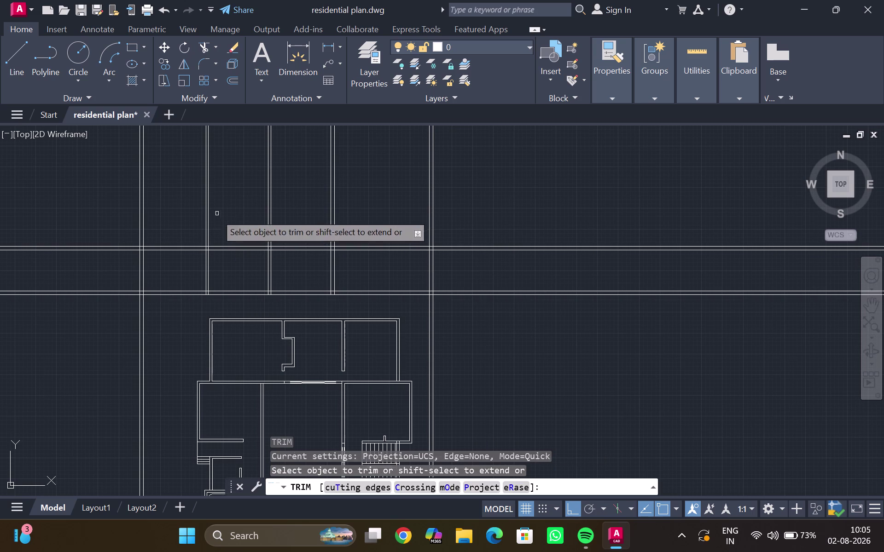
drag(95, 317, 498, 213)
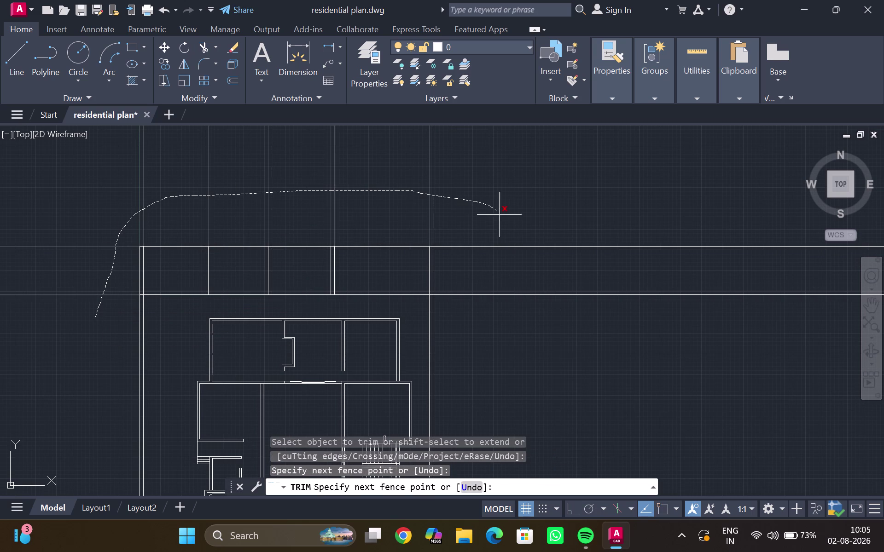
drag(498, 214, 539, 317)
scroll(down, 3)
key(Escape)
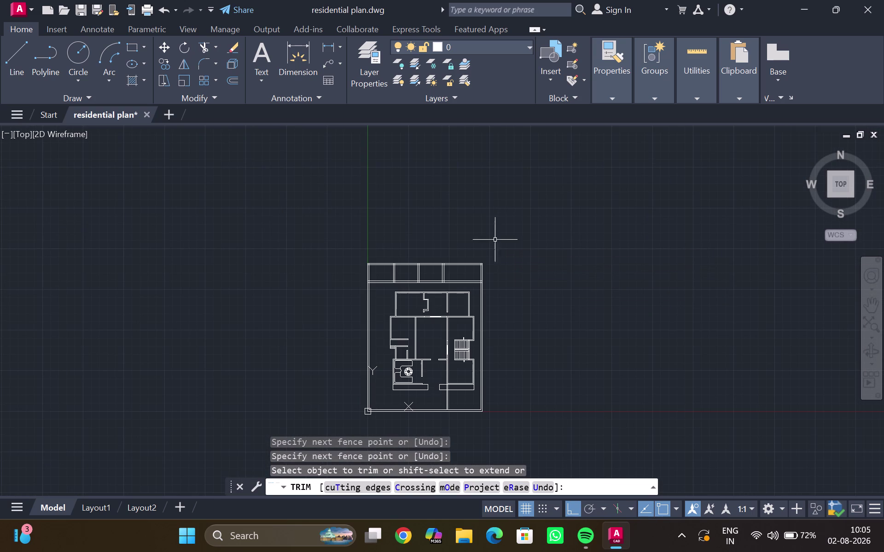
scroll(up, 3)
middle_drag(453, 243, 386, 204)
scroll(up, 3)
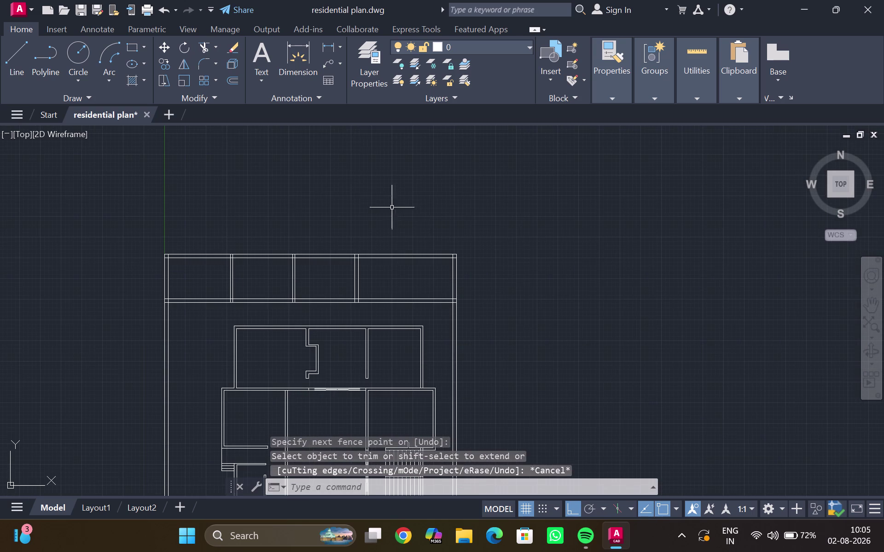
Restart Trim with TR and fence across a wall line end.
text(tr)
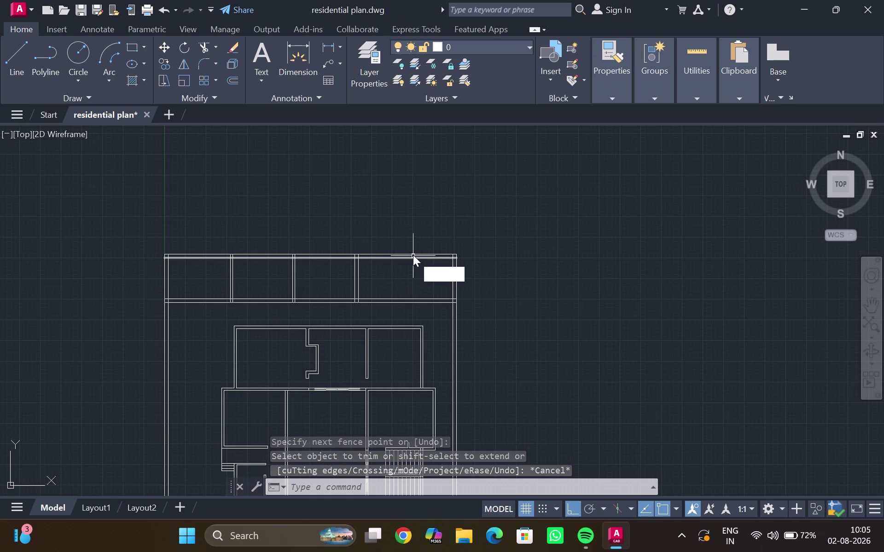
key(Return)
drag(406, 284, 389, 314)
scroll(down, 3)
middle_click(389, 302)
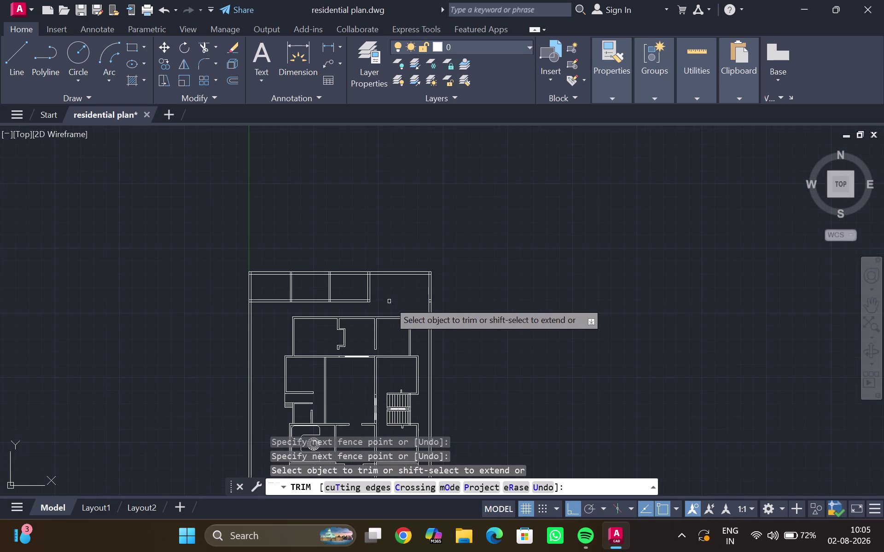
scroll(up, 3)
scroll(up, 3)
Trim the top-right corner overshoot, undo that trim, and cancel Trim.
middle_drag(411, 272, 379, 295)
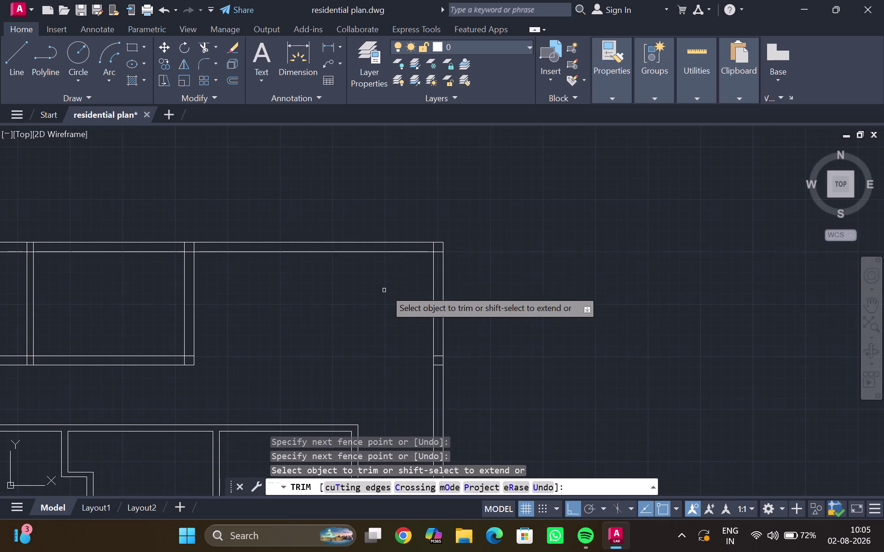
drag(419, 245, 438, 255)
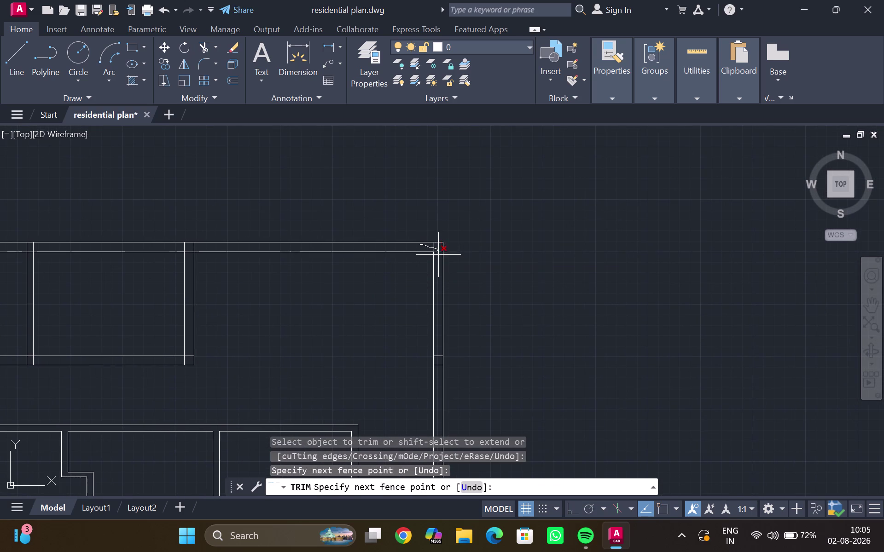
drag(438, 254, 439, 255)
middle_drag(436, 335, 417, 237)
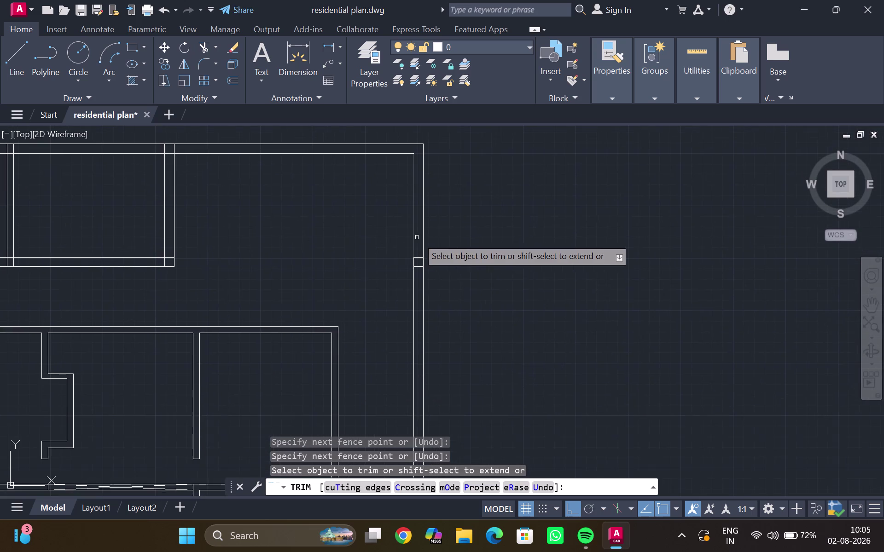
key(ctrl+z)
scroll(up, 3)
middle_drag(435, 286, 432, 285)
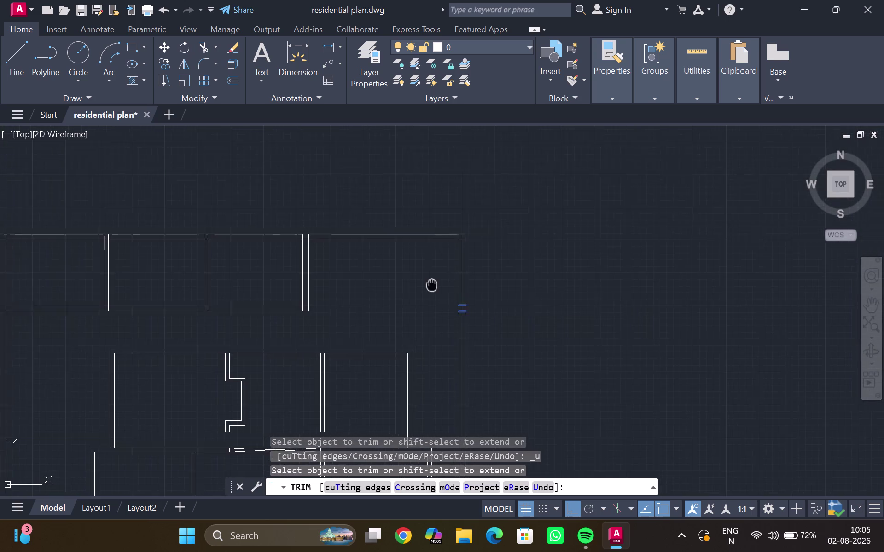
middle_drag(432, 285, 400, 302)
key(t)
key(r)
key(Escape)
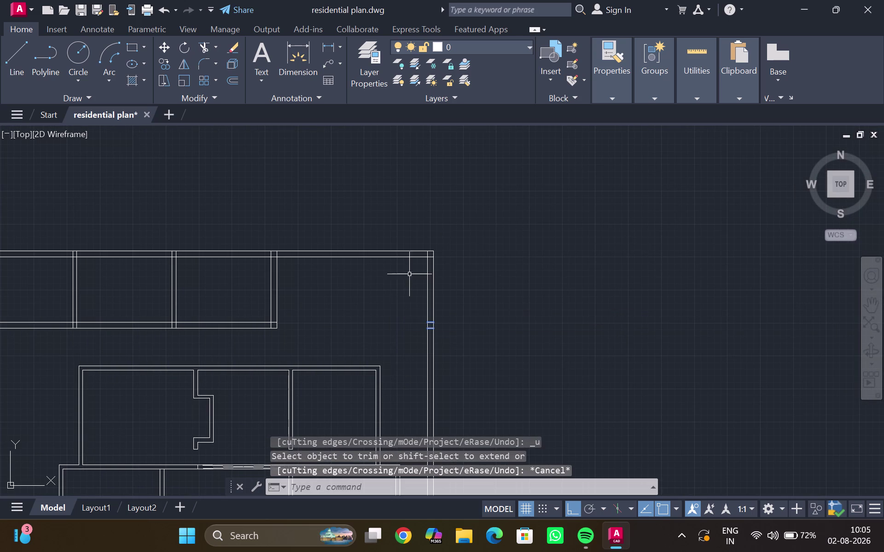
scroll(up, 3)
Trim the top-right corner lines and the short wall crossing on the right.
text(tr)
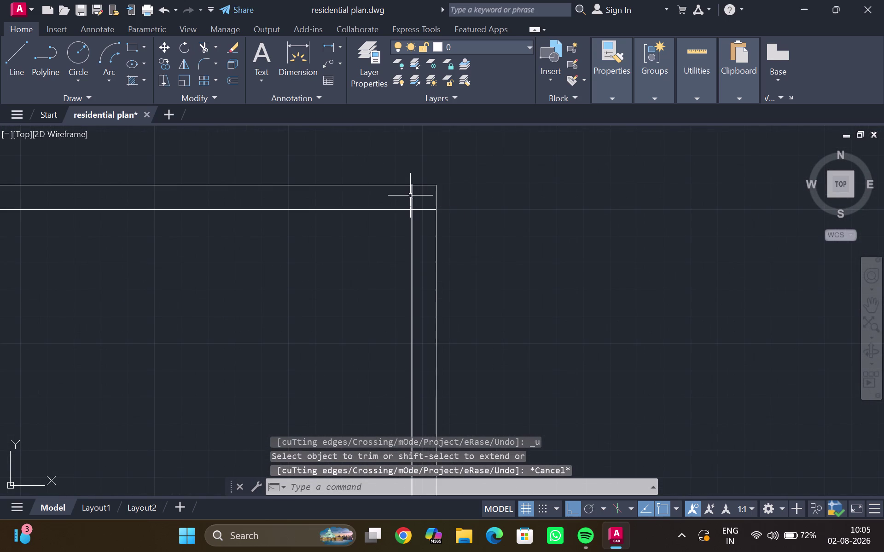
key(Return)
drag(415, 200, 428, 220)
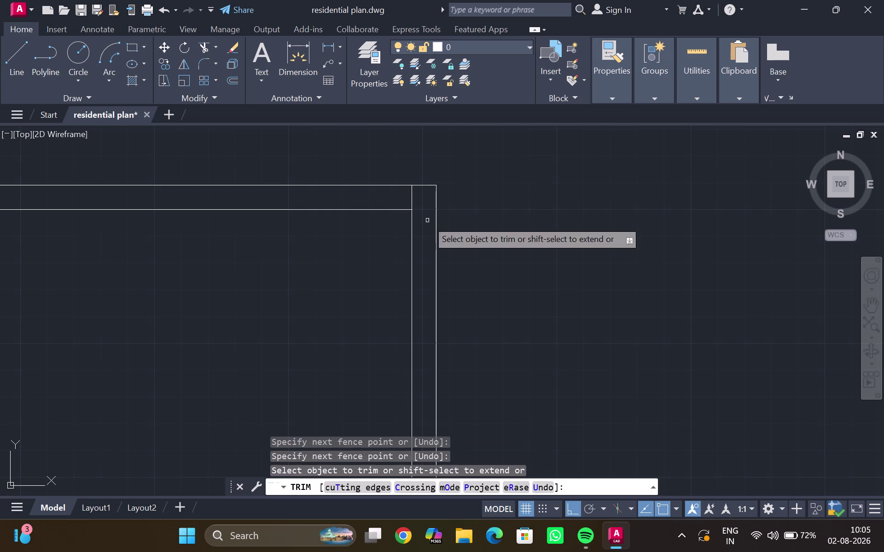
drag(418, 204, 406, 201)
scroll(down, 3)
middle_drag(425, 247, 429, 157)
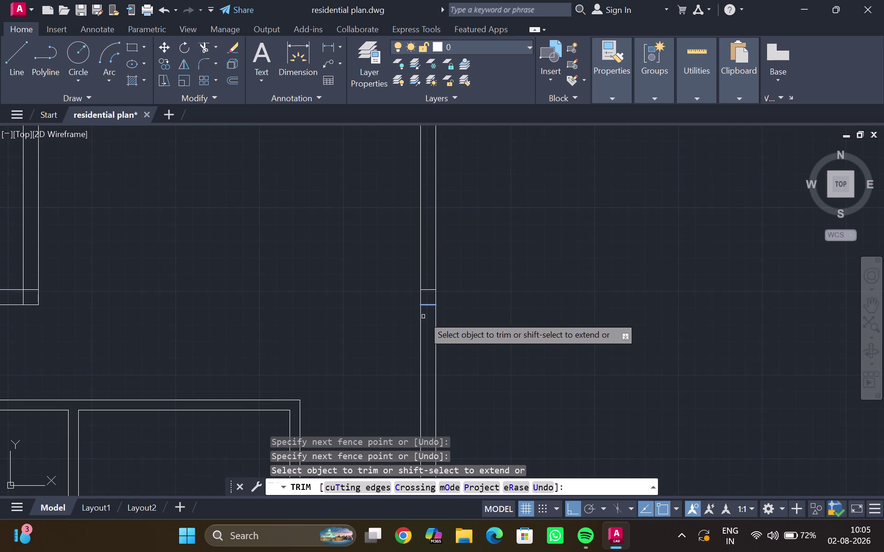
drag(426, 317, 431, 270)
Trim line ends above the horizontal wall, then undo that trim.
scroll(down, 3)
middle_drag(362, 255, 454, 215)
middle_drag(315, 159, 453, 384)
scroll(up, 3)
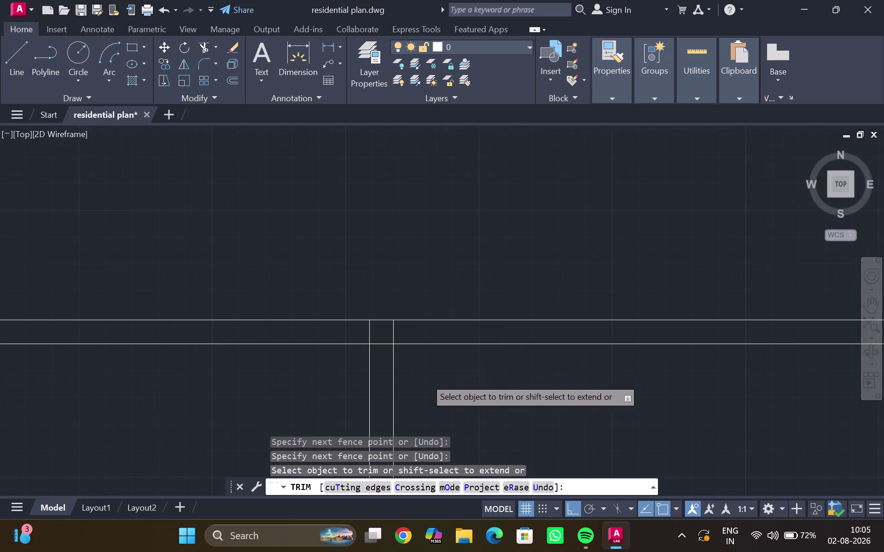
drag(411, 324, 417, 332)
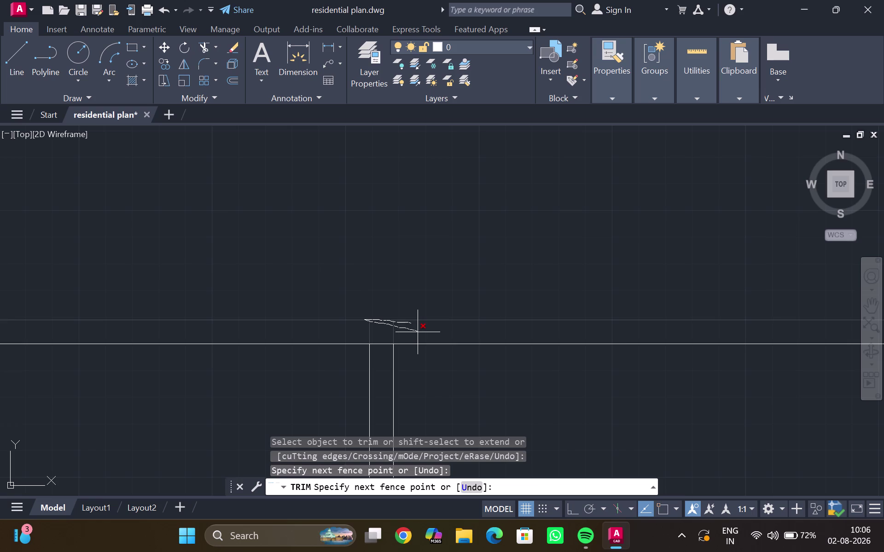
drag(417, 332, 418, 333)
key(ctrl+z)
Trim overshooting line ends along the upper rooms.
scroll(down, 3)
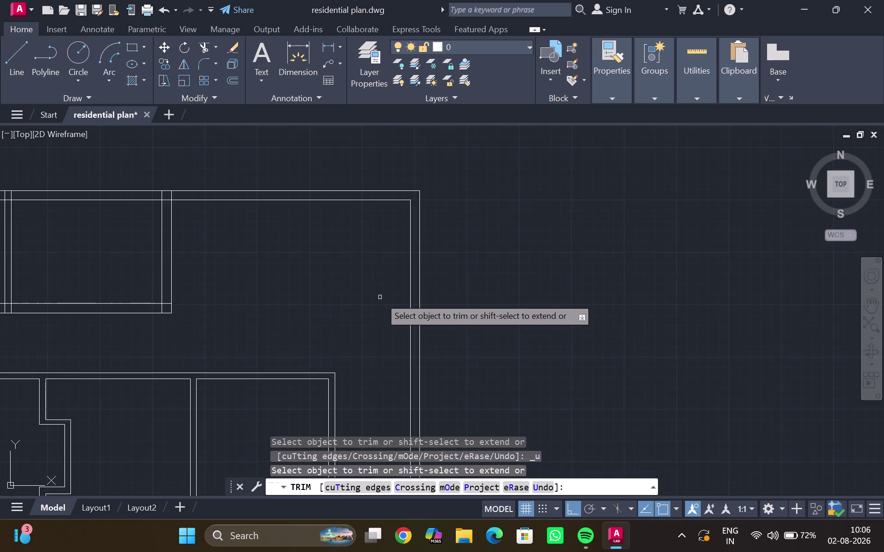
middle_drag(379, 297, 436, 329)
middle_drag(277, 248, 375, 331)
scroll(up, 3)
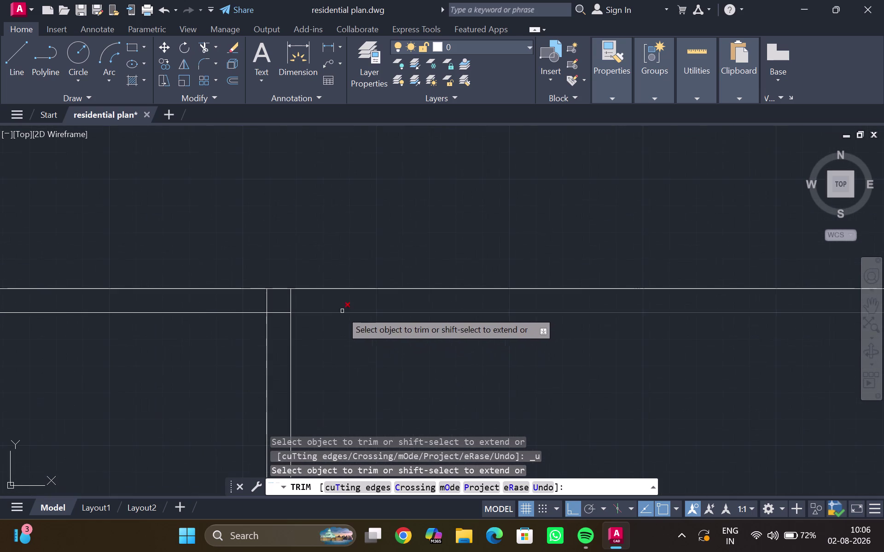
drag(321, 306, 258, 298)
middle_drag(251, 299, 639, 291)
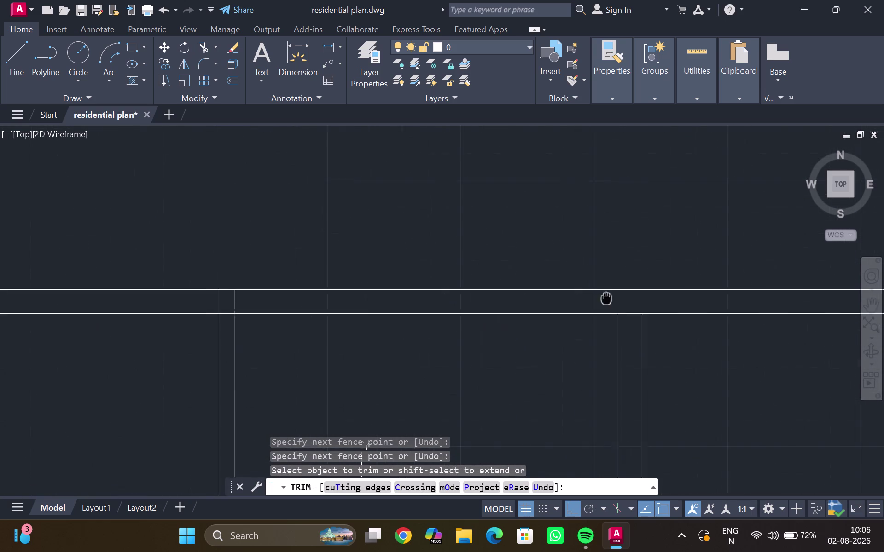
middle_drag(639, 292, 677, 282)
drag(269, 282, 336, 289)
Trim further line ends inside the upper rooms toward their left side.
scroll(down, 3)
middle_drag(177, 307, 396, 285)
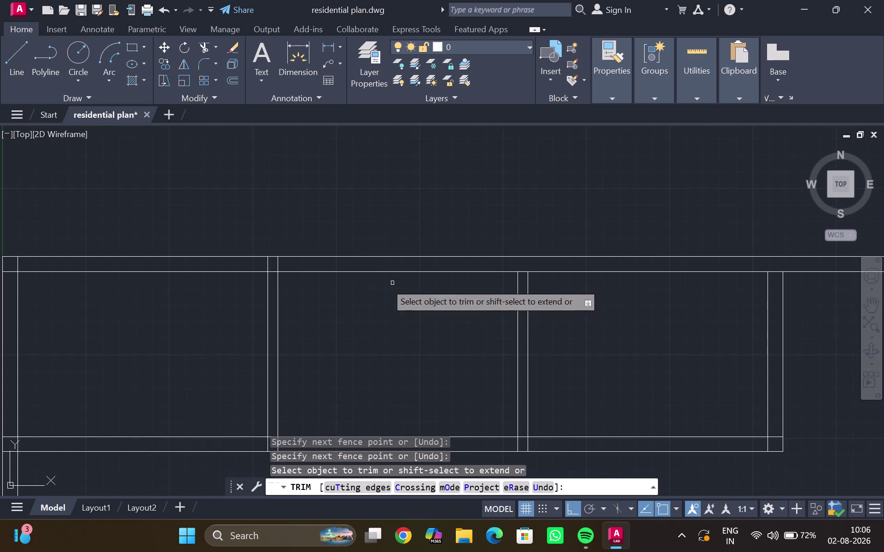
drag(257, 267, 293, 267)
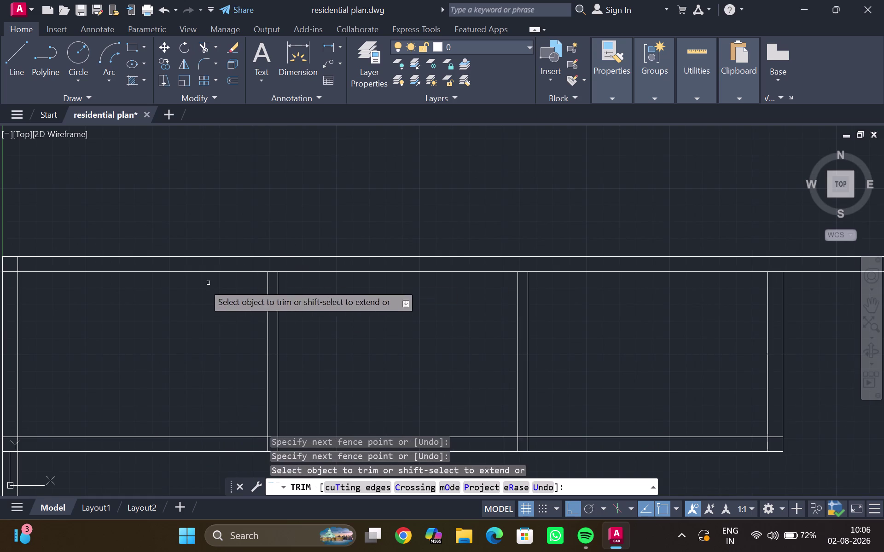
middle_drag(137, 293, 424, 294)
scroll(up, 3)
drag(304, 264, 276, 302)
scroll(down, 3)
middle_drag(406, 336, 353, 251)
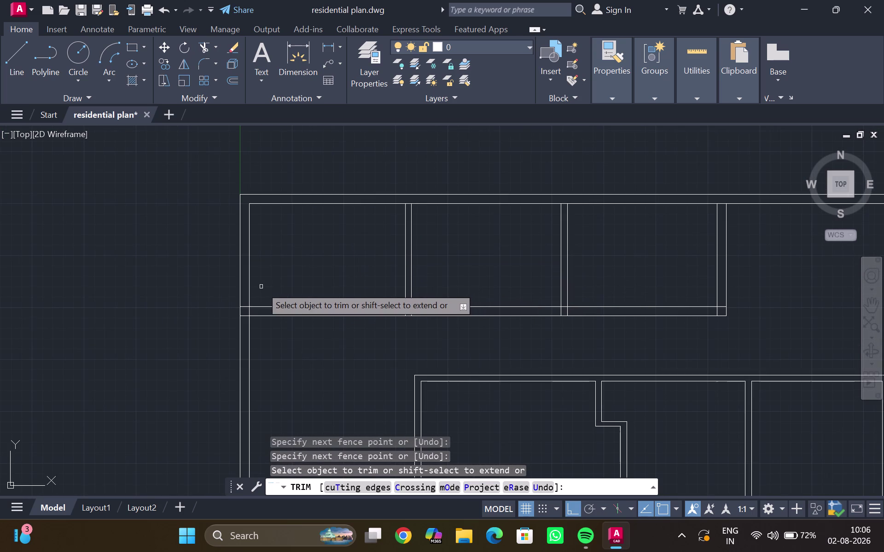
scroll(up, 3)
Trim the overshoots and wall crossings at the left wall junction.
middle_drag(261, 287, 279, 260)
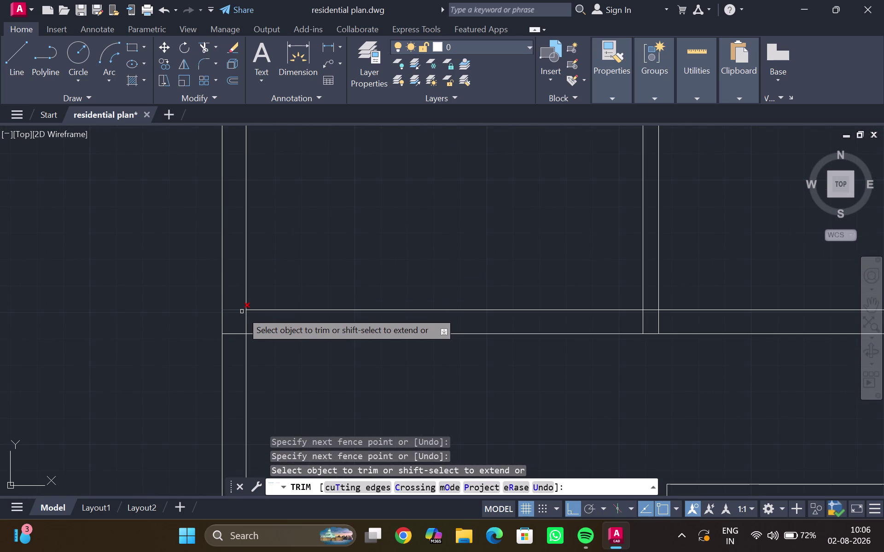
drag(238, 302, 236, 320)
drag(239, 320, 246, 323)
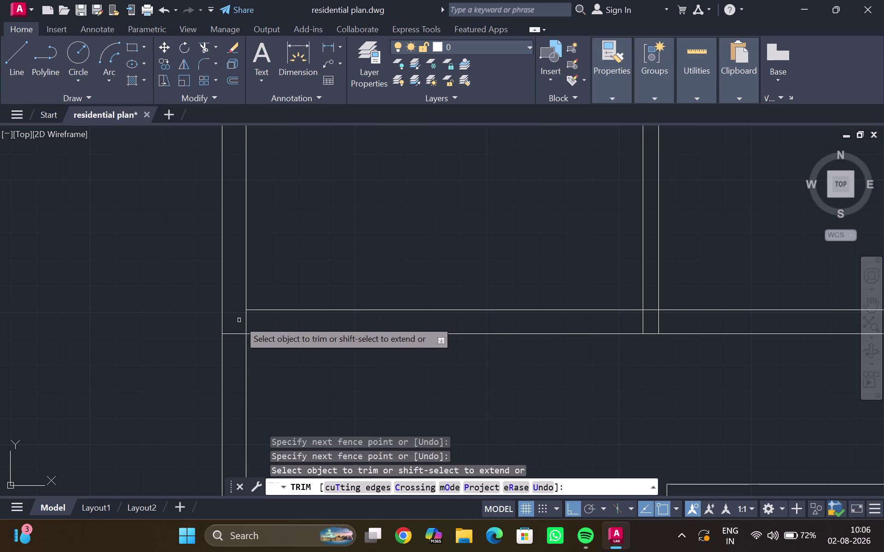
drag(245, 323, 264, 327)
middle_drag(525, 298, 307, 264)
drag(378, 291, 401, 288)
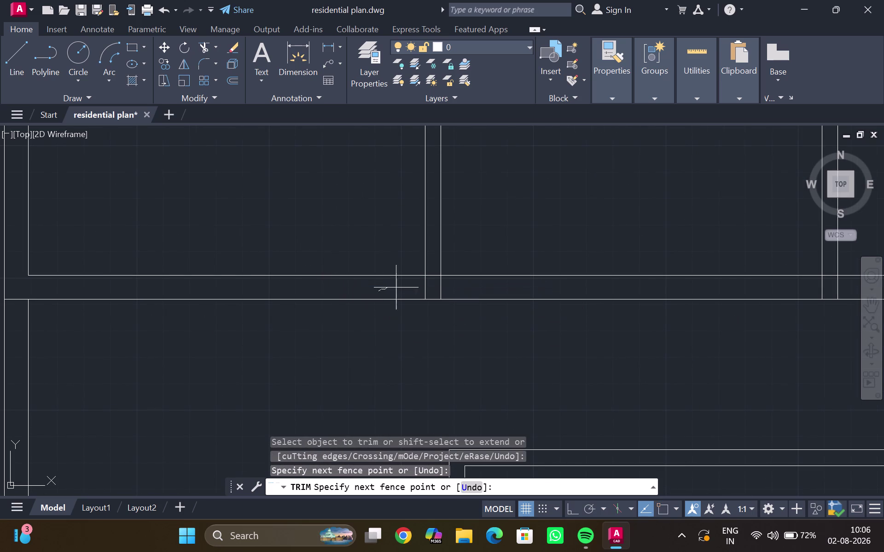
drag(401, 288, 470, 290)
Undo the last left-side trim and cancel the command.
scroll(down, 3)
middle_drag(570, 300, 341, 306)
key(ctrl+z)
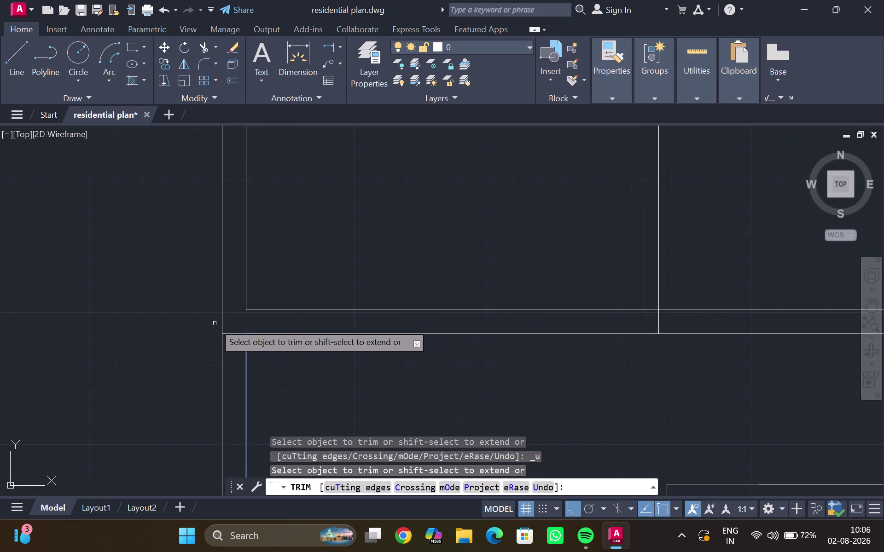
scroll(down, 3)
scroll(up, 3)
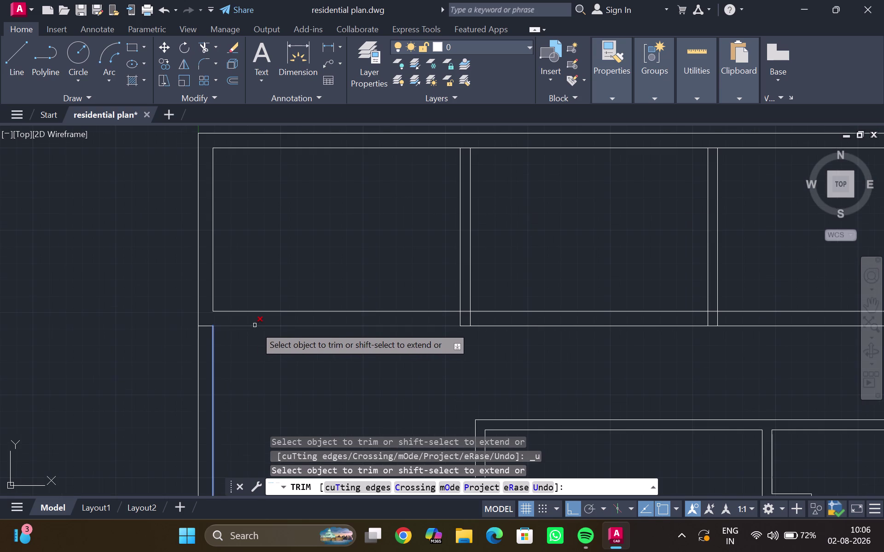
key(Escape)
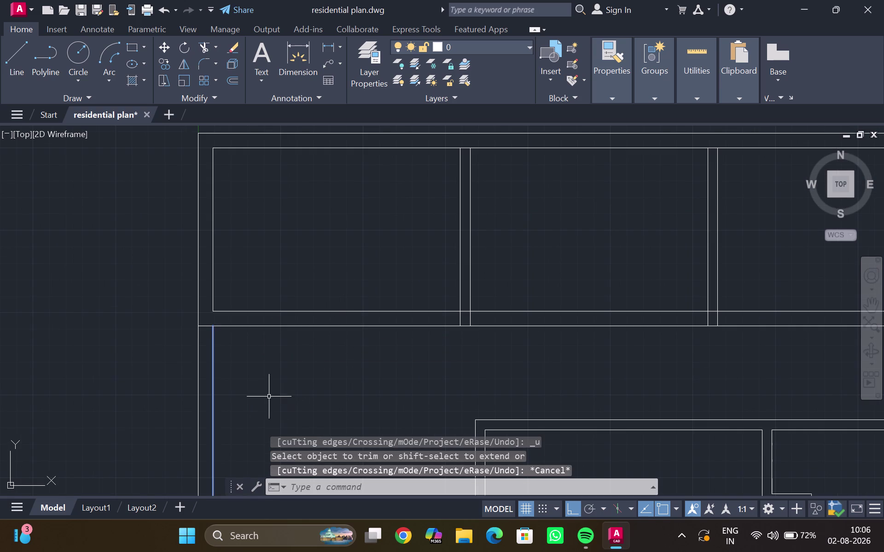
click(214, 381)
key(Escape)
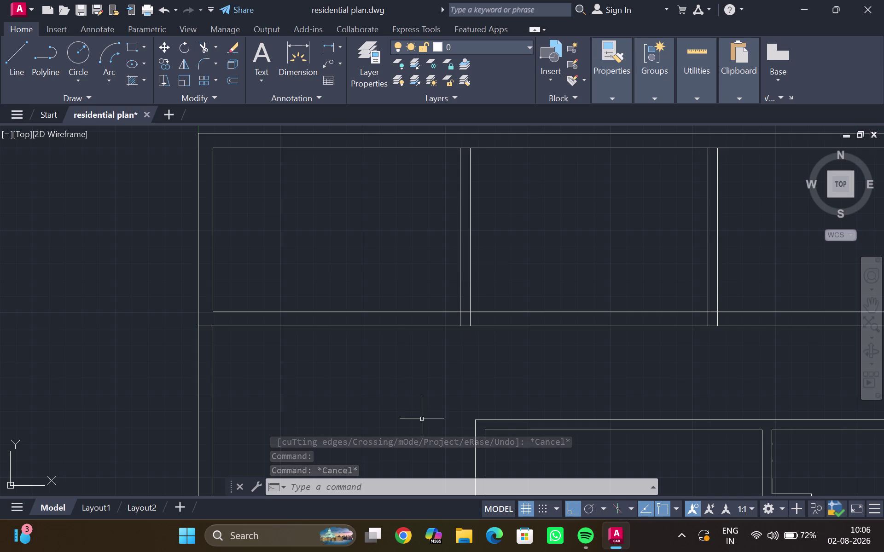
Offset the first room's wall line 3'6" inward to form a jamb line.
click(462, 267)
key(o)
key(Return)
key(3)
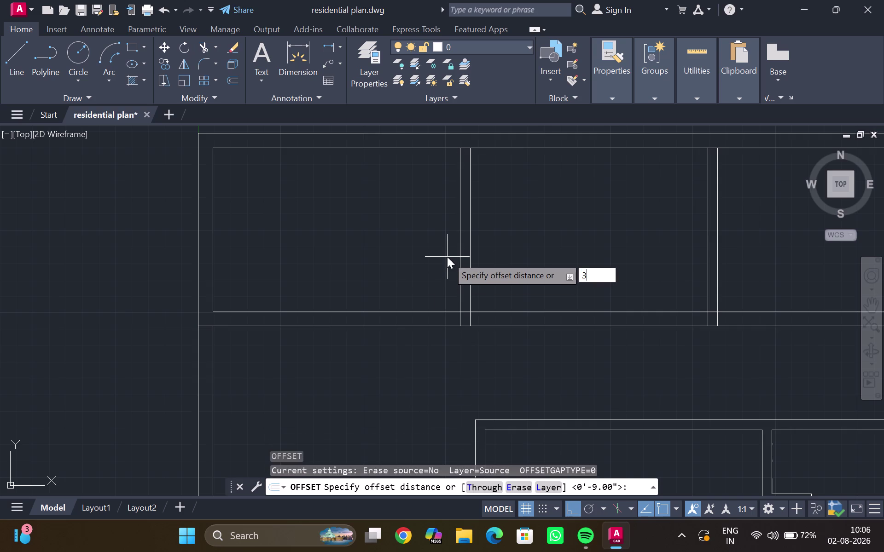
key(apostrophe)
key(7)
key(BackSpace)
key(6)
key(apostrophe)
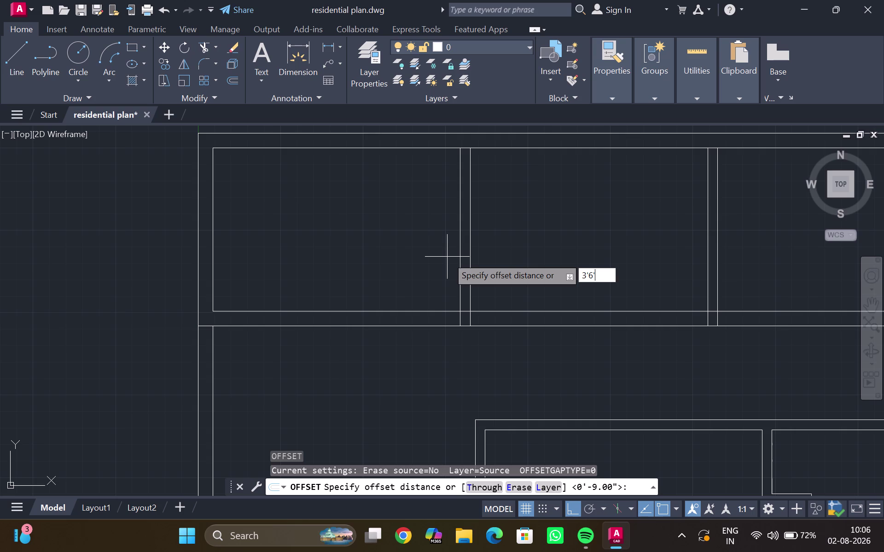
key(BackSpace)
key(shift+quotedbl)
key(Return)
click(448, 256)
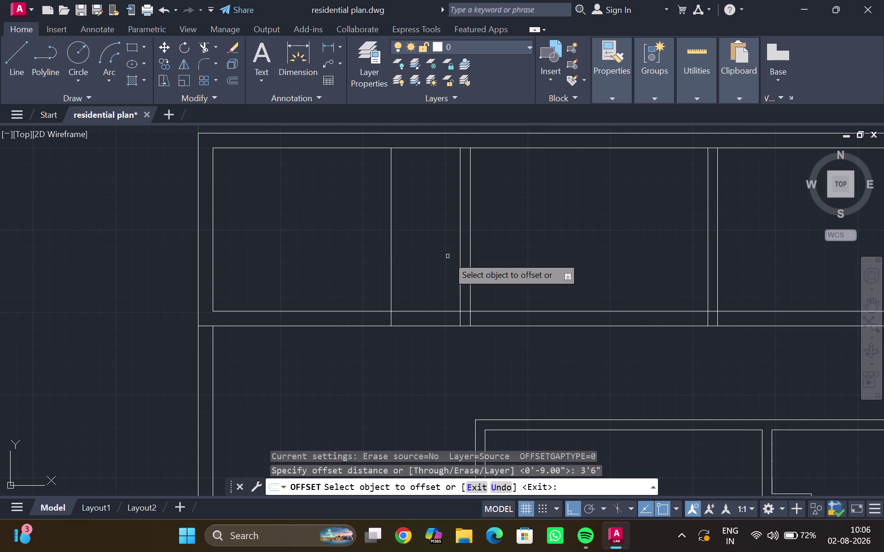
key(Escape)
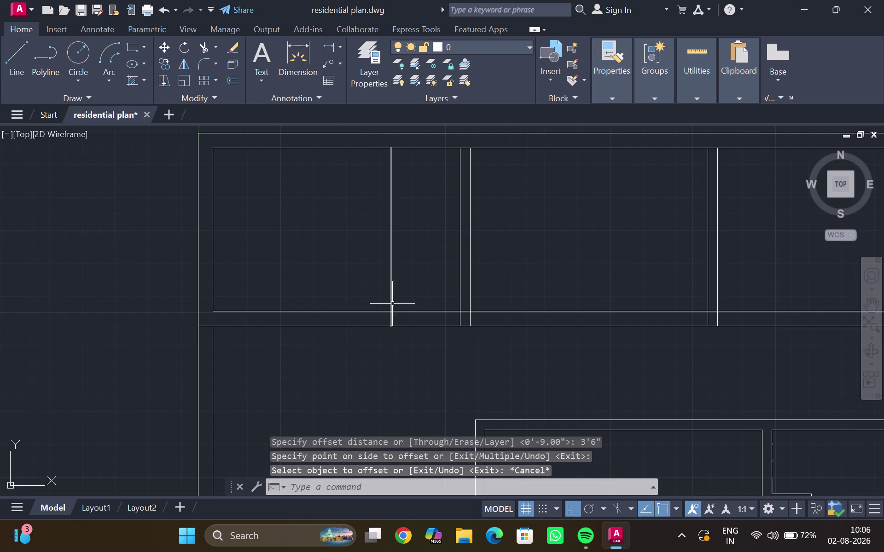
Trim away the wall segment between the jamb lines to open the doorway.
text(tr)
key(Return)
drag(374, 245, 420, 305)
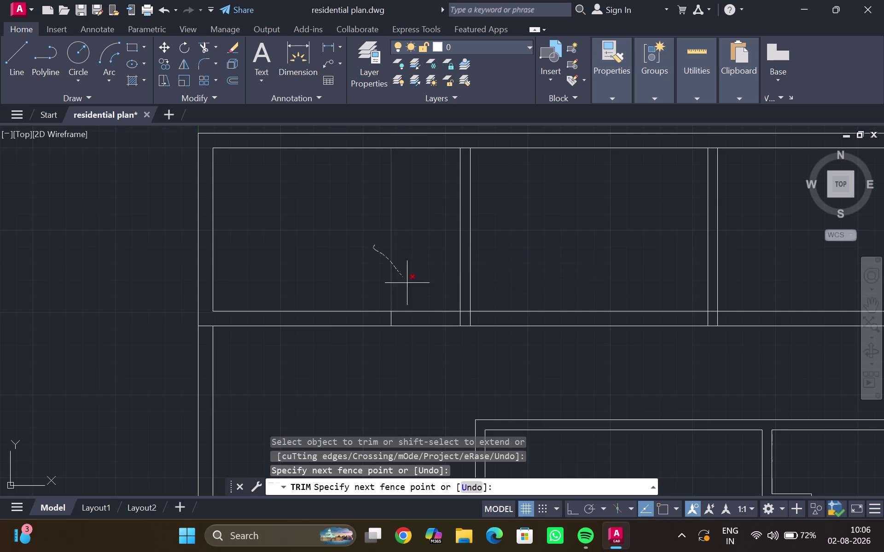
drag(421, 304, 444, 414)
scroll(down, 3)
middle_drag(432, 346, 378, 317)
scroll(up, 3)
scroll(up, 3)
middle_drag(377, 314, 352, 329)
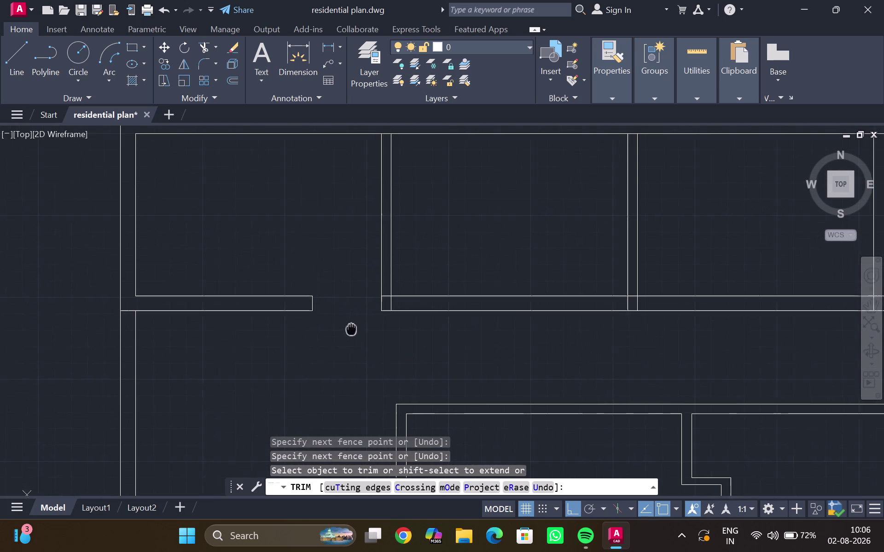
middle_drag(351, 329, 350, 329)
key(Escape)
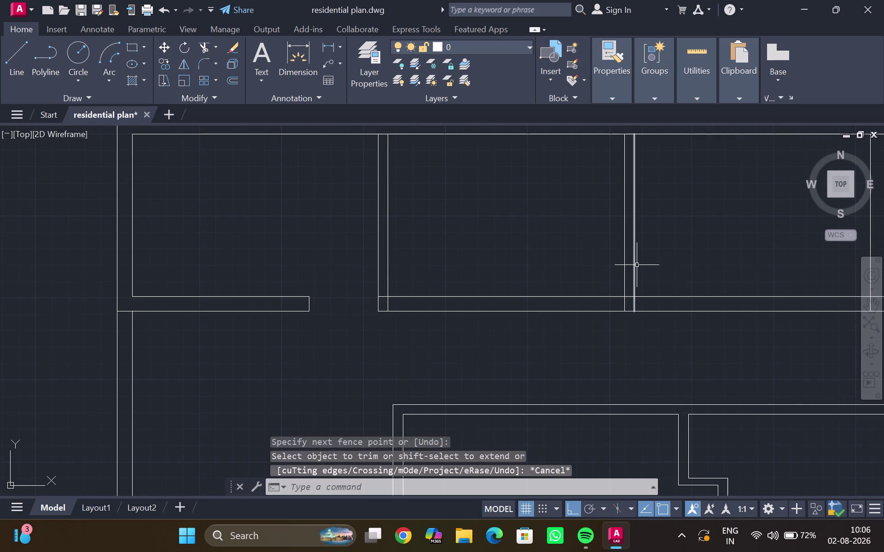
Attempt a 3'6" offset of the next room's wall line, which fails and is cancelled.
click(622, 263)
key(o)
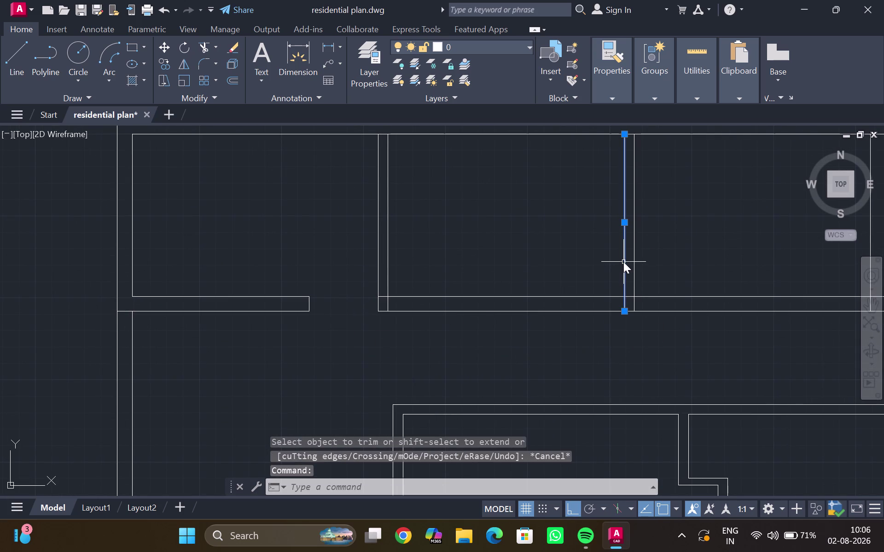
key(Return)
text(3')
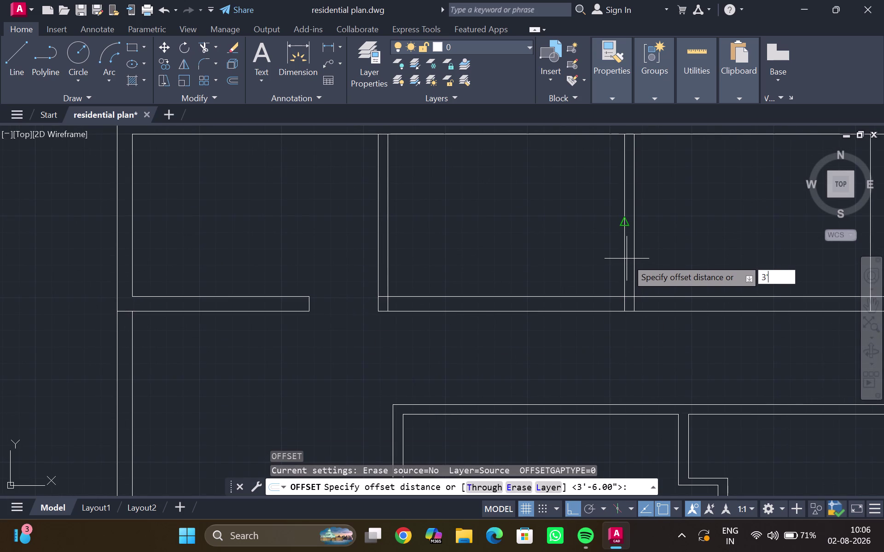
text(6|")
key(Return)
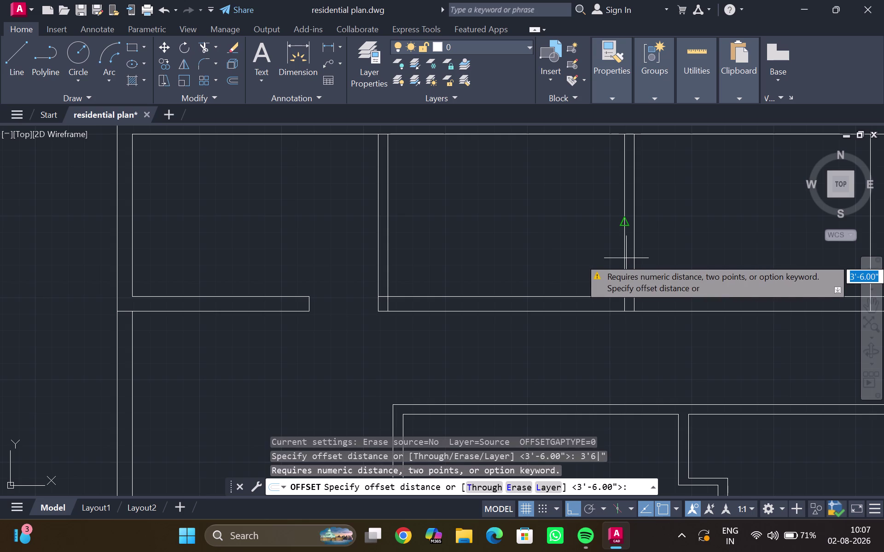
key(o)
key(Return)
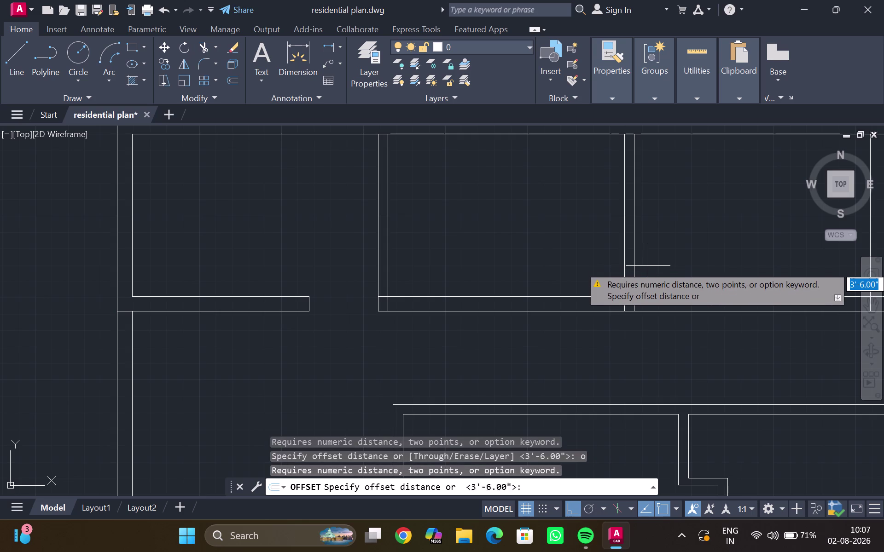
key(Escape)
key(Escape)
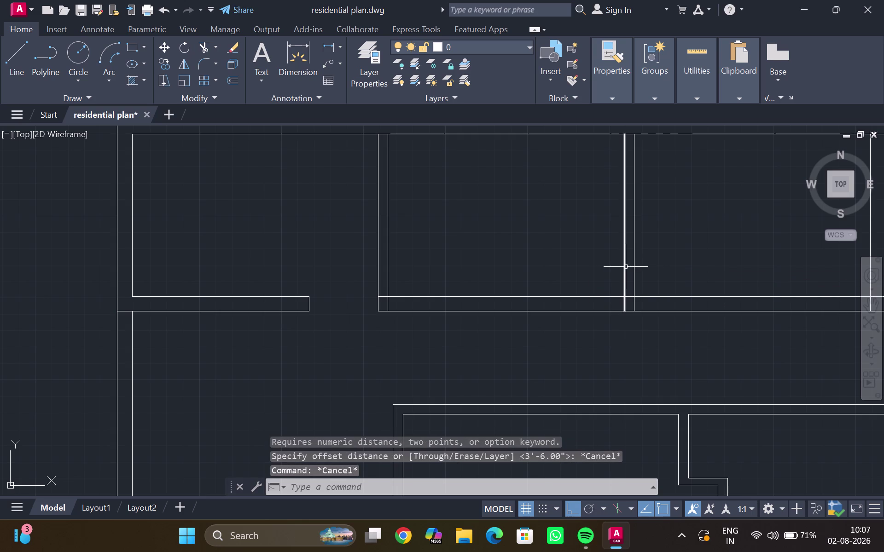
Offset the next room's wall line 3'6" to the left as a jamb line.
click(624, 266)
key(o)
key(Return)
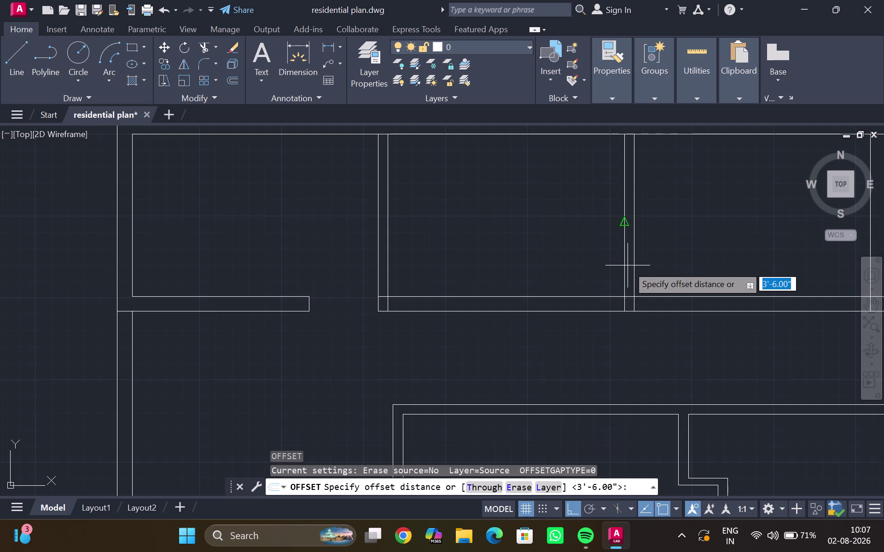
key(3)
text('6)
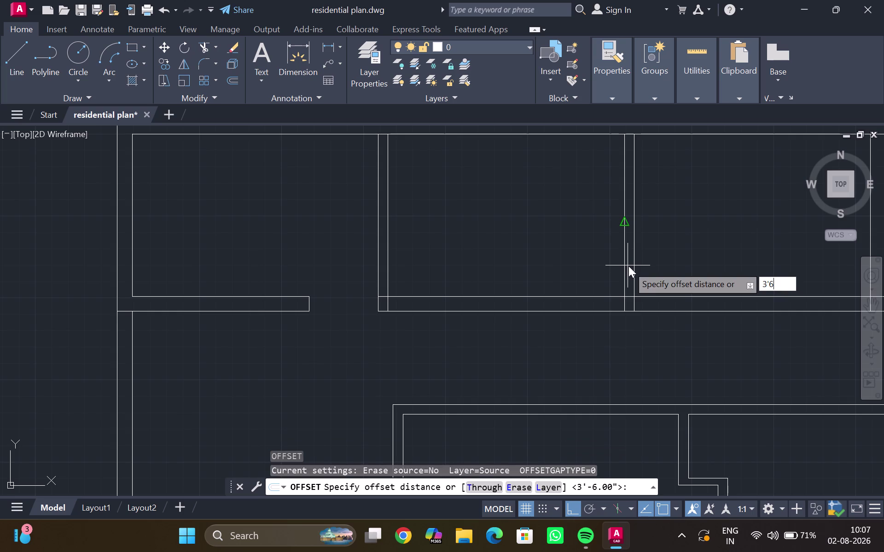
key(shift+quotedbl)
key(Return)
drag(607, 269, 589, 269)
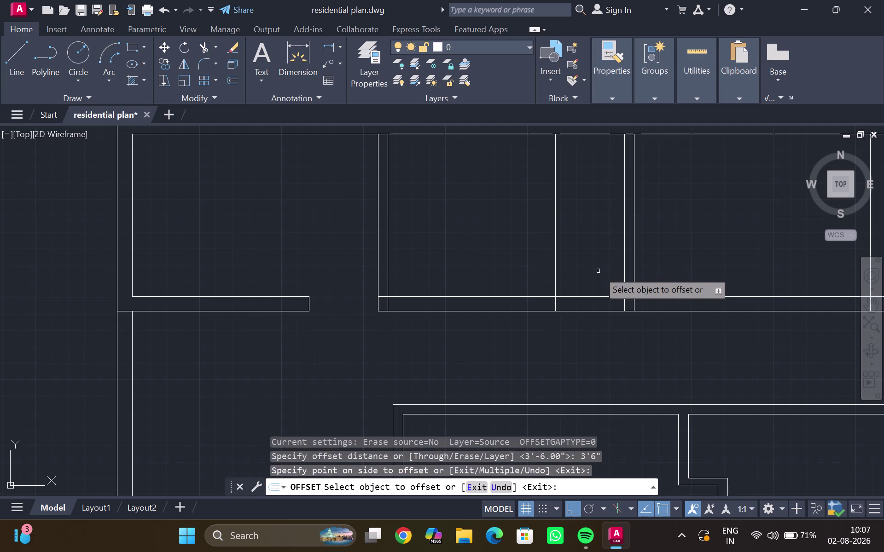
key(Escape)
Trim the wall across the second doorway opening.
text(tr)
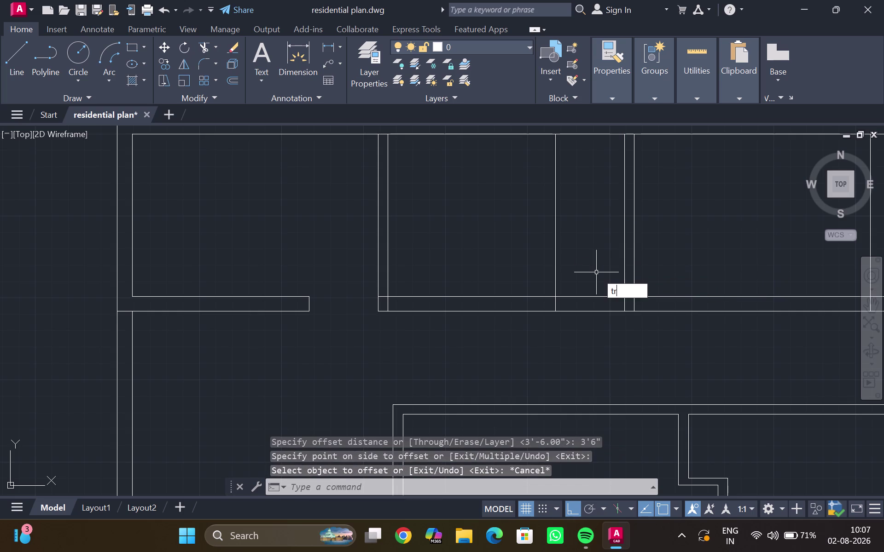
key(Return)
drag(533, 254, 557, 371)
scroll(down, 3)
middle_drag(571, 339, 567, 339)
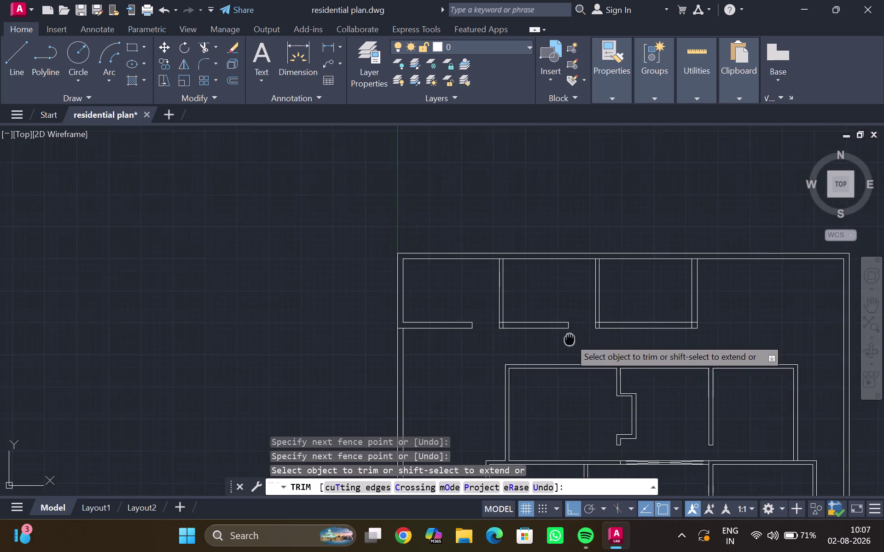
middle_drag(567, 340, 442, 322)
scroll(up, 3)
key(Escape)
Offset the third room's wall line 3'6" inward as a doorway jamb line.
middle_drag(624, 317, 526, 309)
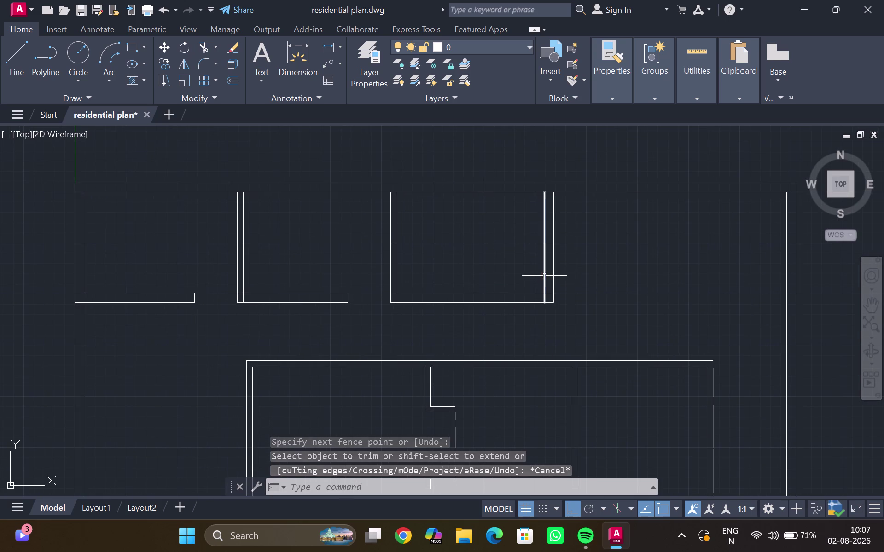
click(544, 275)
key(o)
key(Return)
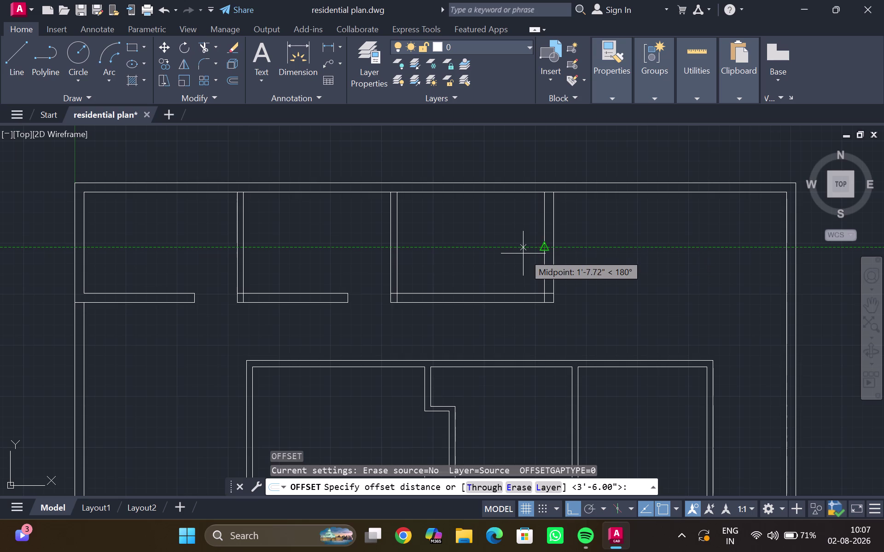
key(3)
key(apostrophe)
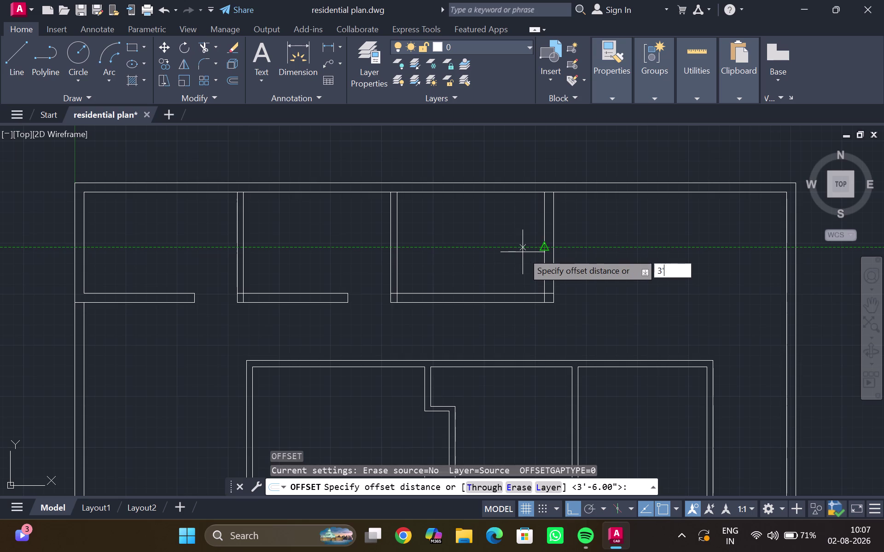
text(6")
key(Return)
click(523, 252)
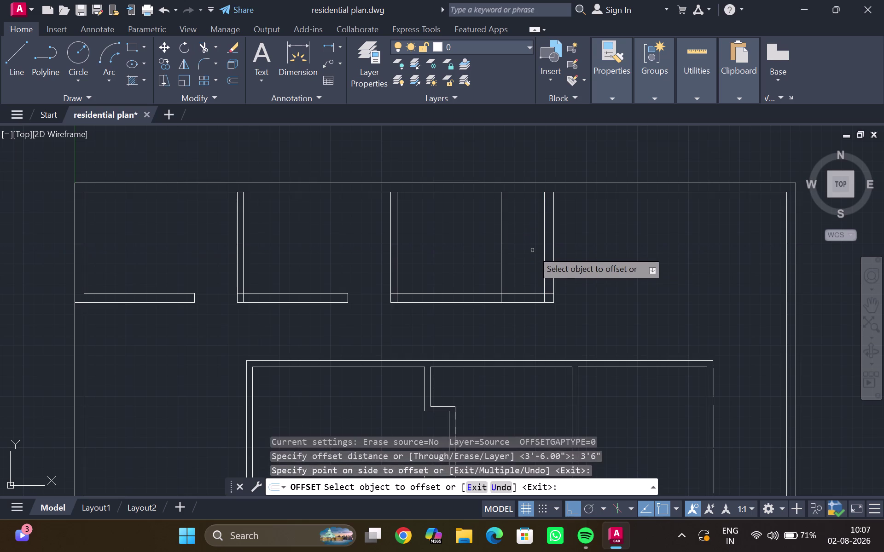
key(Escape)
Fence-trim the wall across the third room's opening.
text(tr)
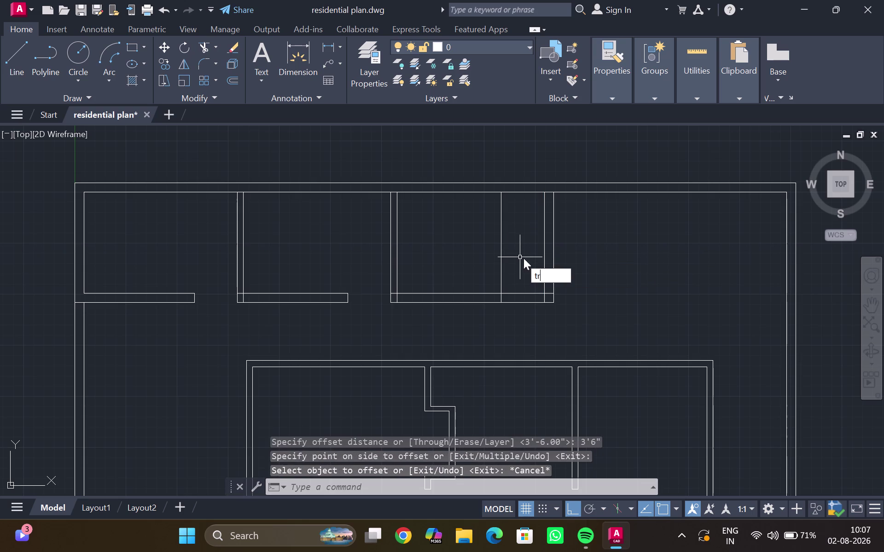
key(Return)
drag(488, 259, 540, 349)
scroll(down, 3)
middle_drag(489, 327, 509, 324)
scroll(up, 3)
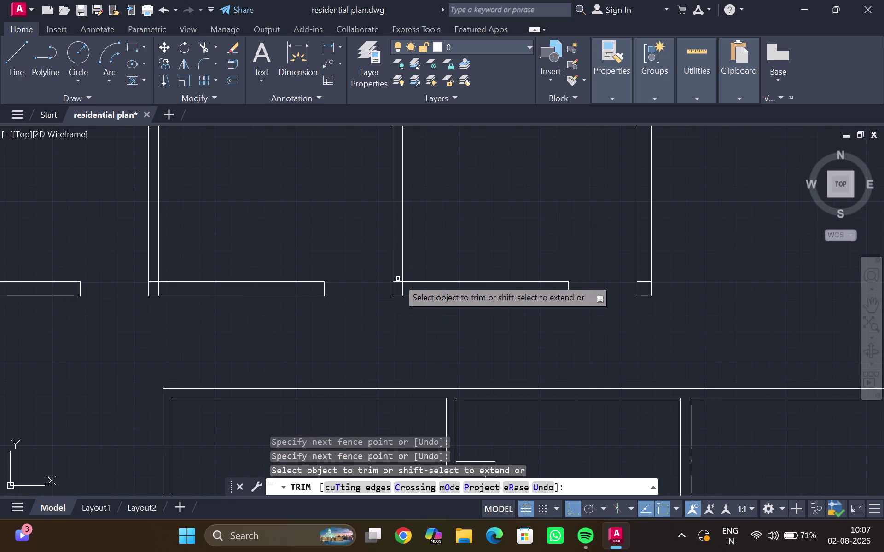
Trim the leftover wall pieces in the top rooms and zoom out to the full plan.
scroll(up, 3)
drag(394, 277, 431, 311)
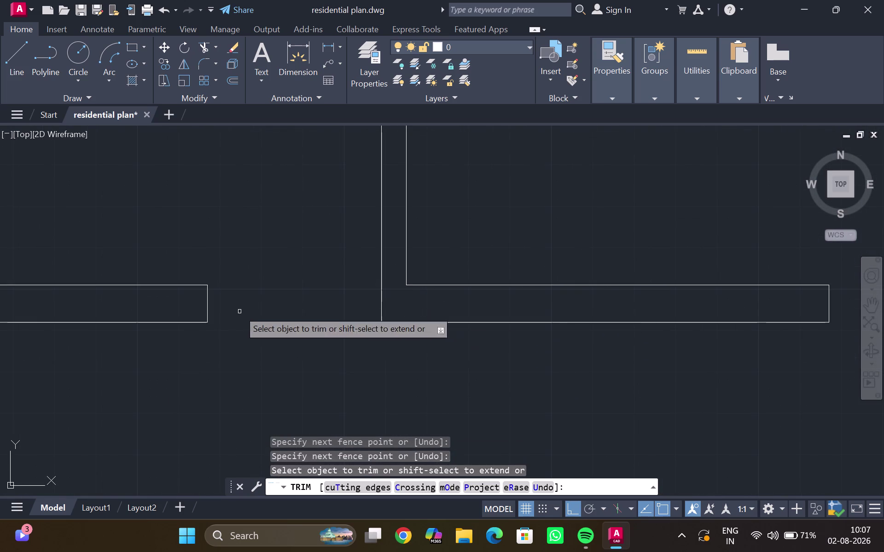
middle_drag(234, 309, 451, 298)
middle_drag(214, 299, 639, 286)
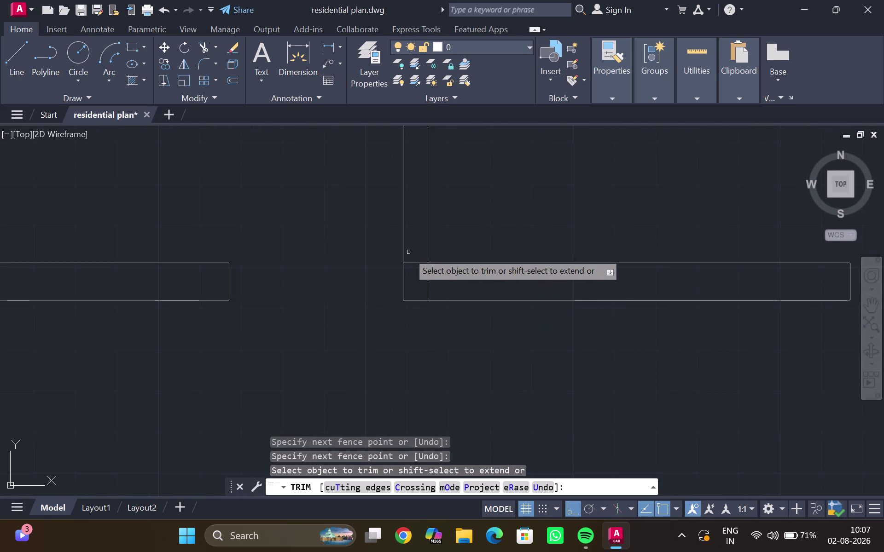
drag(408, 253, 442, 284)
scroll(down, 3)
middle_drag(308, 286, 508, 291)
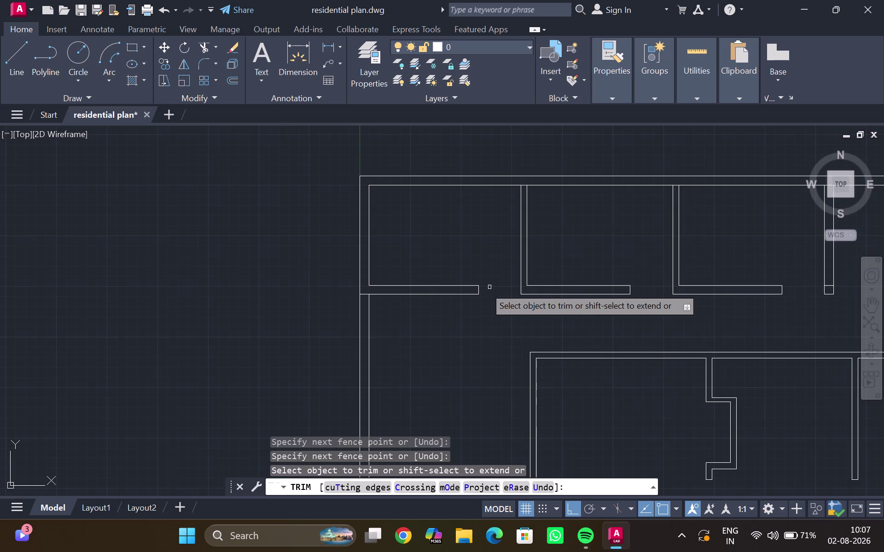
scroll(up, 3)
scroll(down, 3)
middle_drag(633, 325, 440, 281)
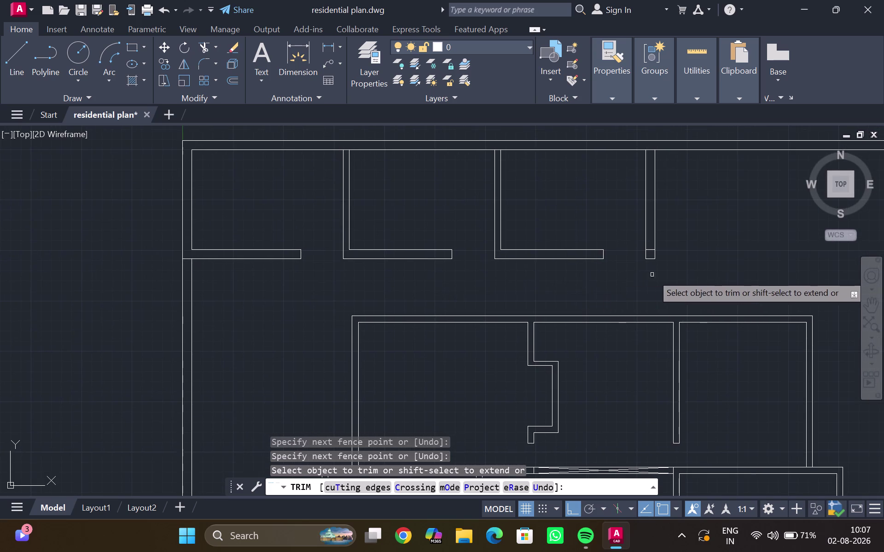
scroll(up, 3)
drag(646, 205, 649, 220)
scroll(down, 3)
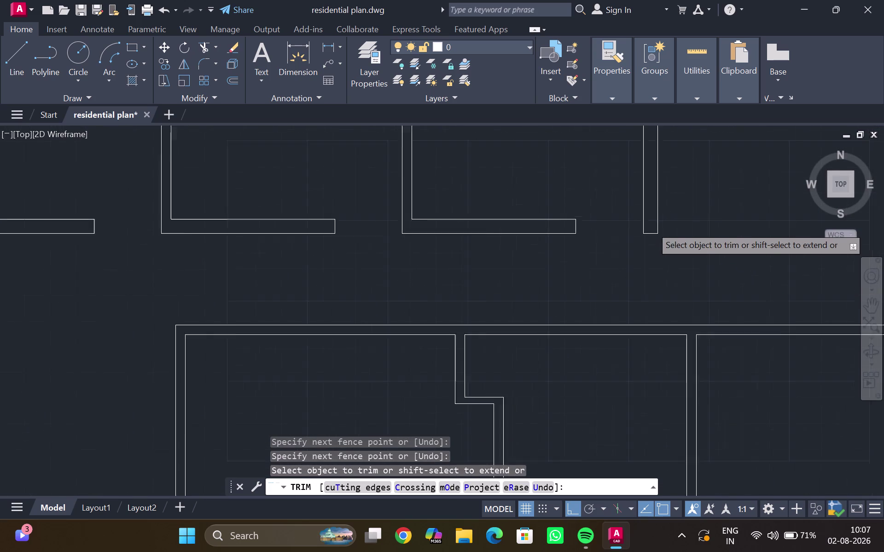
scroll(down, 3)
scroll(down, 3)
middle_drag(671, 248, 595, 264)
key(Escape)
scroll(down, 3)
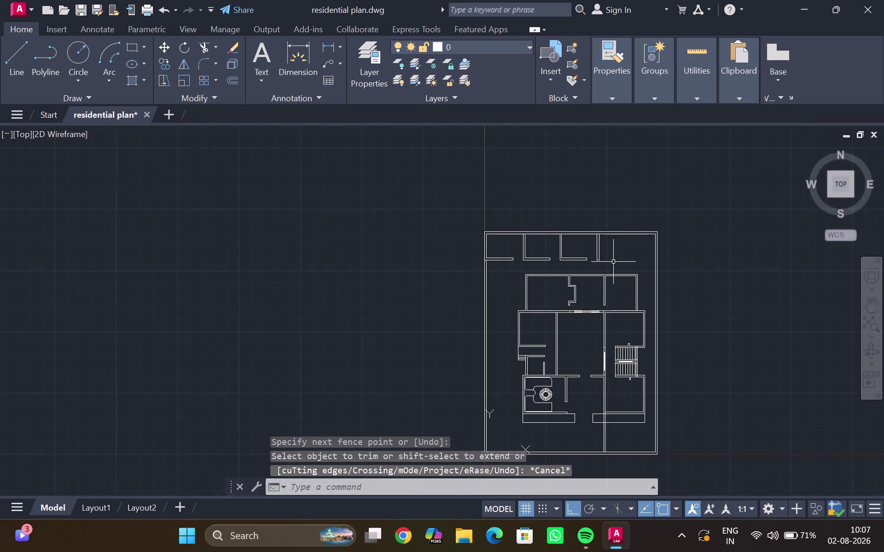
Pan across the floor plan and zoom toward the inner wall beside the upper-left room.
middle_drag(586, 224, 577, 191)
middle_drag(621, 234, 538, 188)
scroll(up, 3)
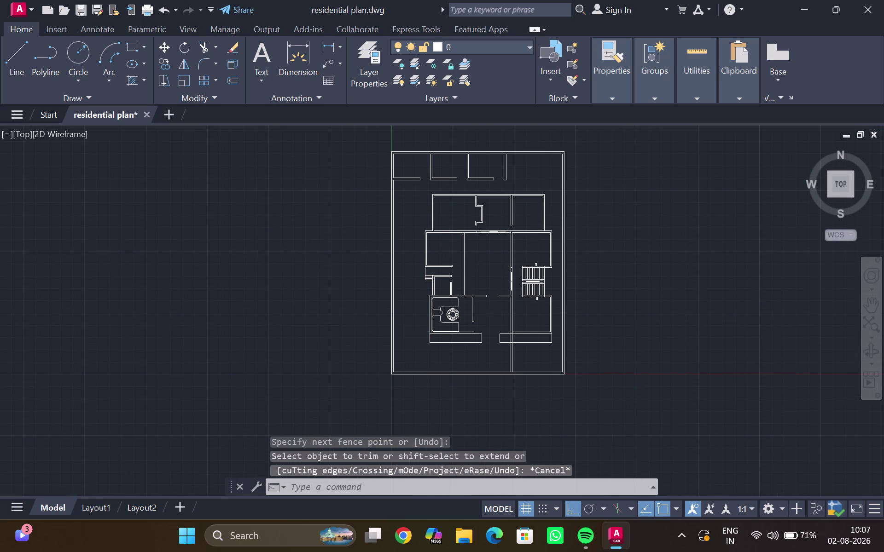
middle_drag(526, 246, 492, 254)
middle_drag(440, 279, 590, 212)
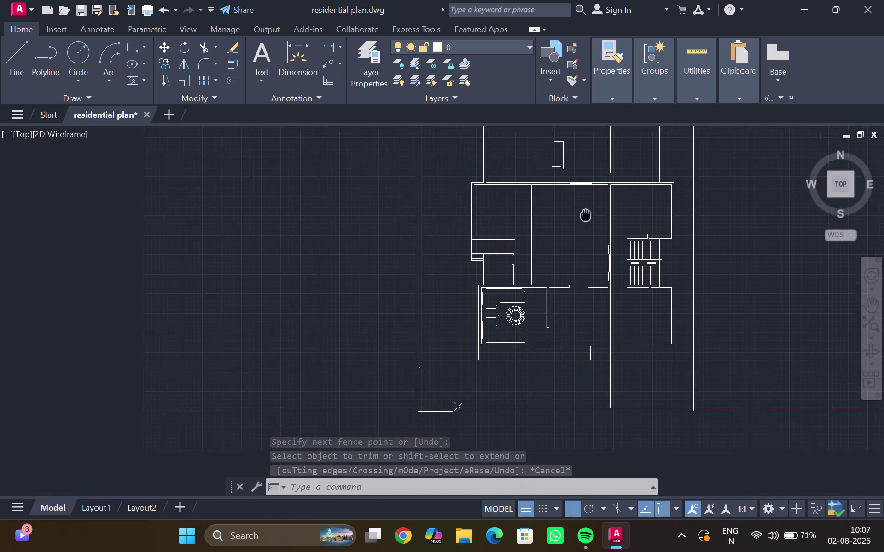
middle_drag(590, 212, 594, 208)
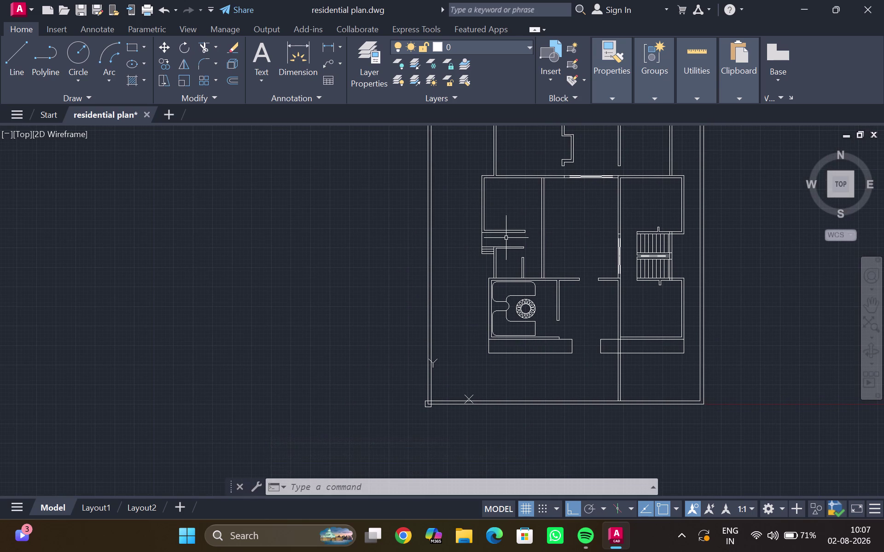
scroll(down, 3)
middle_drag(580, 248, 489, 270)
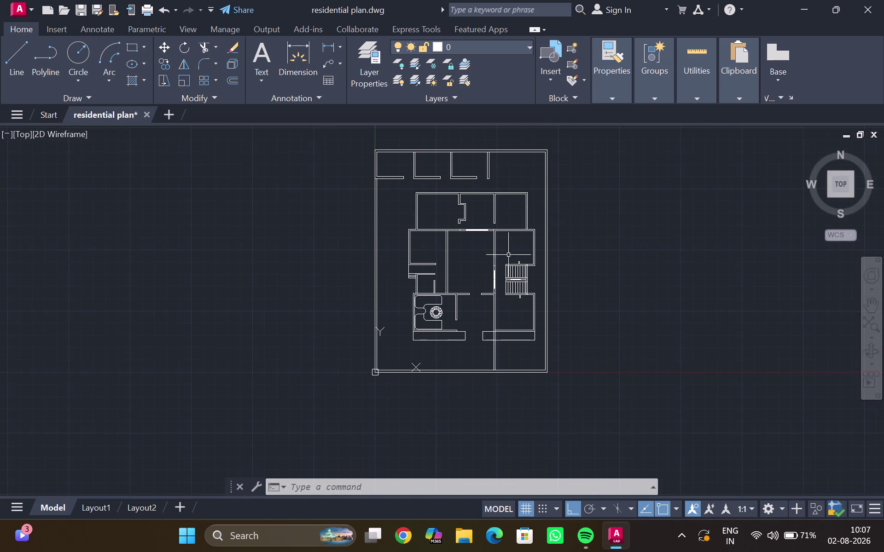
scroll(up, 3)
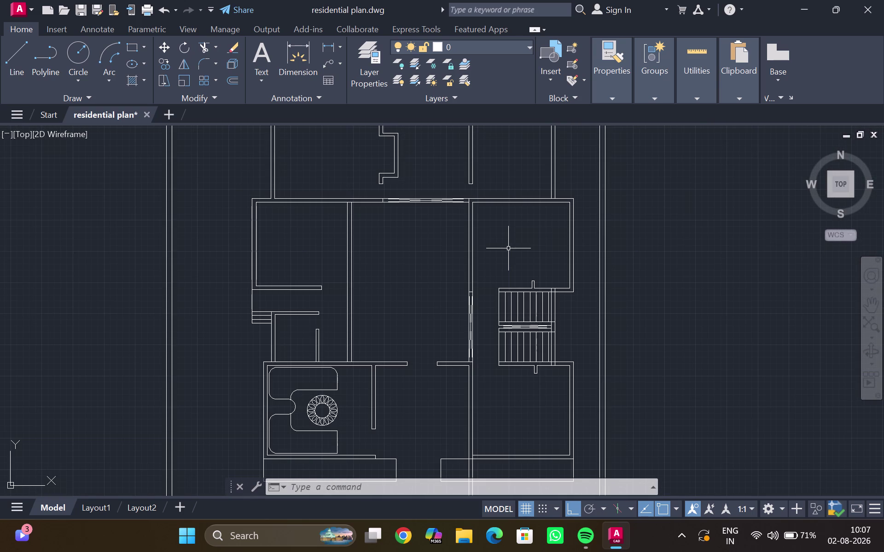
scroll(down, 3)
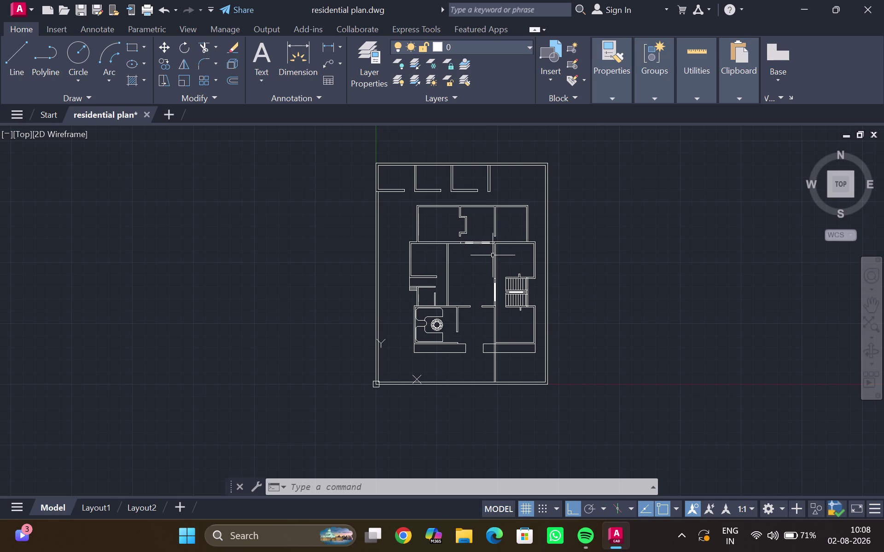
scroll(up, 3)
scroll(up, 3)
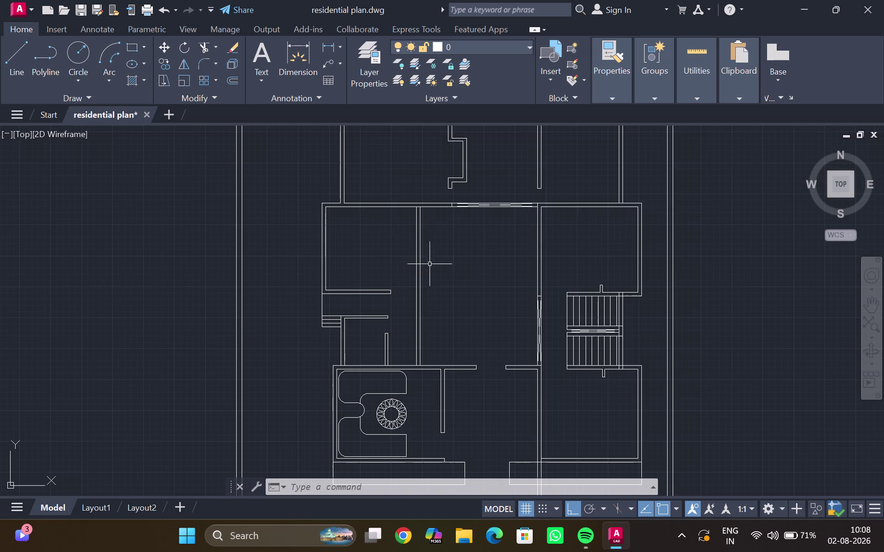
middle_drag(456, 238, 446, 269)
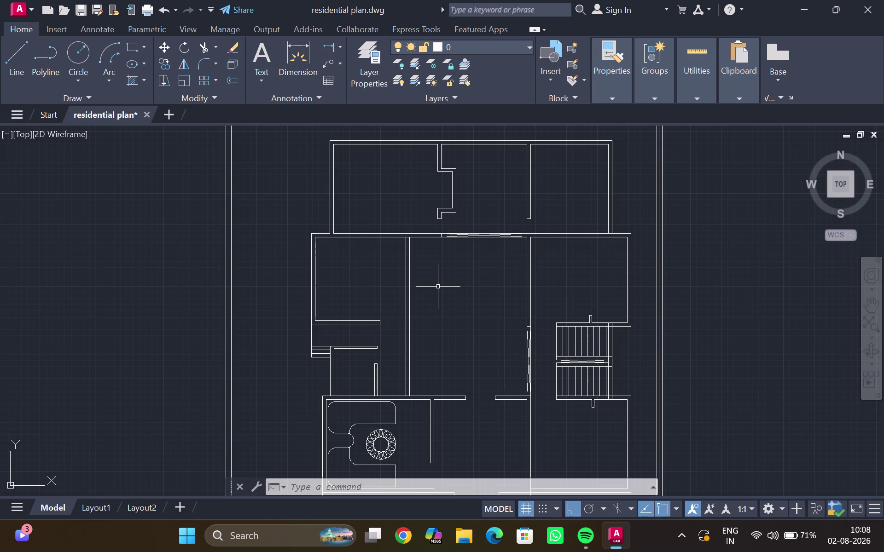
scroll(up, 3)
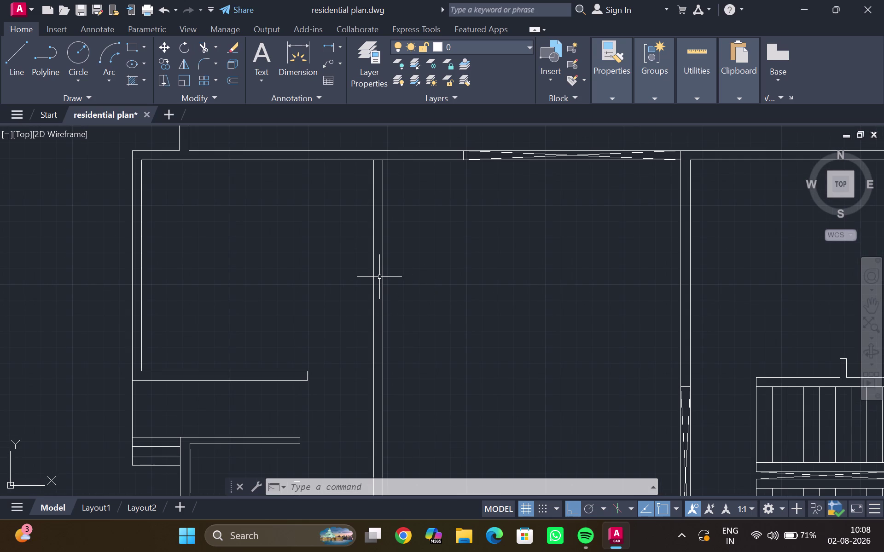
Draw a 1' line leftward from the inner wall's midpoint using L.
key(l)
key(Return)
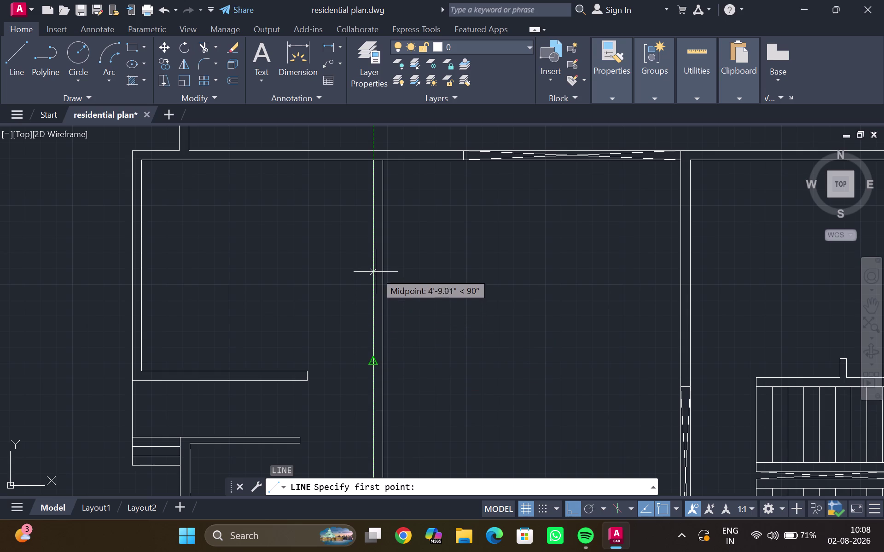
click(374, 242)
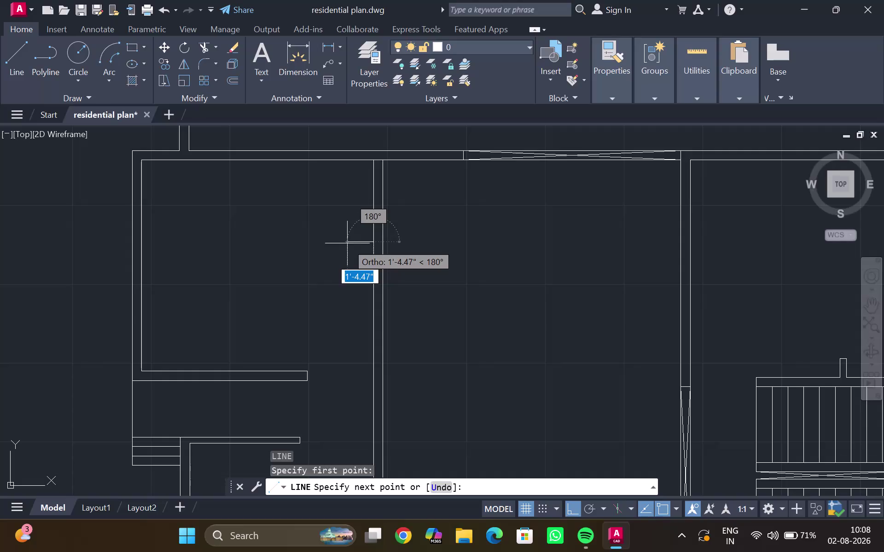
text(1')
key(Return)
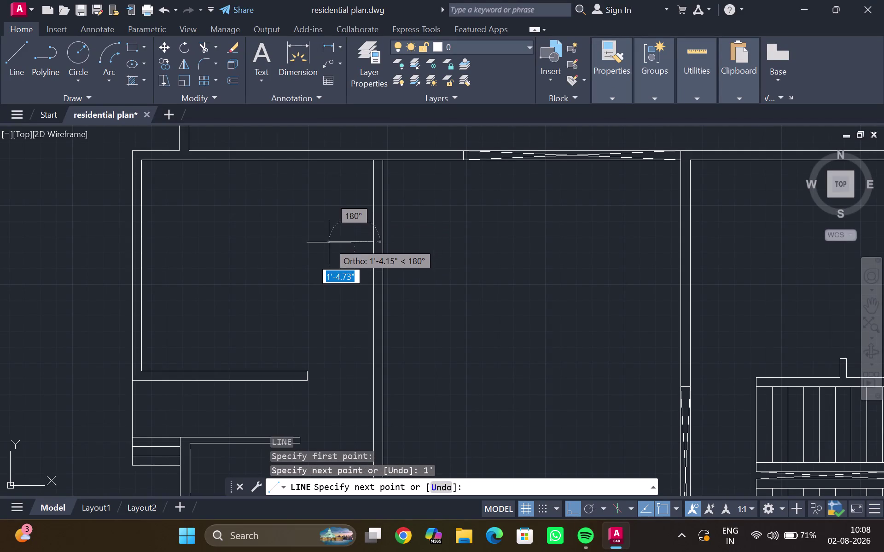
key(Escape)
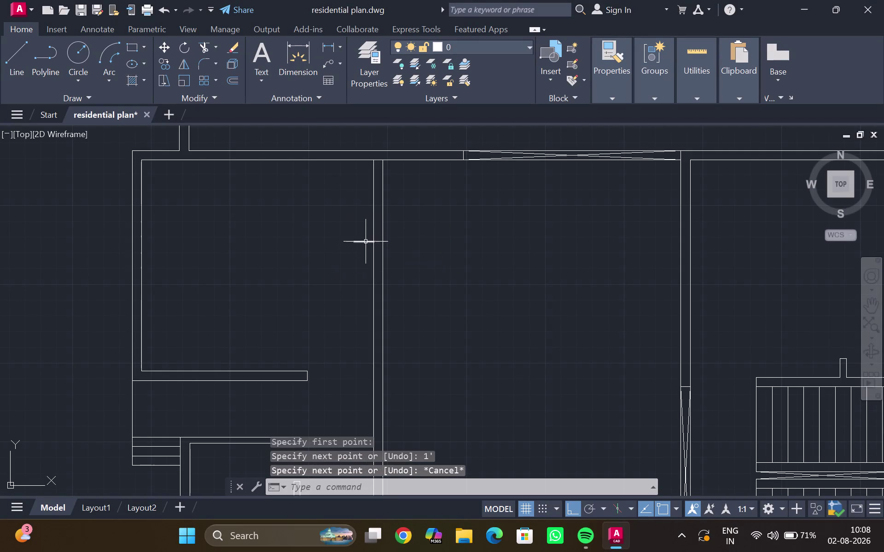
scroll(up, 3)
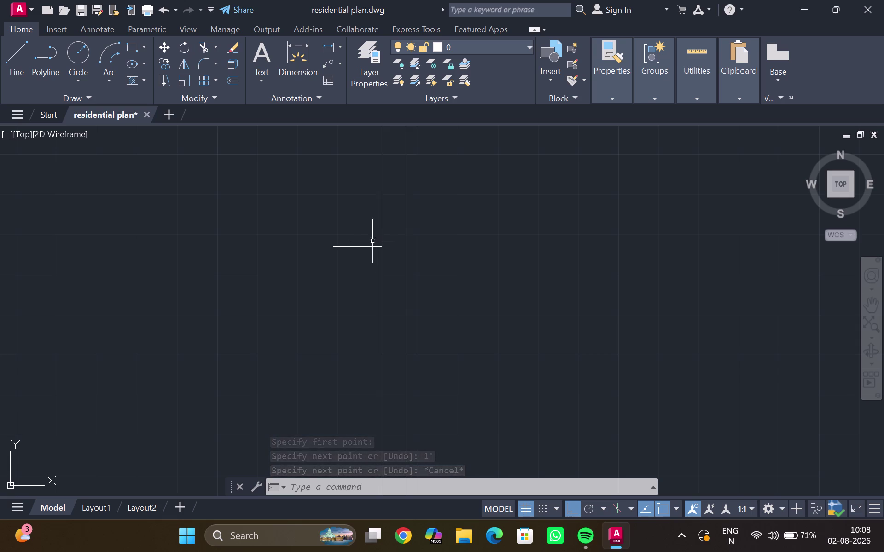
click(356, 248)
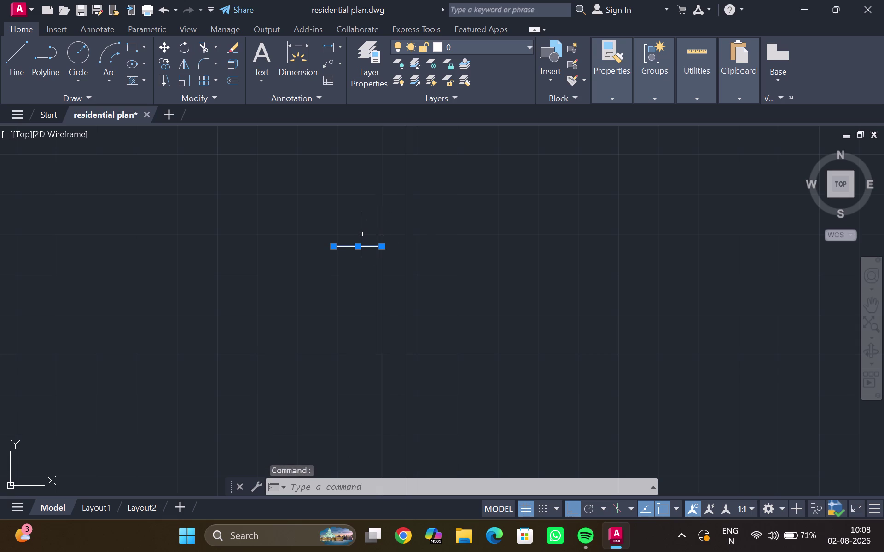
key(o)
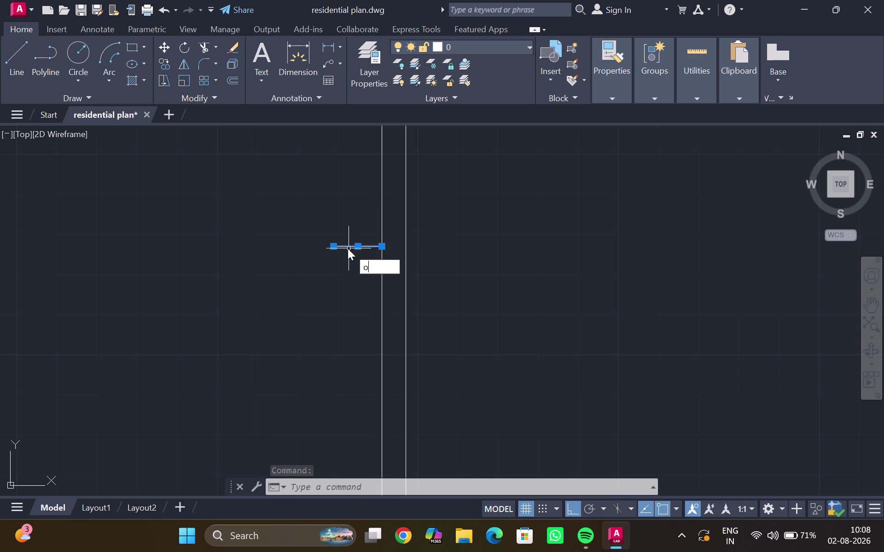
key(Return)
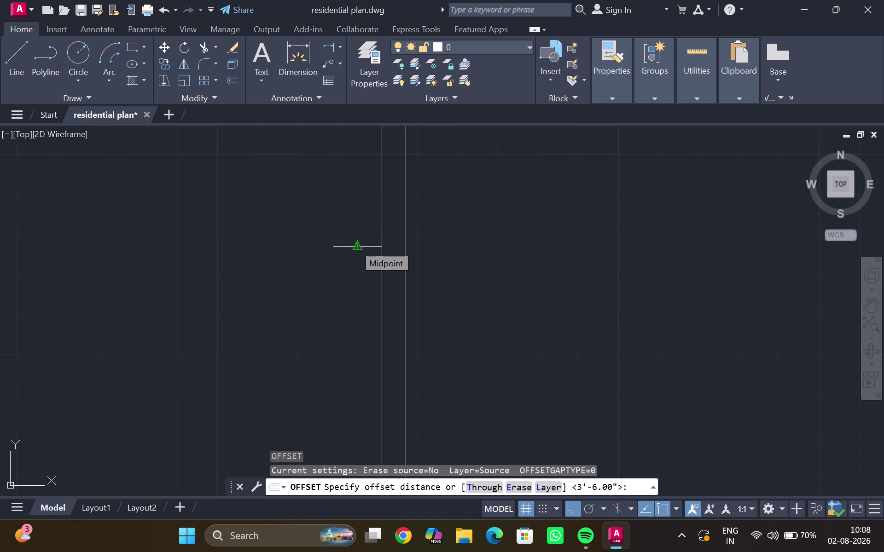
click(378, 247)
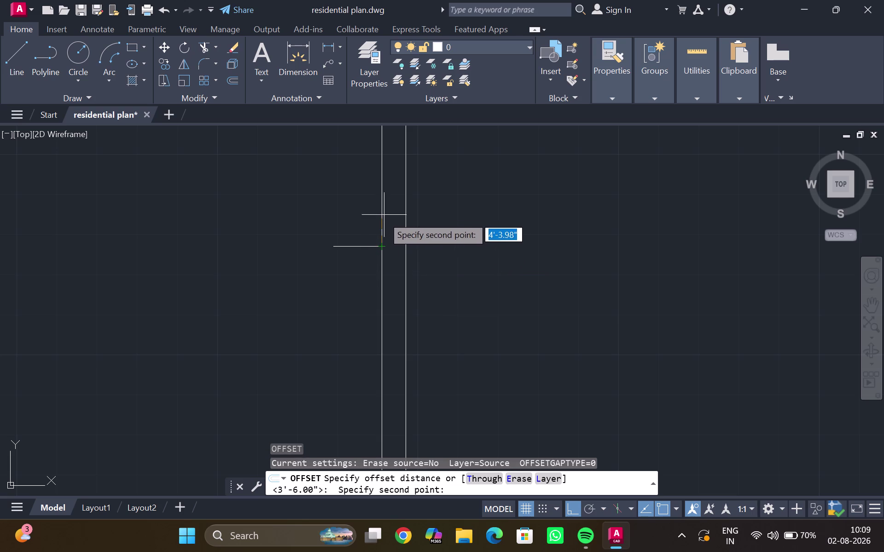
key(Escape)
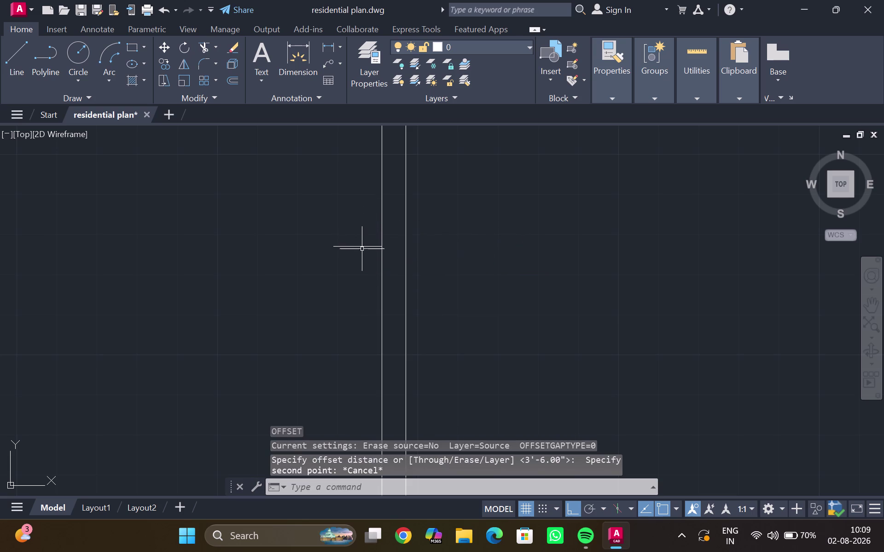
click(363, 248)
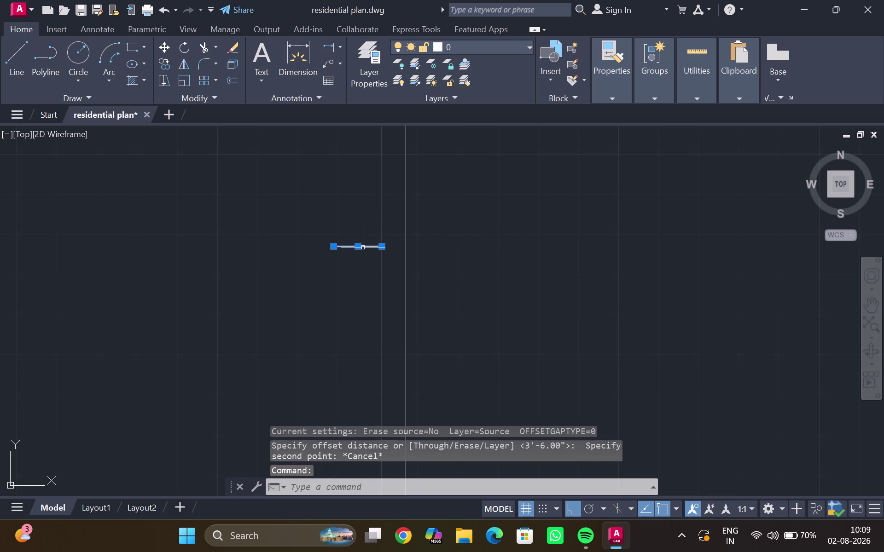
key(o)
key(BackSpace)
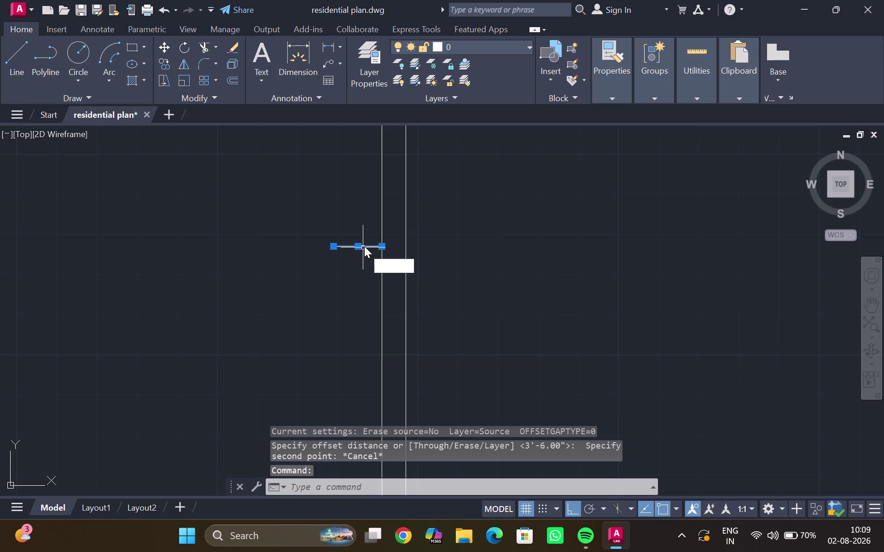
key(c)
key(o)
key(Return)
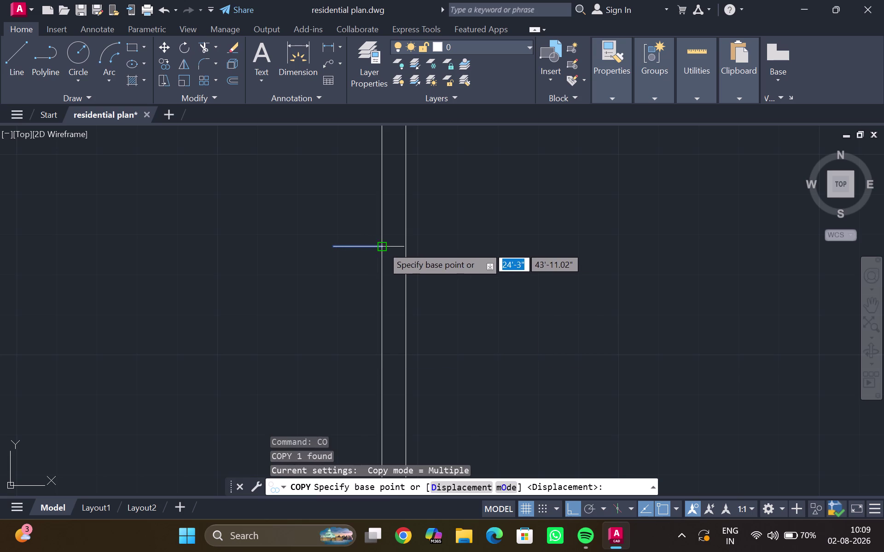
click(382, 246)
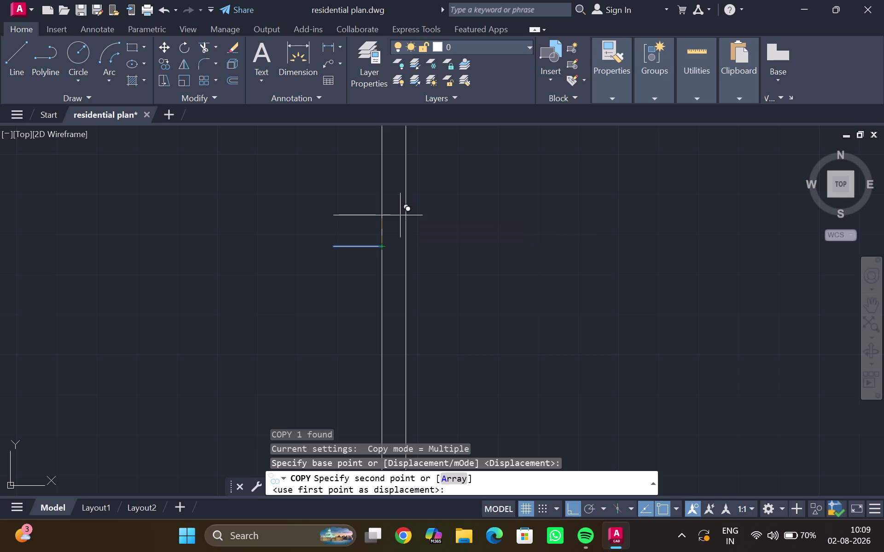
text(2')
key(Return)
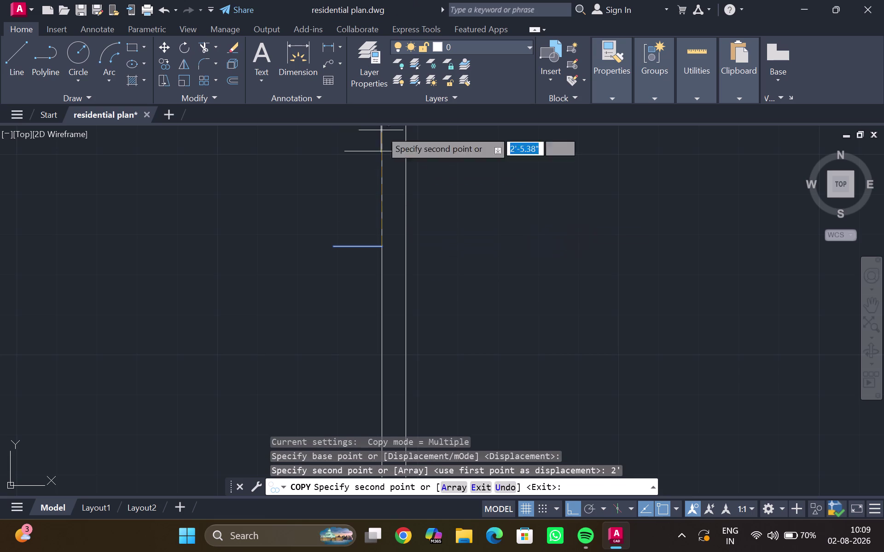
key(Escape)
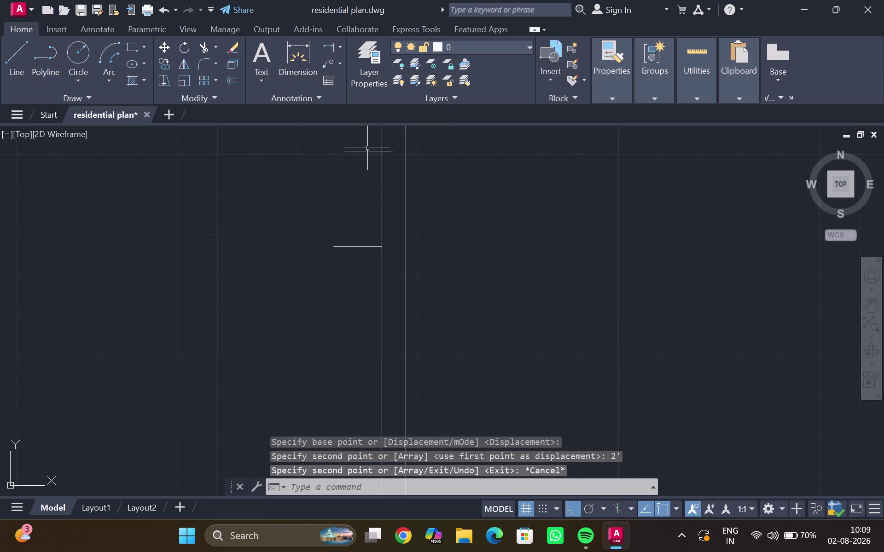
click(366, 150)
key(Delete)
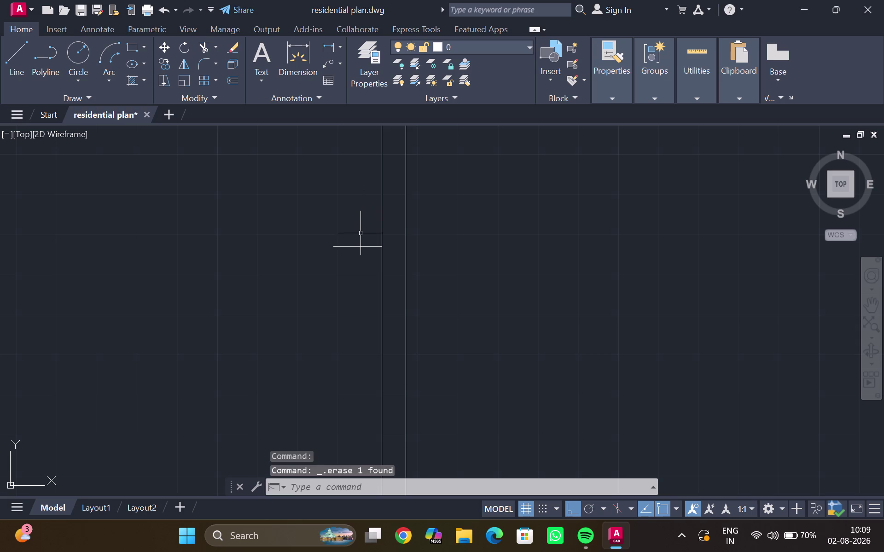
click(362, 248)
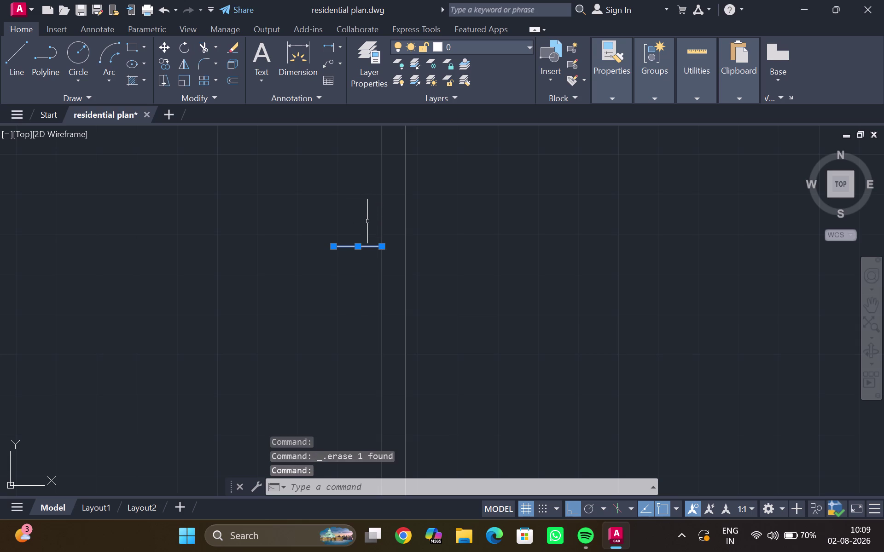
Offset the short line 9 inches upward, then delete an unwanted short line.
key(o)
key(Return)
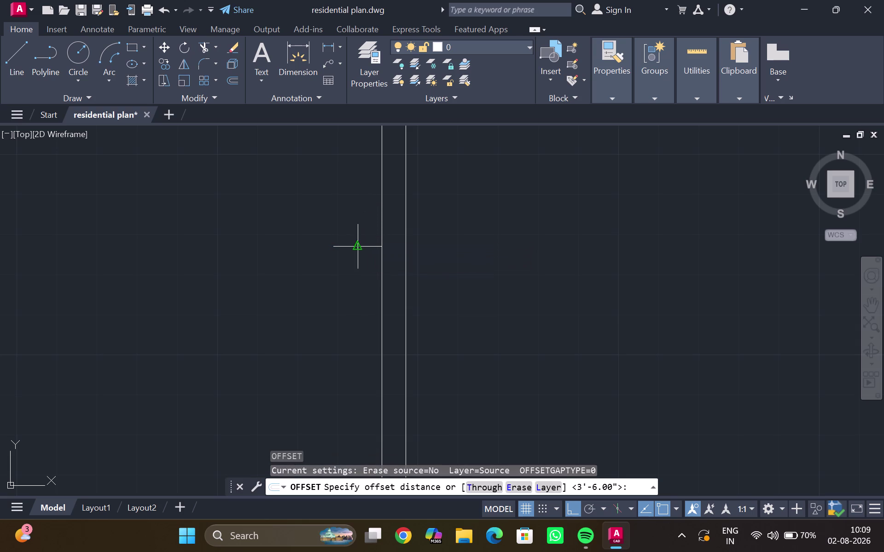
key(9)
key(shift+quotedbl)
key(Return)
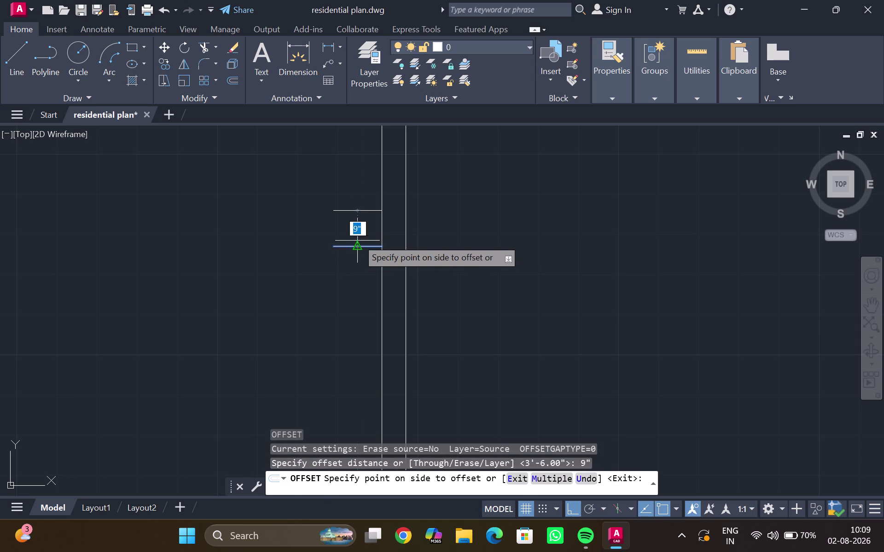
click(371, 209)
key(Escape)
scroll(down, 3)
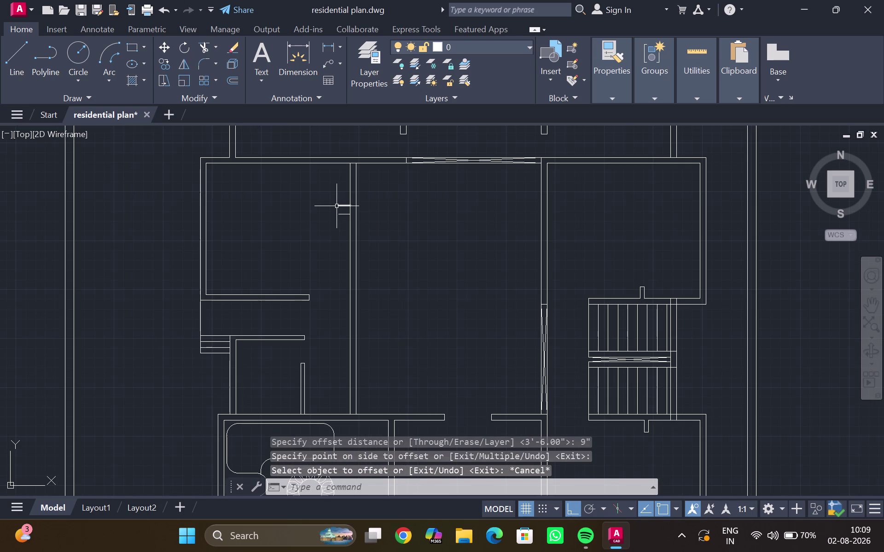
scroll(up, 3)
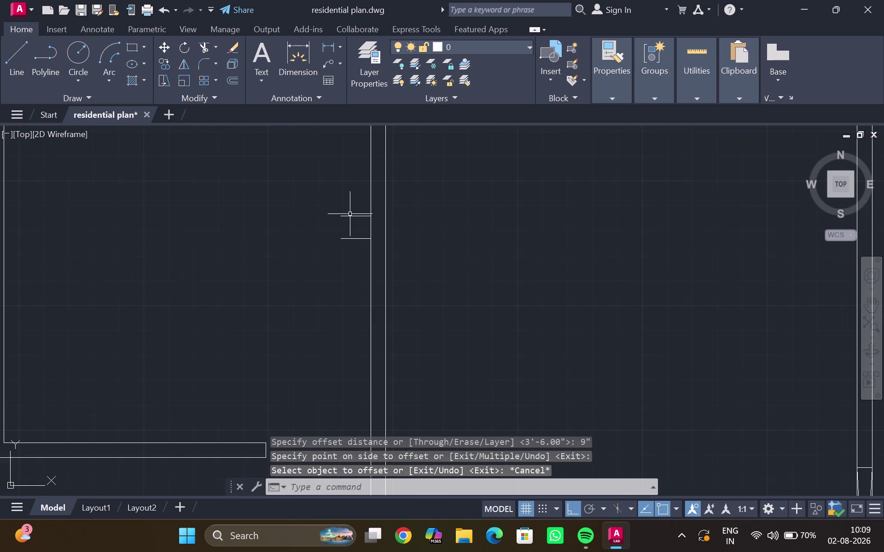
click(350, 215)
key(Delete)
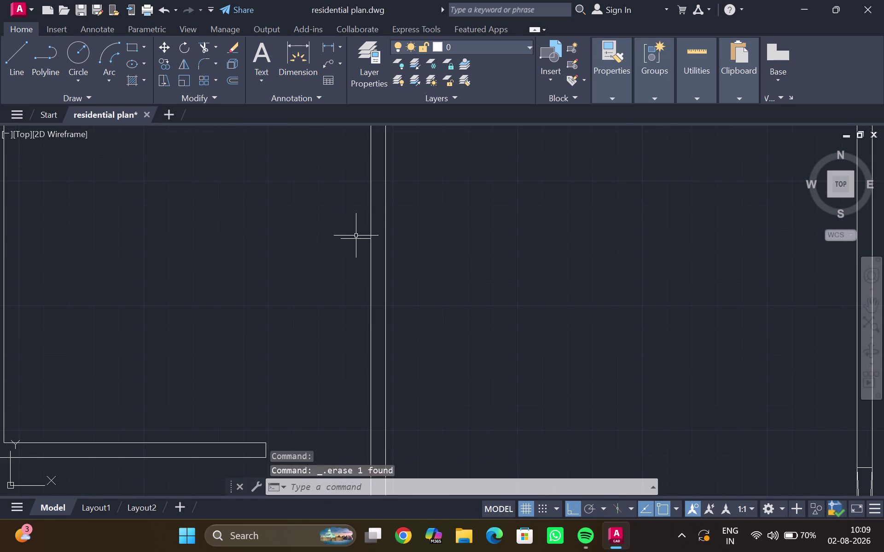
click(356, 237)
Offset the short wall line 6 inches to create its parallel twin.
key(o)
key(Return)
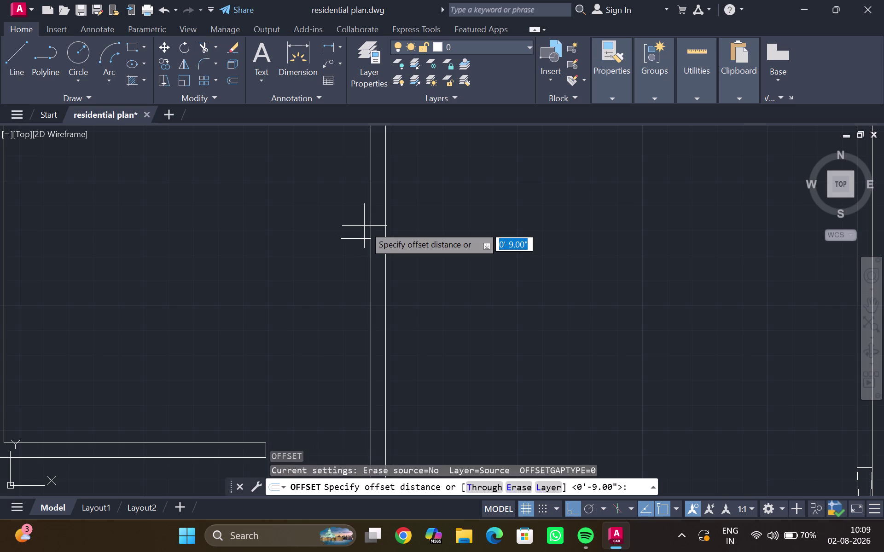
key(6)
key(shift+quotedbl)
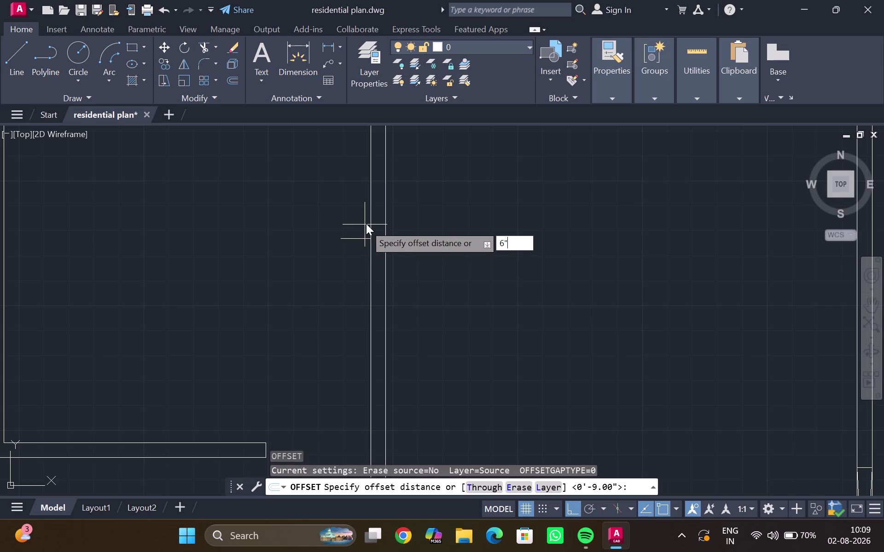
key(Return)
click(364, 219)
key(Escape)
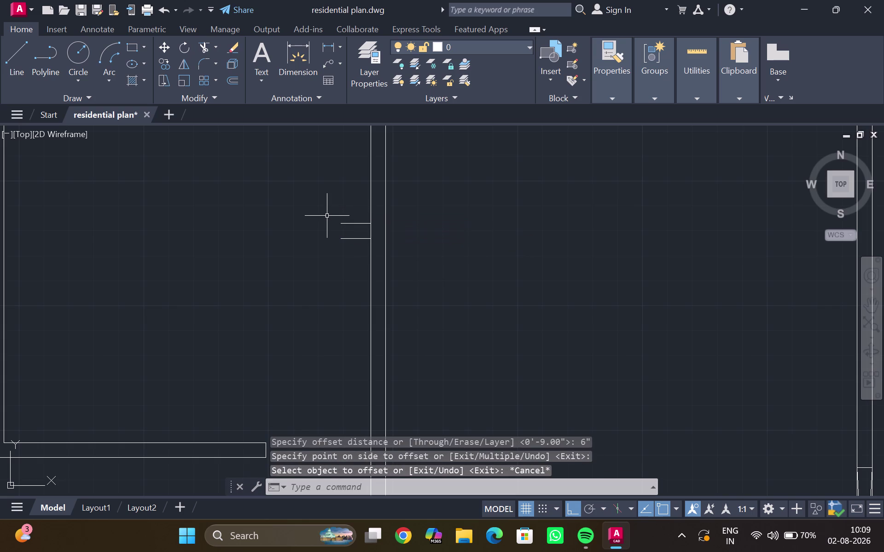
key(l)
key(Return)
scroll(down, 3)
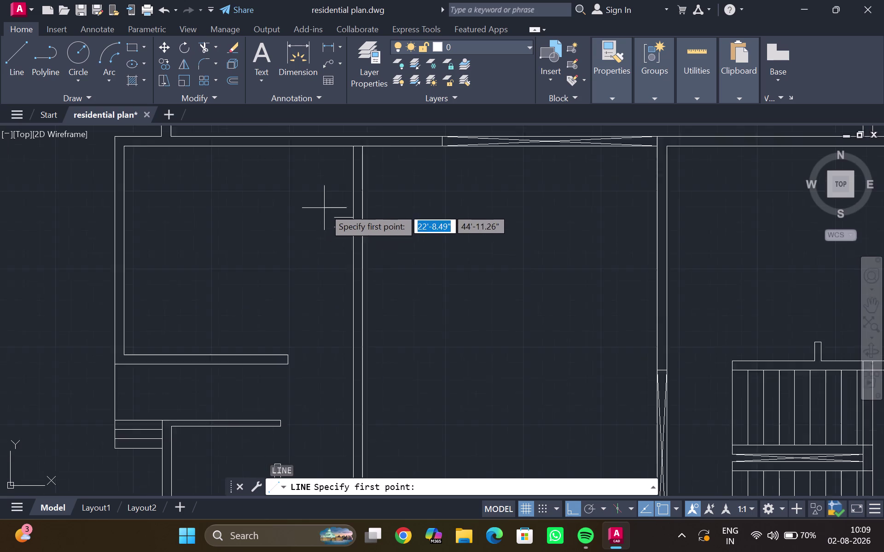
Draw a closing line across the ends of the two short lines.
scroll(down, 3)
middle_drag(324, 208, 317, 227)
drag(314, 226, 314, 279)
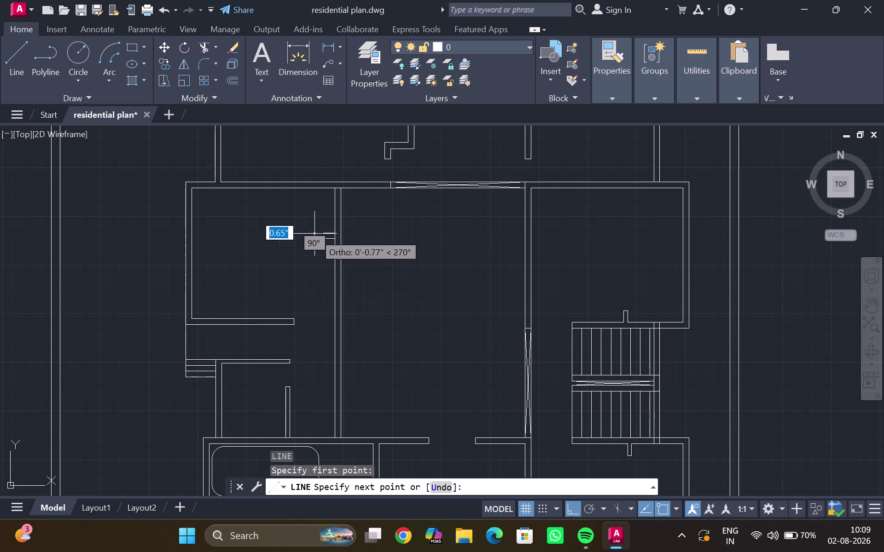
click(307, 246)
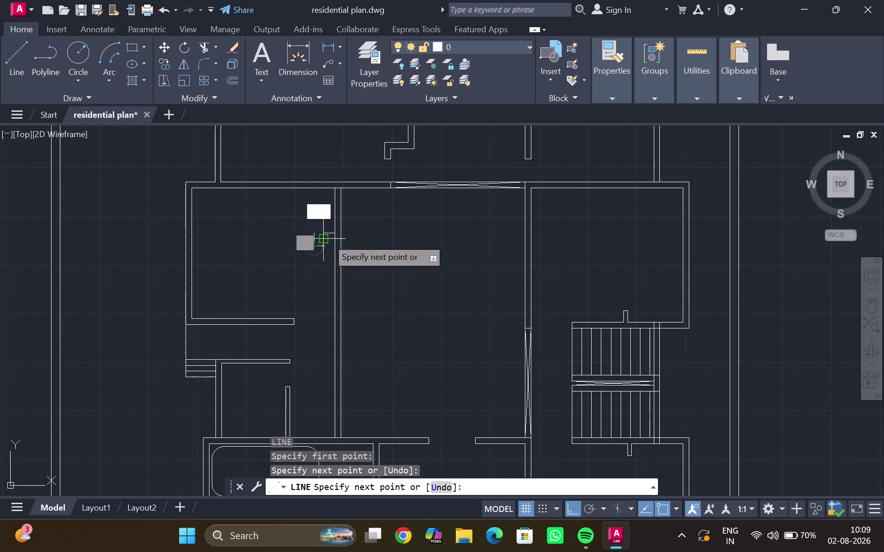
key(Escape)
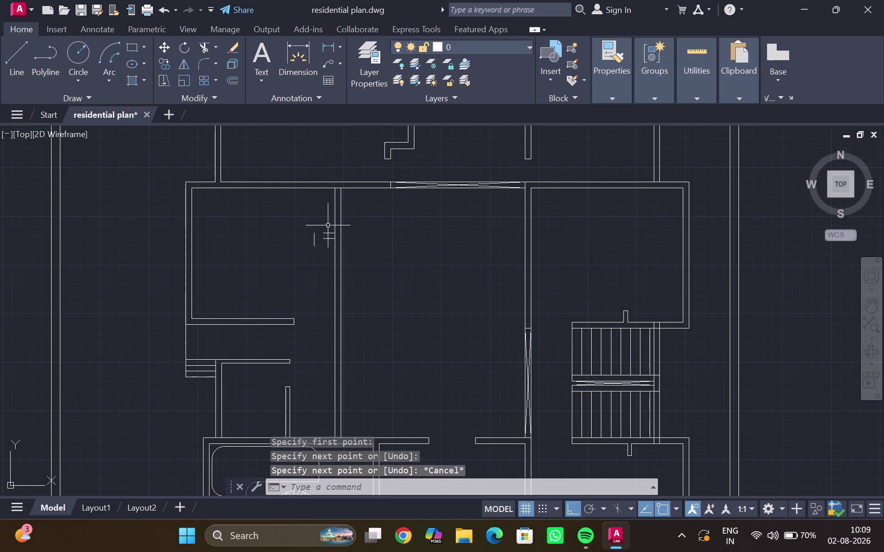
Extend the short lines to meet the inner wall.
text(ex)
key(Return)
drag(329, 226, 329, 228)
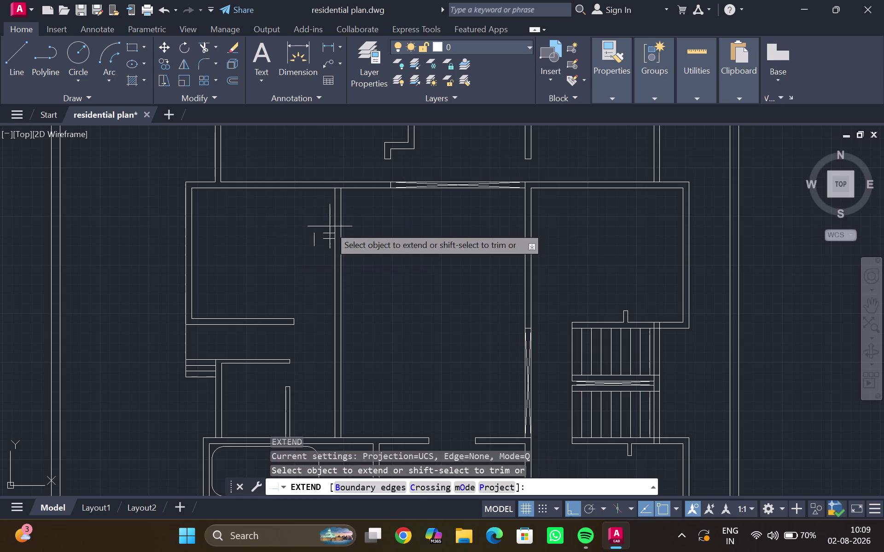
drag(330, 228, 326, 251)
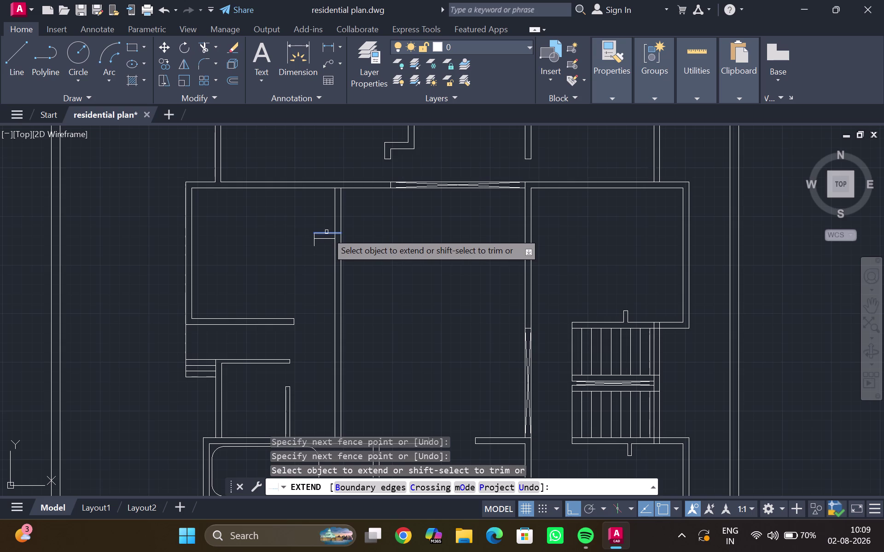
click(327, 232)
key(Escape)
Trim the overhanging end of the closing line.
text(t)
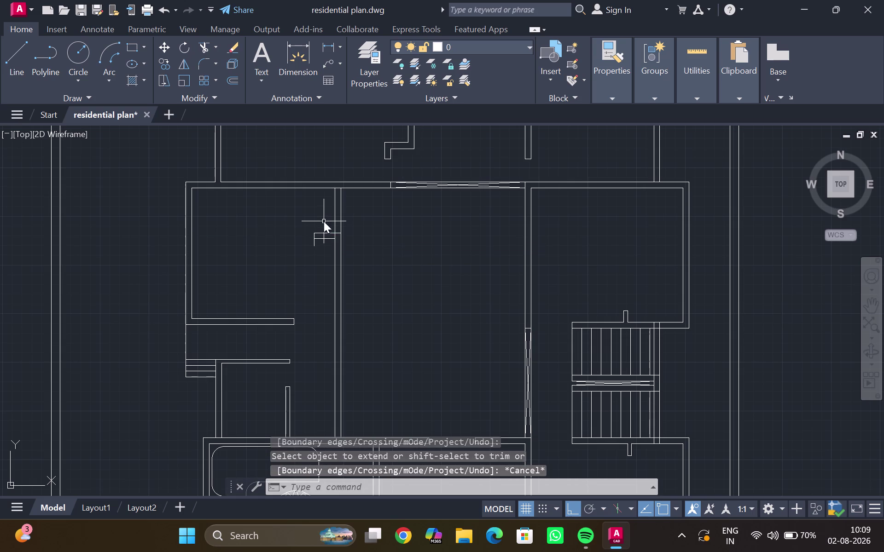
text(r)
key(Return)
scroll(up, 3)
click(356, 253)
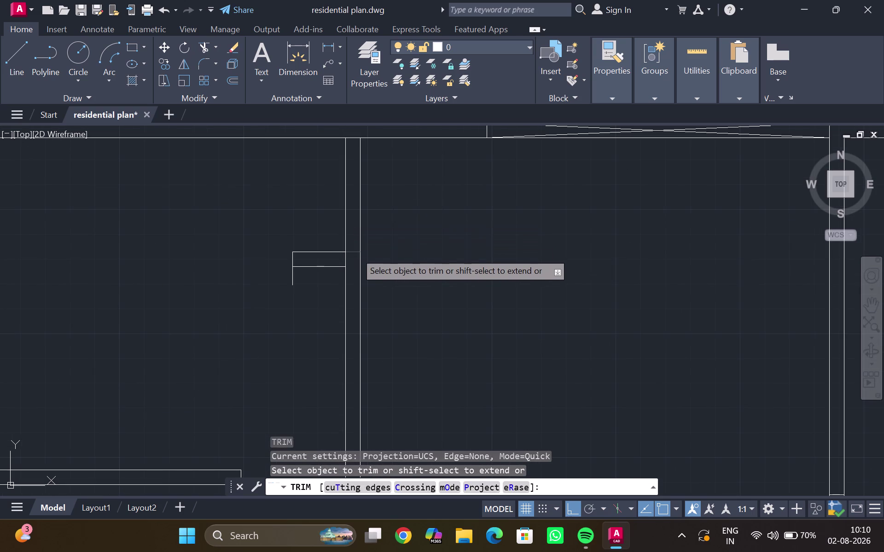
click(292, 278)
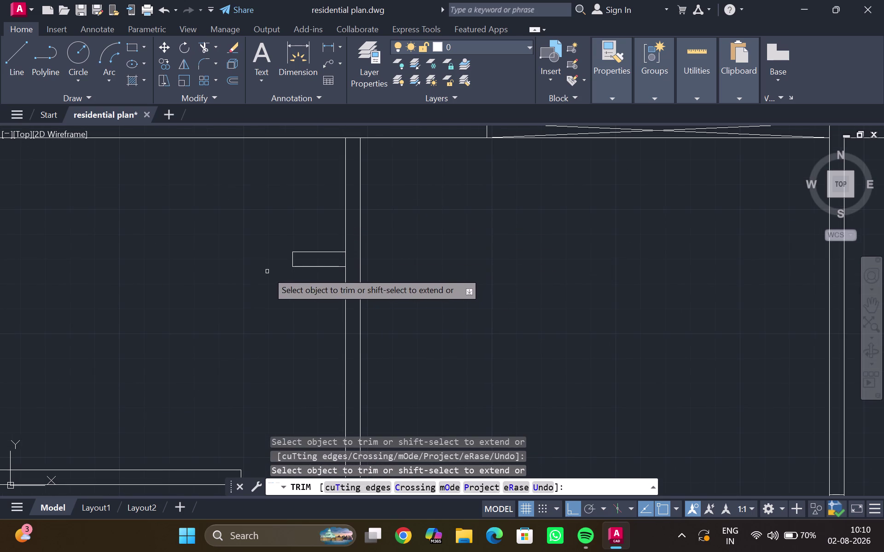
key(Escape)
scroll(down, 3)
scroll(up, 3)
scroll(up, 3)
Trim the wall line segment between the two short lines.
text(tr)
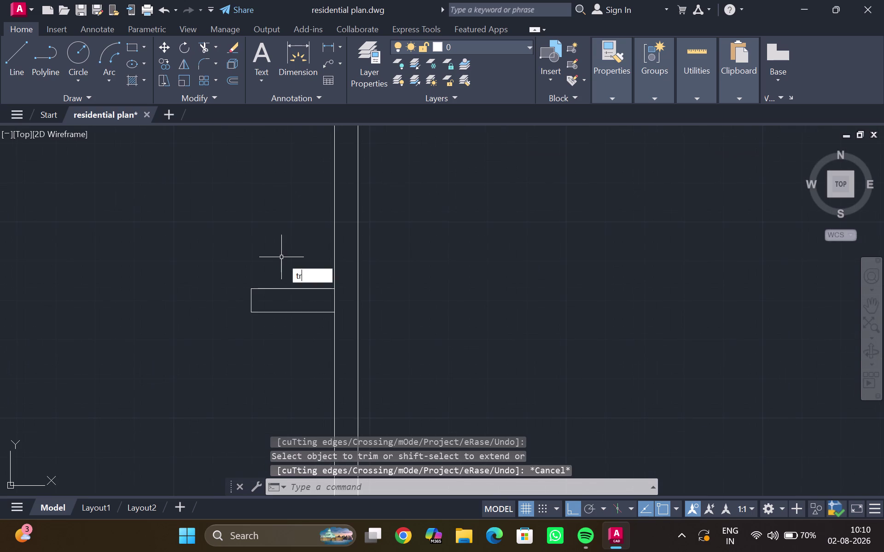
key(Return)
drag(343, 302, 329, 299)
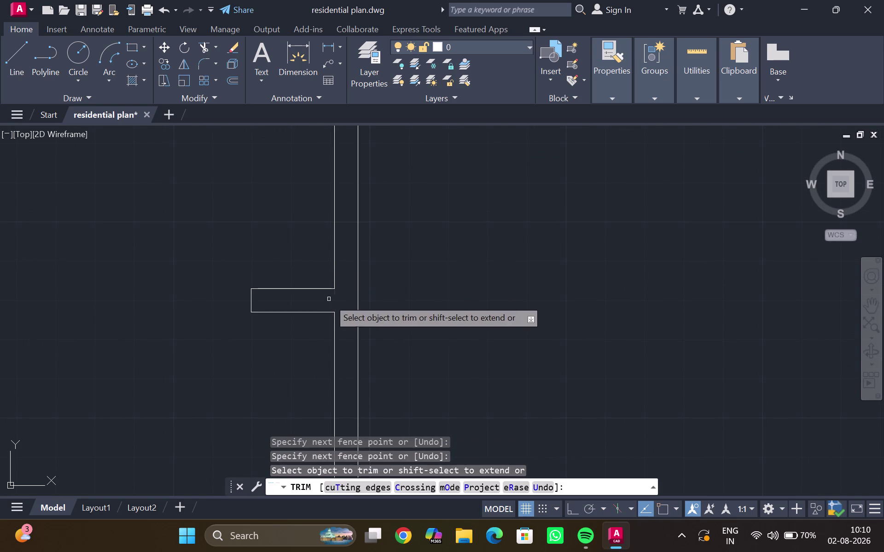
scroll(down, 3)
key(Escape)
scroll(down, 3)
middle_drag(357, 281, 342, 159)
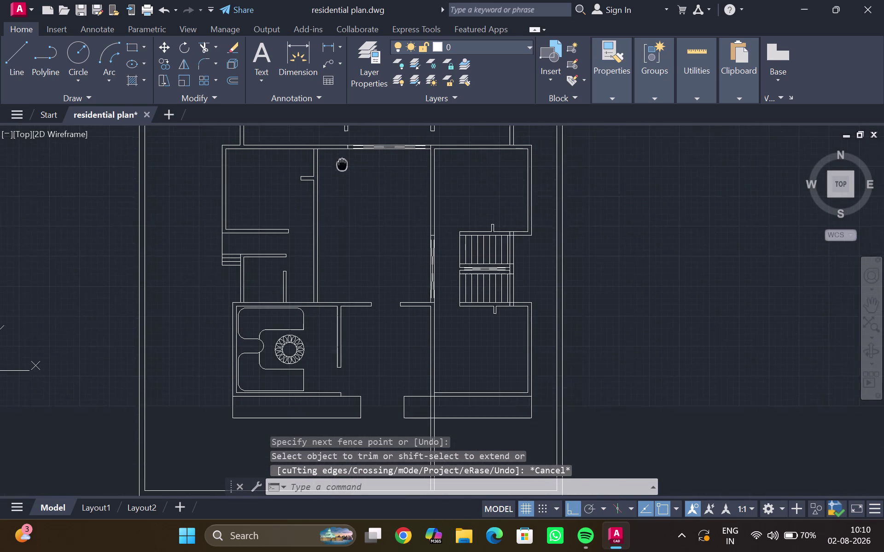
Pan and zoom to the notched wall section of the upper room.
middle_drag(342, 159, 342, 155)
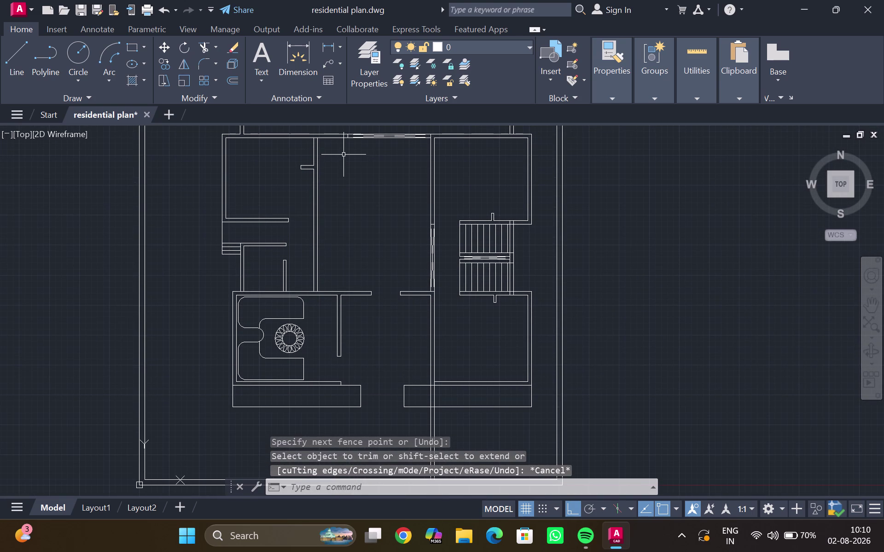
scroll(down, 3)
scroll(up, 3)
scroll(down, 3)
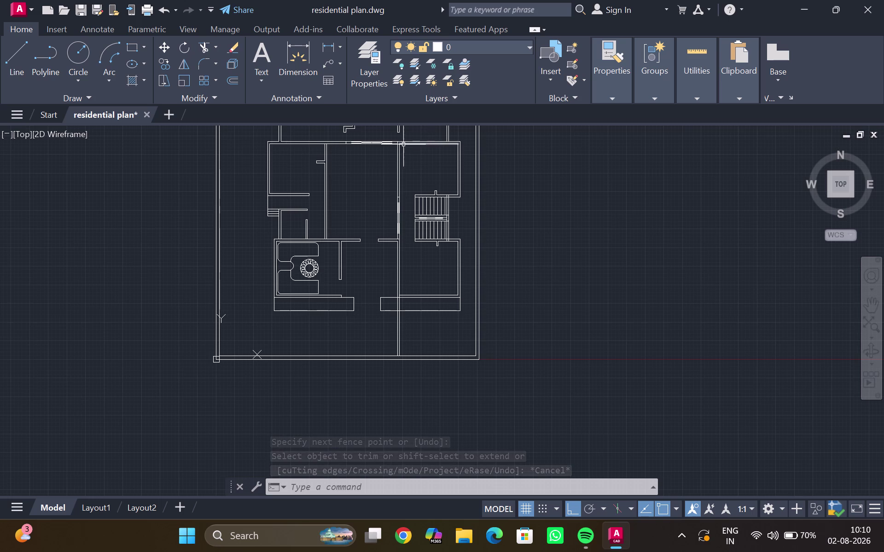
scroll(down, 3)
middle_drag(377, 173, 321, 251)
scroll(up, 3)
scroll(up, 3)
middle_drag(302, 238, 267, 321)
scroll(up, 3)
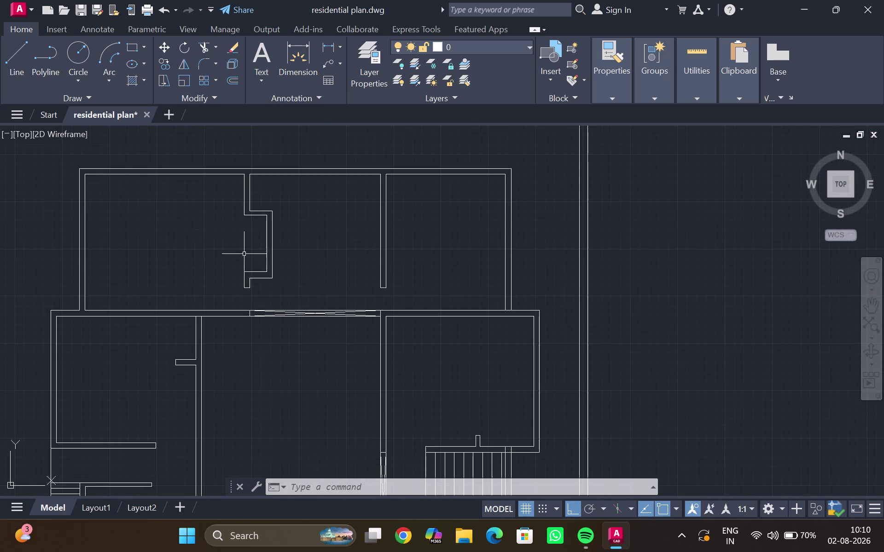
scroll(up, 3)
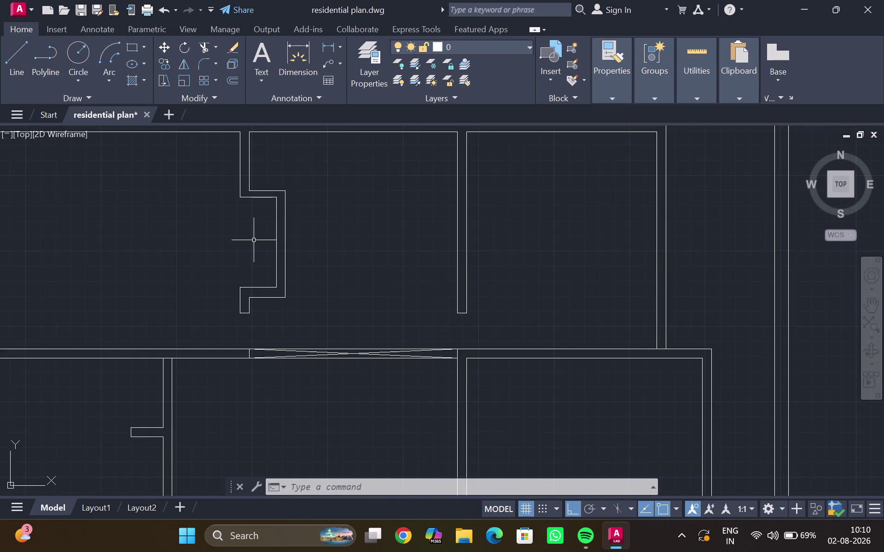
middle_drag(255, 240, 240, 246)
Draw a vertical line straight down from the notch's inner corner.
key(l)
key(Return)
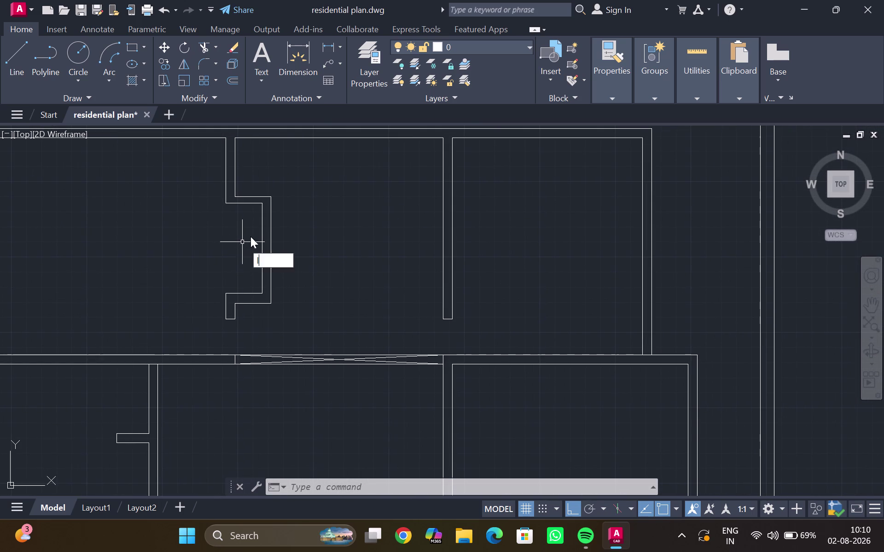
scroll(up, 3)
click(234, 190)
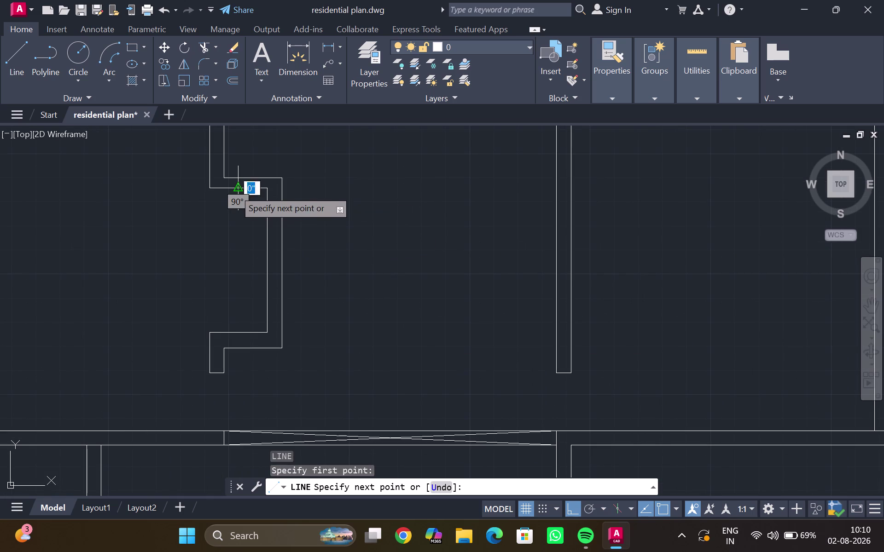
click(237, 330)
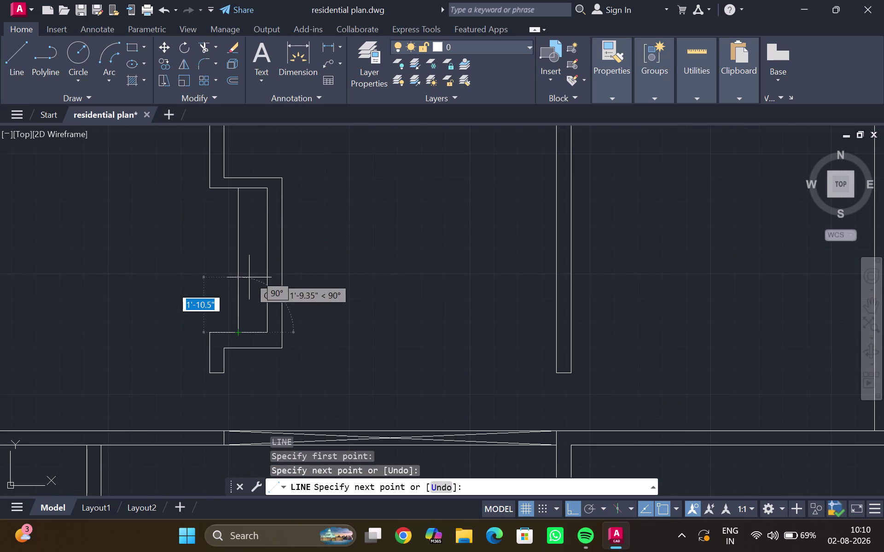
key(Escape)
key(grave)
scroll(down, 3)
scroll(up, 3)
key(Escape)
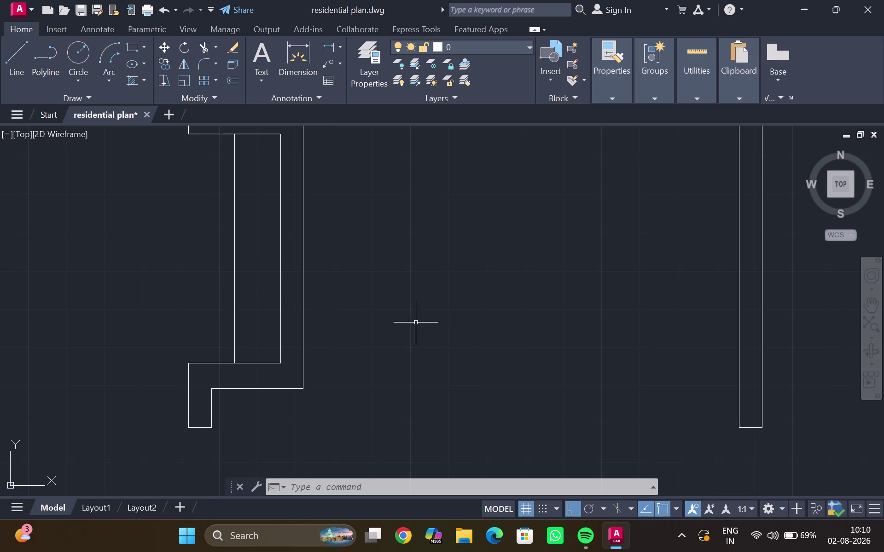
scroll(down, 3)
middle_drag(485, 320, 464, 320)
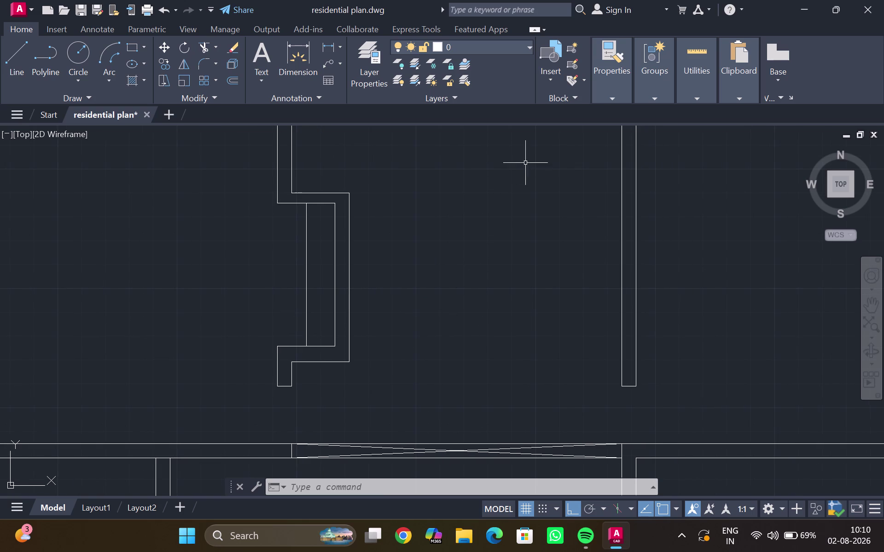
scroll(down, 3)
scroll(down, 3)
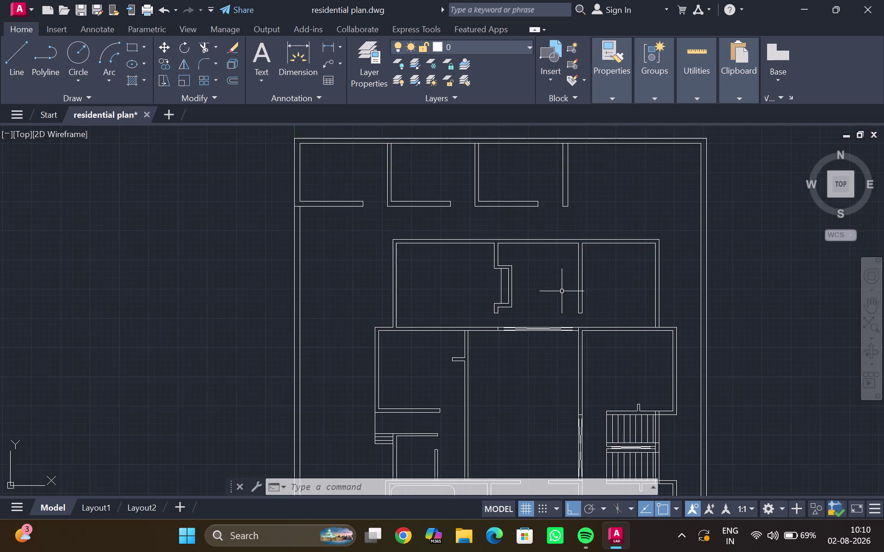
scroll(down, 3)
middle_drag(561, 294, 530, 263)
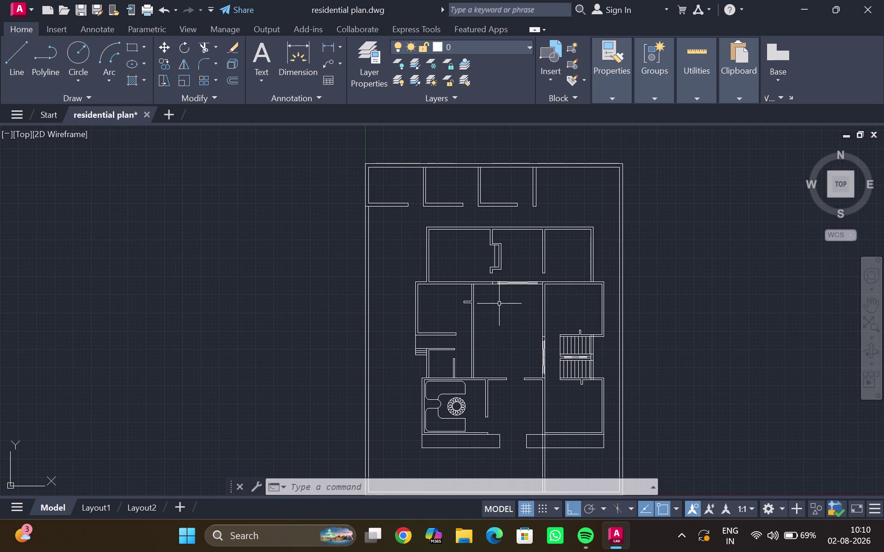
scroll(up, 3)
scroll(down, 3)
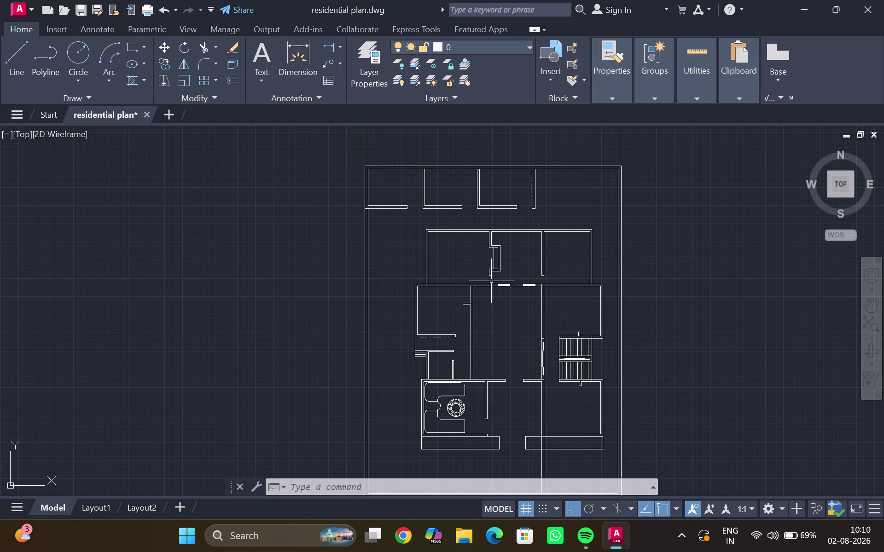
scroll(up, 3)
scroll(up, 3)
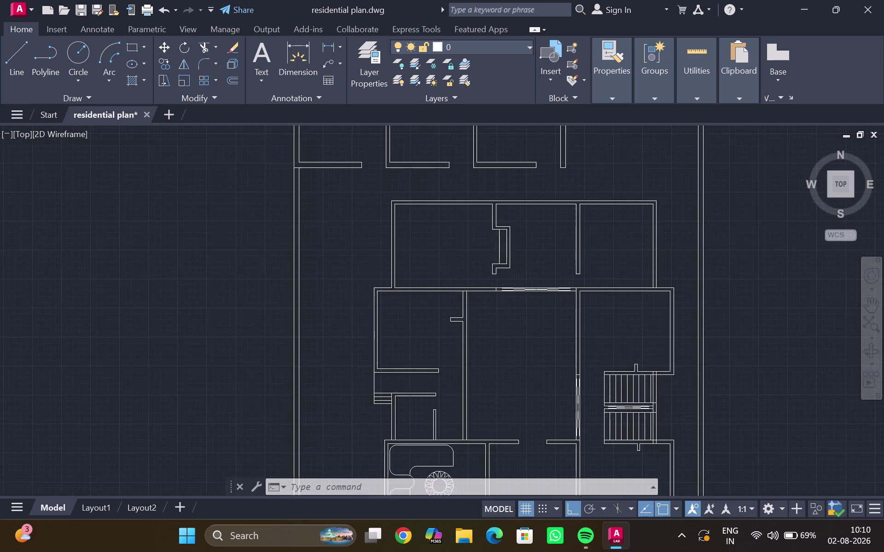
middle_drag(482, 276, 453, 286)
scroll(up, 3)
scroll(down, 3)
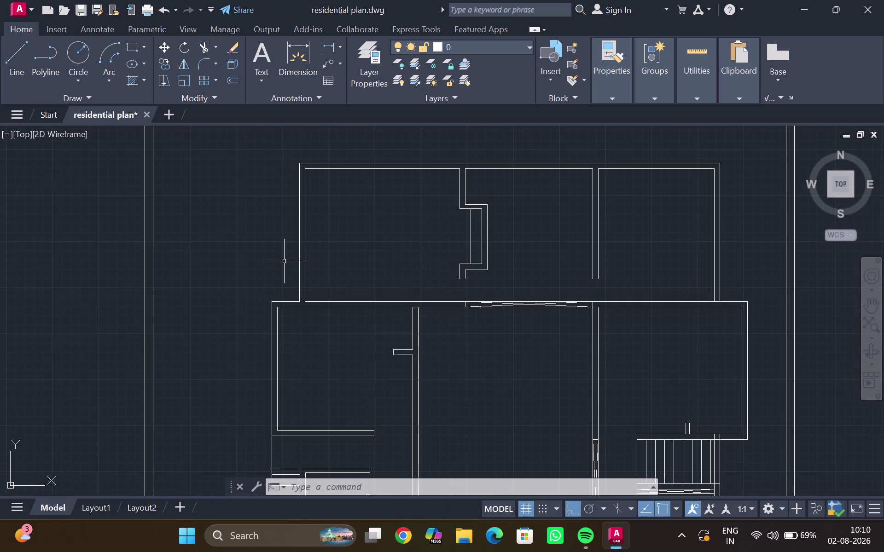
scroll(down, 3)
middle_drag(280, 259, 397, 289)
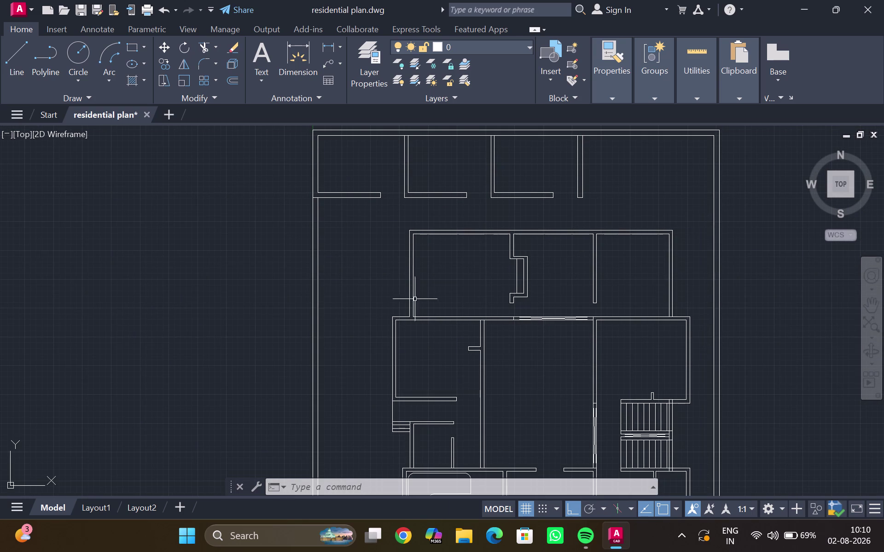
scroll(up, 3)
scroll(up, 3)
middle_drag(516, 283, 445, 268)
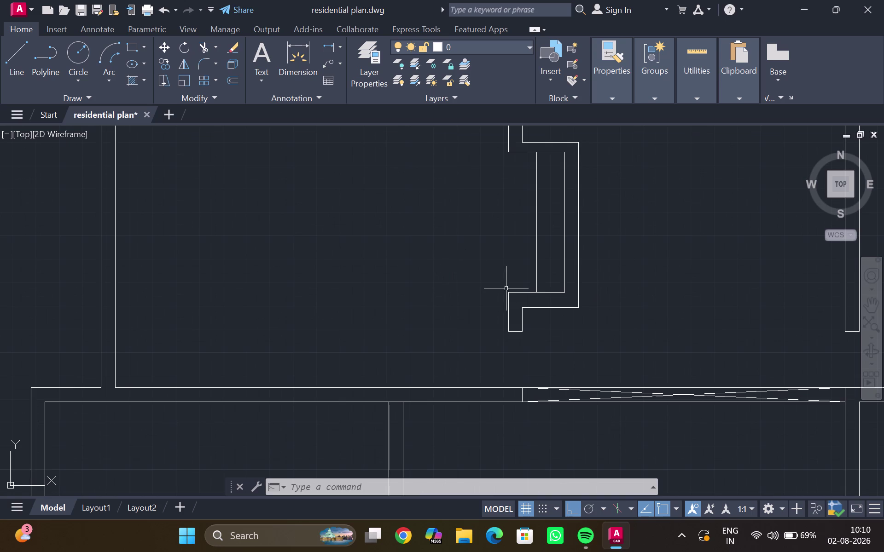
key(l)
key(Escape)
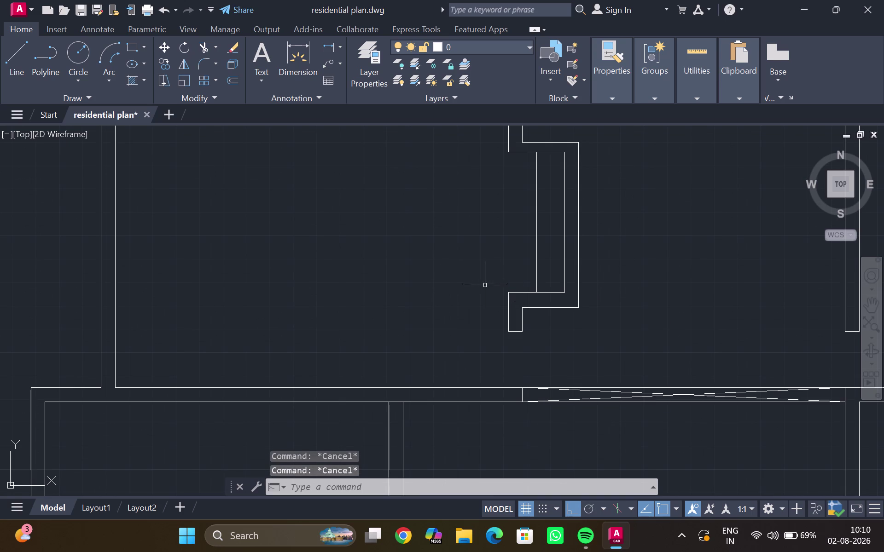
scroll(down, 3)
middle_drag(233, 288, 515, 295)
middle_drag(212, 251, 319, 254)
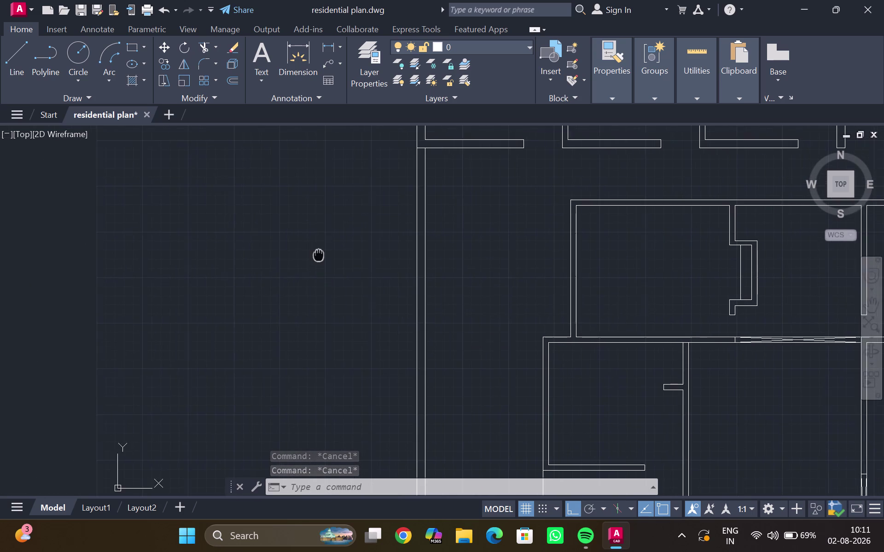
middle_drag(318, 254, 367, 249)
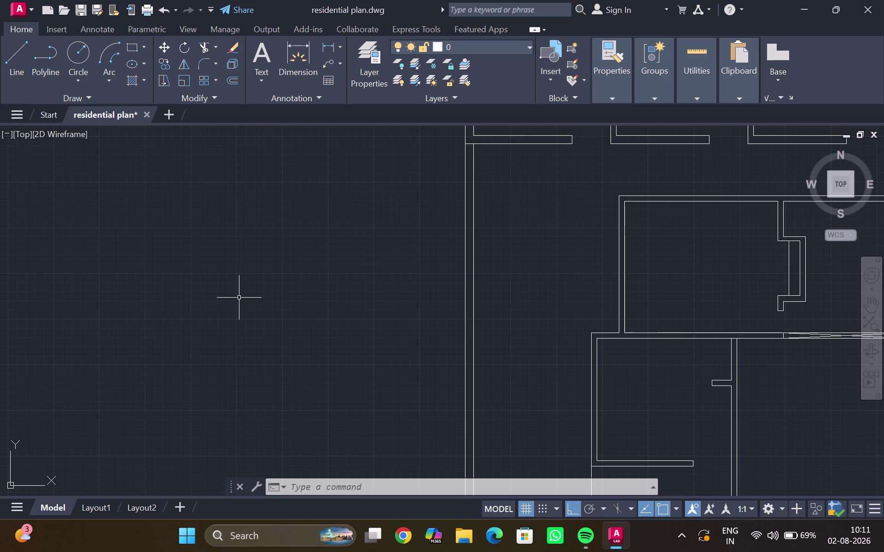
key(r)
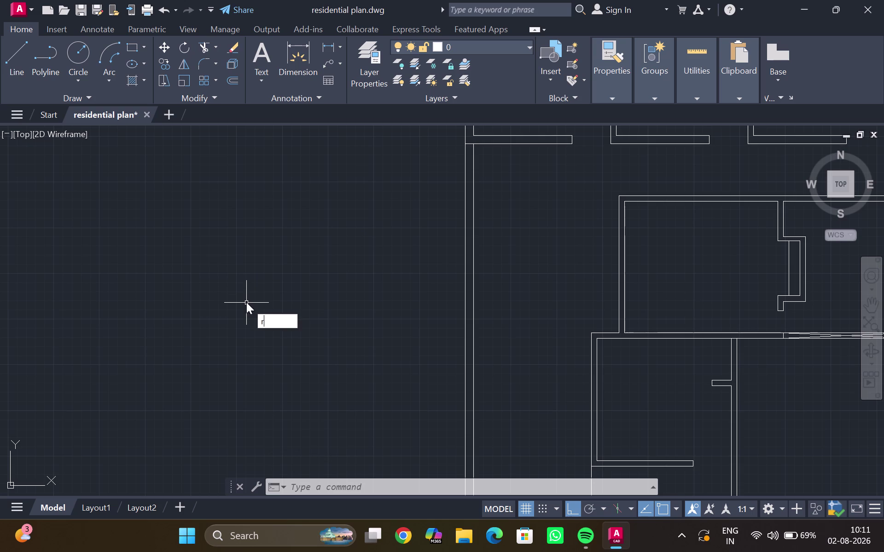
key(e)
key(c)
key(Return)
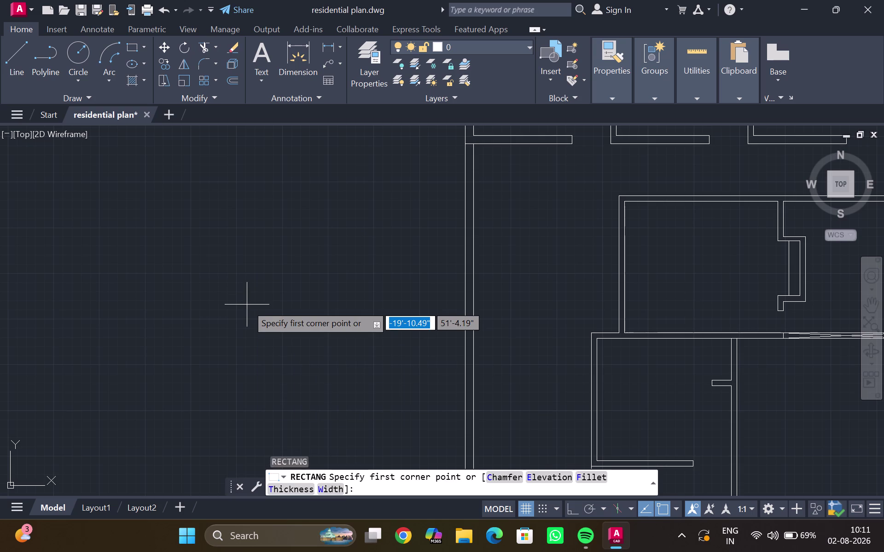
click(247, 301)
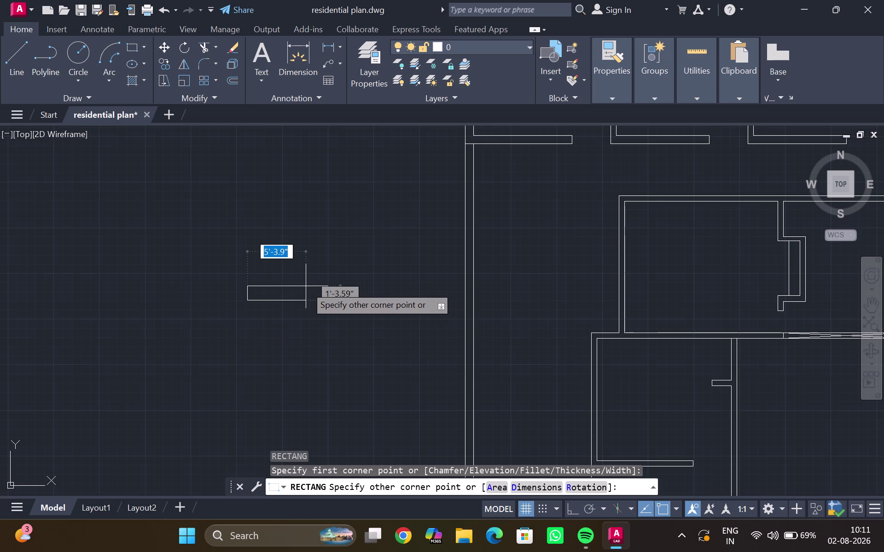
key(6)
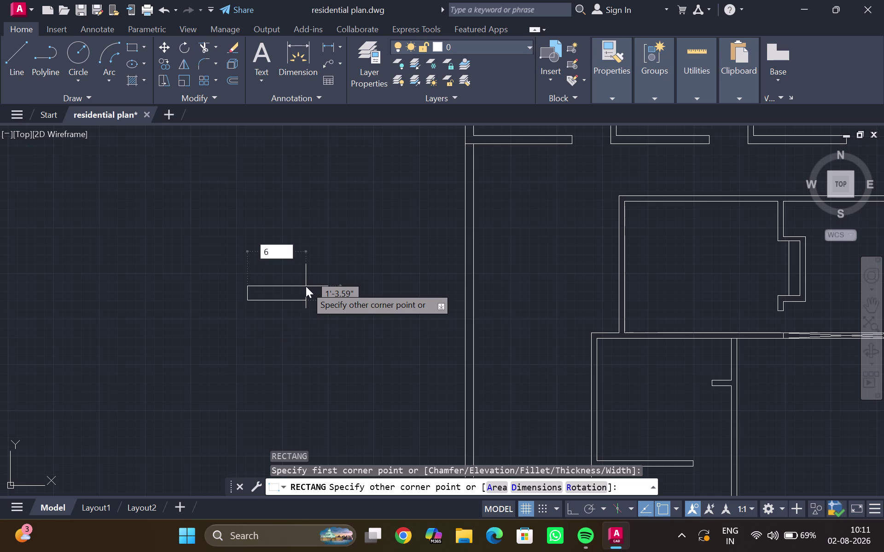
key(shift+quotedbl)
key(comma)
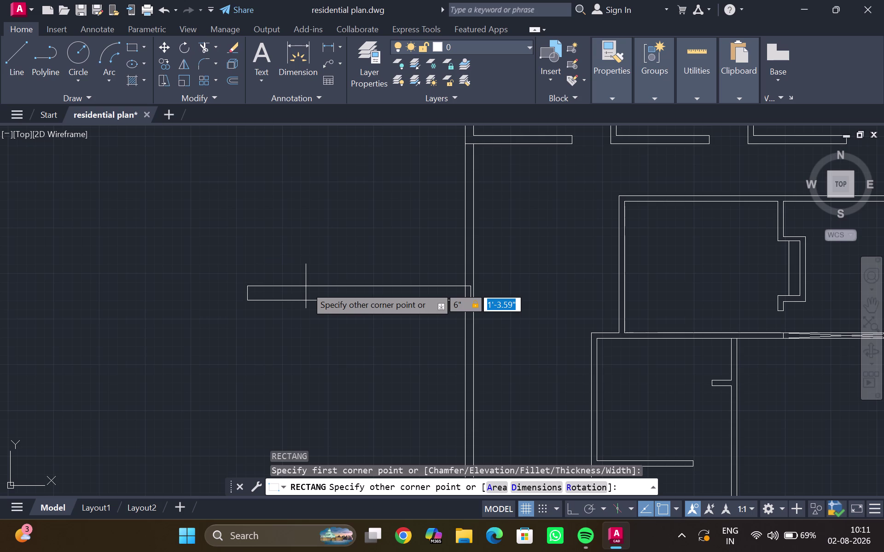
text(1')
key(Return)
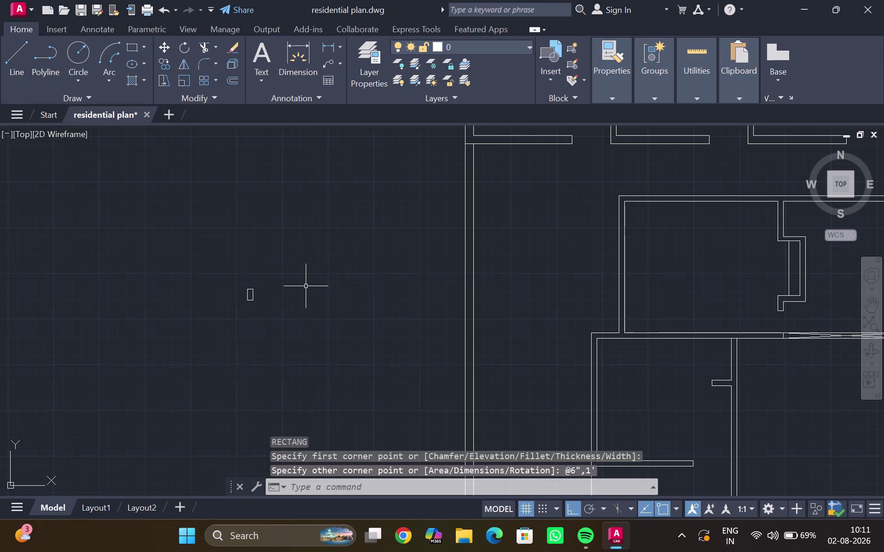
scroll(up, 3)
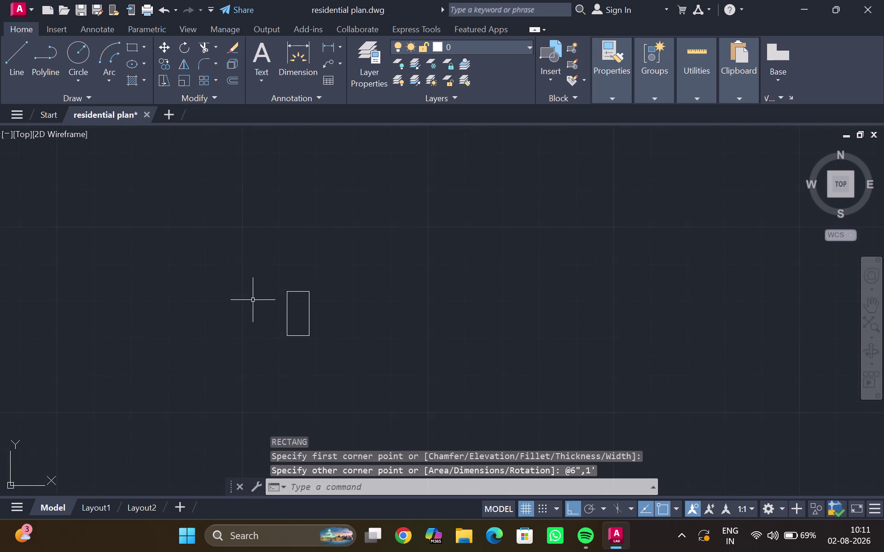
scroll(up, 3)
scroll(down, 3)
middle_drag(280, 316, 271, 305)
scroll(up, 3)
scroll(up, 3)
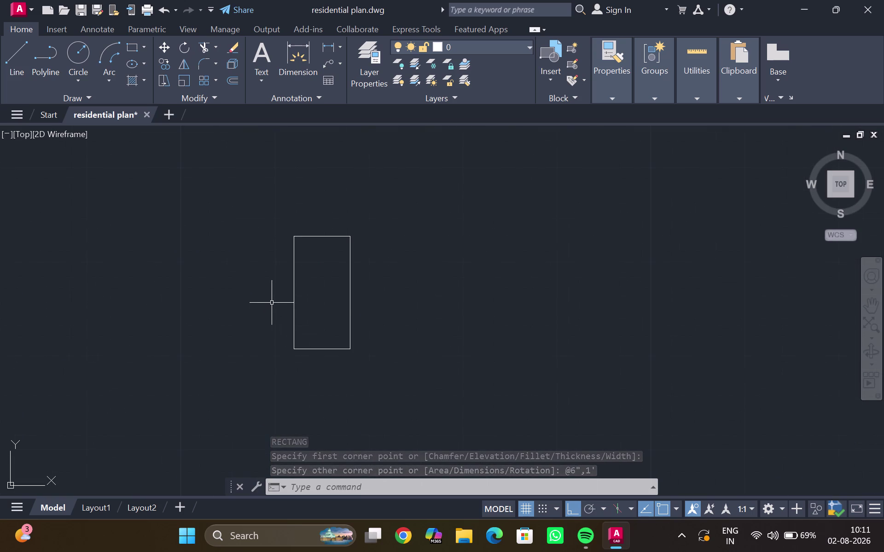
click(330, 236)
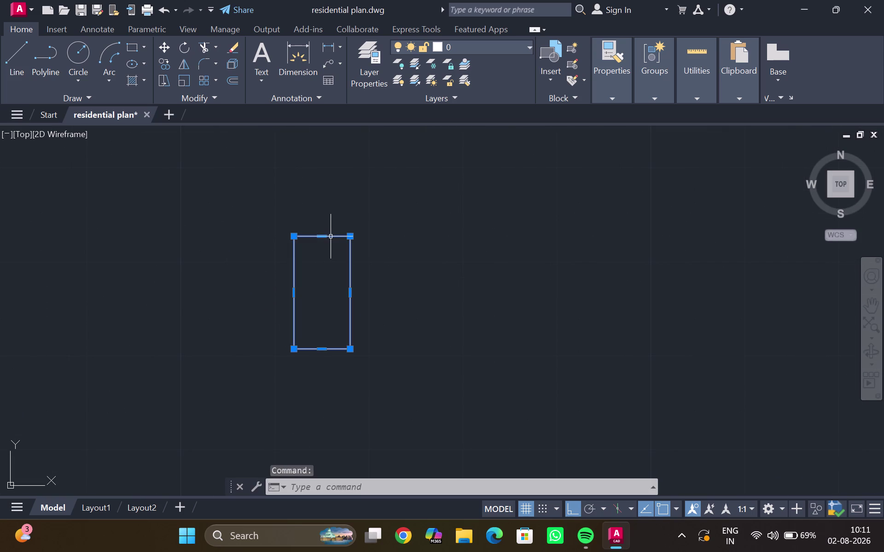
key(Delete)
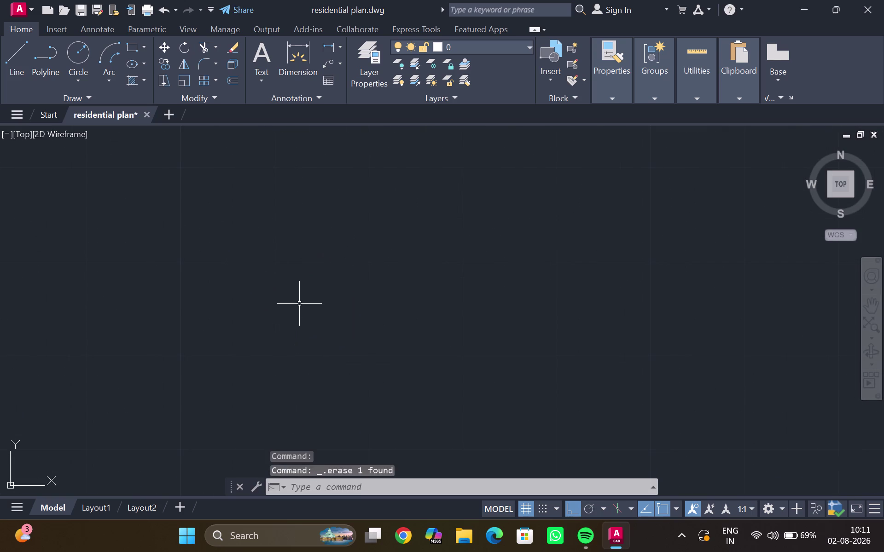
text(rec)
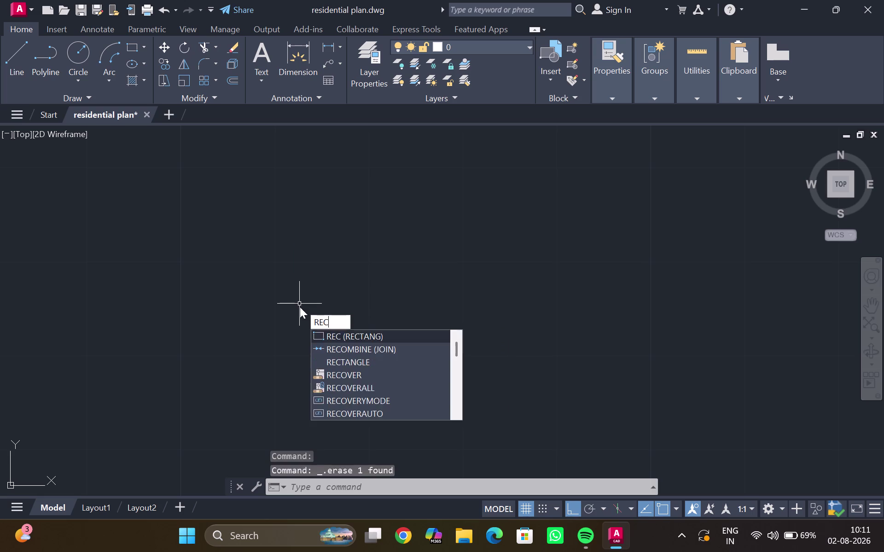
Start a rectangle beside the plan, then cancel the misplaced attempt.
key(Return)
key(1)
key(apostrophe)
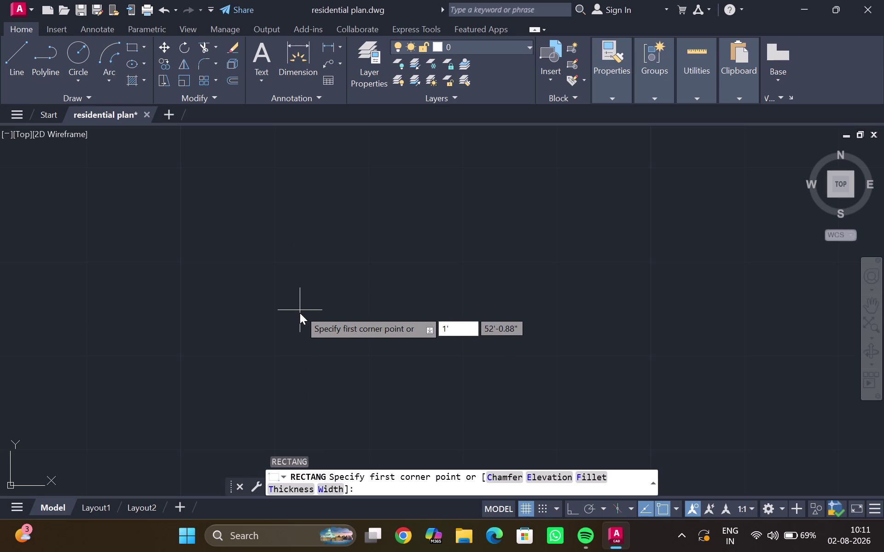
key(comma)
click(317, 293)
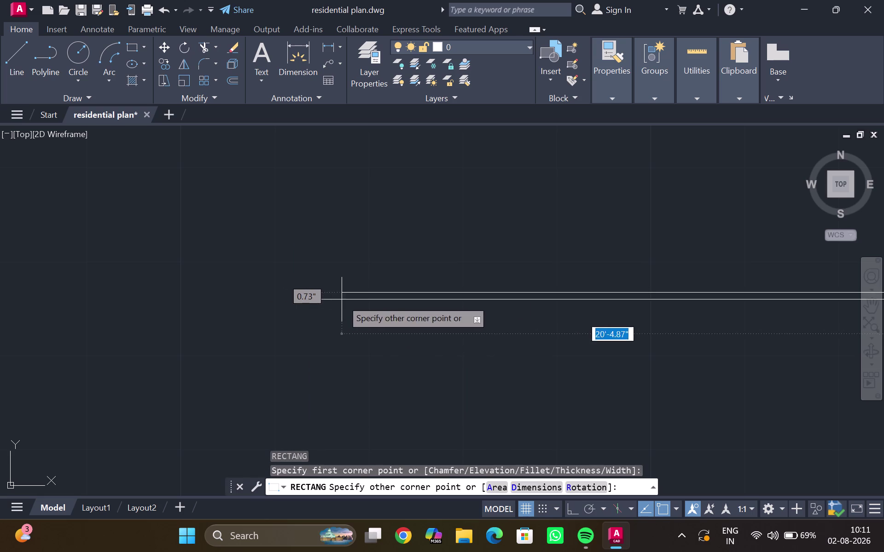
scroll(down, 3)
middle_drag(562, 348, 118, 276)
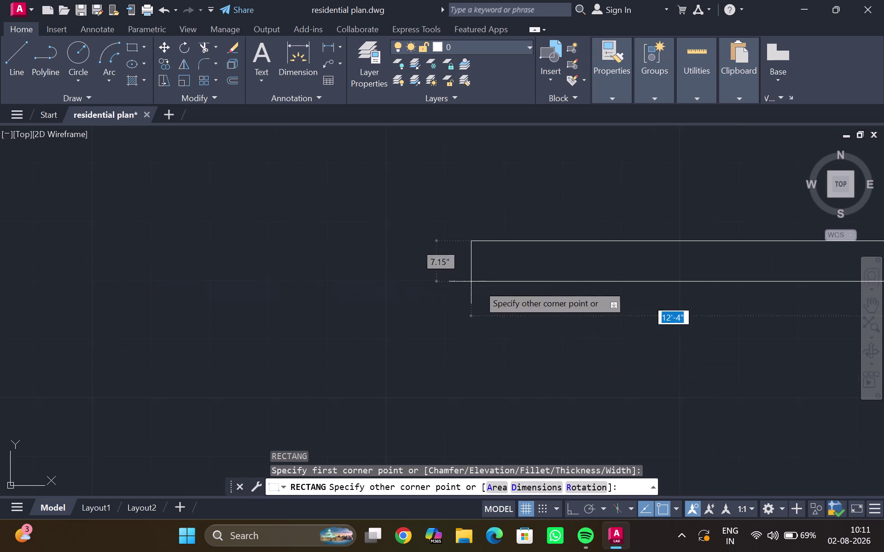
scroll(down, 3)
key(Escape)
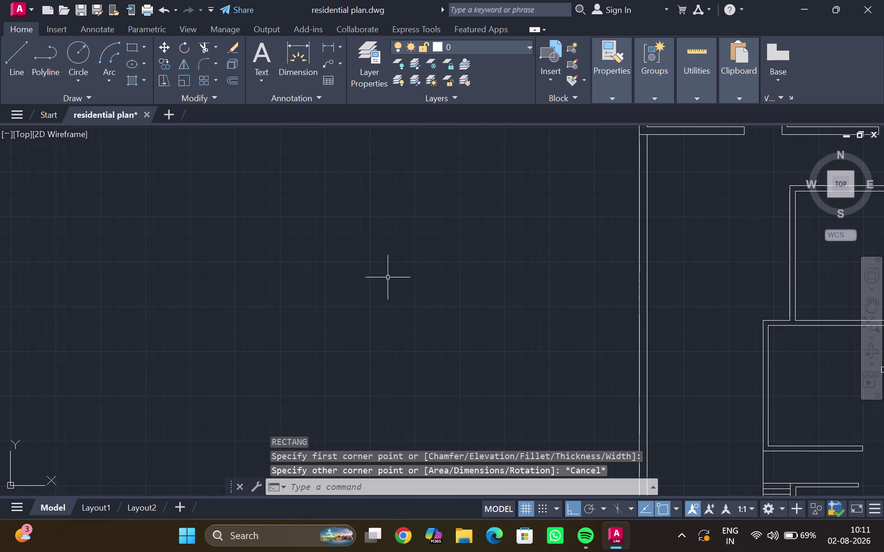
Draw the 1' by 3" door-leaf rectangle with REC in the empty area.
text(re)
key(c)
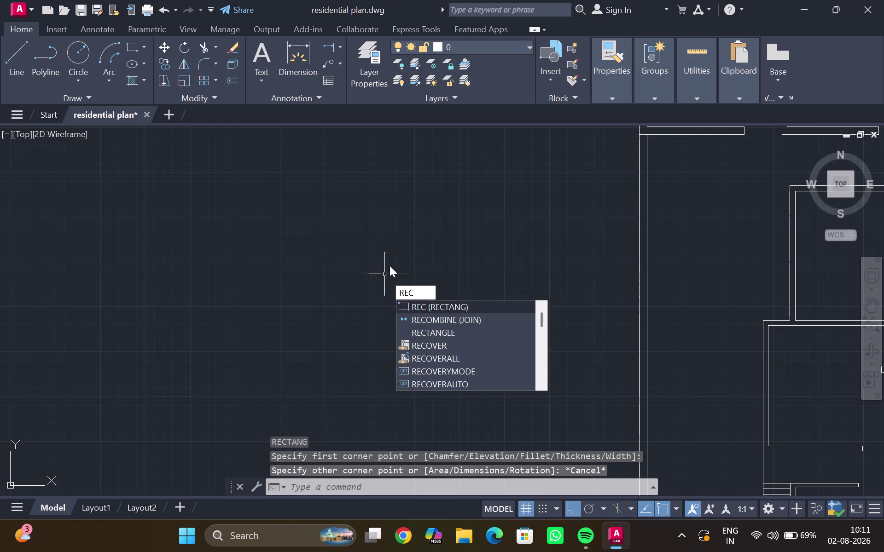
key(Return)
click(281, 268)
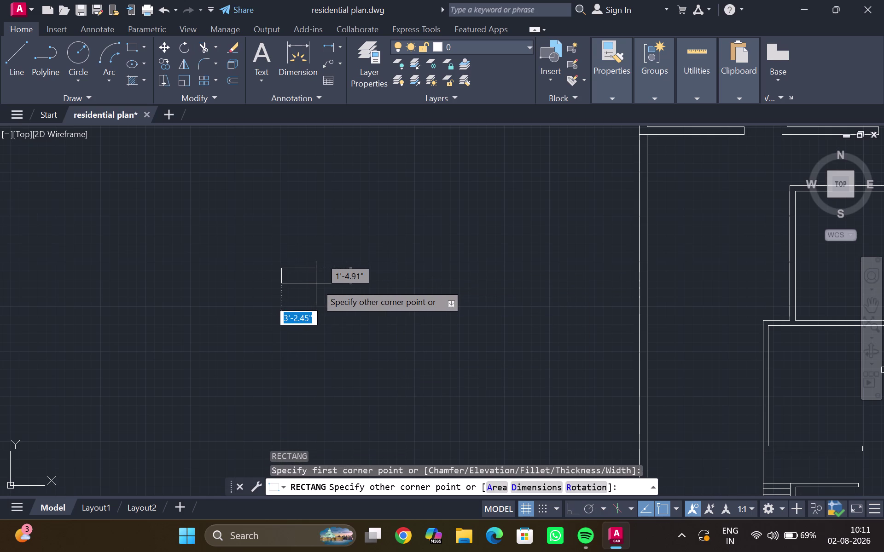
key(1)
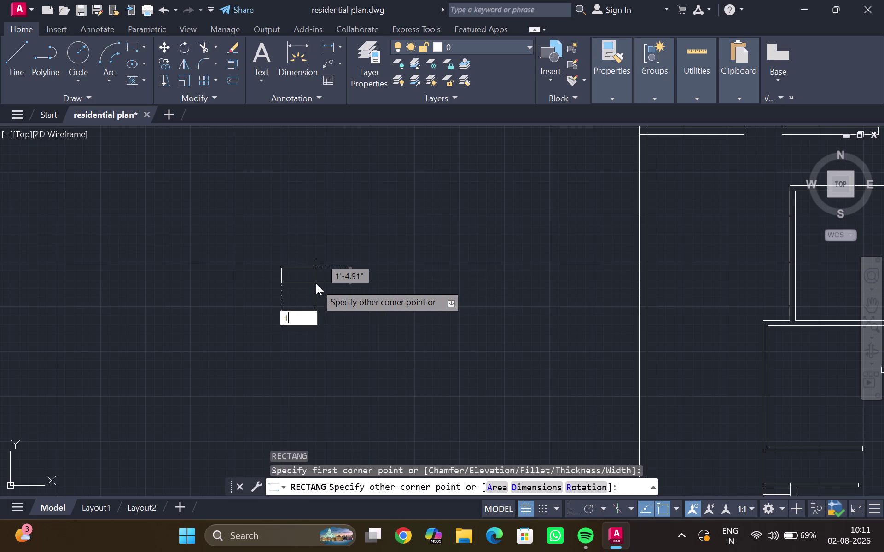
key(apostrophe)
key(comma)
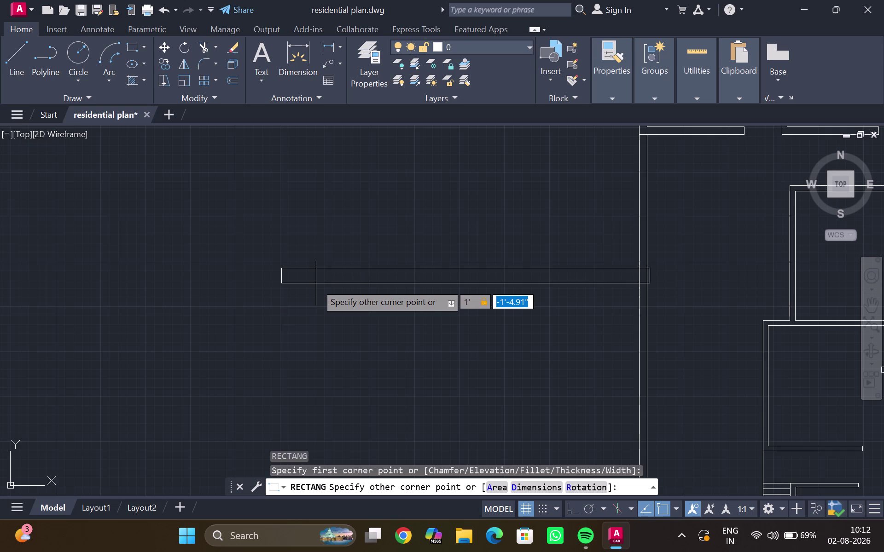
text(3")
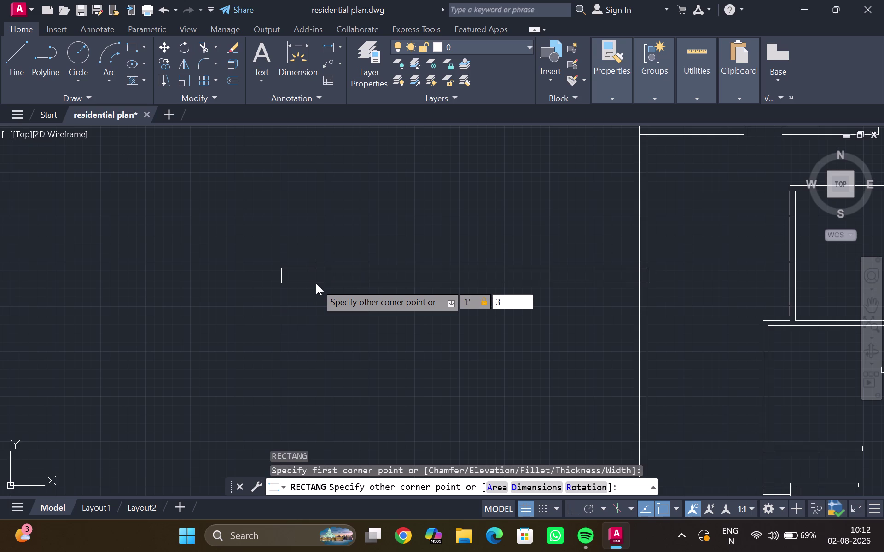
key(Return)
scroll(up, 3)
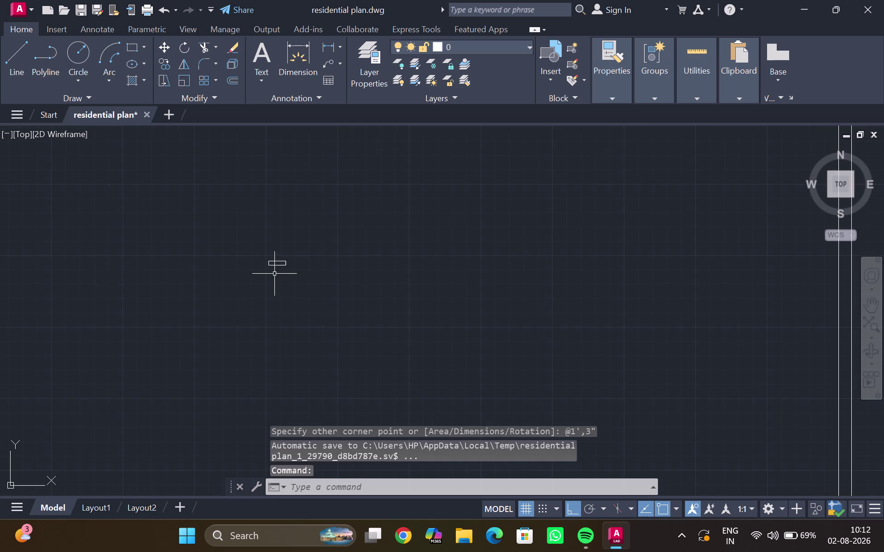
scroll(up, 3)
drag(256, 234, 248, 256)
drag(290, 232, 309, 288)
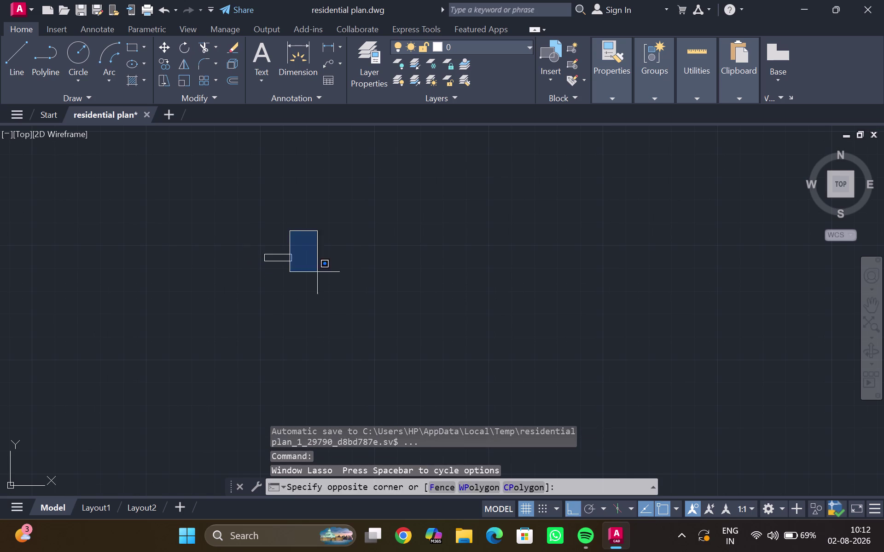
drag(309, 287, 242, 200)
key(c)
key(o)
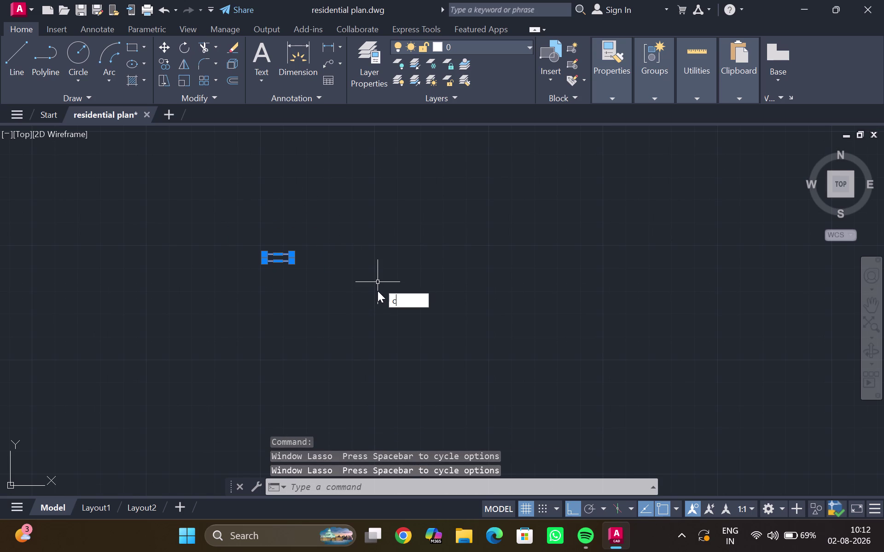
key(Return)
scroll(up, 3)
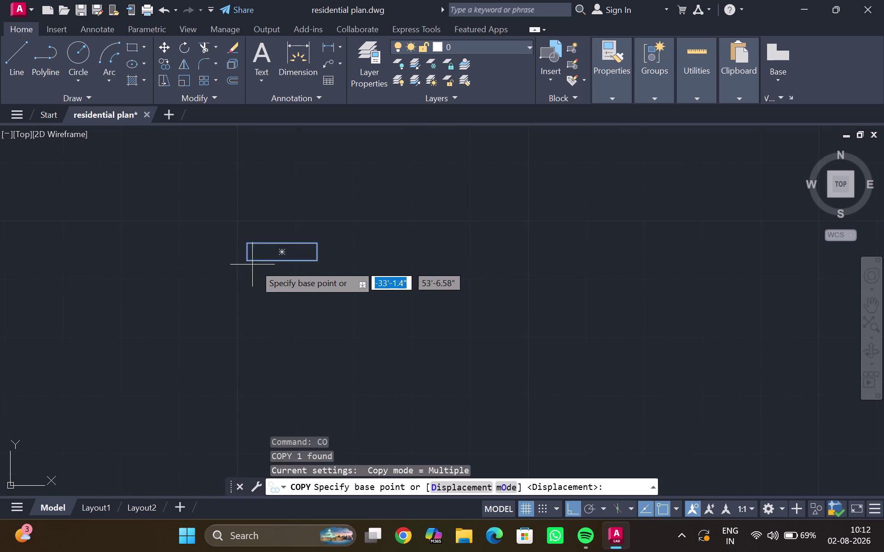
click(281, 252)
scroll(down, 3)
middle_drag(716, 280, 716, 278)
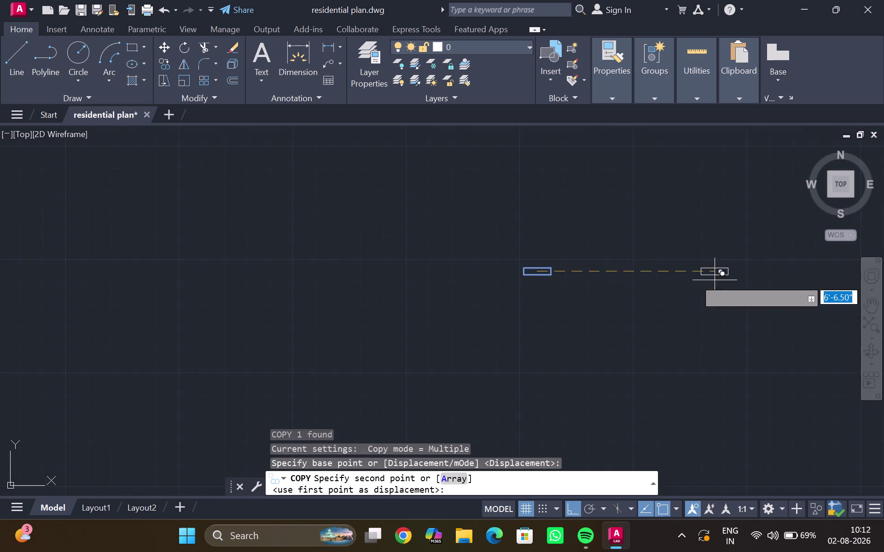
middle_drag(715, 279, 135, 277)
key(Escape)
scroll(down, 3)
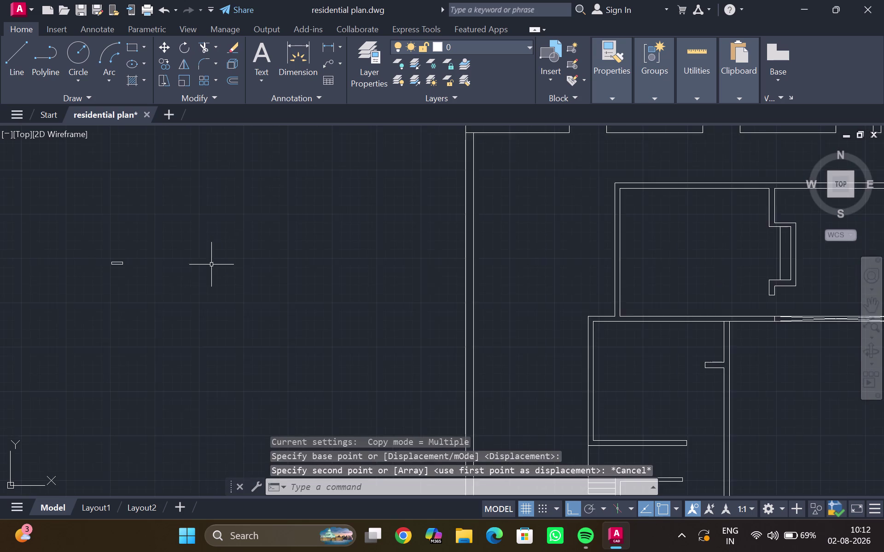
scroll(down, 3)
middle_drag(196, 265, 287, 268)
scroll(up, 3)
scroll(up, 3)
scroll(up, 3)
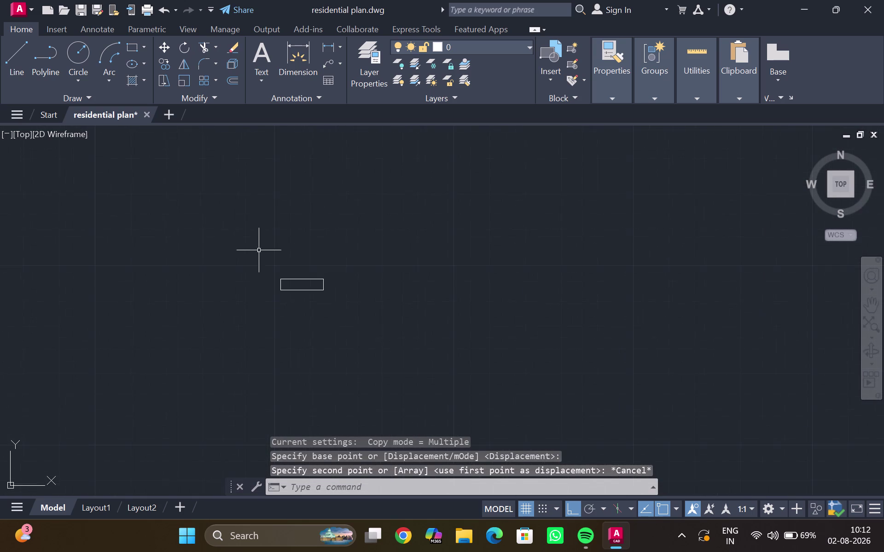
middle_drag(263, 254, 244, 234)
drag(247, 234, 266, 272)
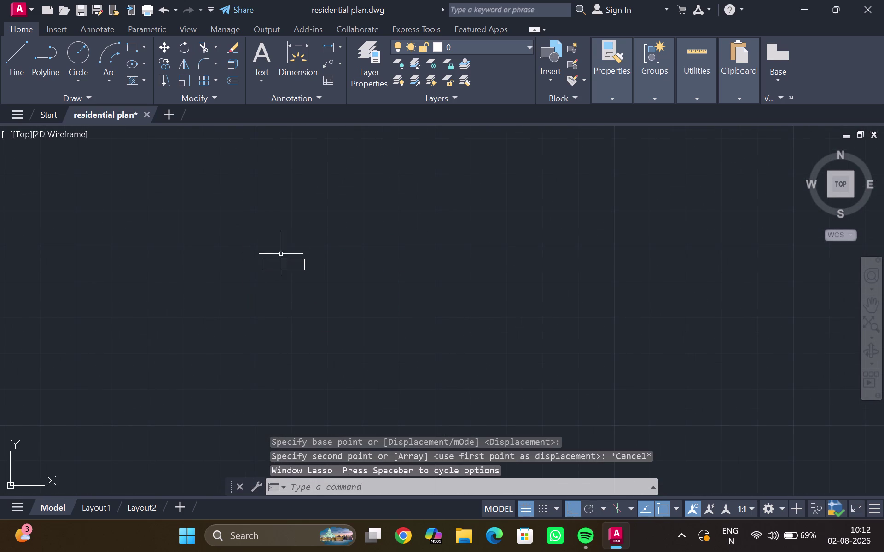
scroll(up, 3)
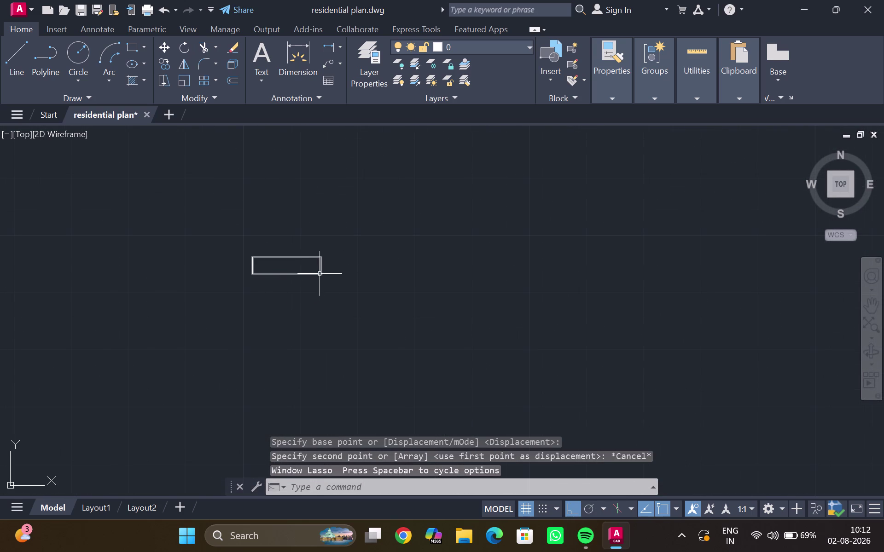
scroll(up, 3)
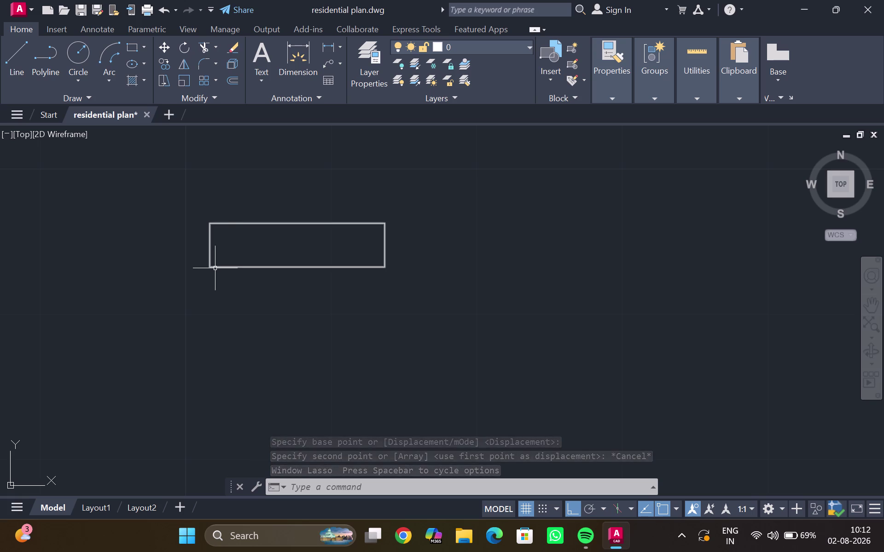
click(211, 267)
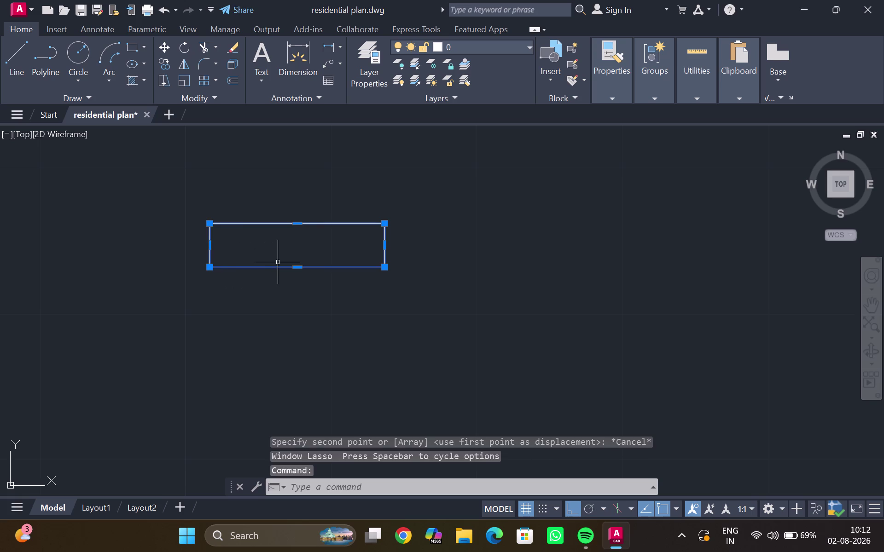
text(ro)
key(Return)
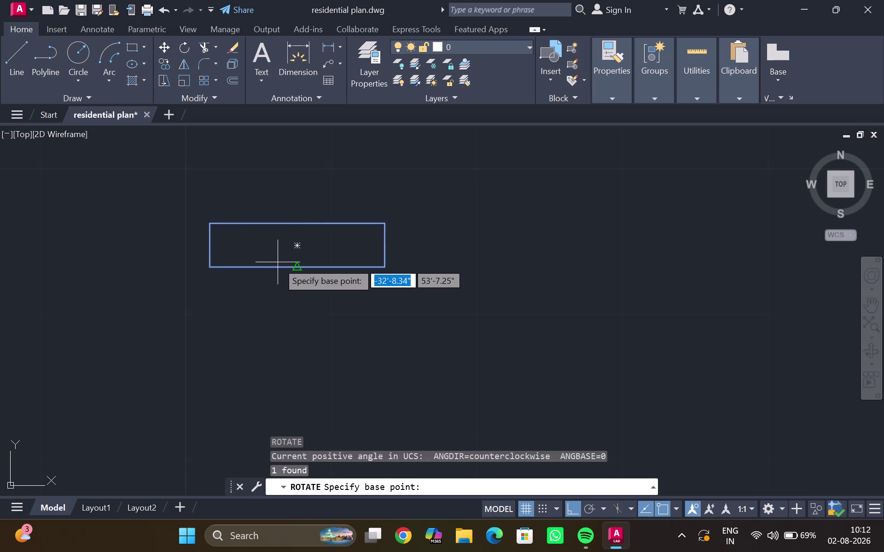
click(294, 246)
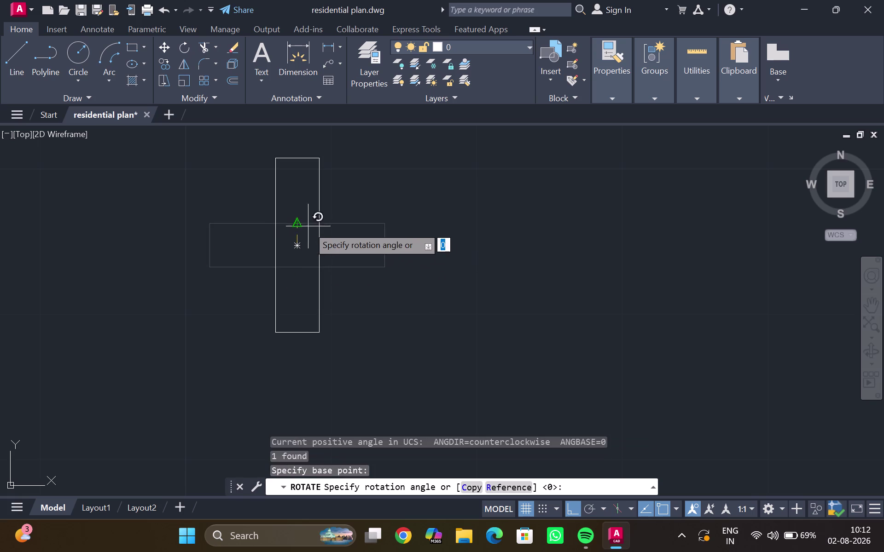
text(4)
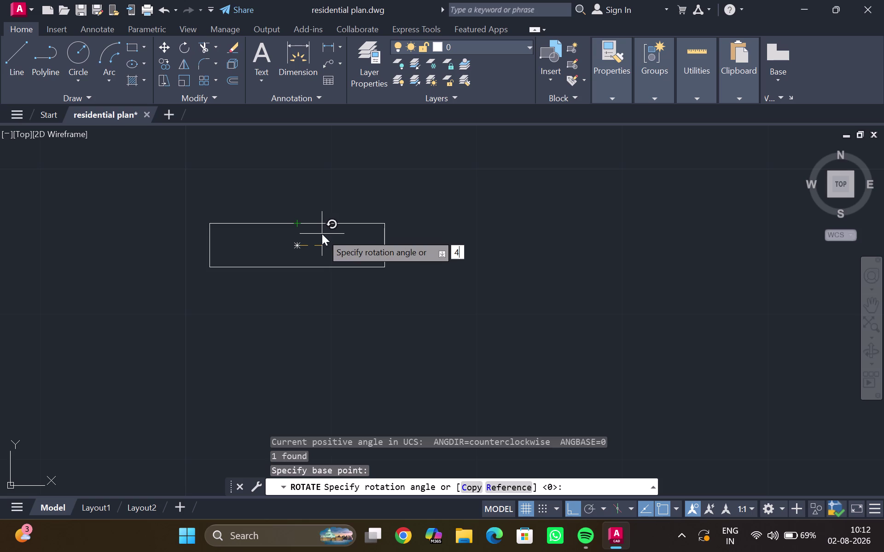
text(5)
key(Return)
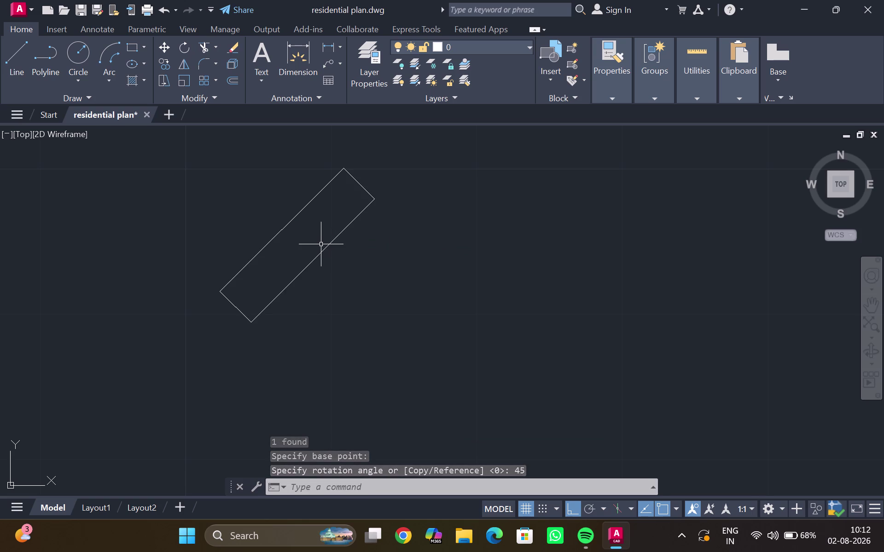
key(Escape)
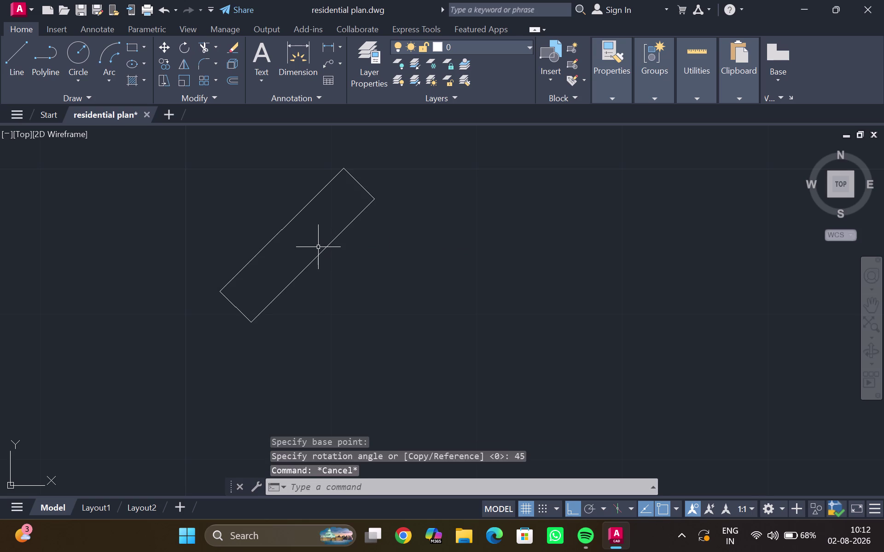
key(ctrl+z)
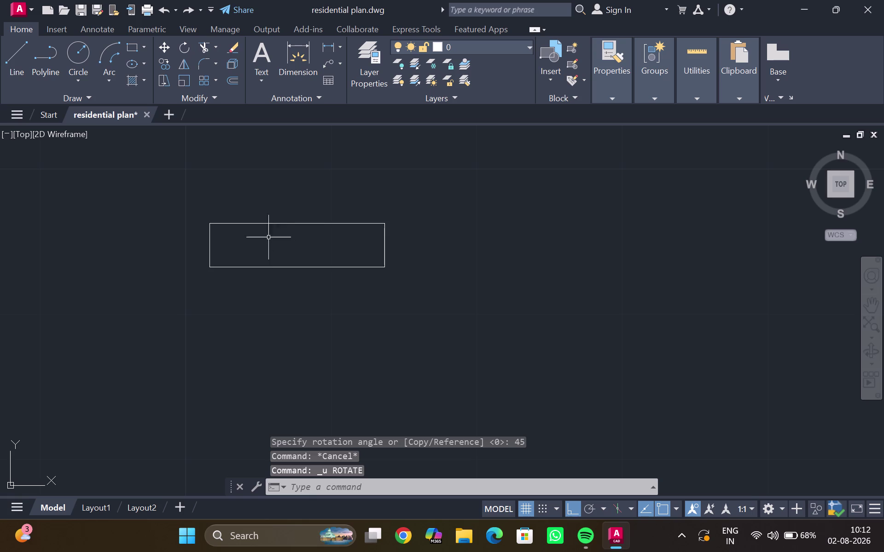
drag(280, 191, 93, 182)
key(Escape)
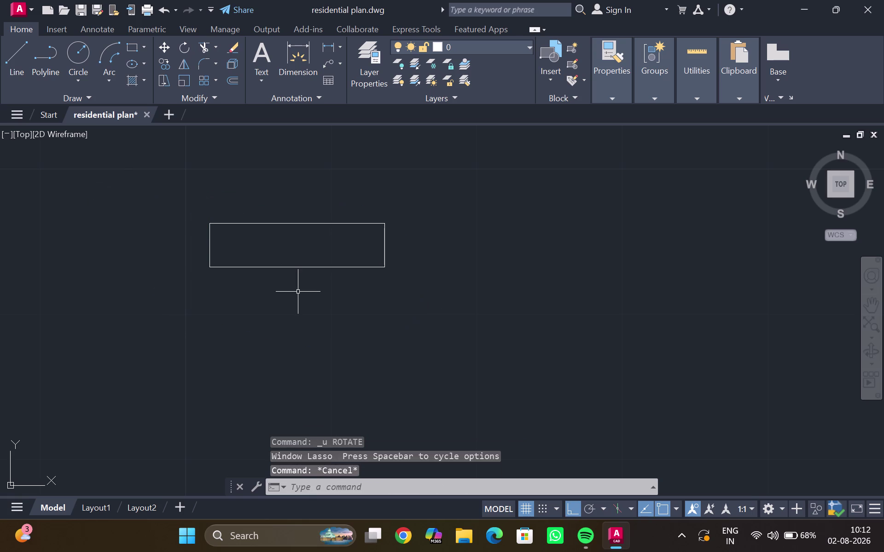
Select the door rectangle and rotate it 30 degrees about a picked pivot.
key(r)
key(o)
key(Return)
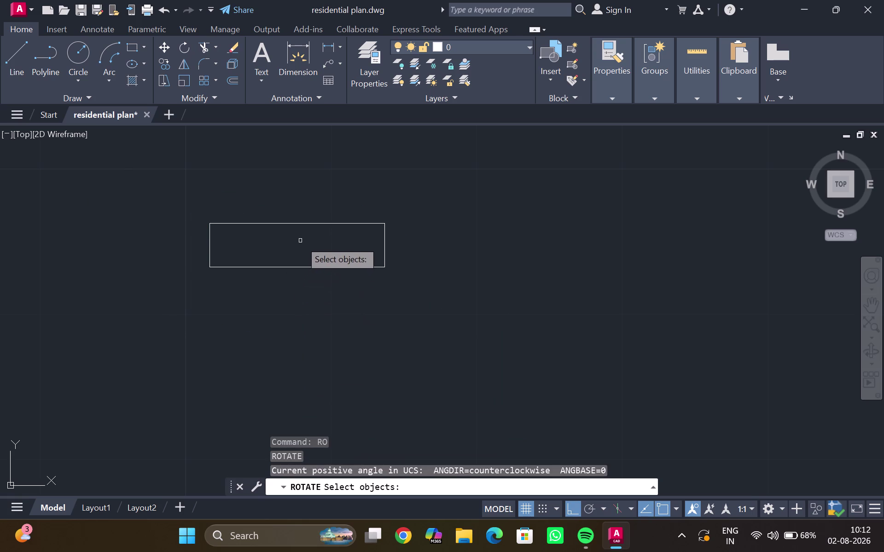
click(305, 223)
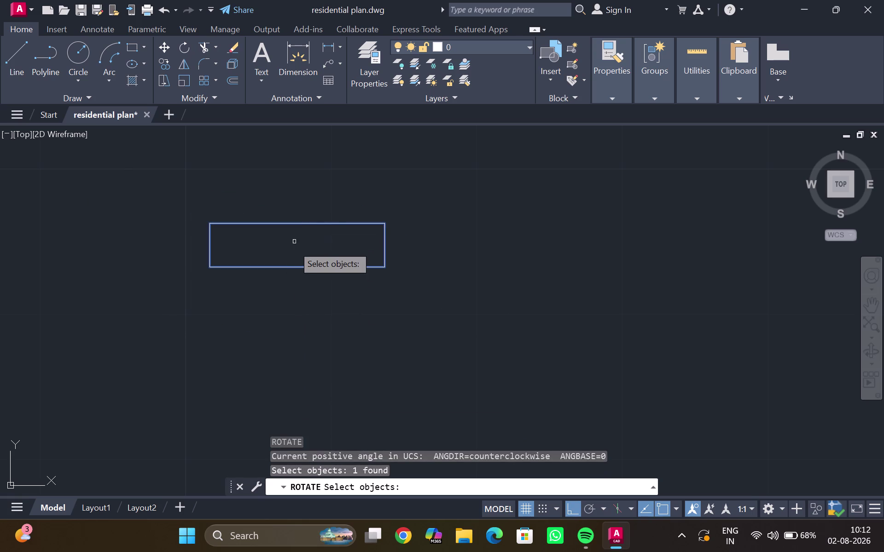
key(Escape)
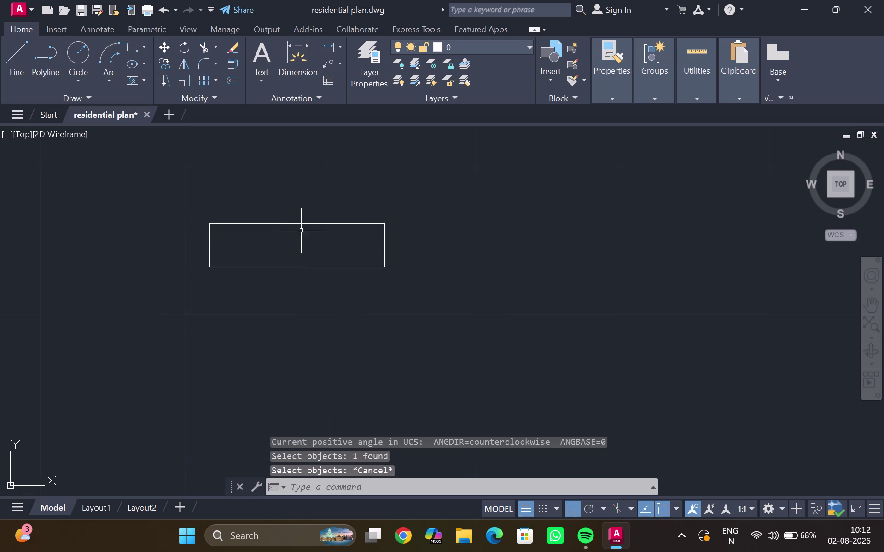
click(299, 222)
click(302, 224)
click(311, 223)
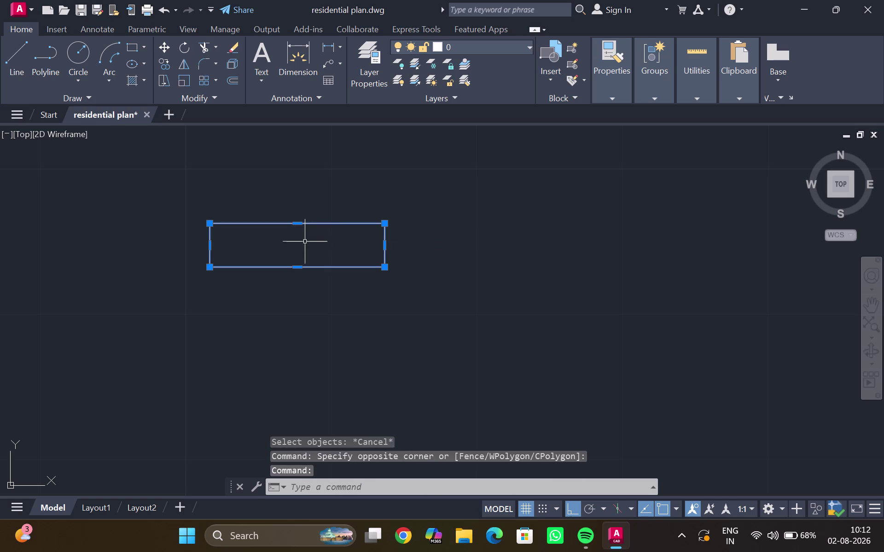
key(r)
key(o)
key(Return)
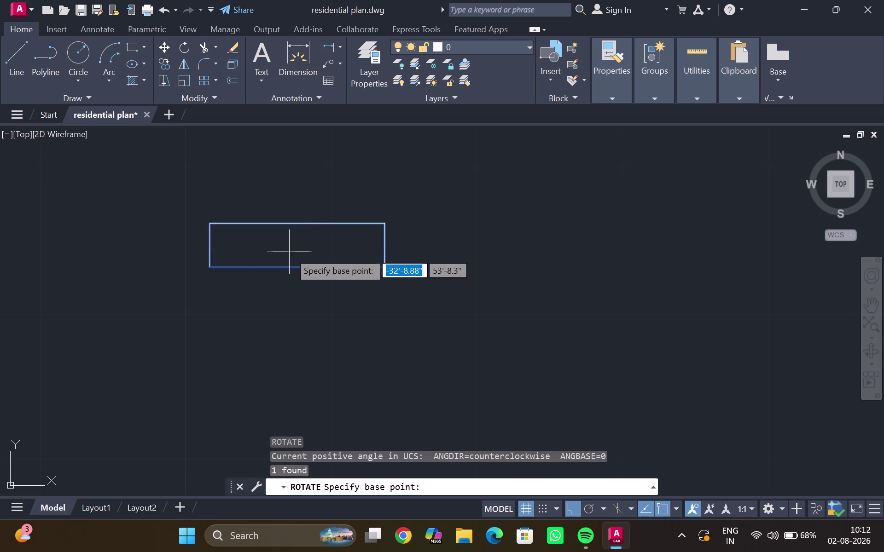
click(313, 237)
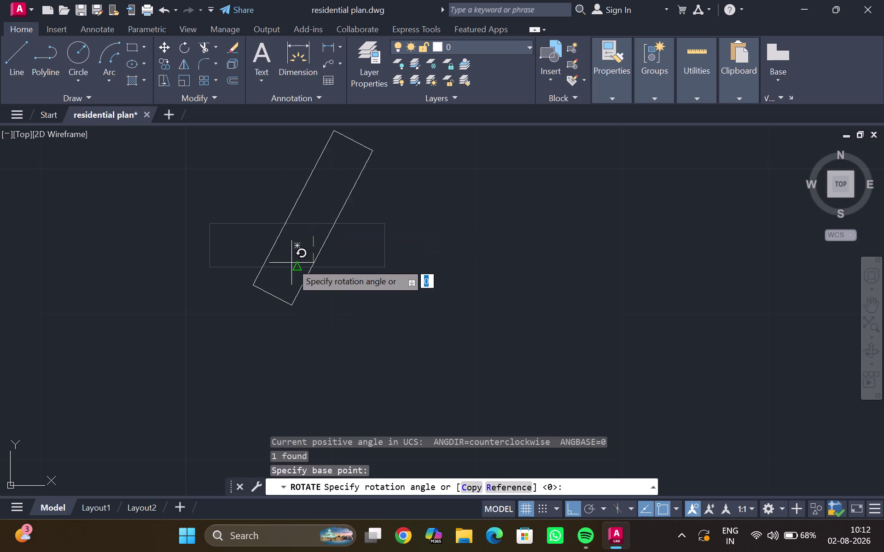
text(30)
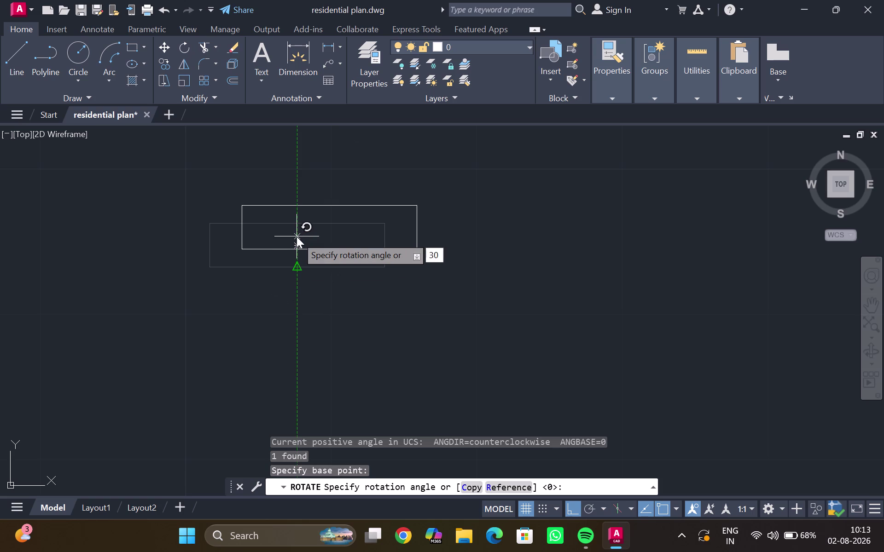
key(Return)
key(Escape)
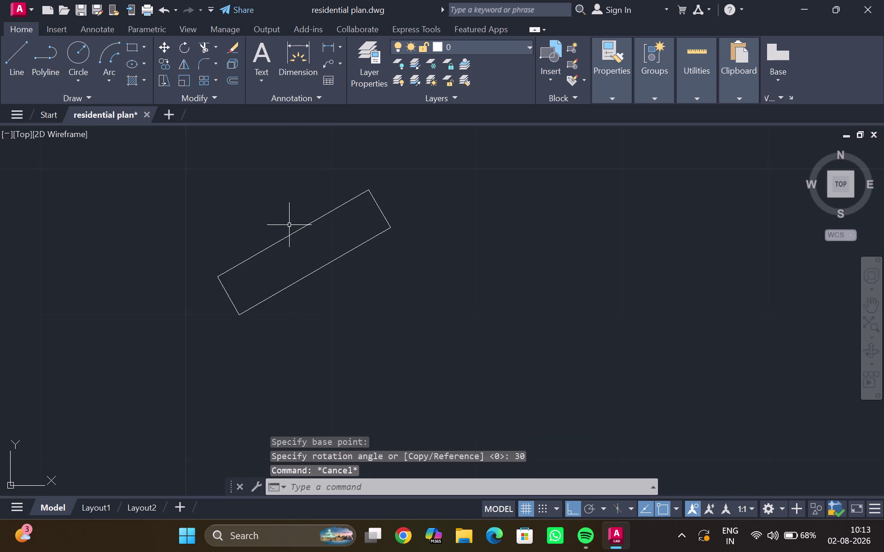
Select the tilted rectangle and start the CO copy command.
drag(294, 205, 112, 248)
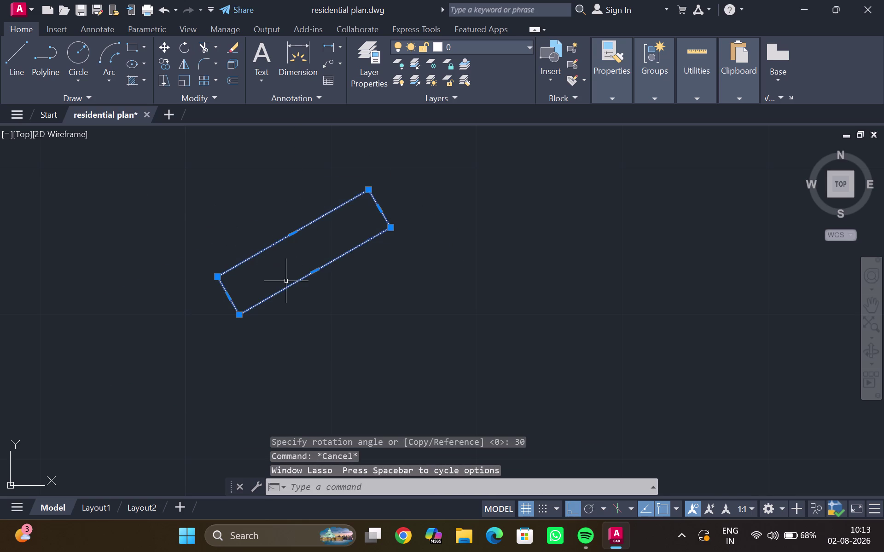
key(c)
key(o)
key(Return)
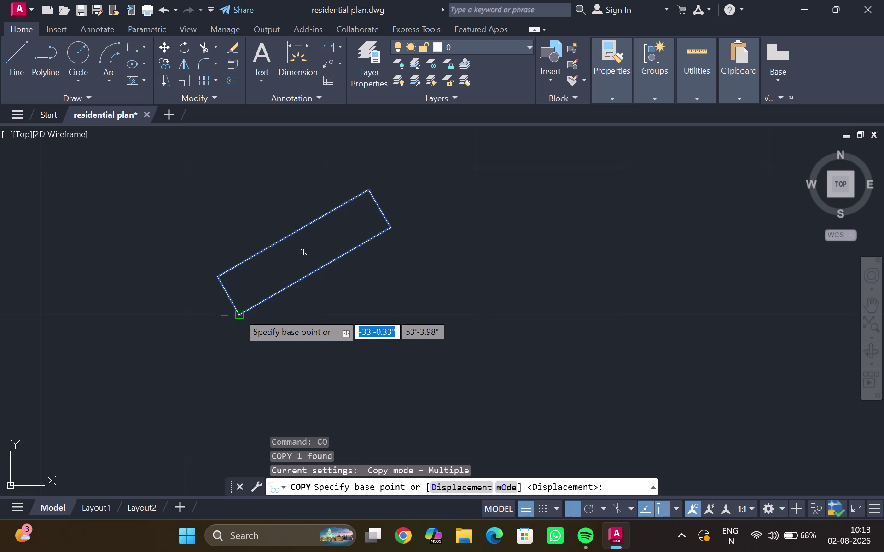
Copy the tilted leaf from its bottom corner to the doorway, with Ortho off.
click(299, 254)
scroll(down, 3)
middle_drag(251, 281, 43, 313)
scroll(down, 3)
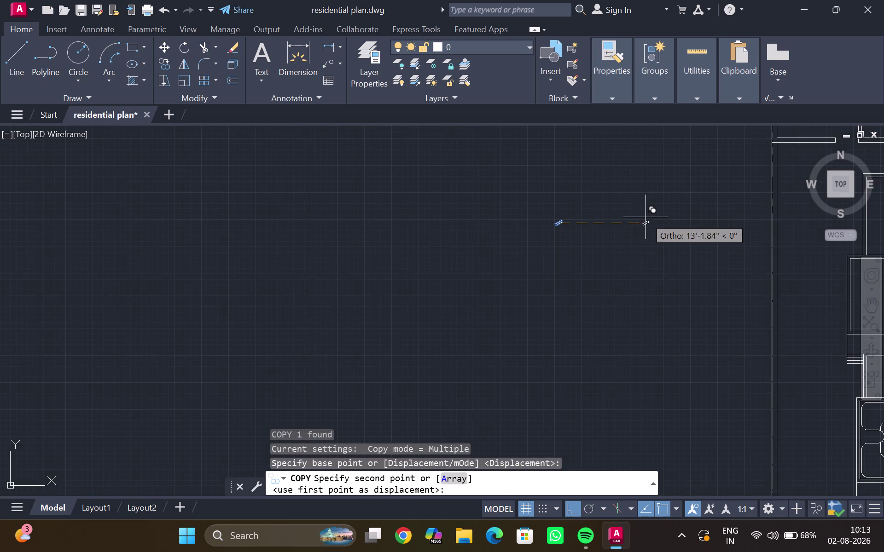
middle_drag(663, 232, 0, 282)
scroll(up, 3)
scroll(up, 3)
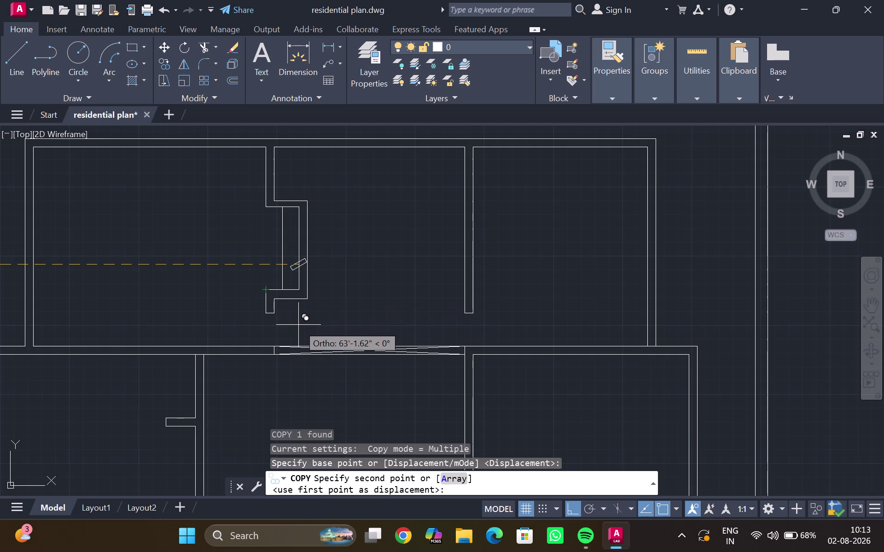
key(ctrl+F8)
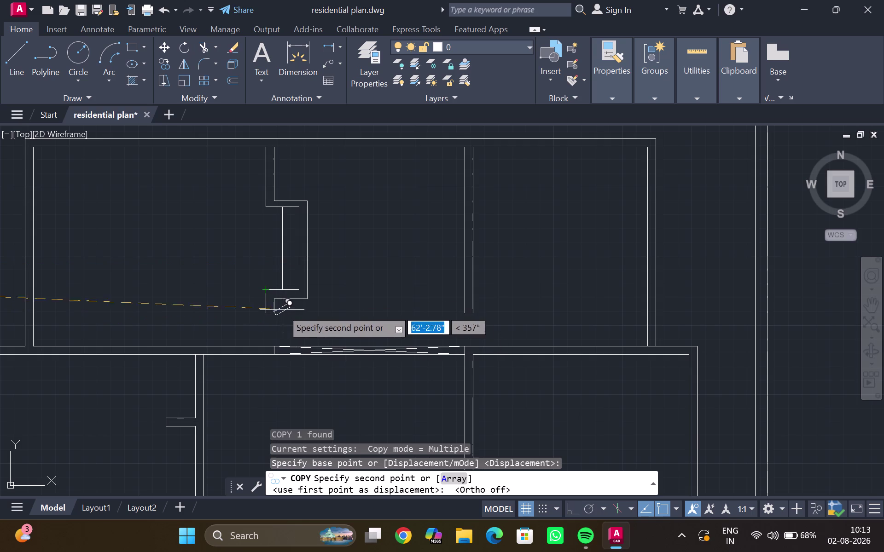
scroll(up, 3)
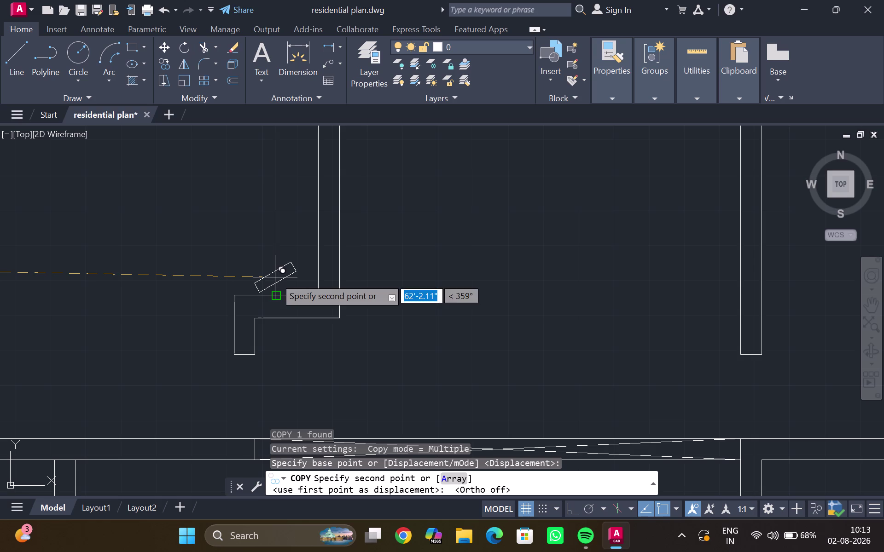
scroll(up, 3)
scroll(up, 3)
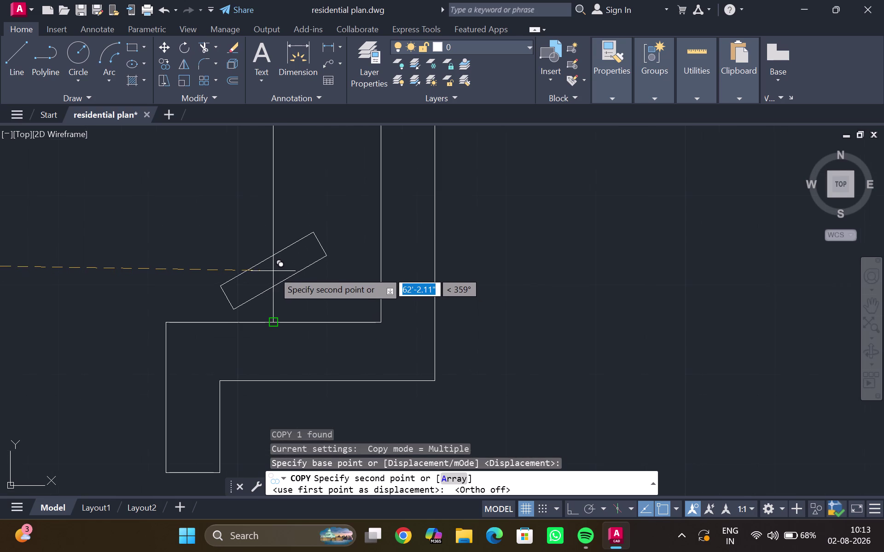
click(659, 504)
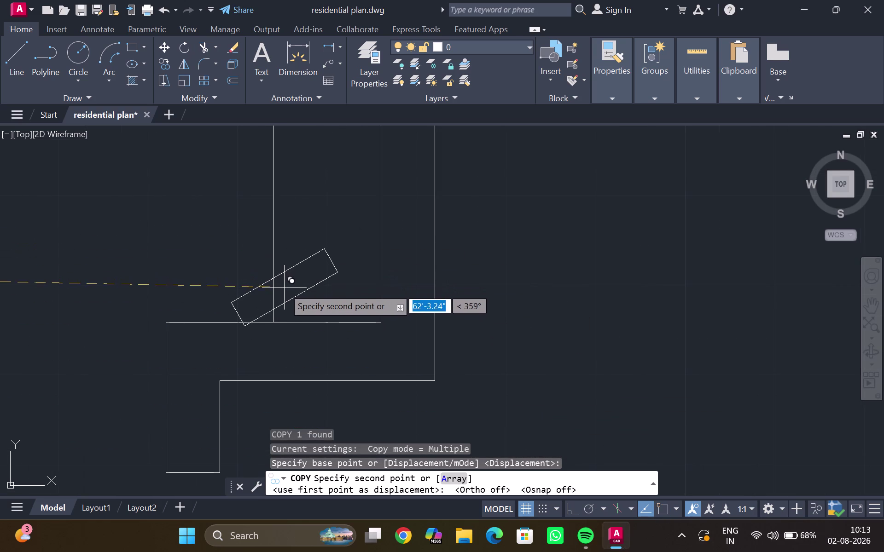